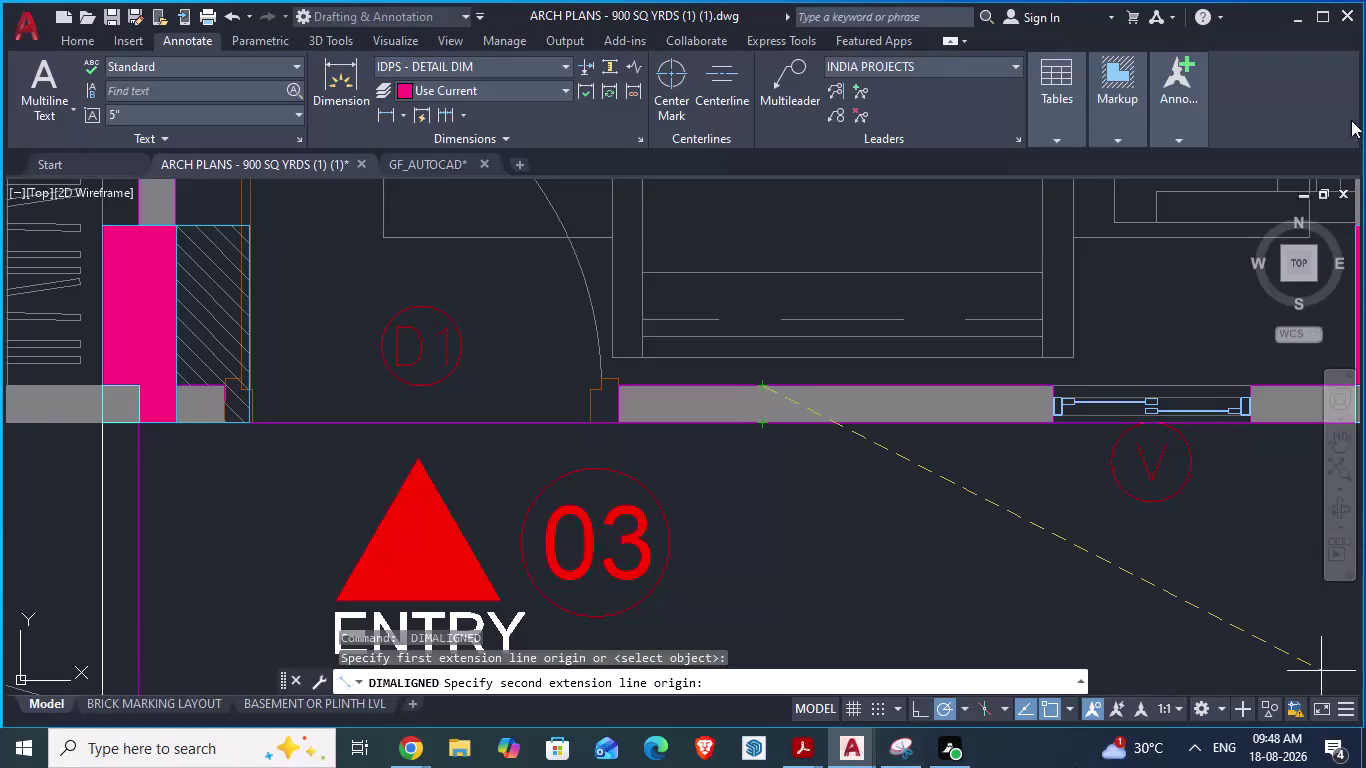
Cancel the aligned dimension at the entry wall before placing its second point.
scroll(down, 3)
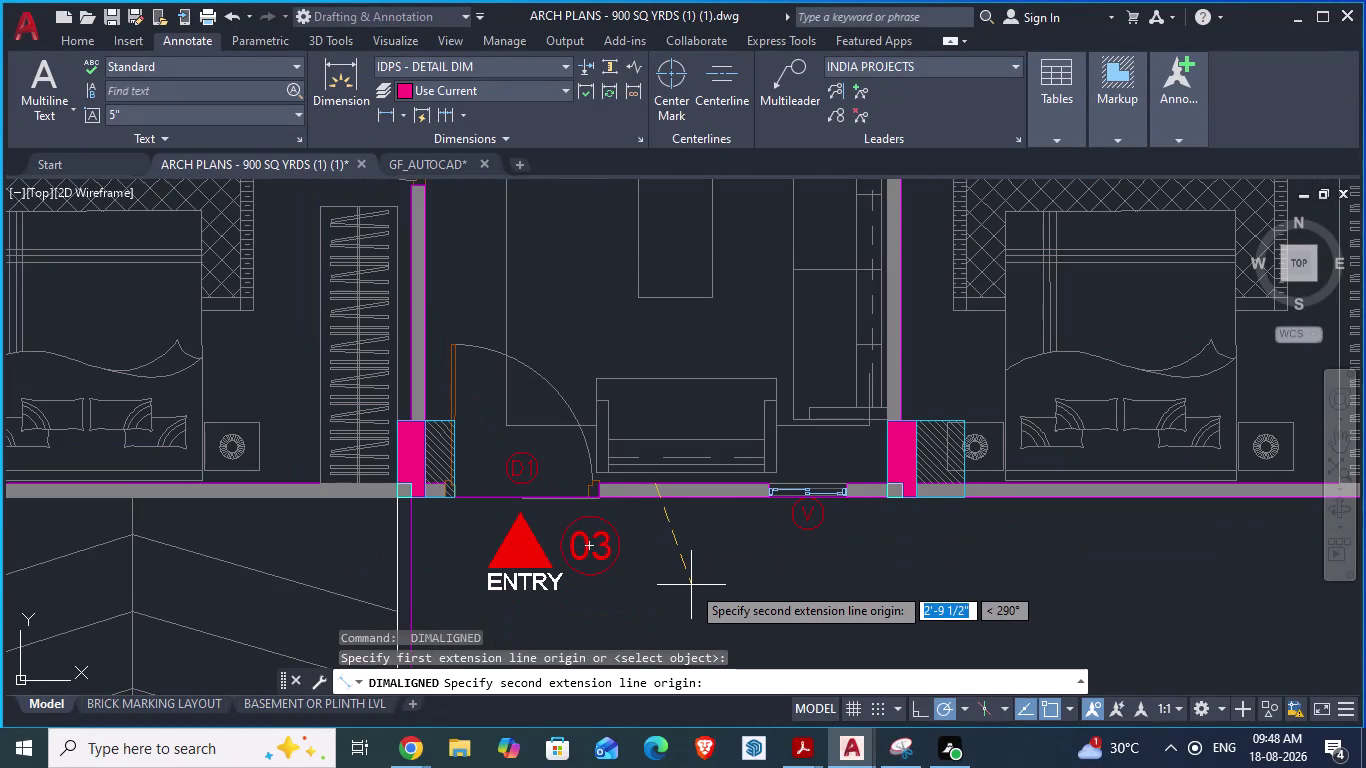
key(Escape)
scroll(down, 3)
scroll(down, 3)
scroll(up, 3)
scroll(up, 3)
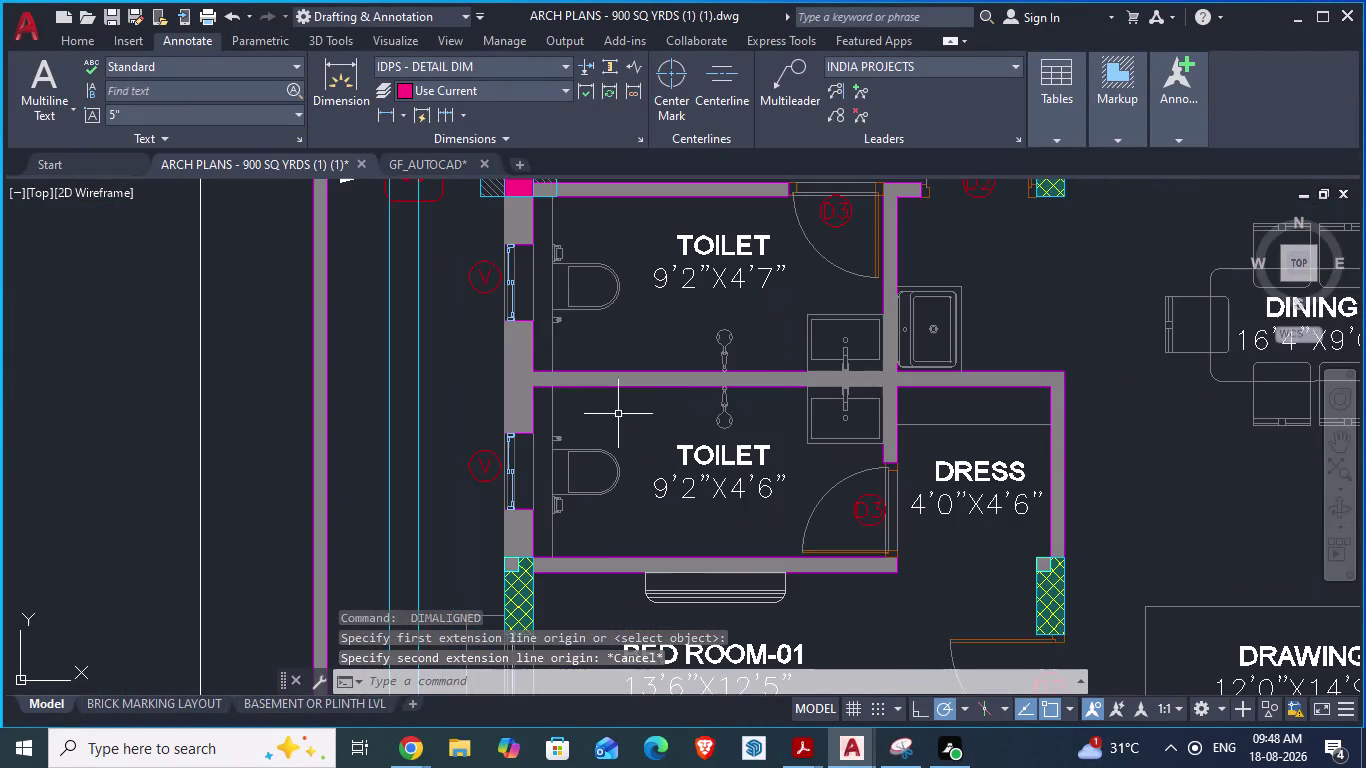
Zoom around the ARCH PLANS walls and columns, then switch to the GF_AUTOCAD drawing.
scroll(up, 3)
scroll(up, 3)
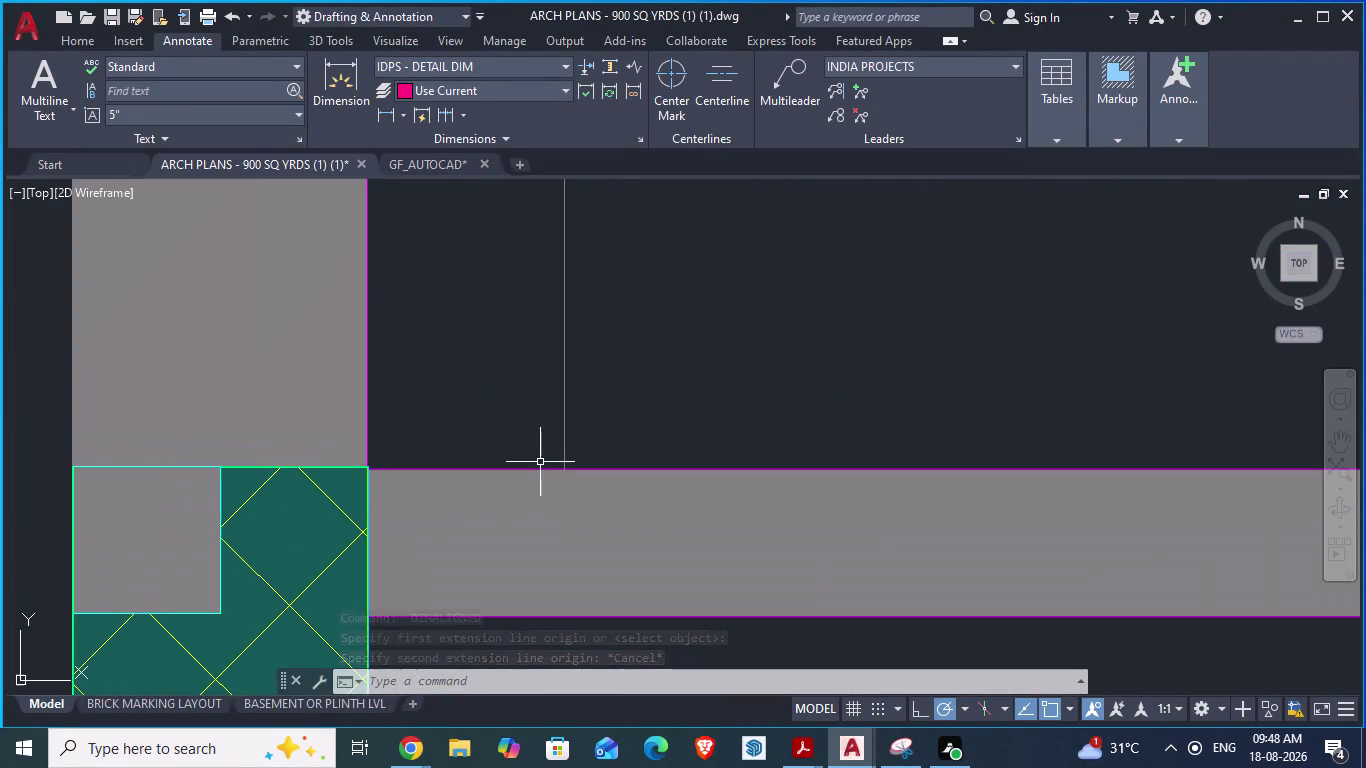
scroll(up, 3)
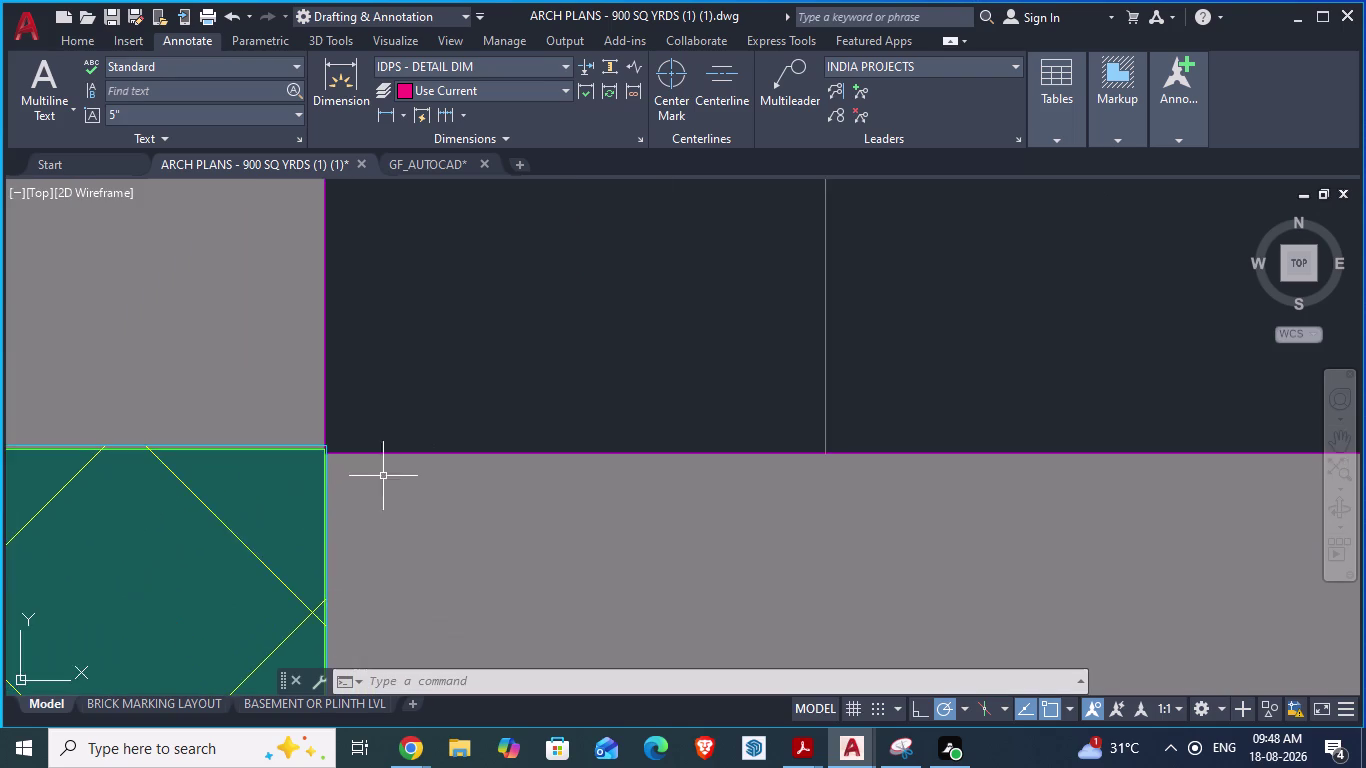
scroll(up, 3)
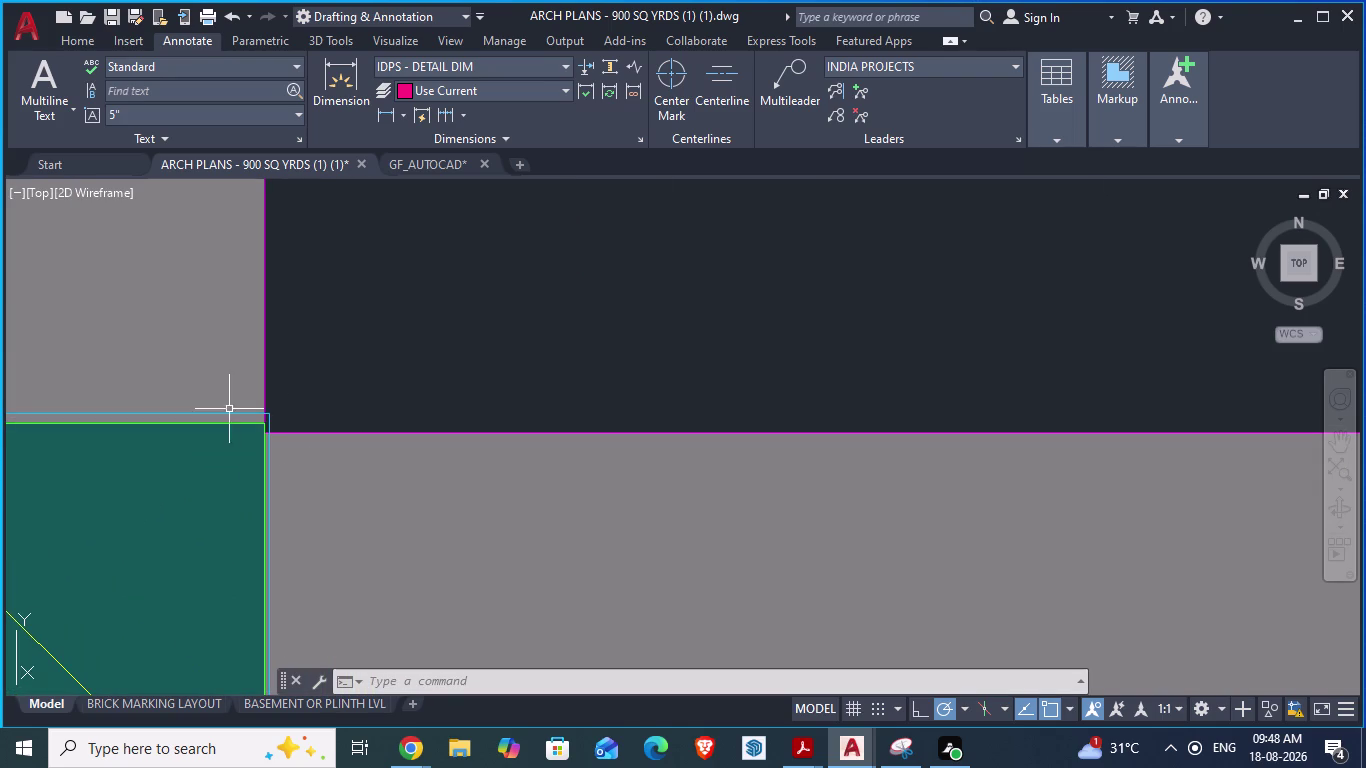
scroll(up, 3)
scroll(down, 3)
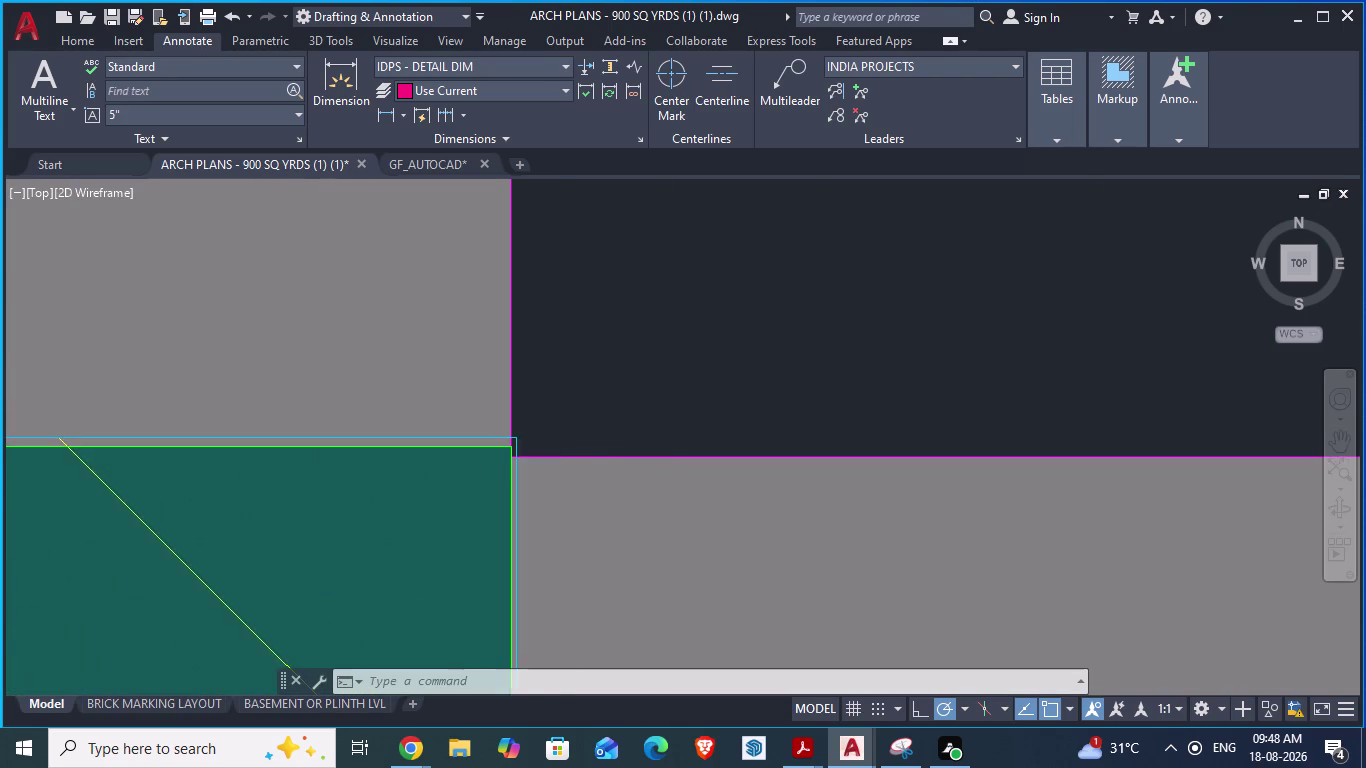
scroll(down, 3)
scroll(down, 3)
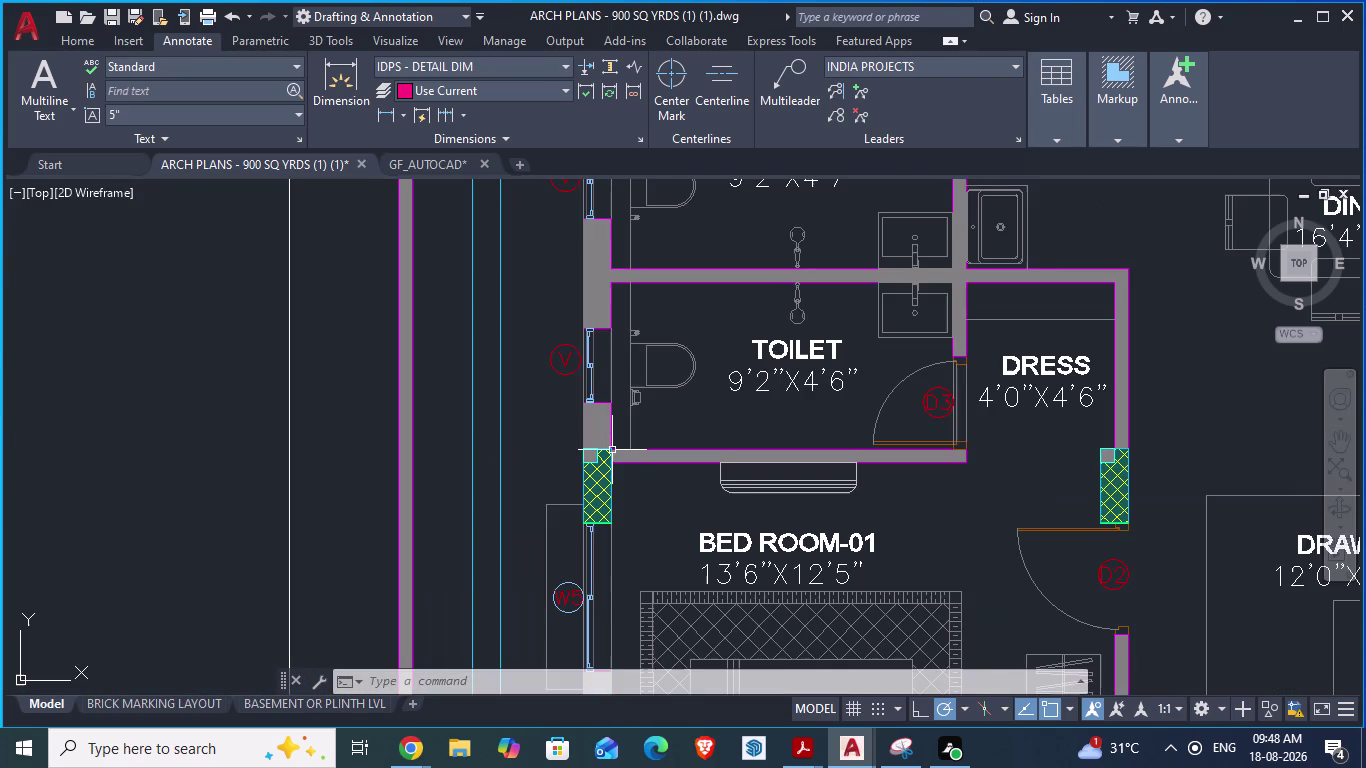
scroll(up, 3)
scroll(down, 3)
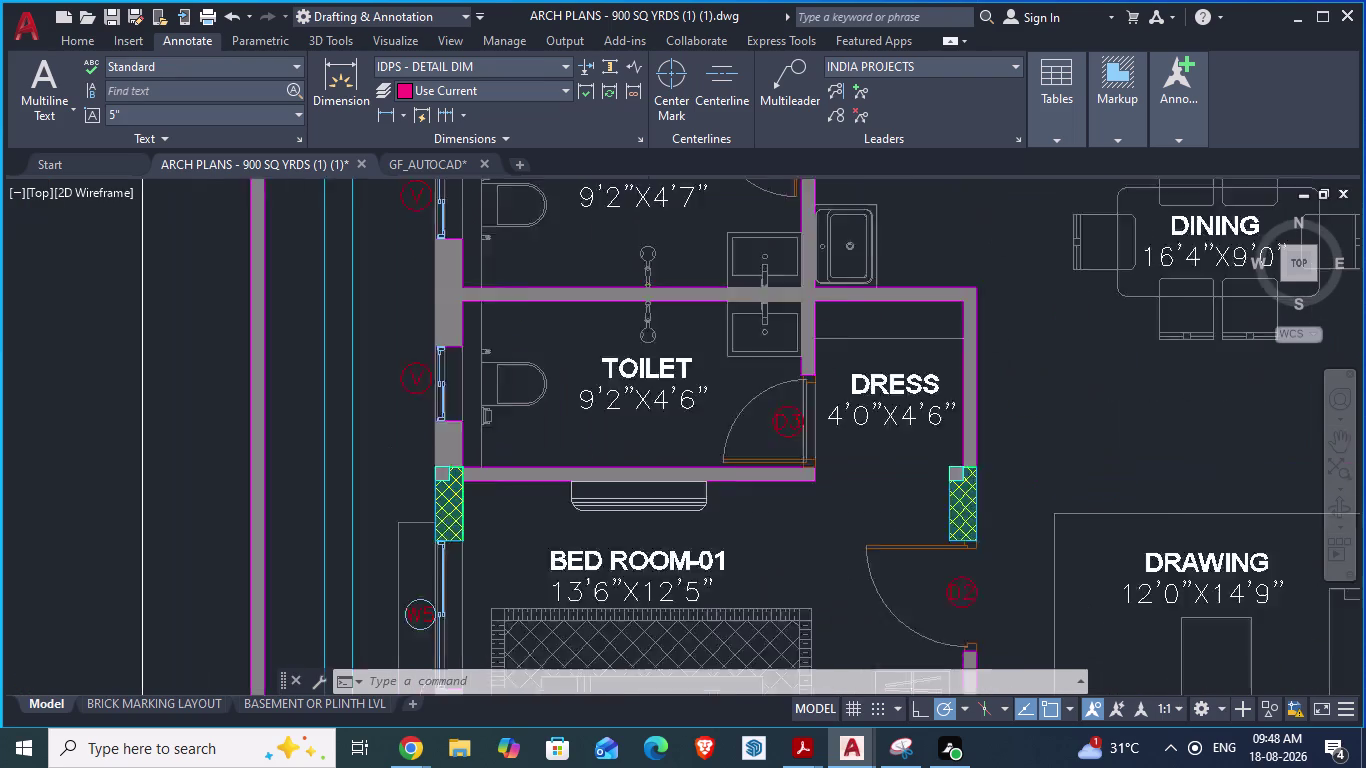
scroll(down, 3)
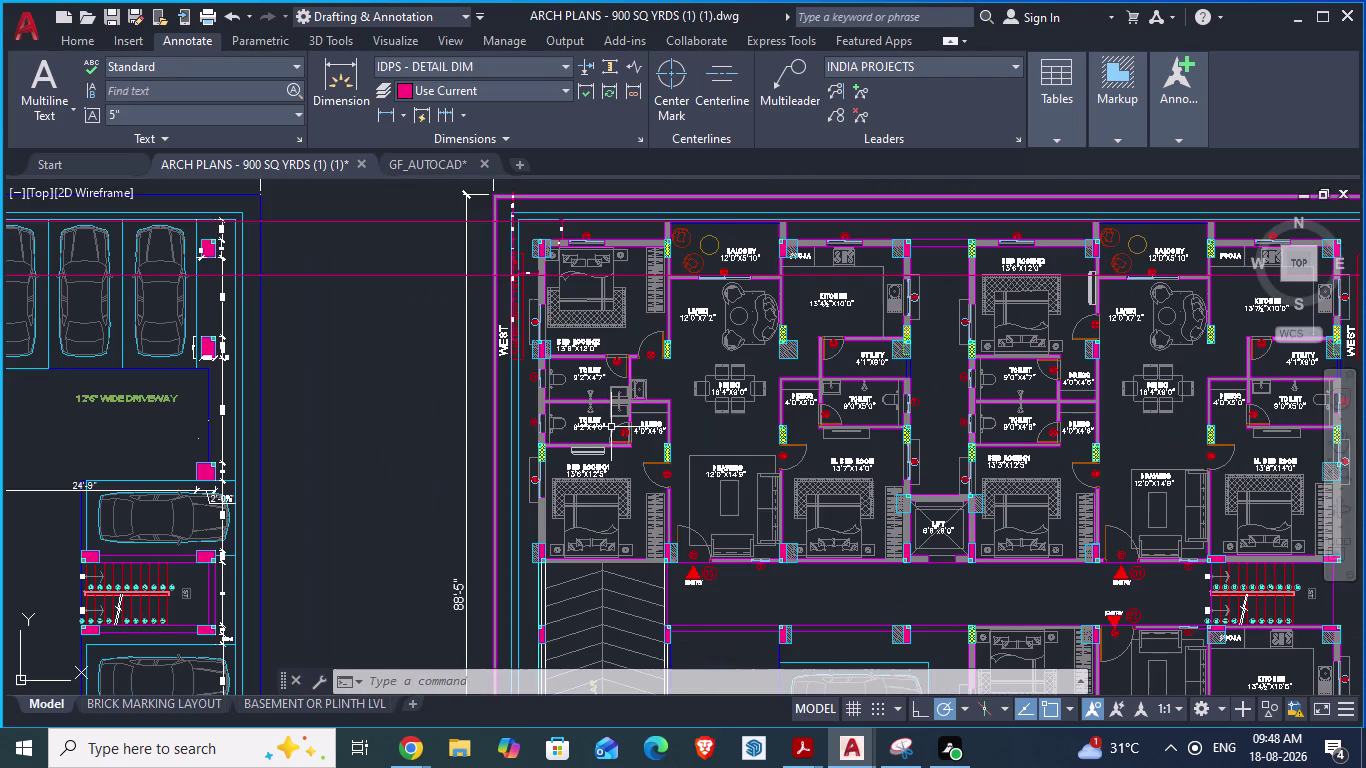
scroll(up, 3)
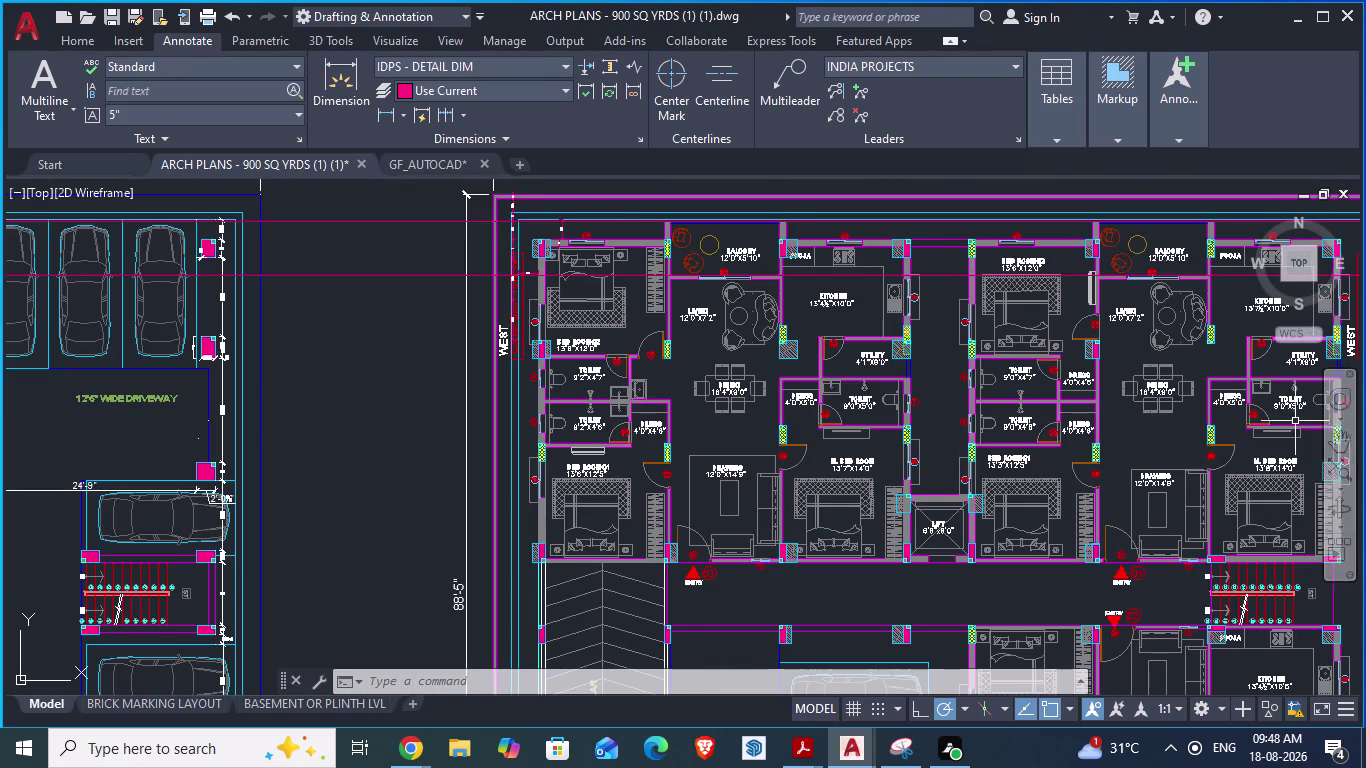
scroll(up, 3)
scroll(down, 3)
scroll(up, 3)
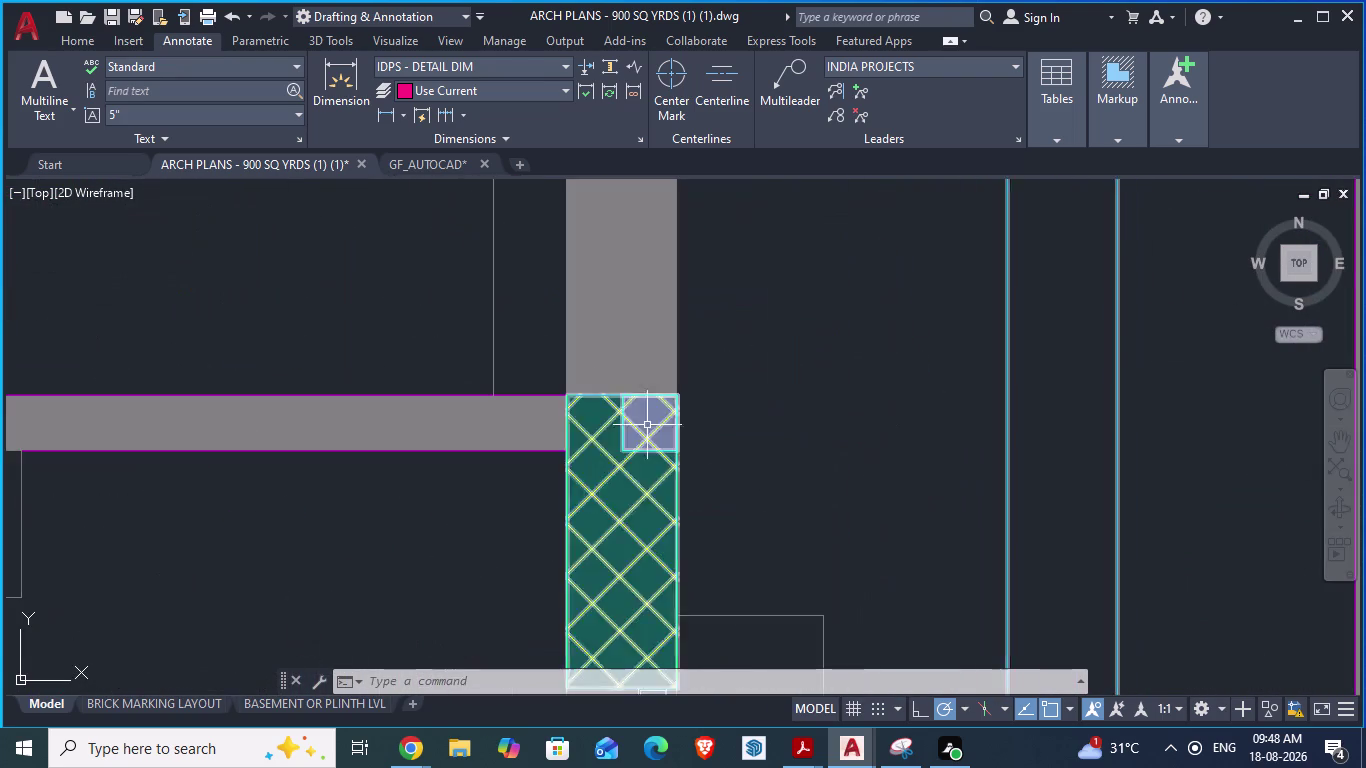
scroll(up, 3)
scroll(up, 3)
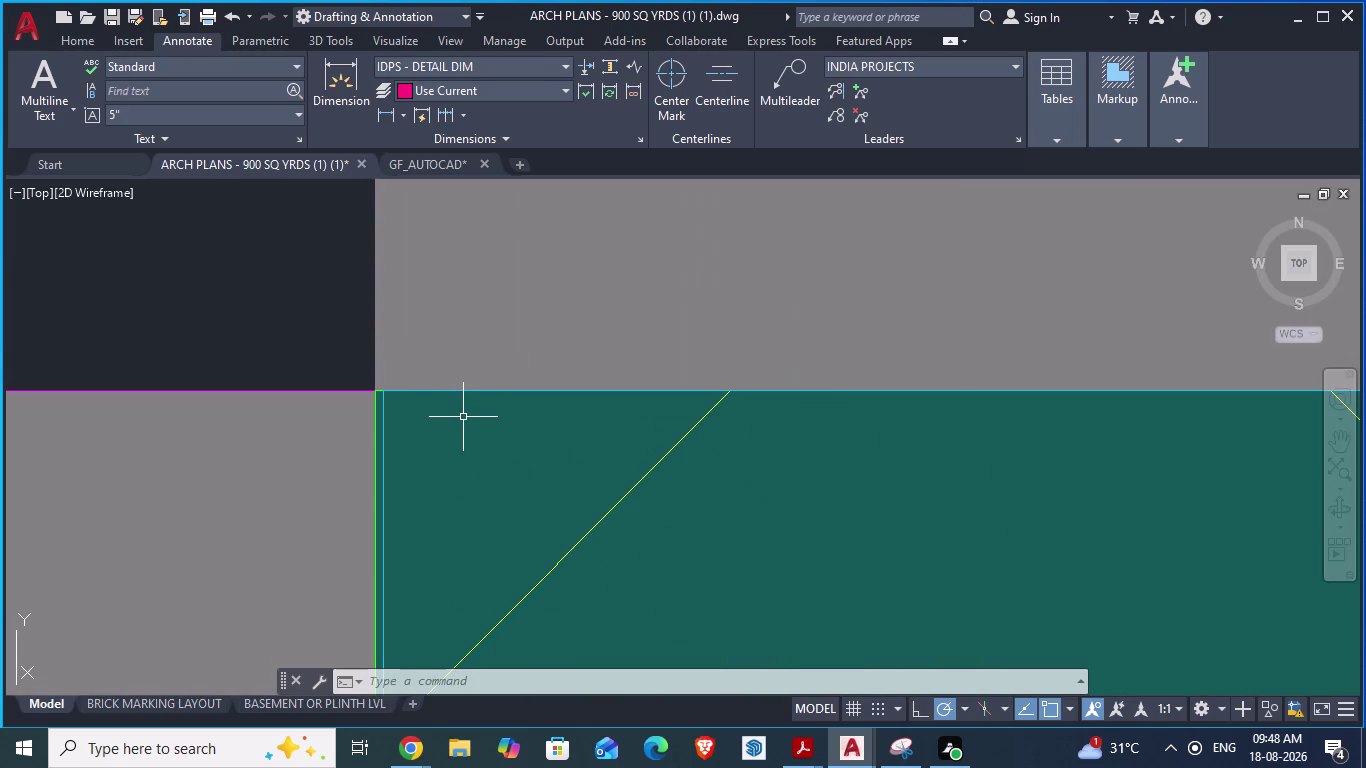
scroll(down, 3)
scroll(down, 3)
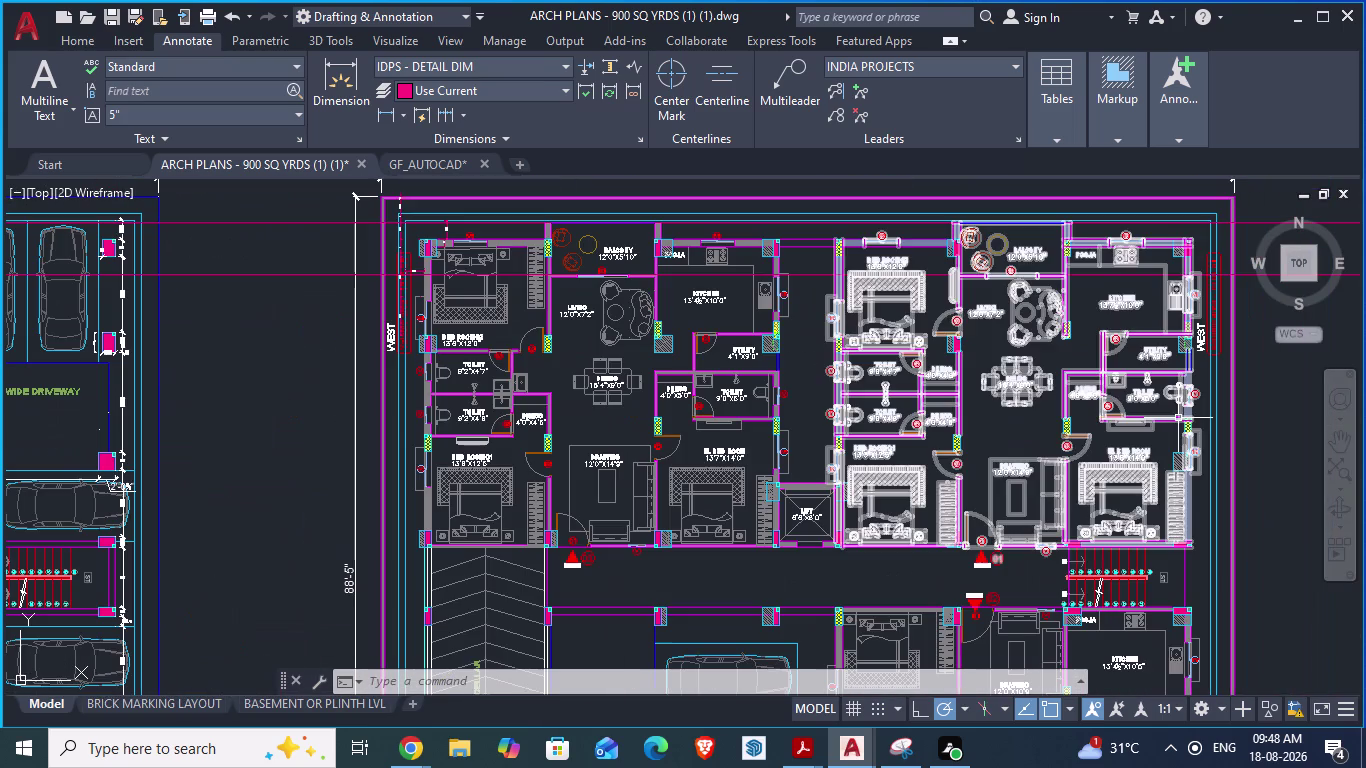
scroll(up, 3)
scroll(up, 3)
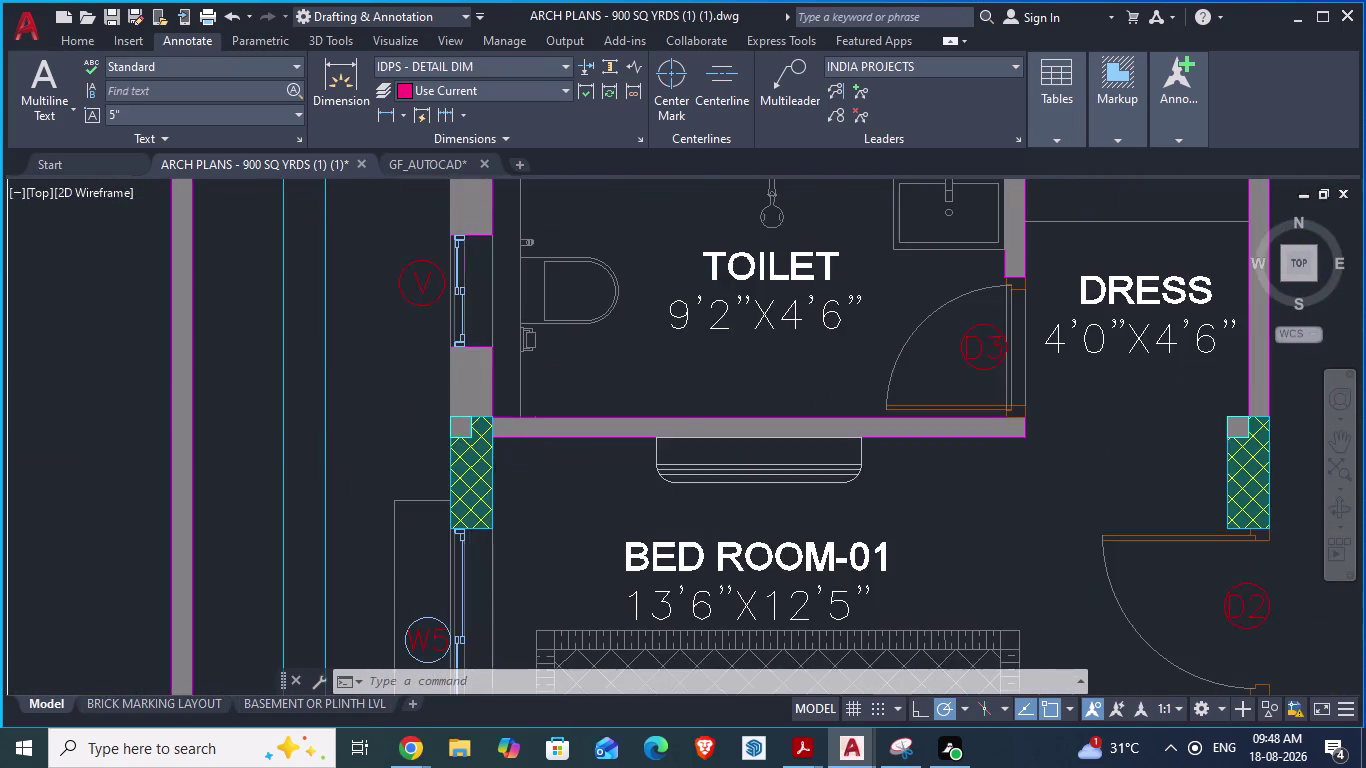
scroll(up, 3)
scroll(down, 3)
scroll(up, 3)
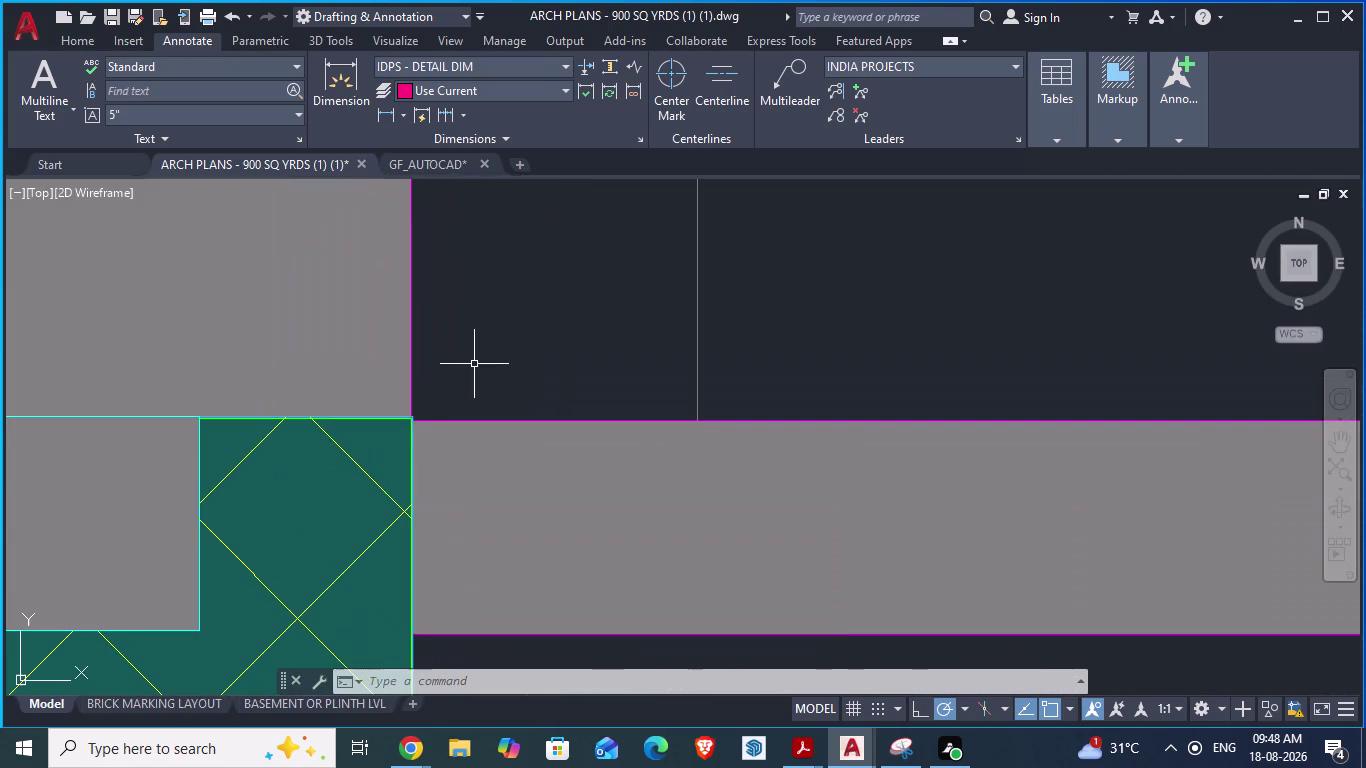
scroll(down, 3)
scroll(down, 3)
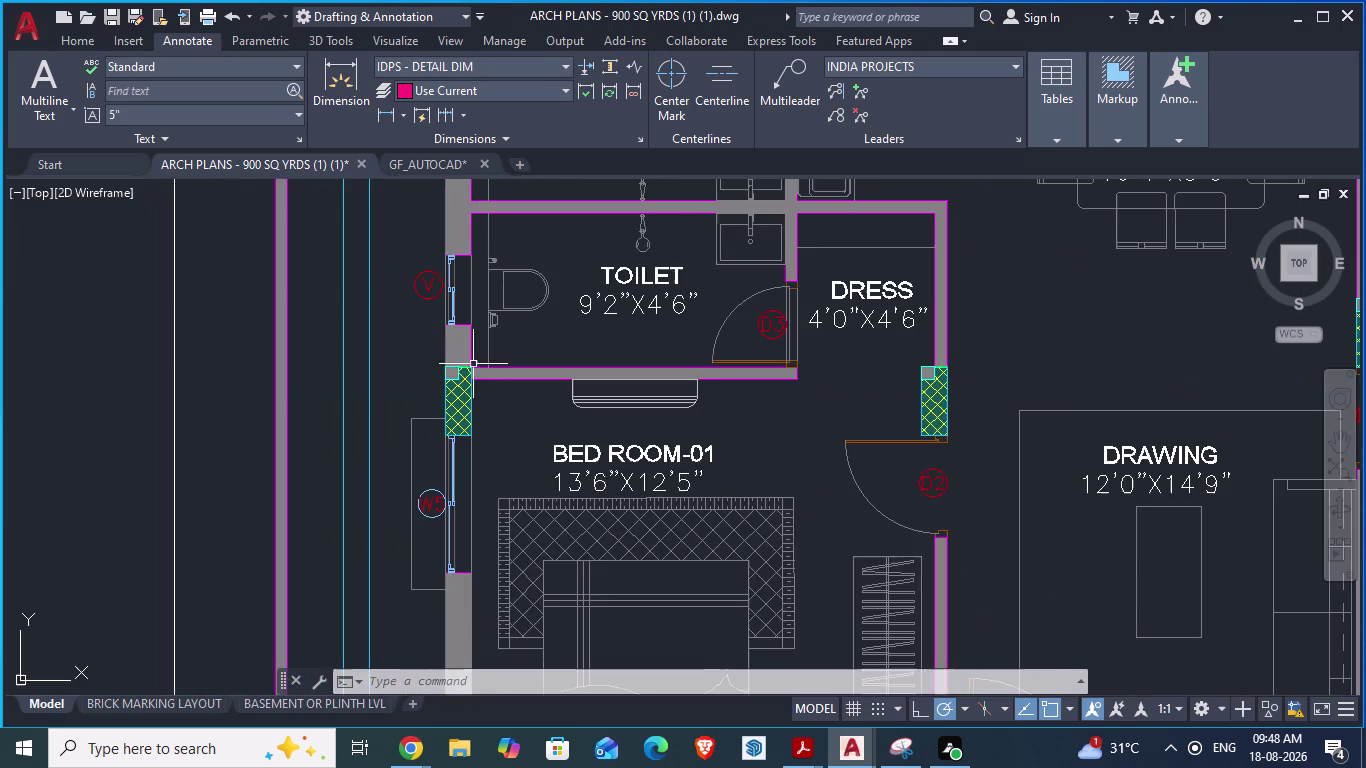
scroll(up, 3)
scroll(up, 3)
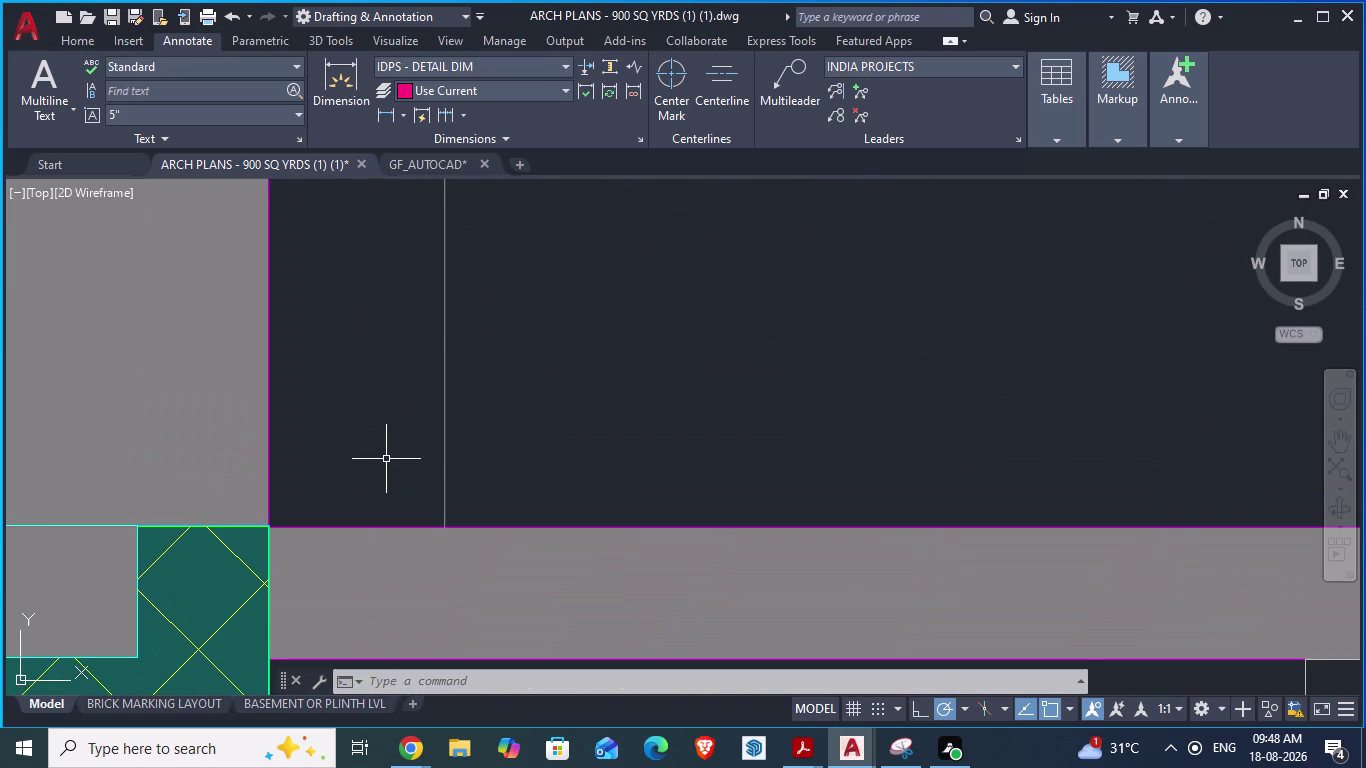
scroll(down, 3)
scroll(up, 3)
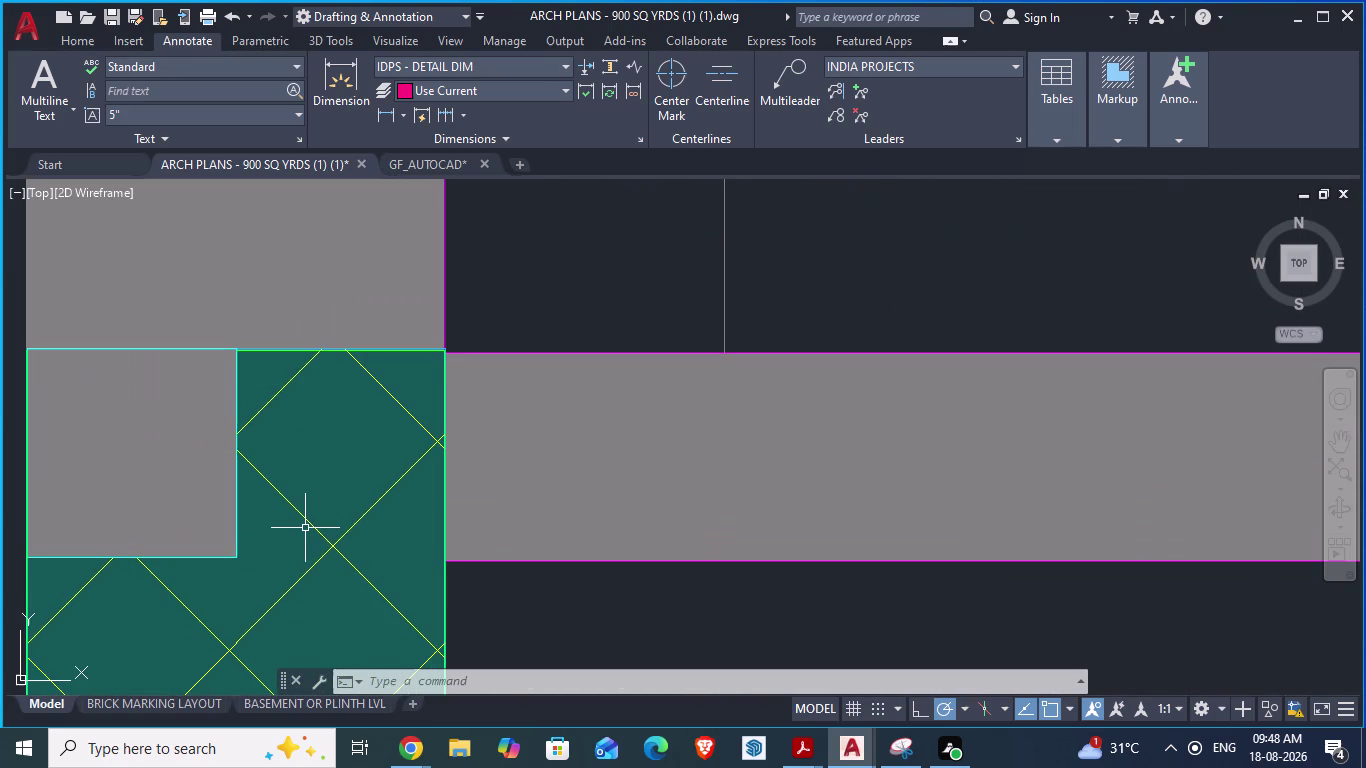
scroll(up, 3)
scroll(down, 3)
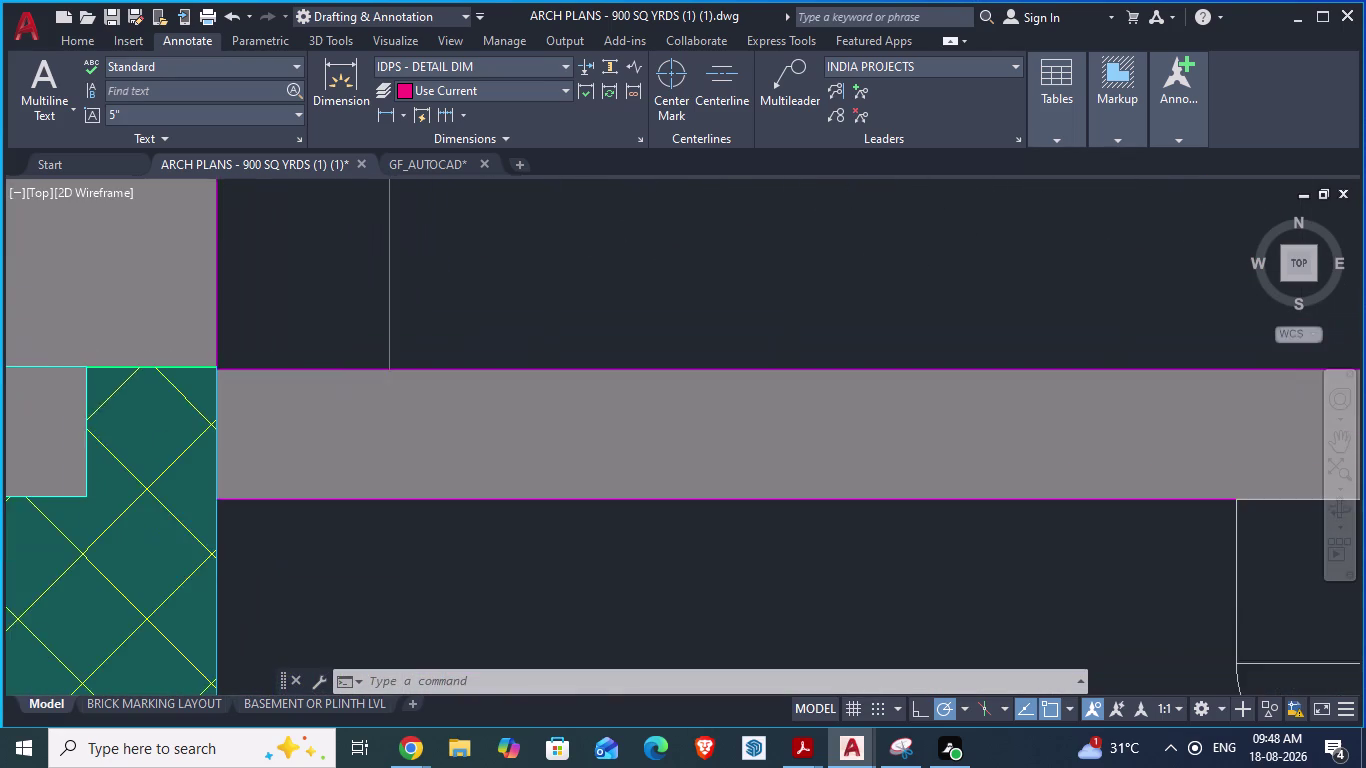
scroll(down, 3)
scroll(down, 3)
scroll(up, 3)
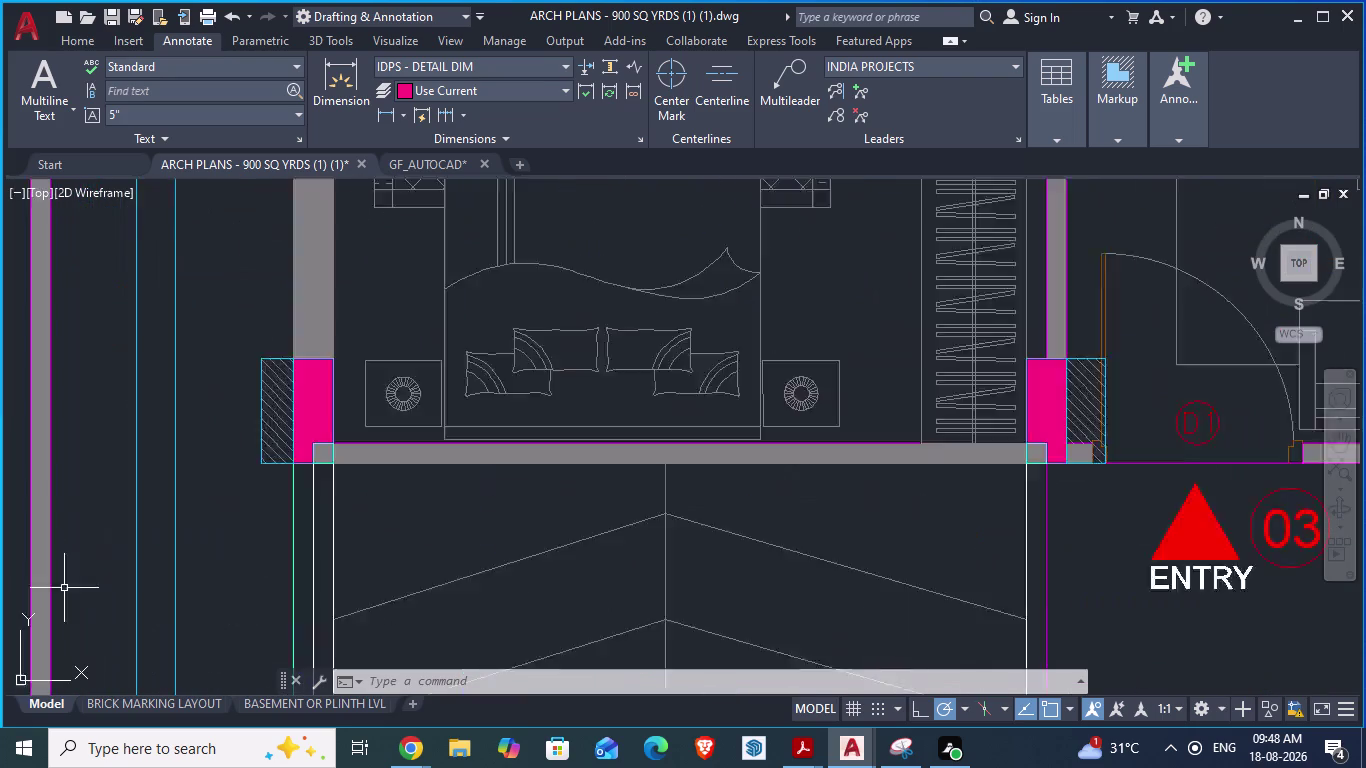
scroll(up, 3)
scroll(down, 3)
scroll(down, 3)
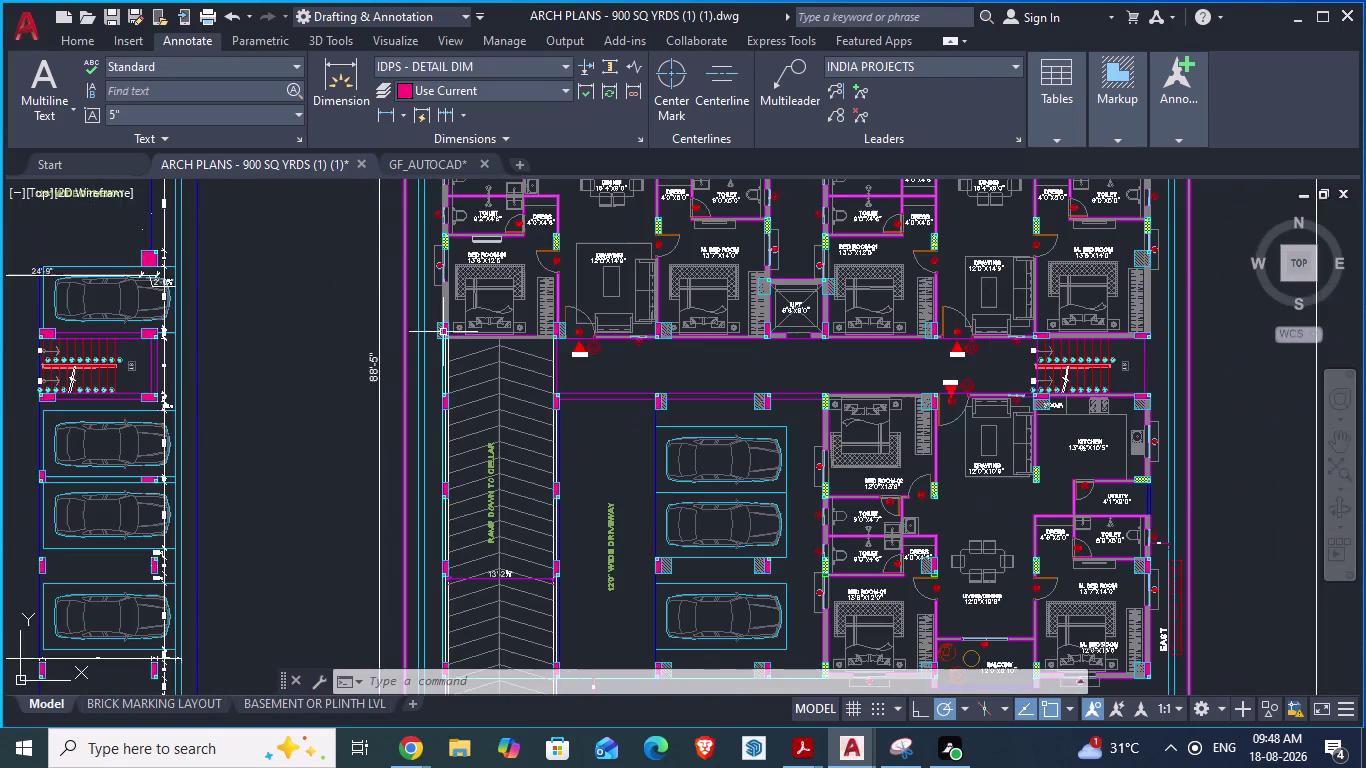
scroll(down, 3)
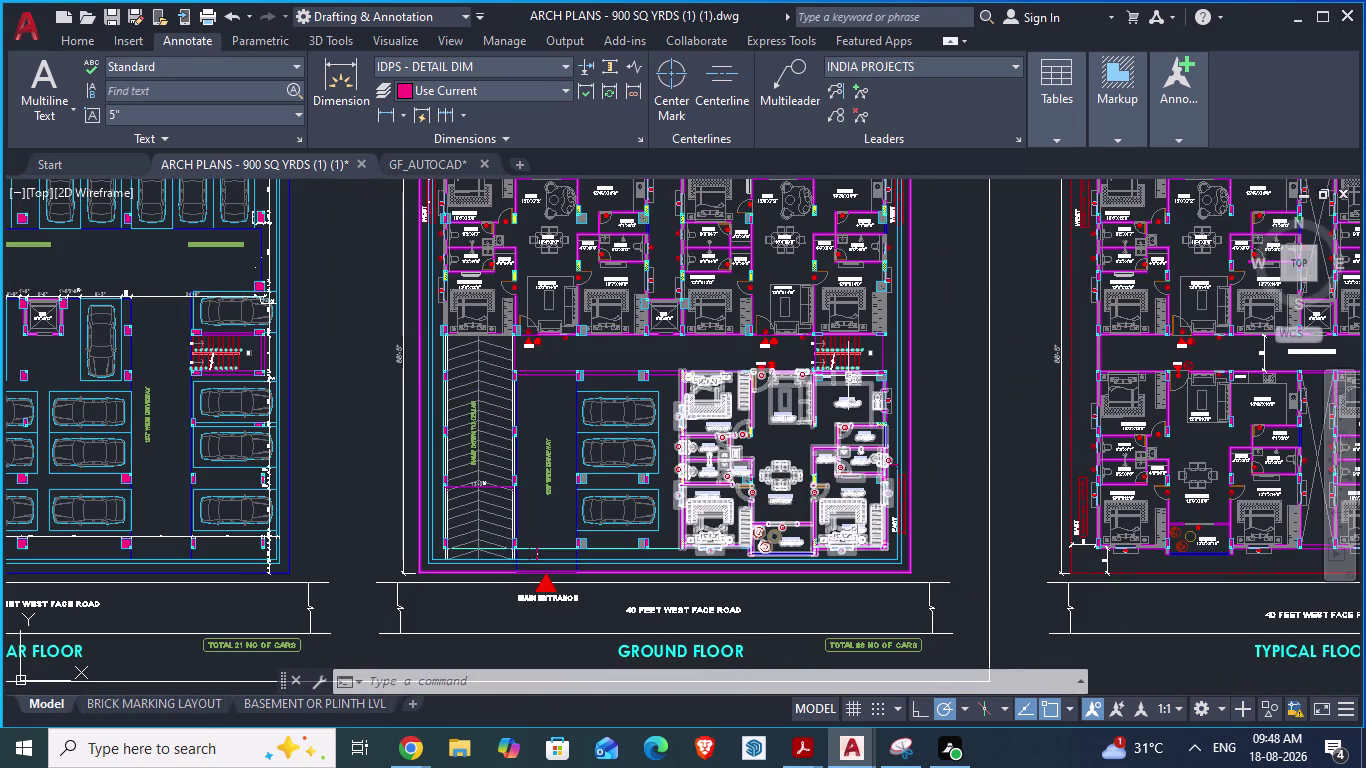
scroll(up, 3)
scroll(up, 3)
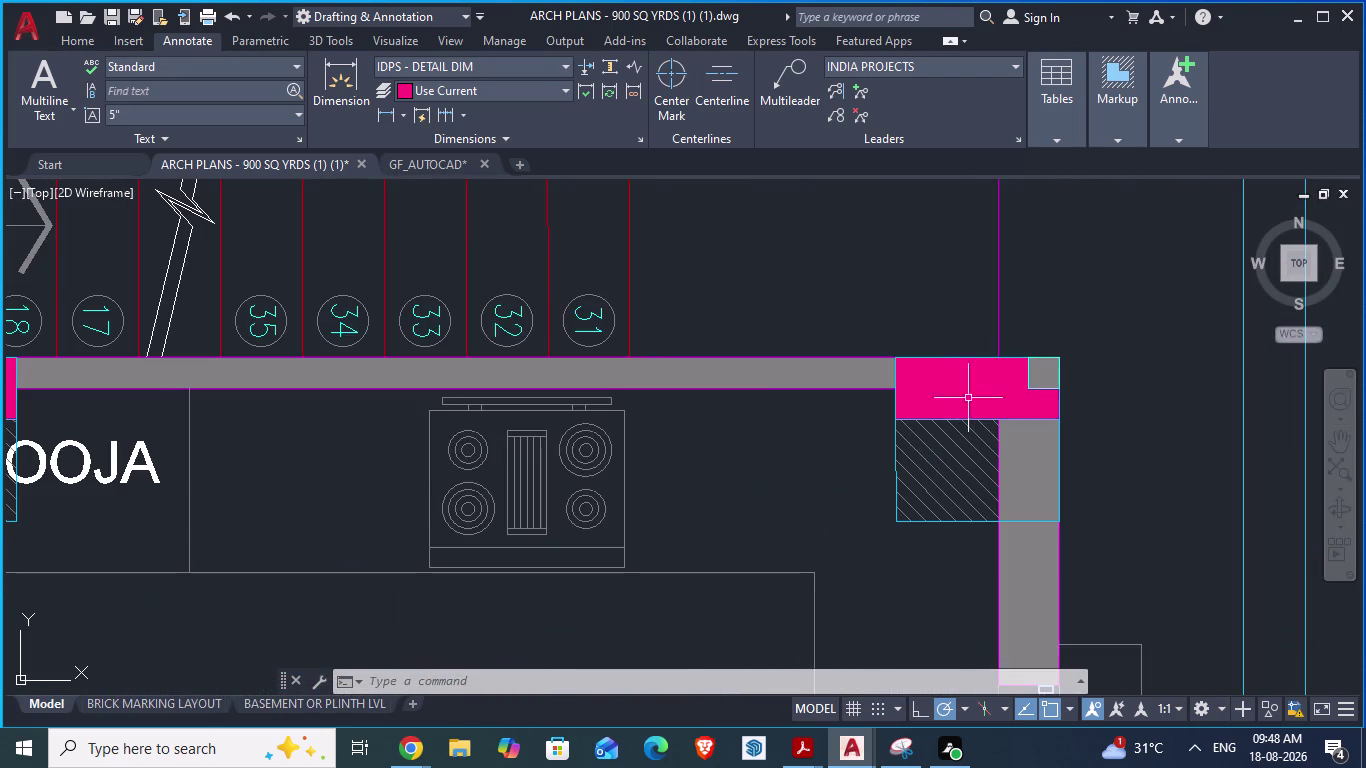
scroll(down, 3)
scroll(down, 3)
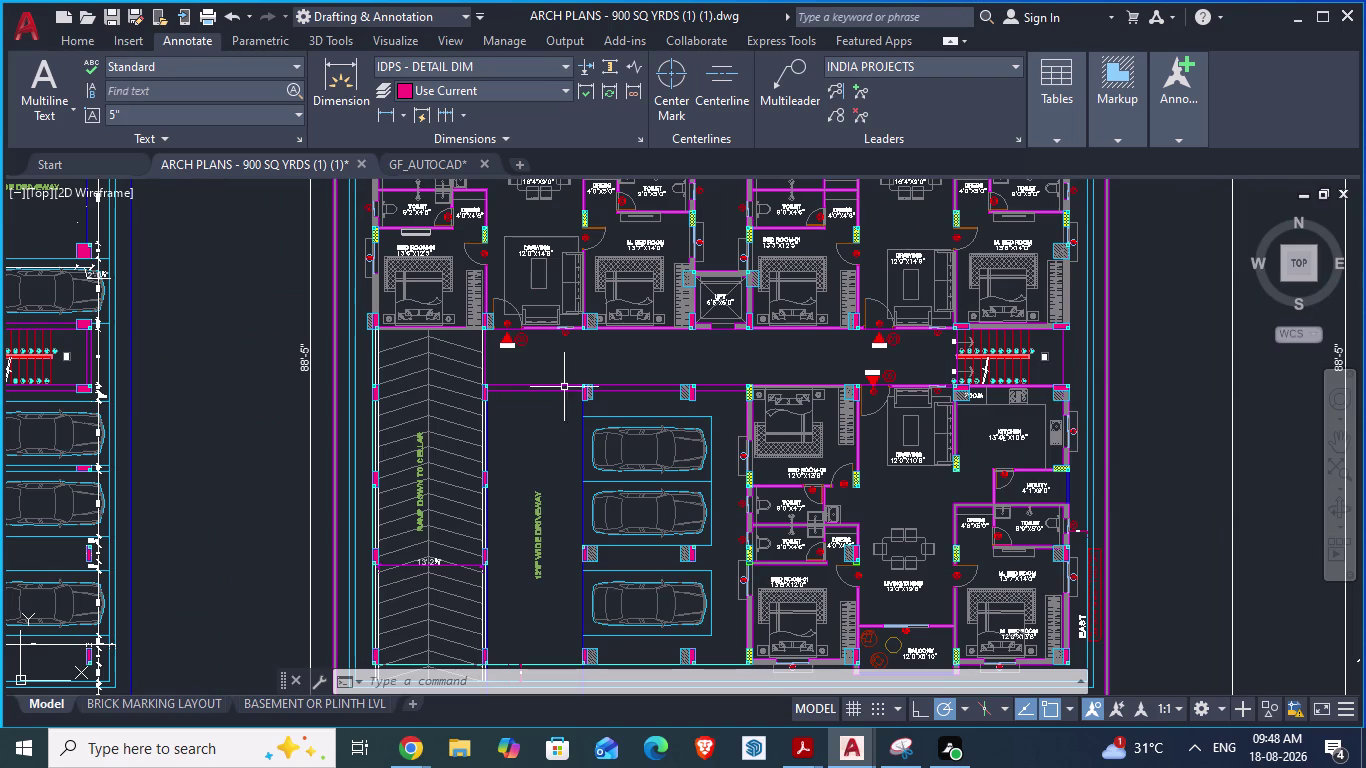
scroll(up, 3)
scroll(up, 3)
scroll(down, 3)
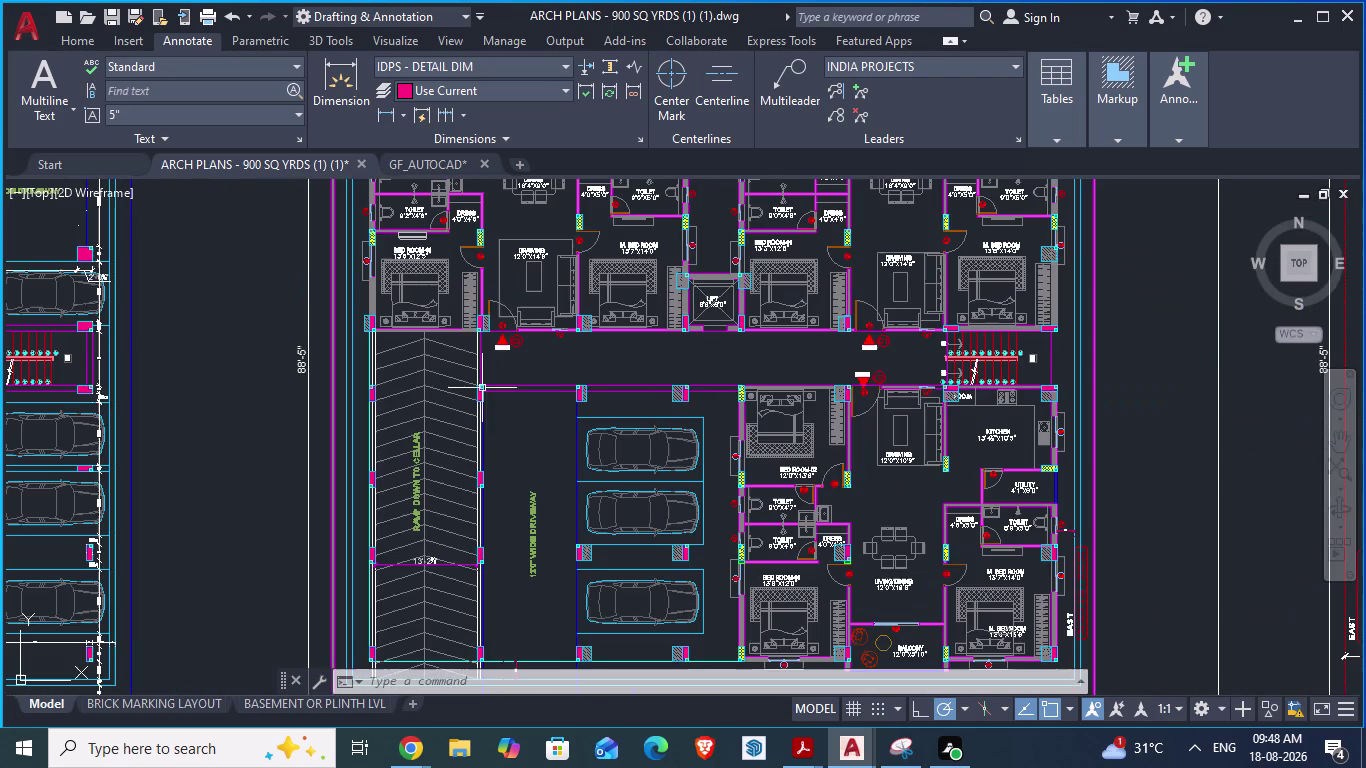
click(400, 166)
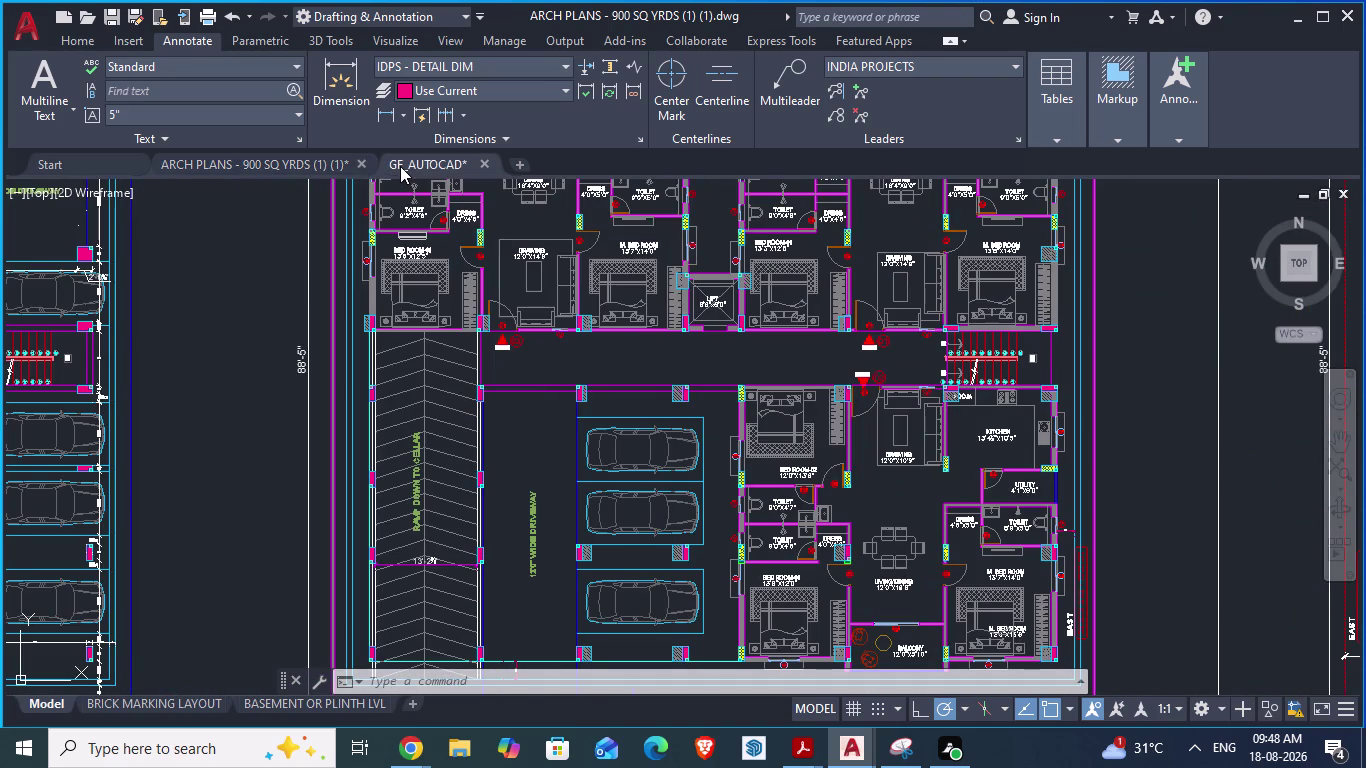
Start the LINE command (L) in GF_AUTOCAD, ready to pick a column corner.
scroll(down, 3)
scroll(down, 3)
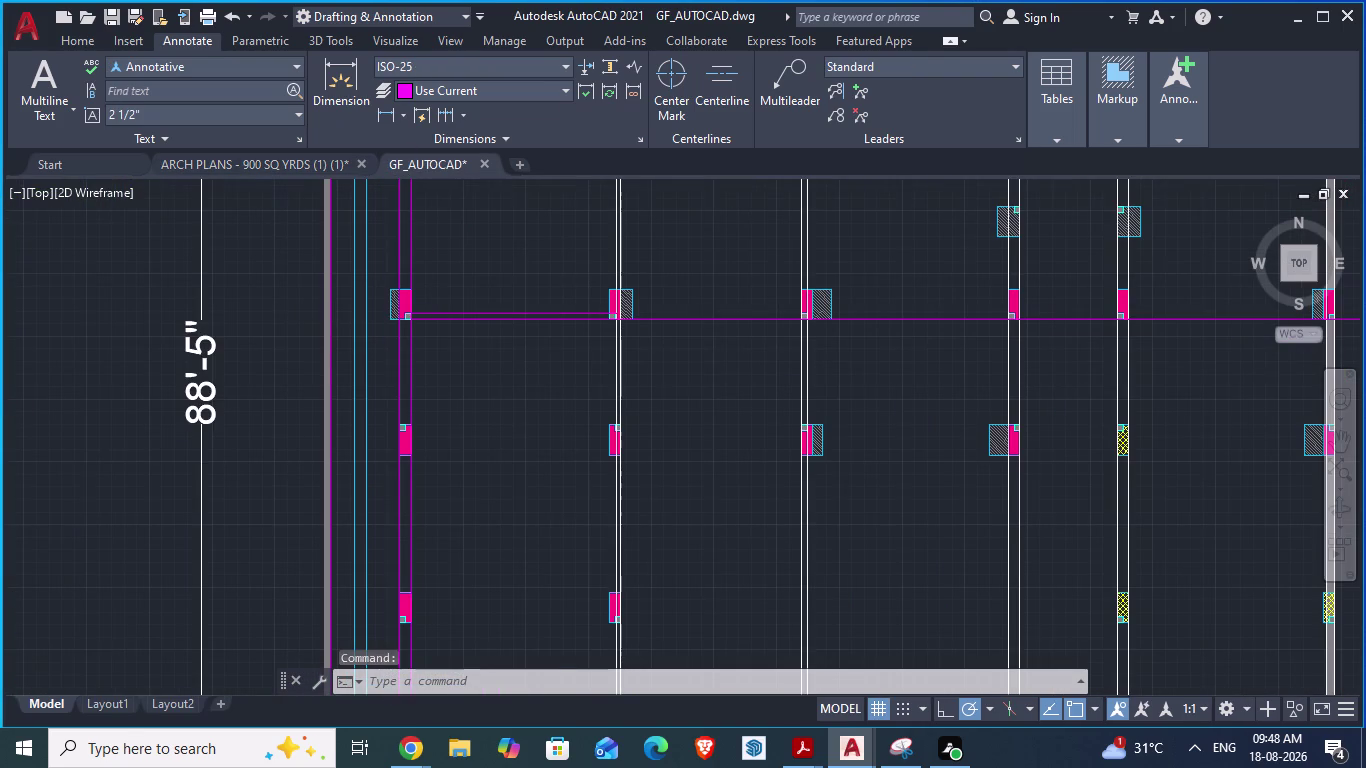
scroll(down, 3)
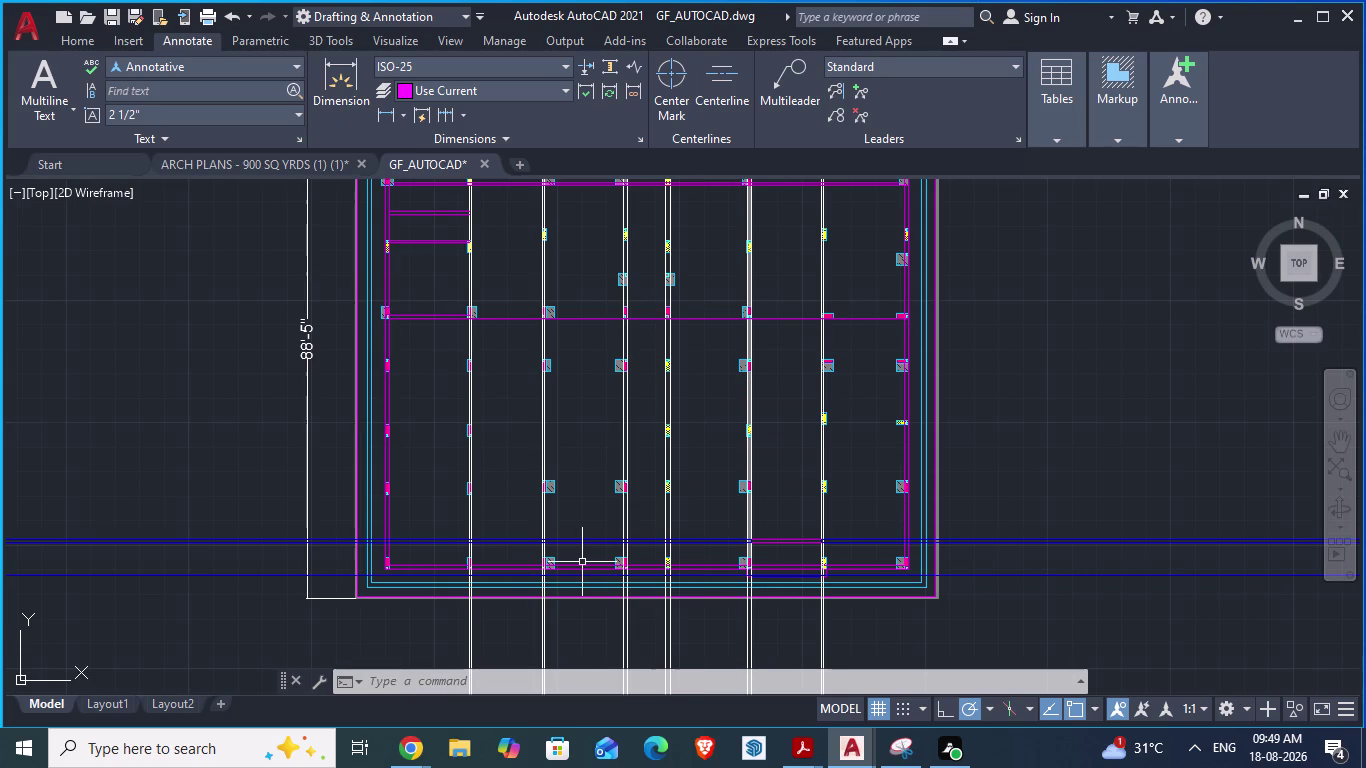
scroll(up, 3)
key(l)
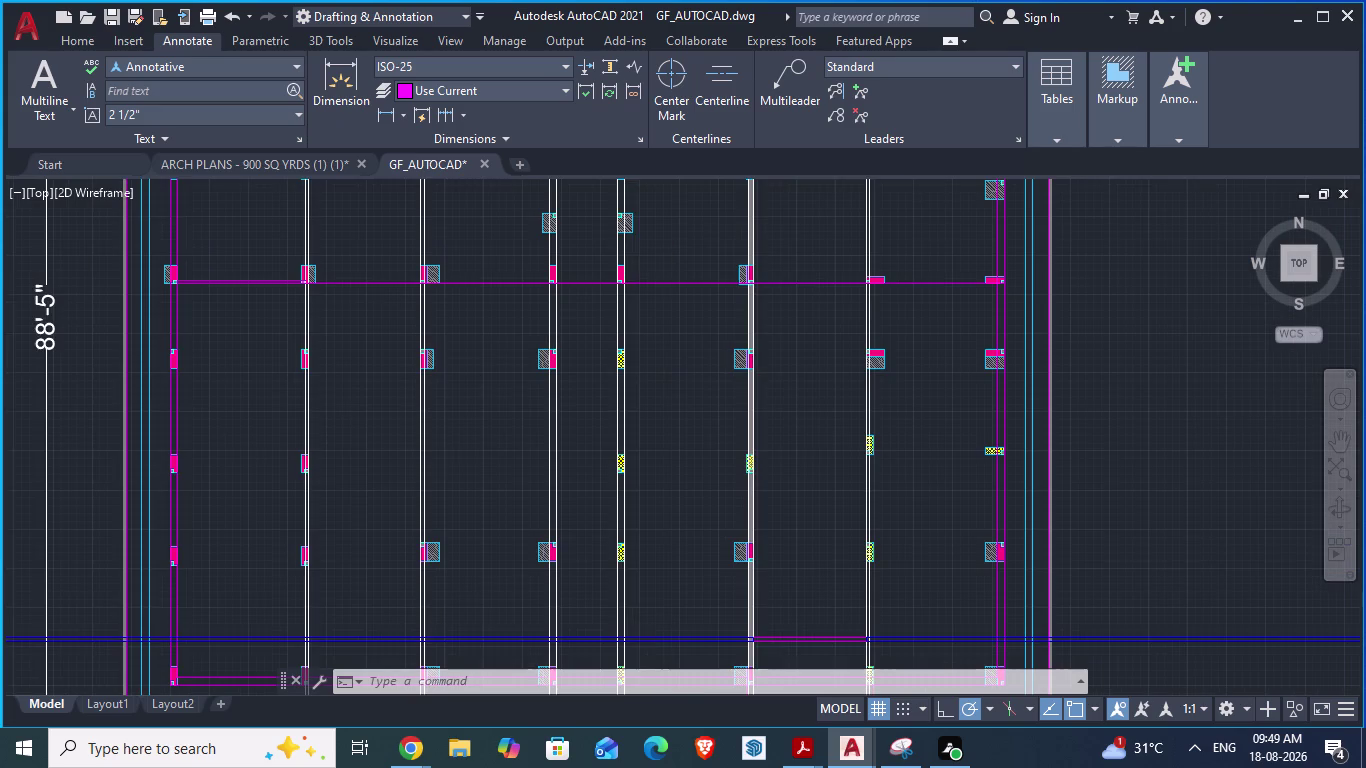
key(Return)
scroll(up, 3)
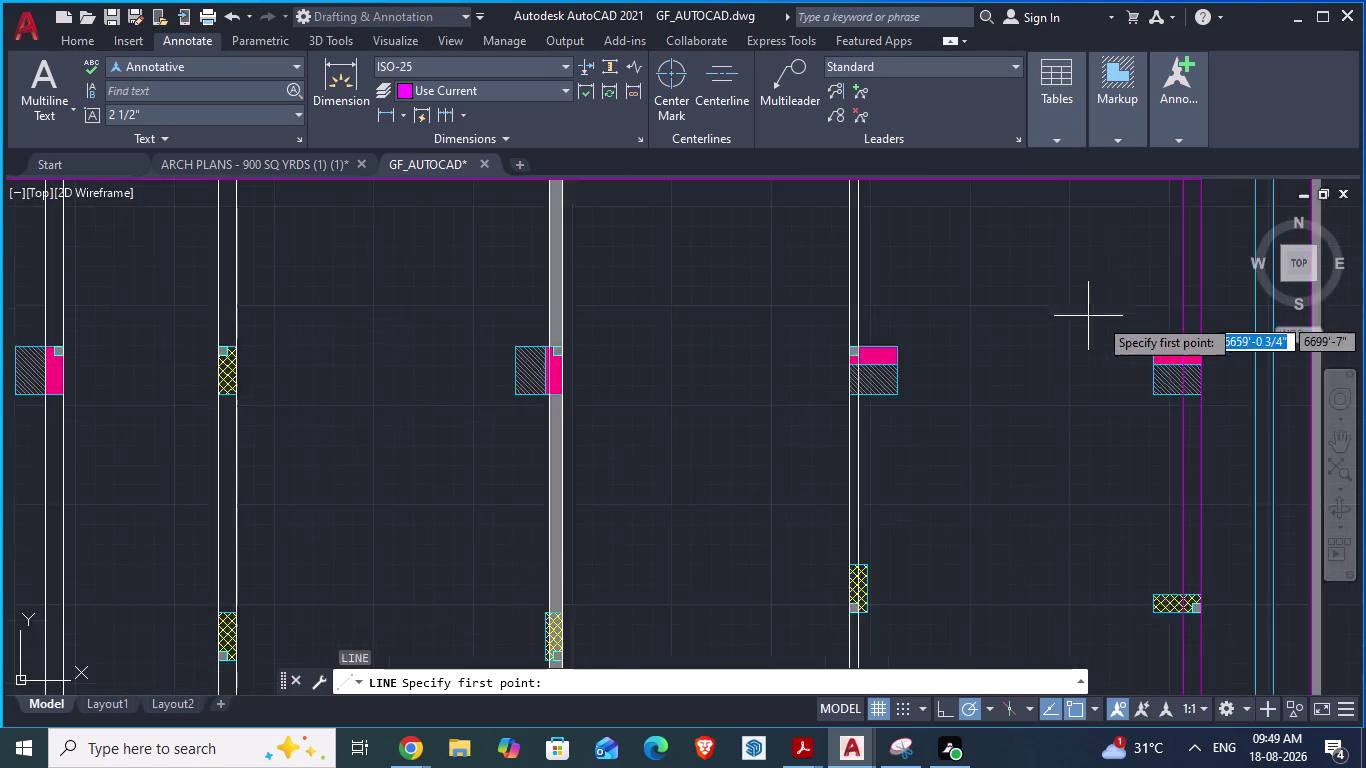
Draw the first two magenta wall lines between column top corners.
click(1186, 364)
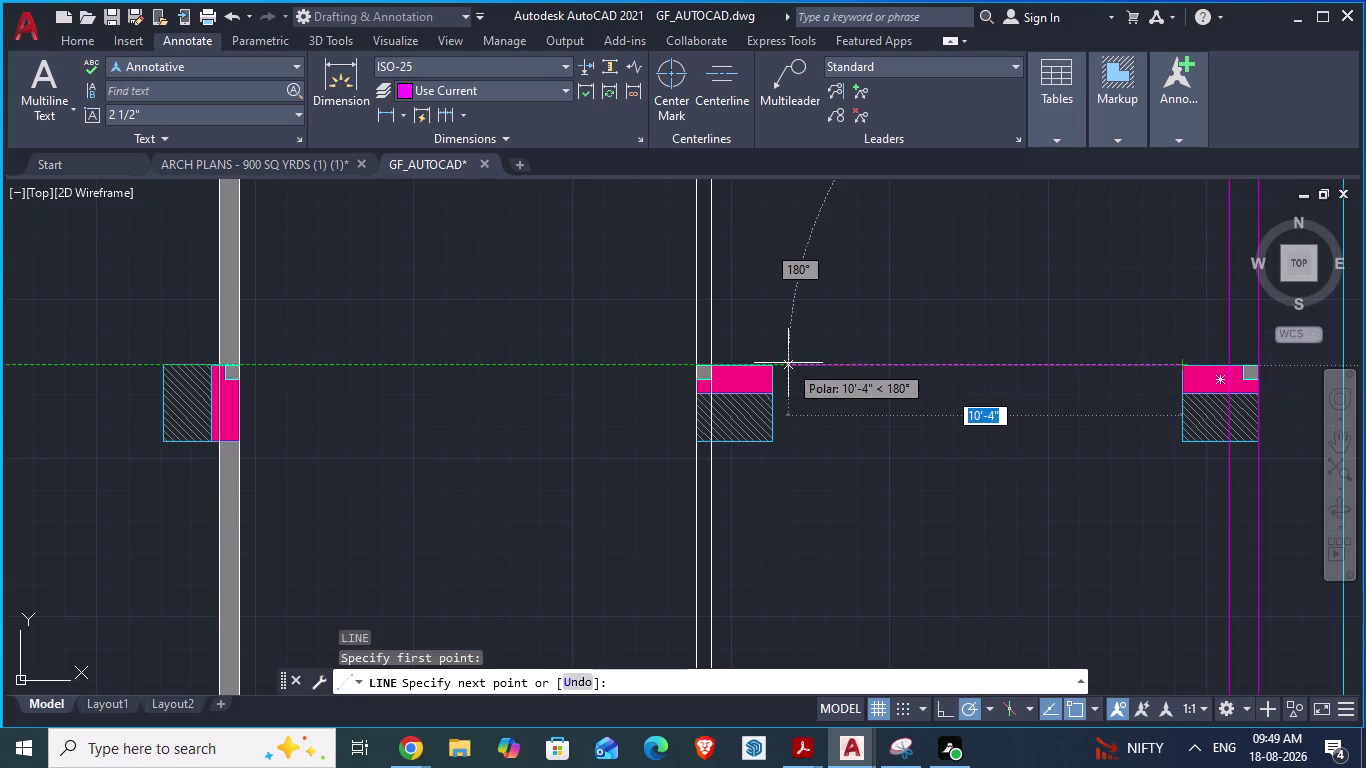
click(774, 362)
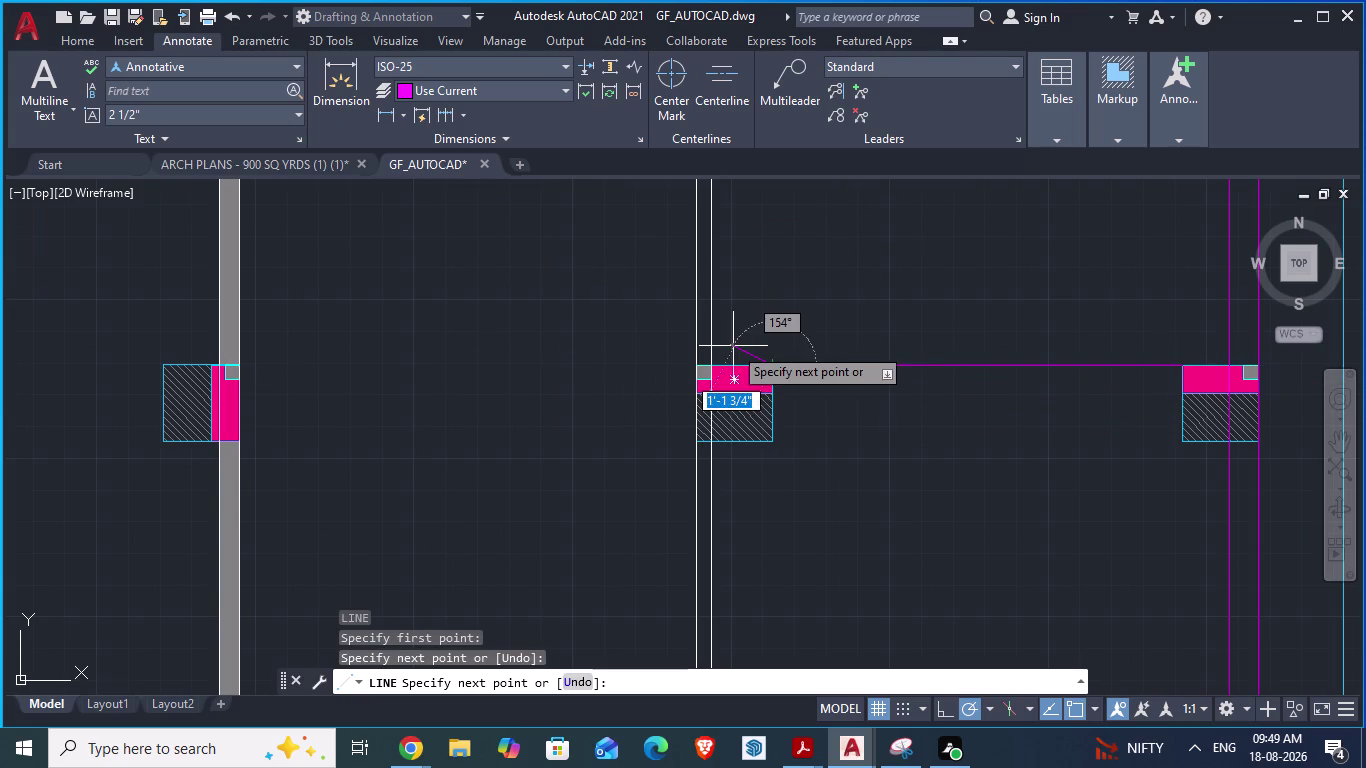
key(Escape)
key(space)
scroll(up, 3)
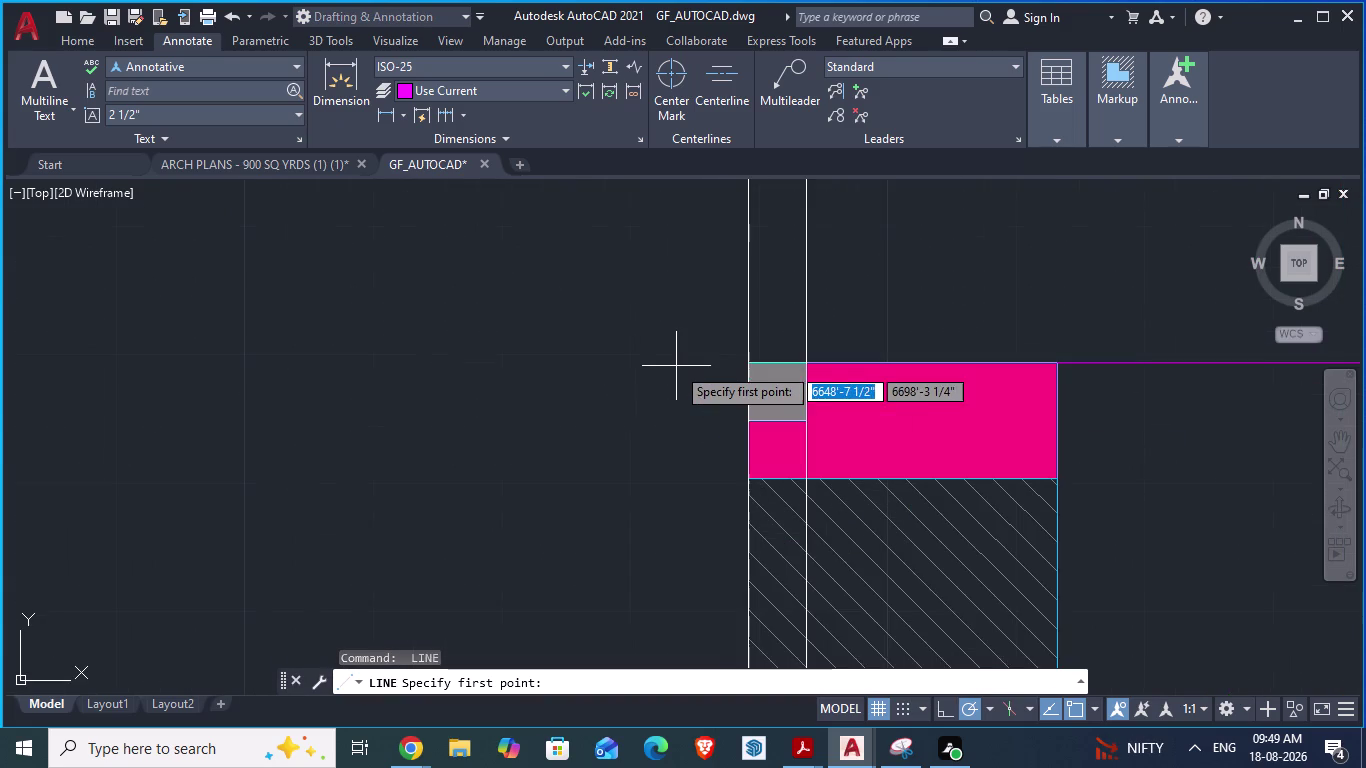
click(747, 361)
scroll(down, 3)
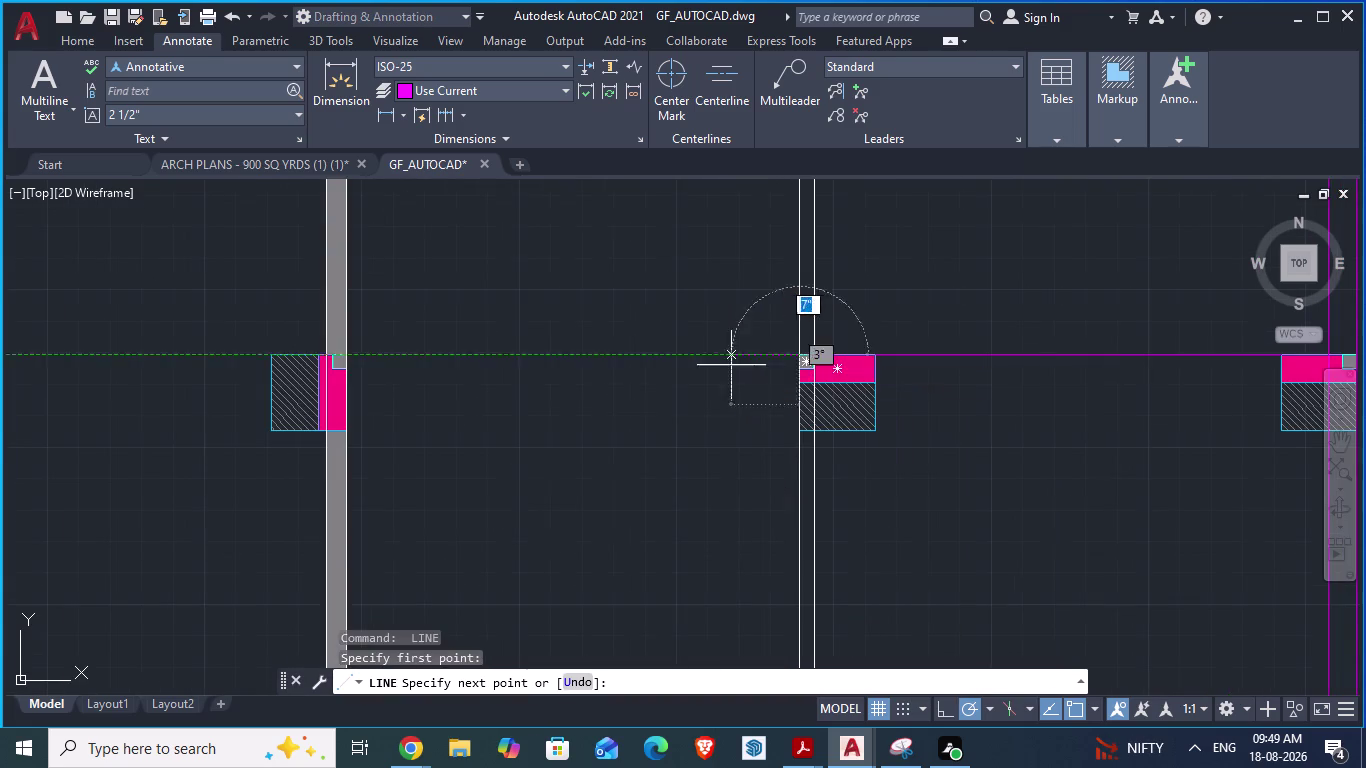
scroll(up, 3)
click(454, 300)
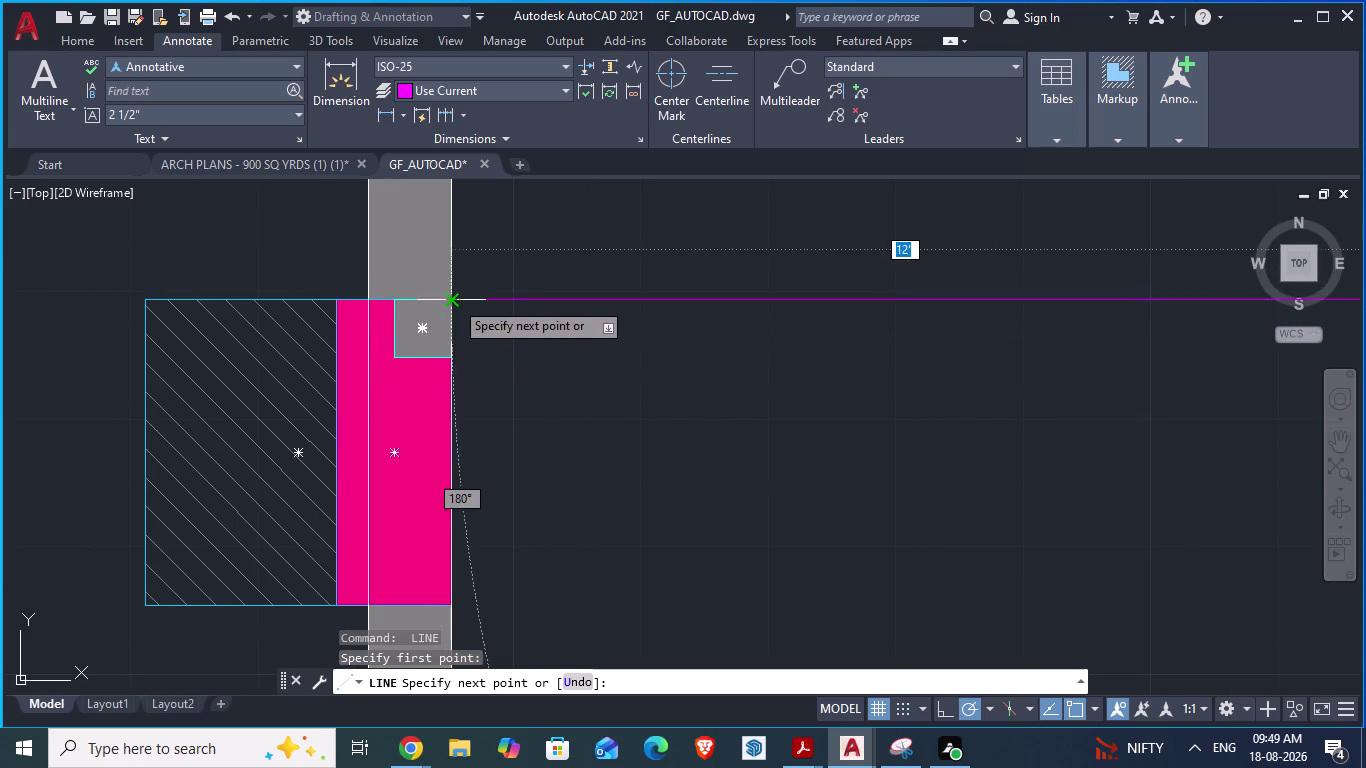
key(space)
Draw a third wall line from a column's top corner to the next column's edge.
scroll(down, 3)
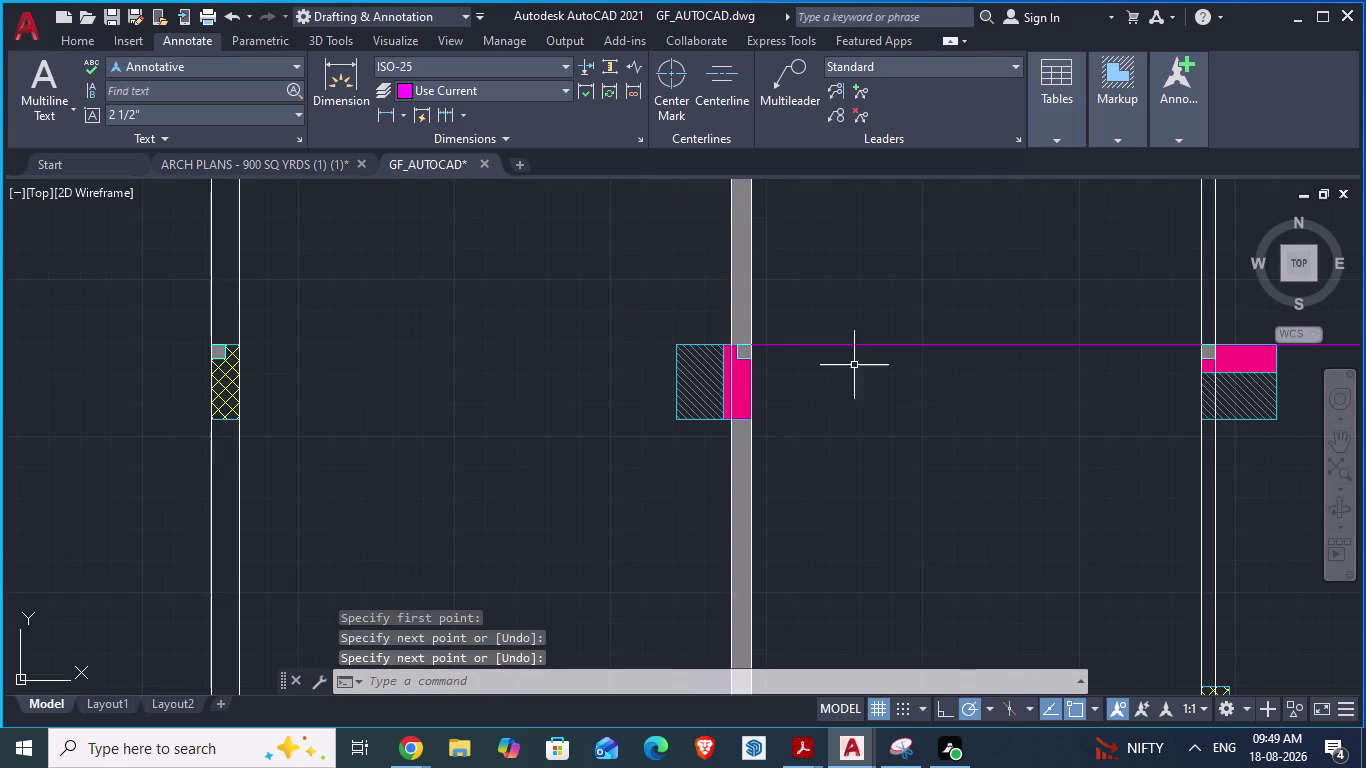
scroll(up, 3)
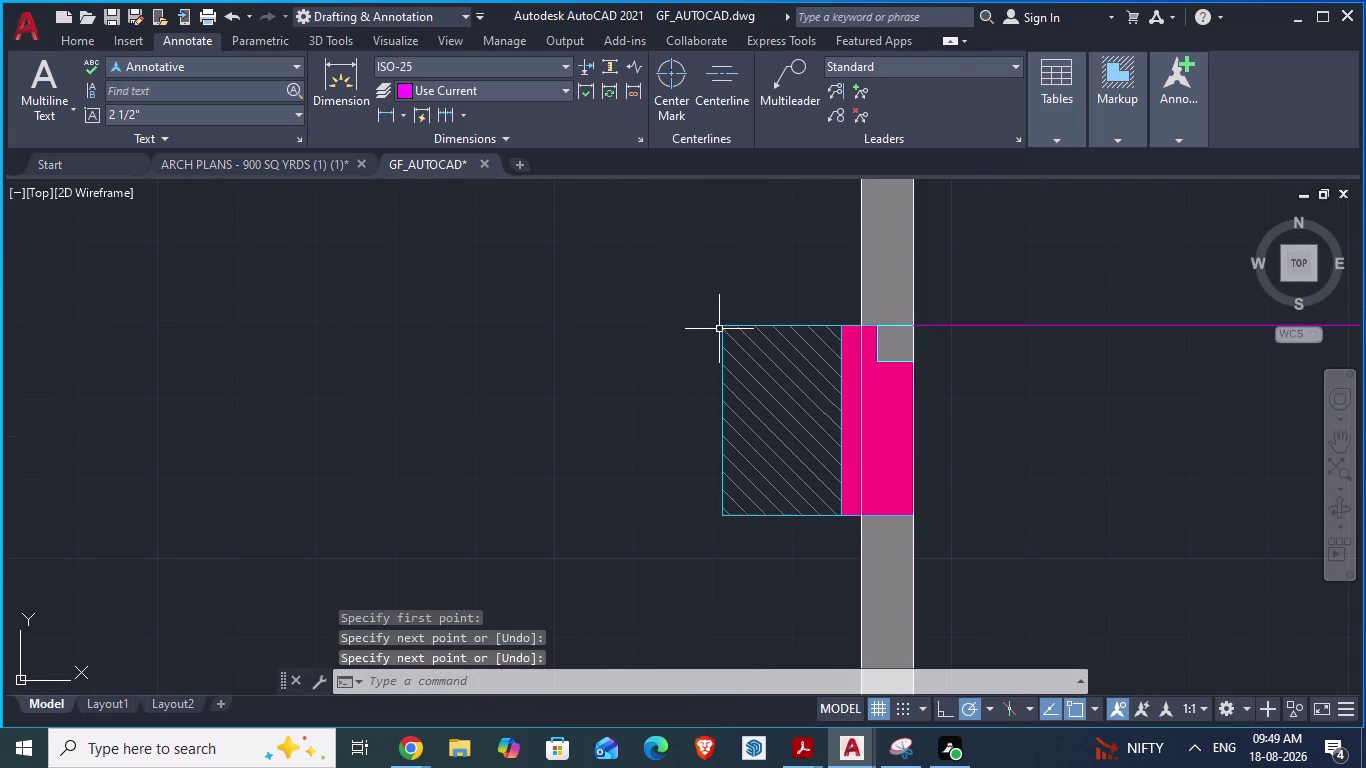
key(space)
click(719, 323)
scroll(down, 3)
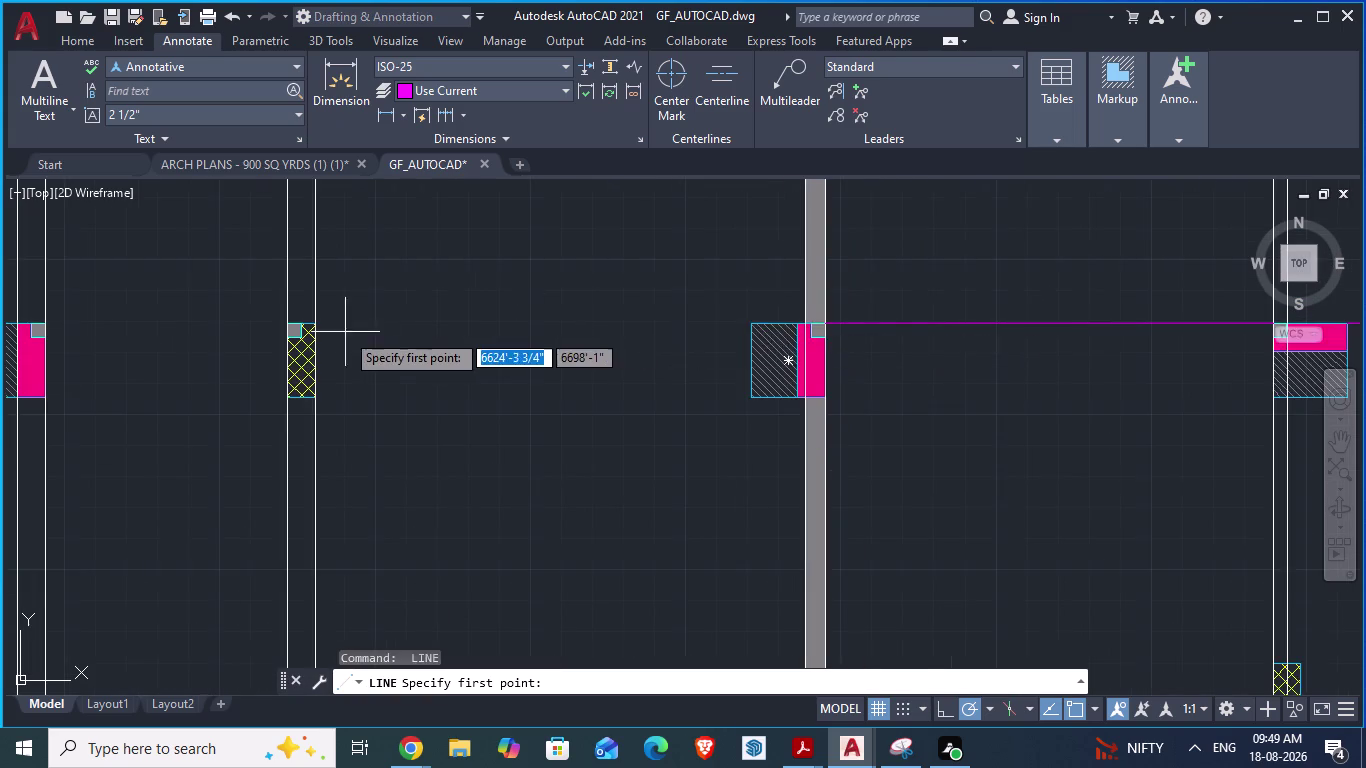
scroll(up, 3)
click(254, 292)
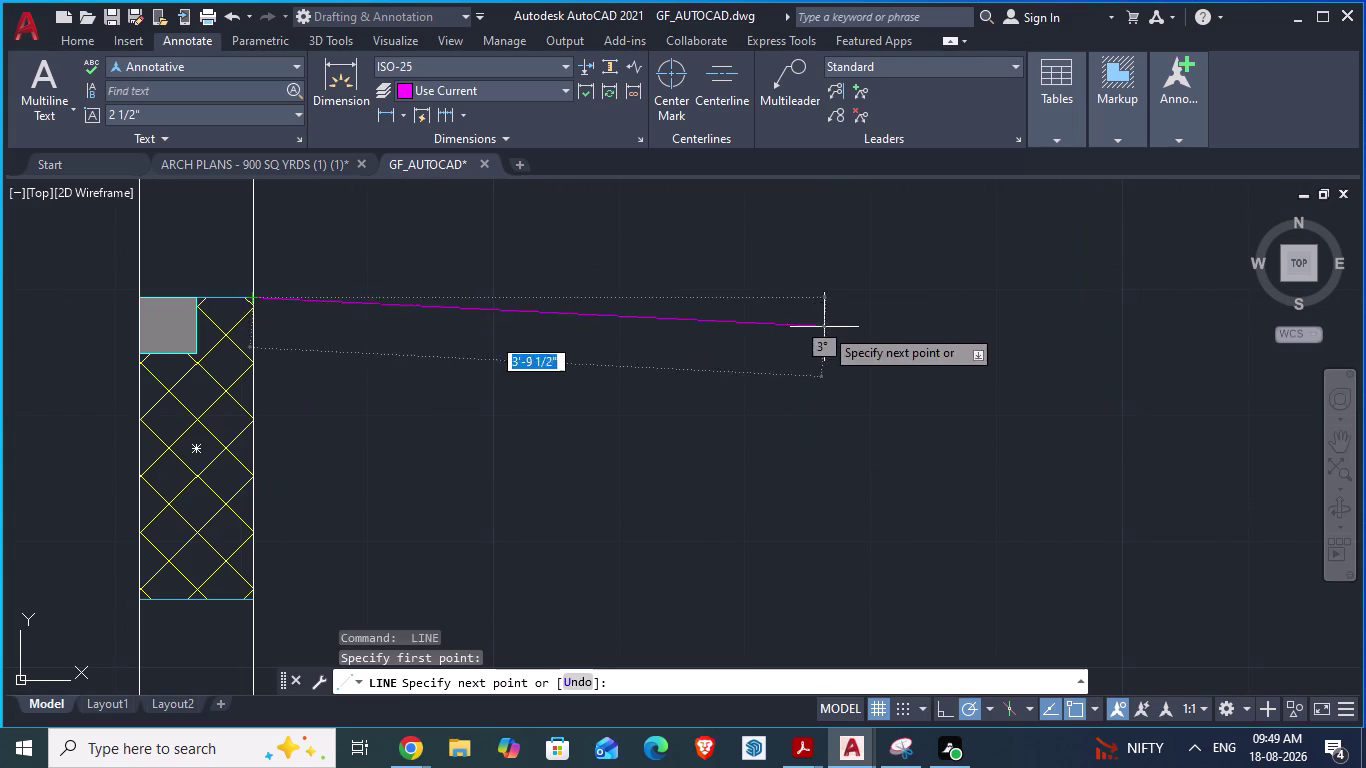
scroll(down, 3)
scroll(up, 3)
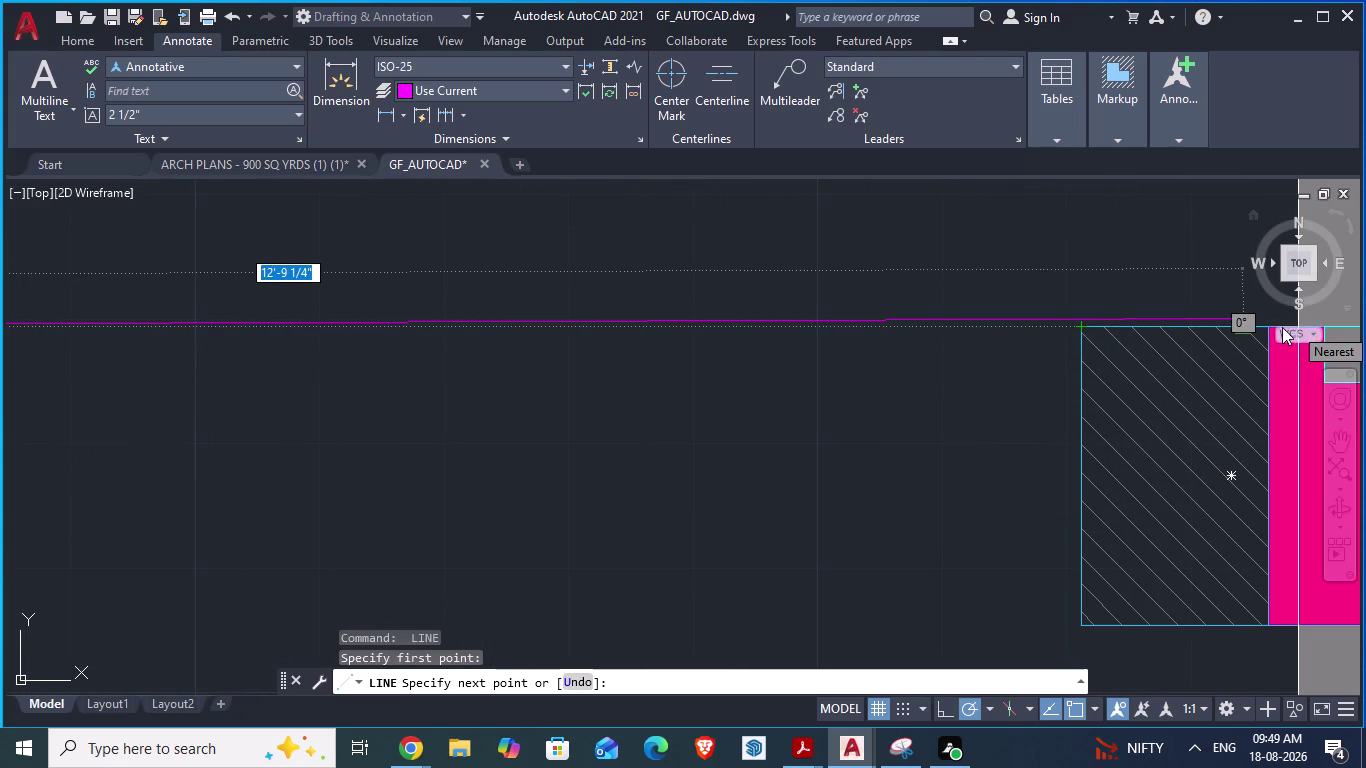
scroll(up, 3)
scroll(down, 3)
scroll(up, 3)
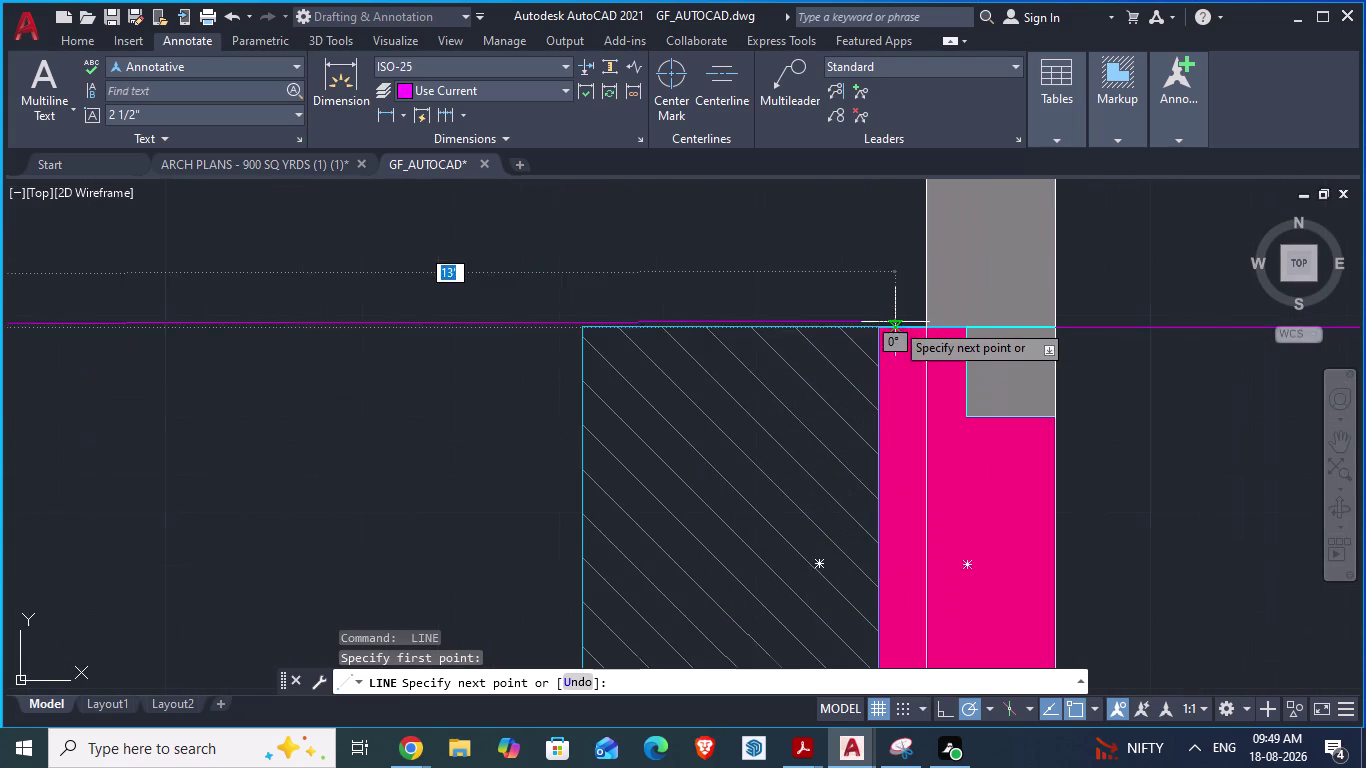
click(926, 329)
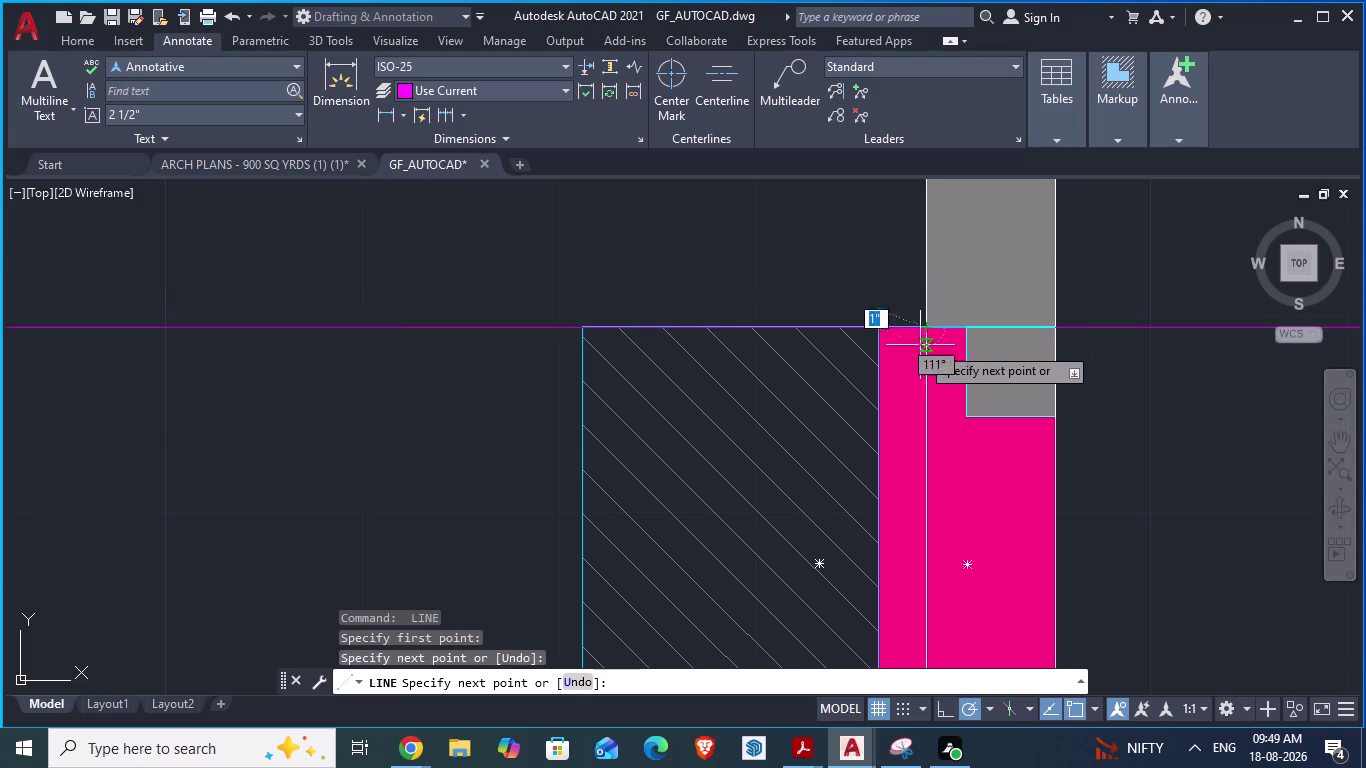
key(space)
scroll(down, 3)
scroll(down, 3)
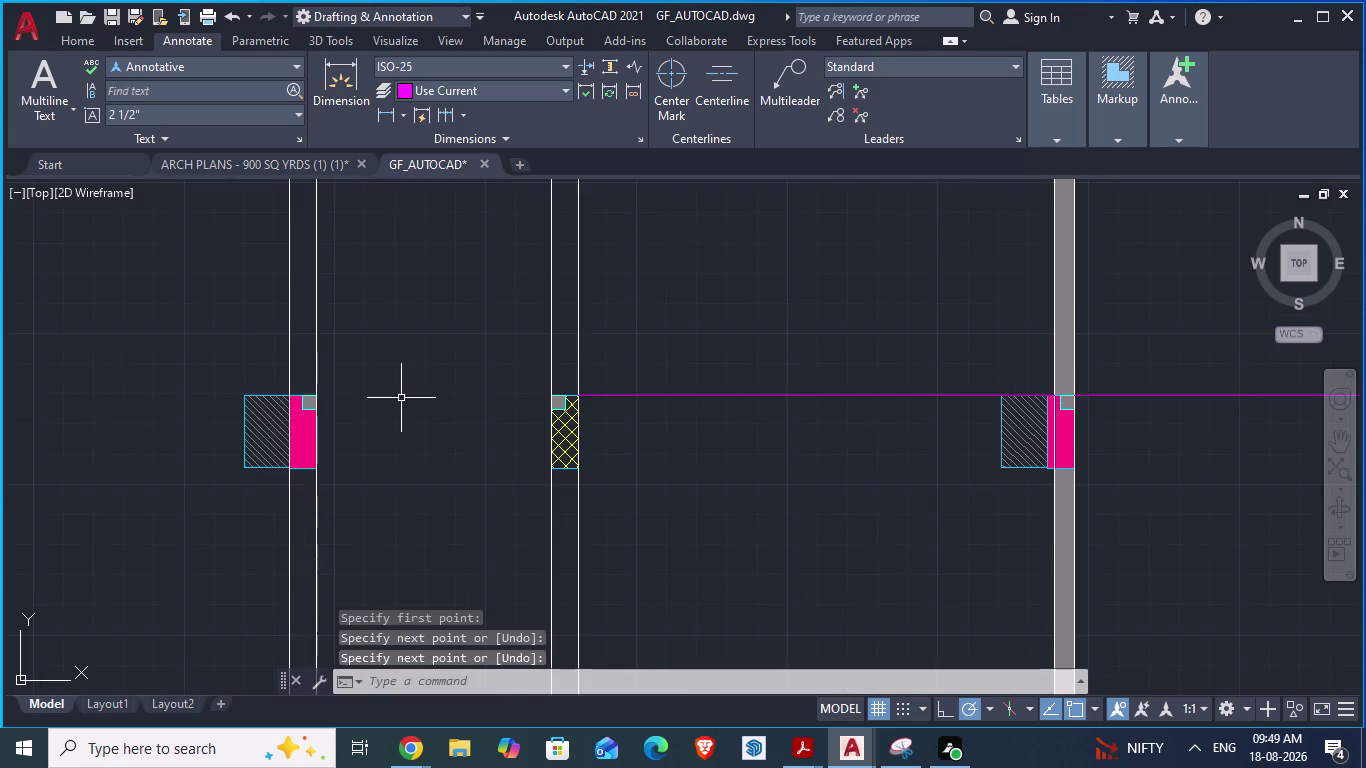
scroll(up, 3)
Draw a fourth wall line along the column tops, then return to ARCH PLANS.
key(space)
scroll(up, 3)
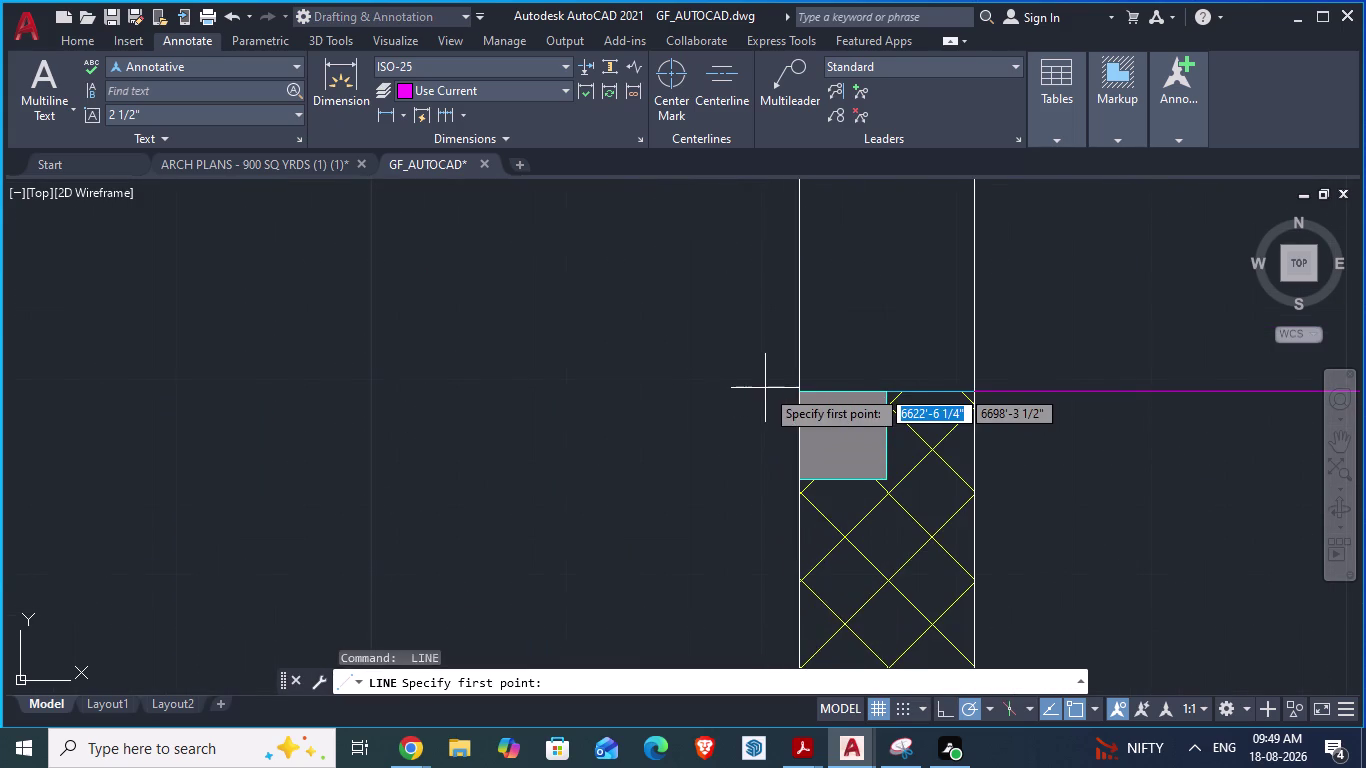
scroll(down, 3)
scroll(up, 3)
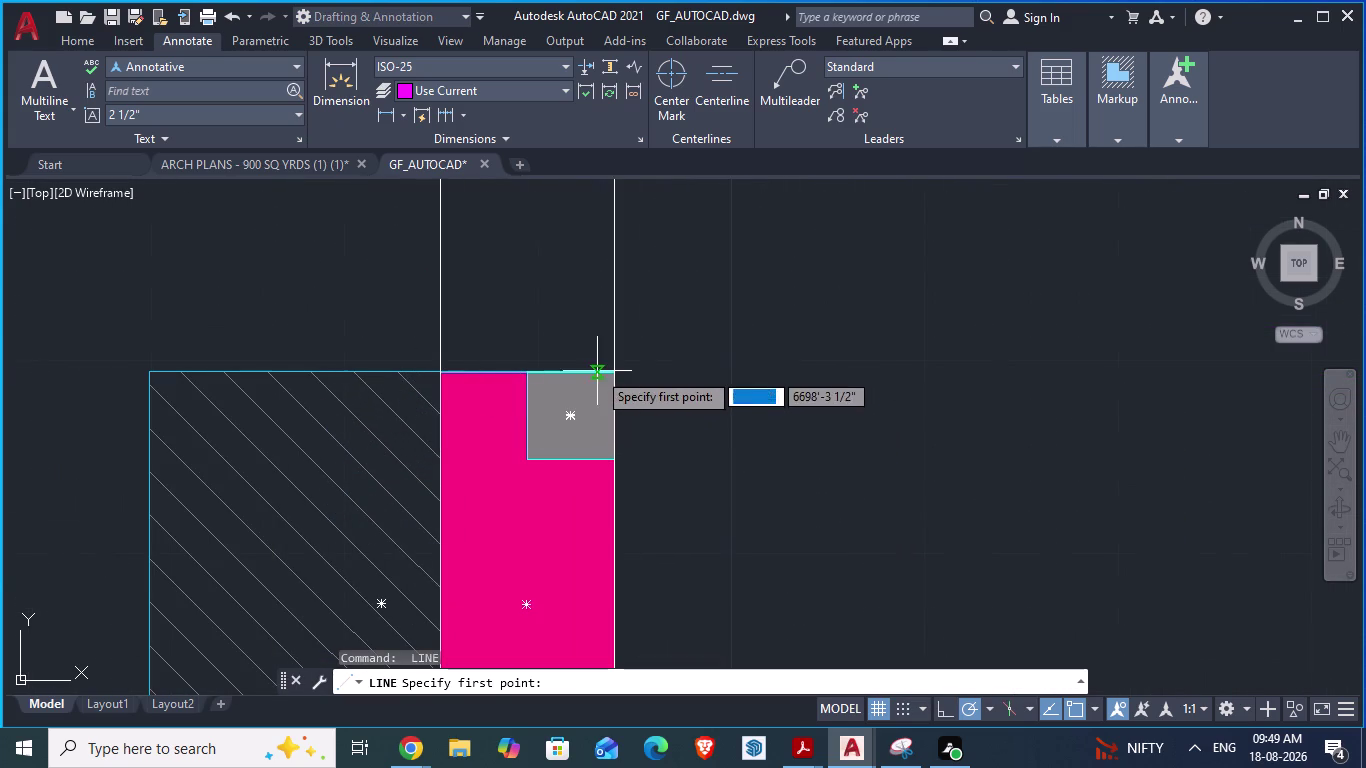
click(607, 373)
scroll(down, 3)
scroll(up, 3)
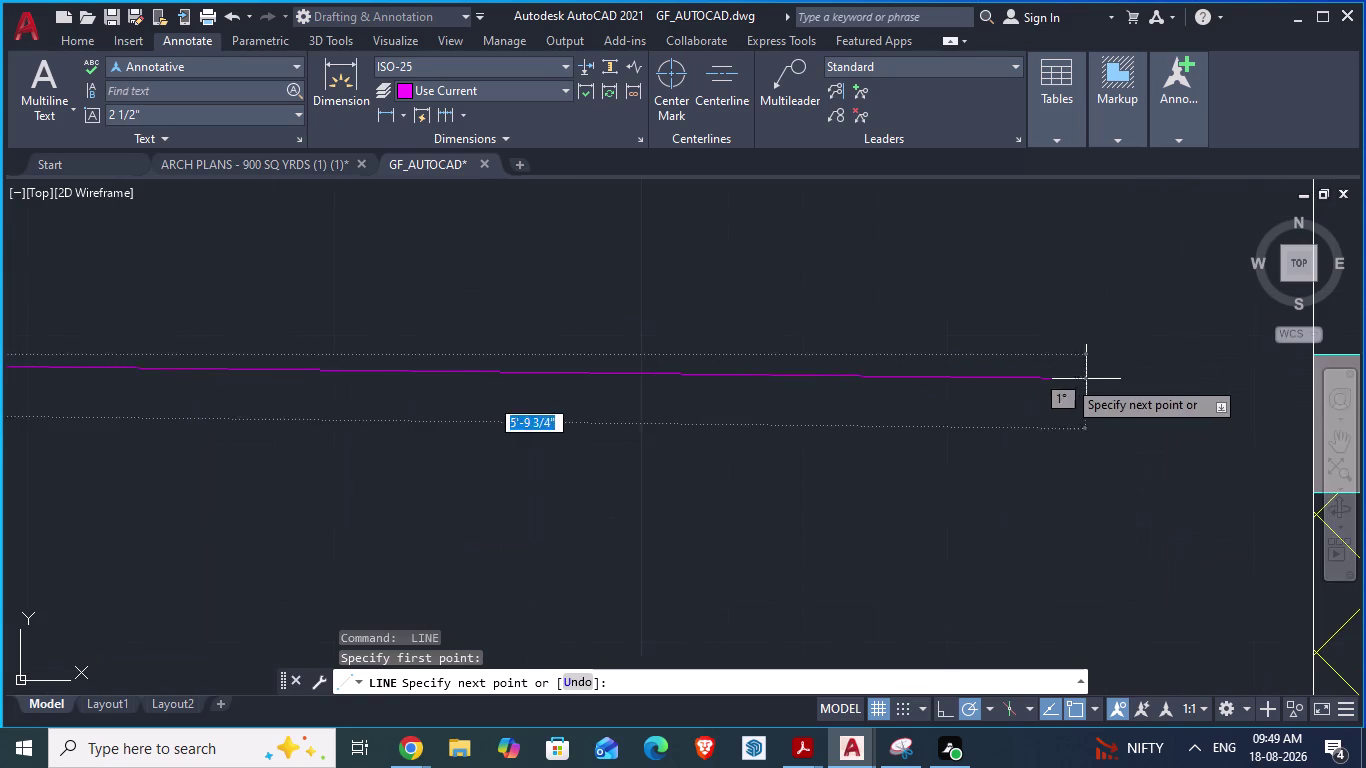
scroll(down, 3)
scroll(up, 3)
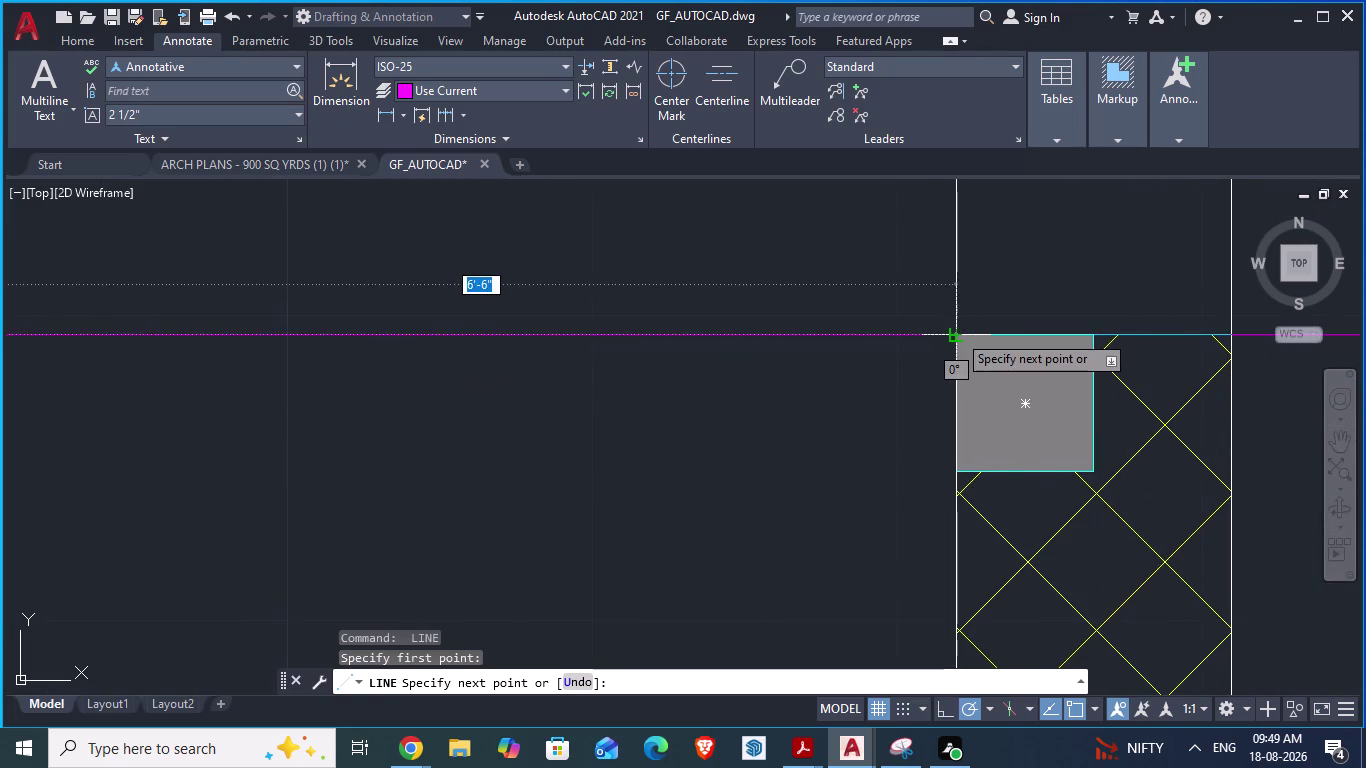
click(957, 333)
key(space)
click(265, 160)
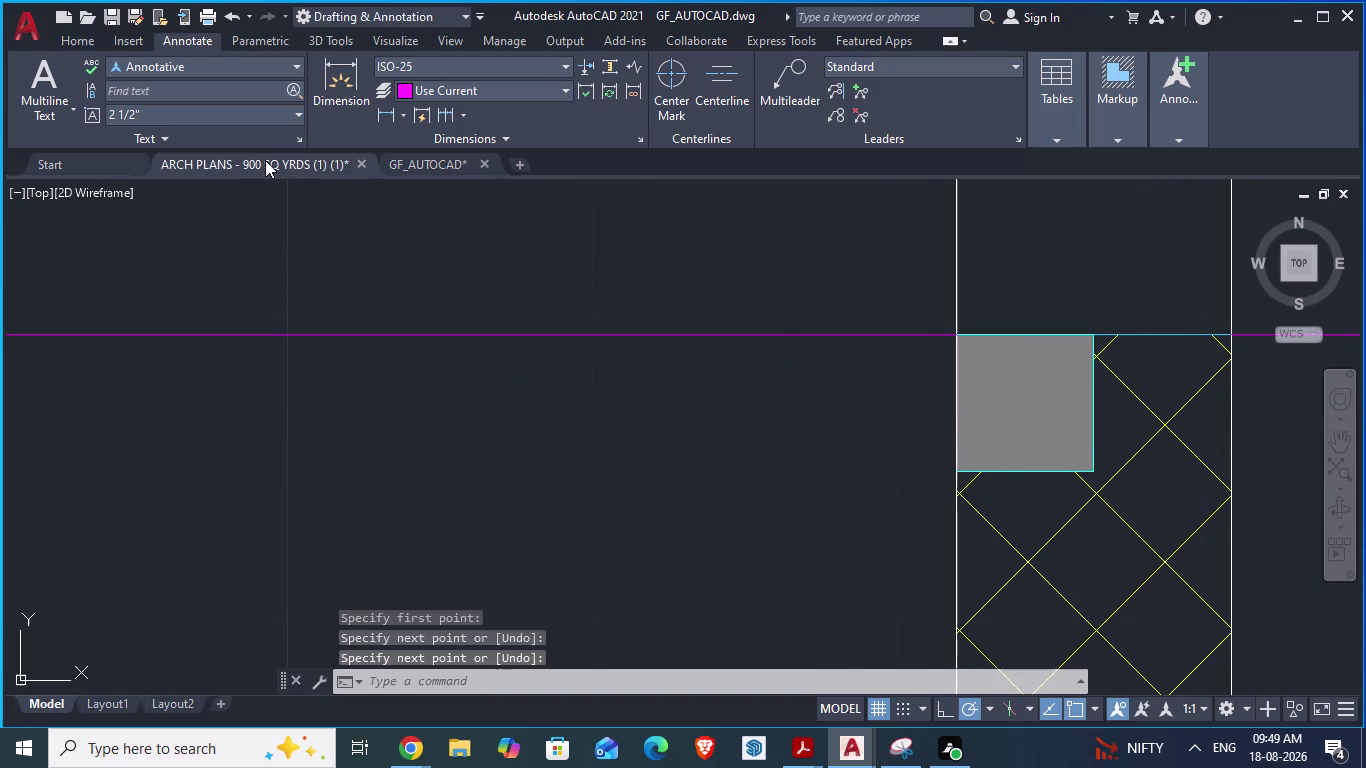
scroll(up, 3)
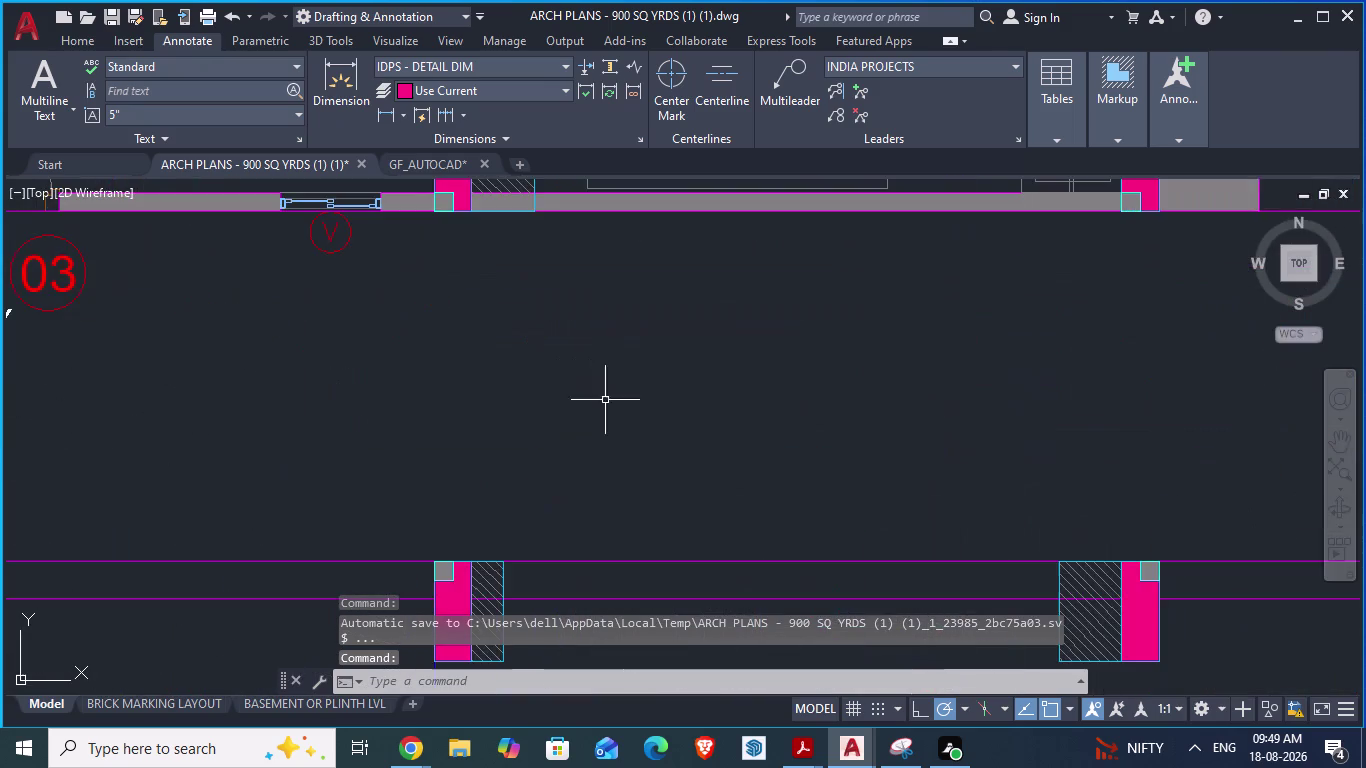
scroll(down, 3)
scroll(up, 3)
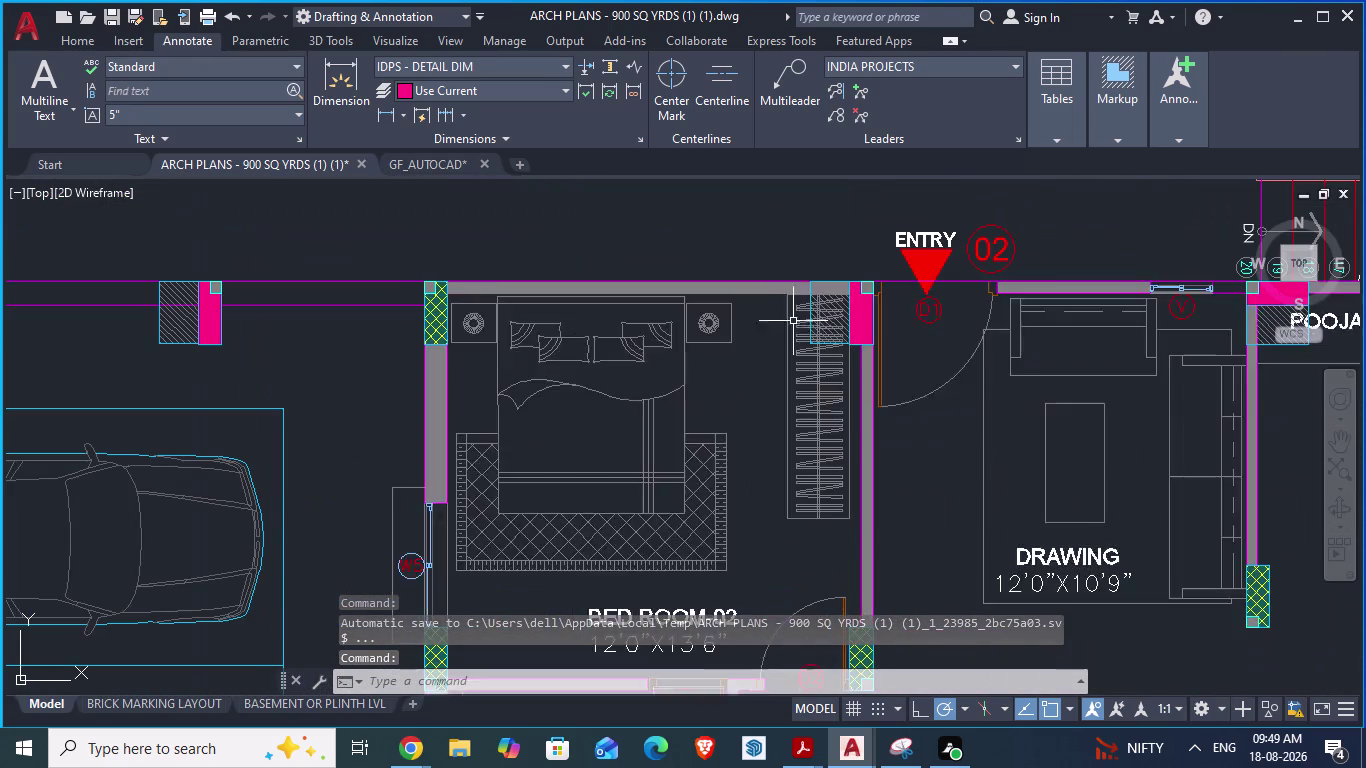
scroll(up, 3)
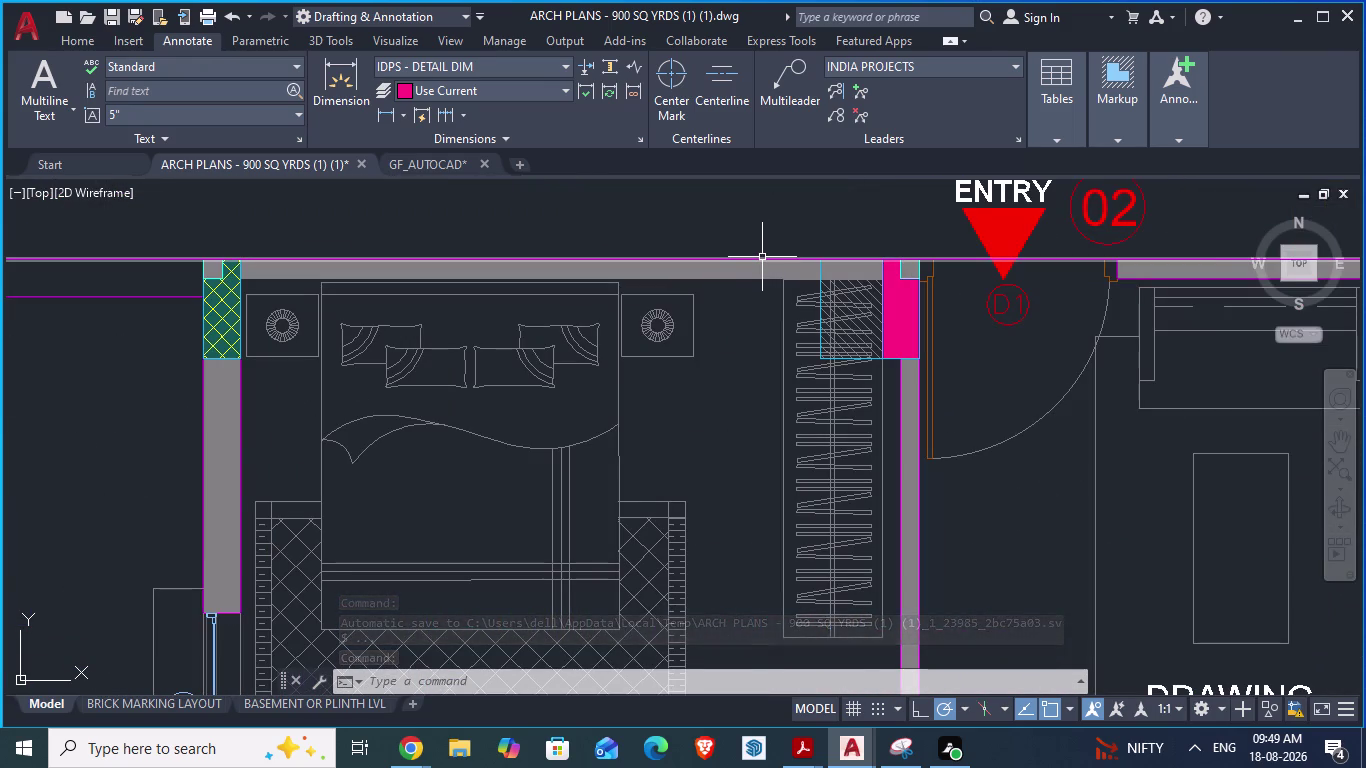
scroll(down, 3)
scroll(up, 3)
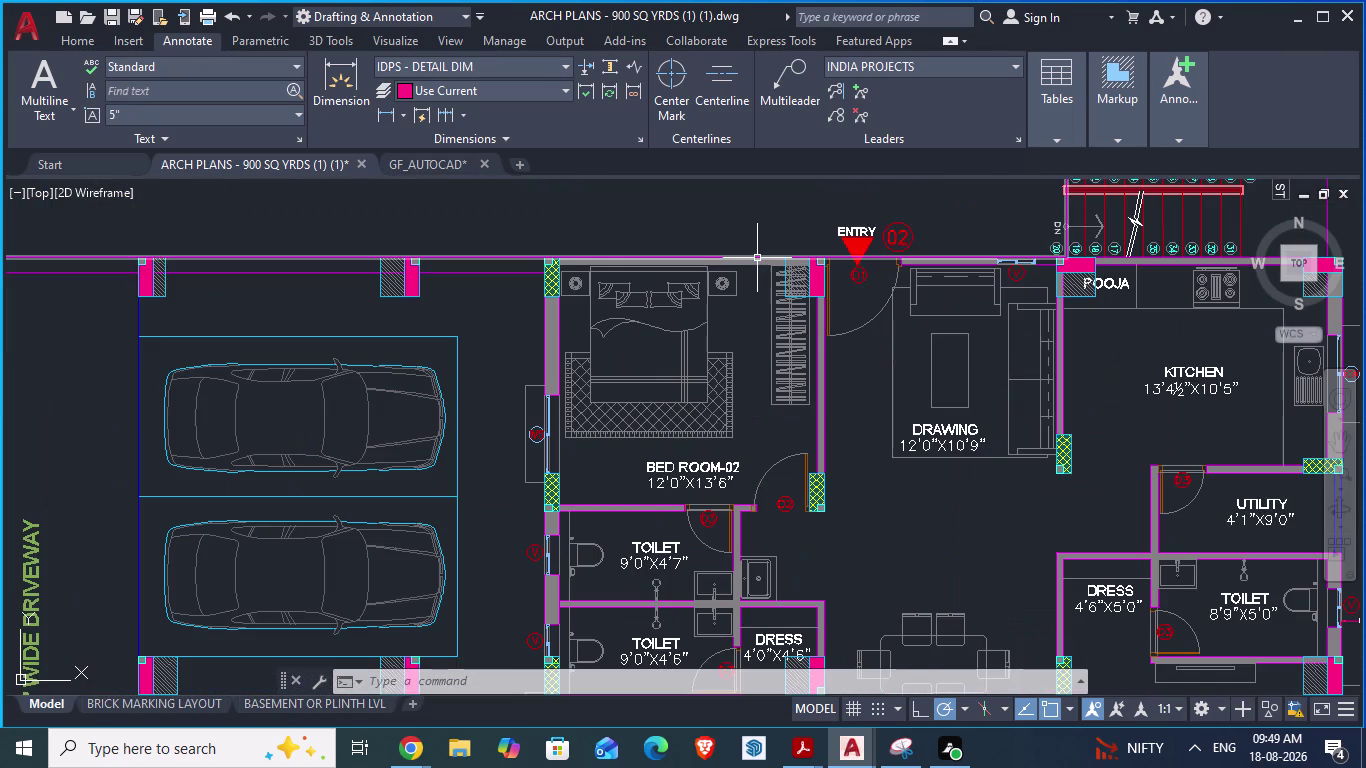
scroll(down, 3)
key(Escape)
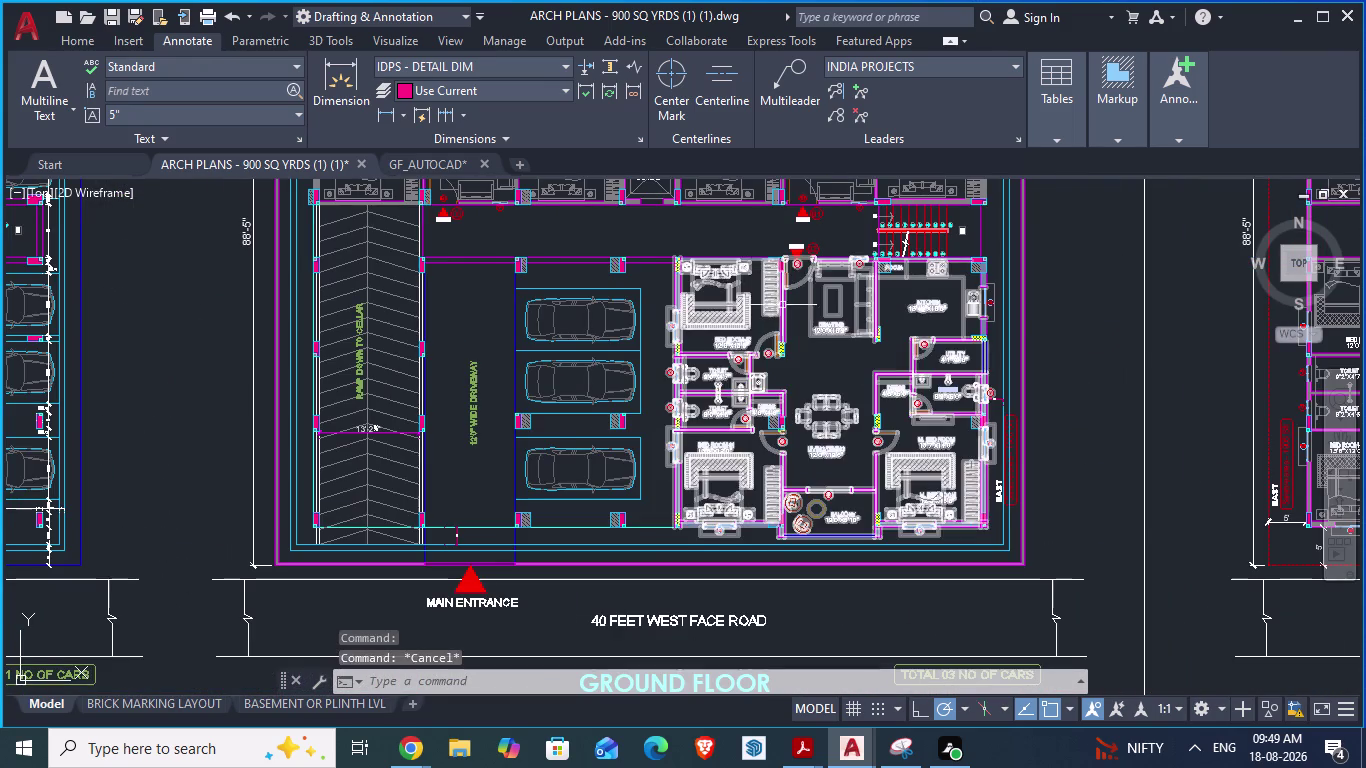
scroll(down, 3)
click(436, 167)
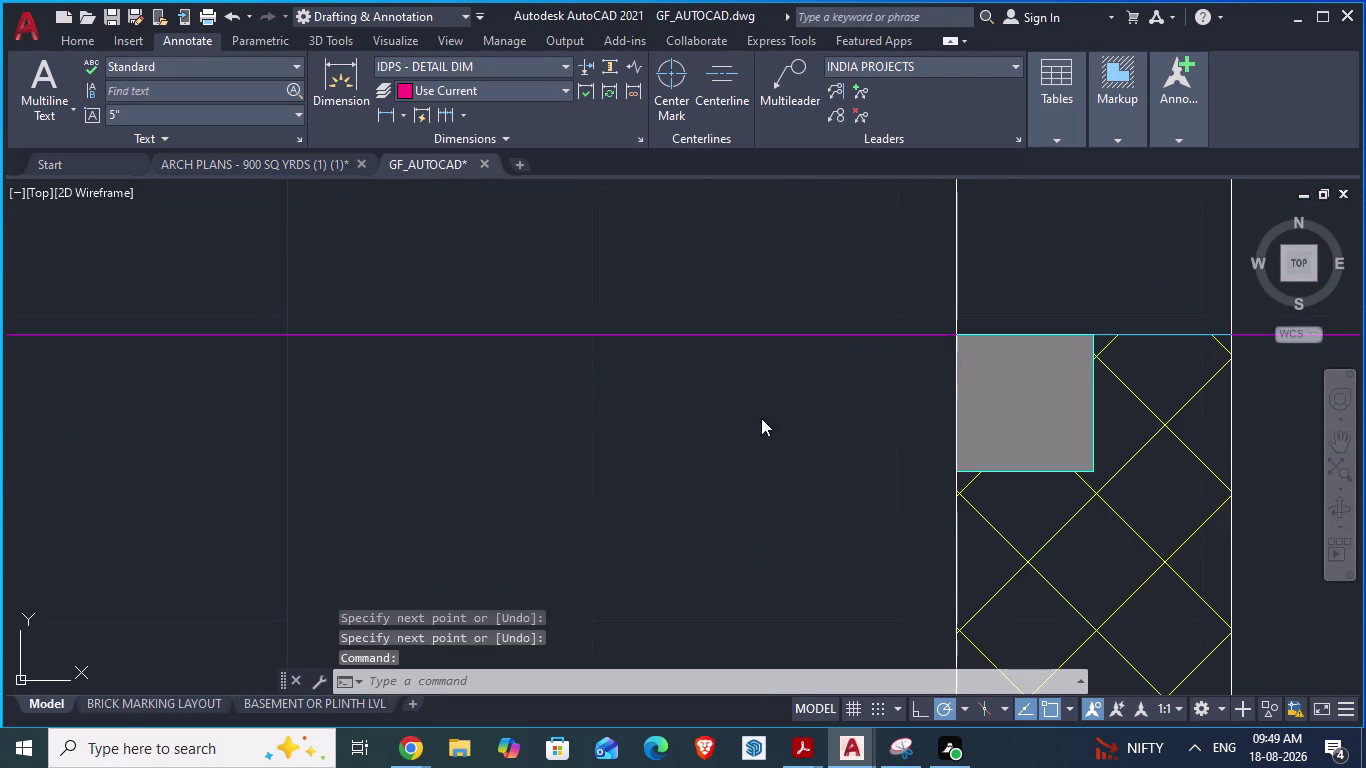
Select and delete the four short wall lines between the columns.
scroll(down, 3)
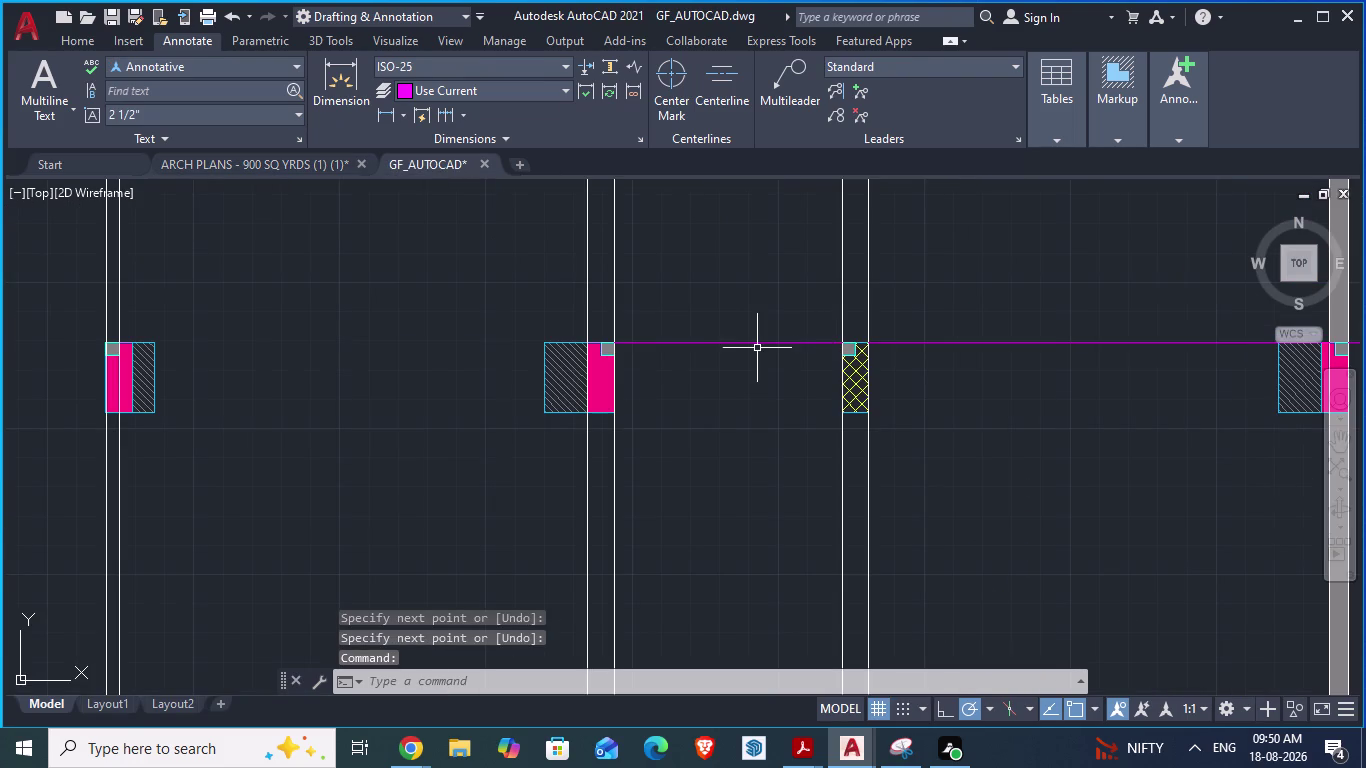
click(746, 344)
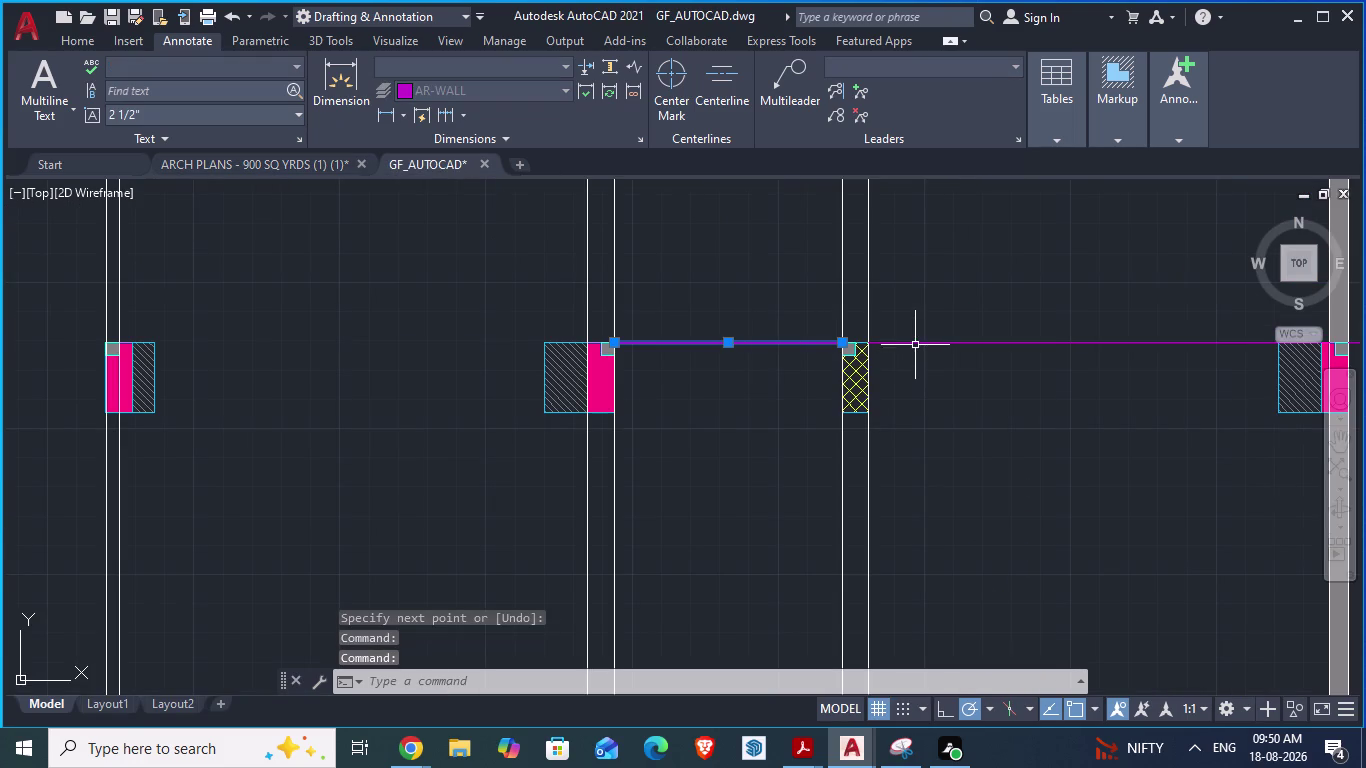
click(915, 344)
scroll(down, 3)
scroll(up, 3)
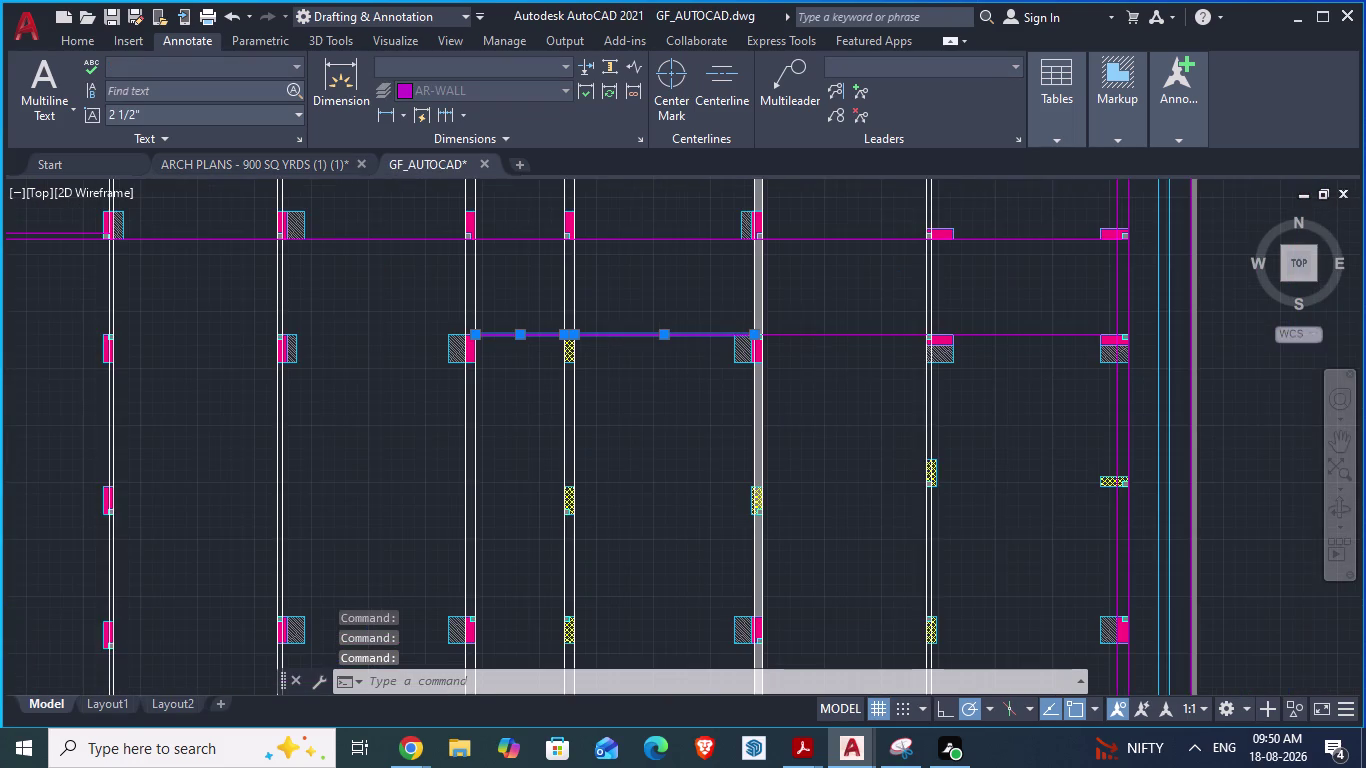
click(806, 333)
click(1100, 332)
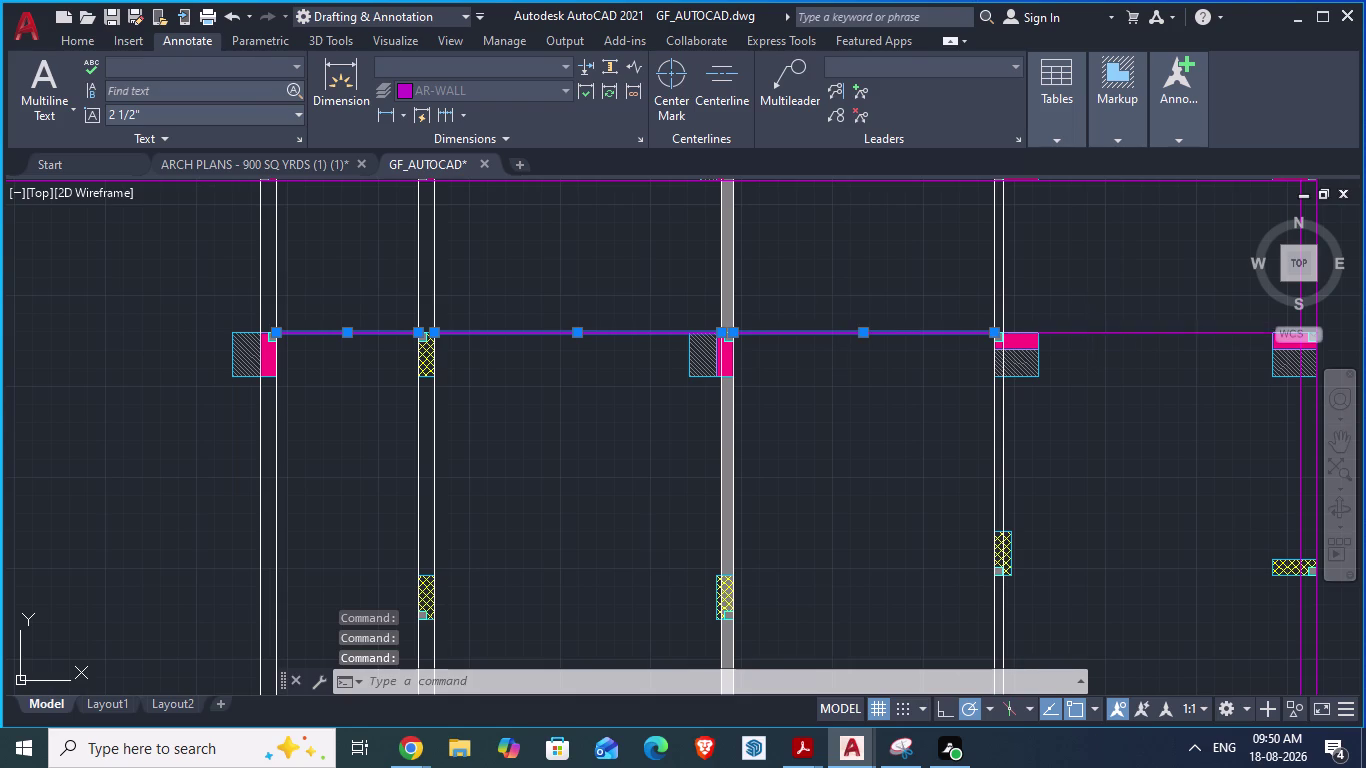
key(Delete)
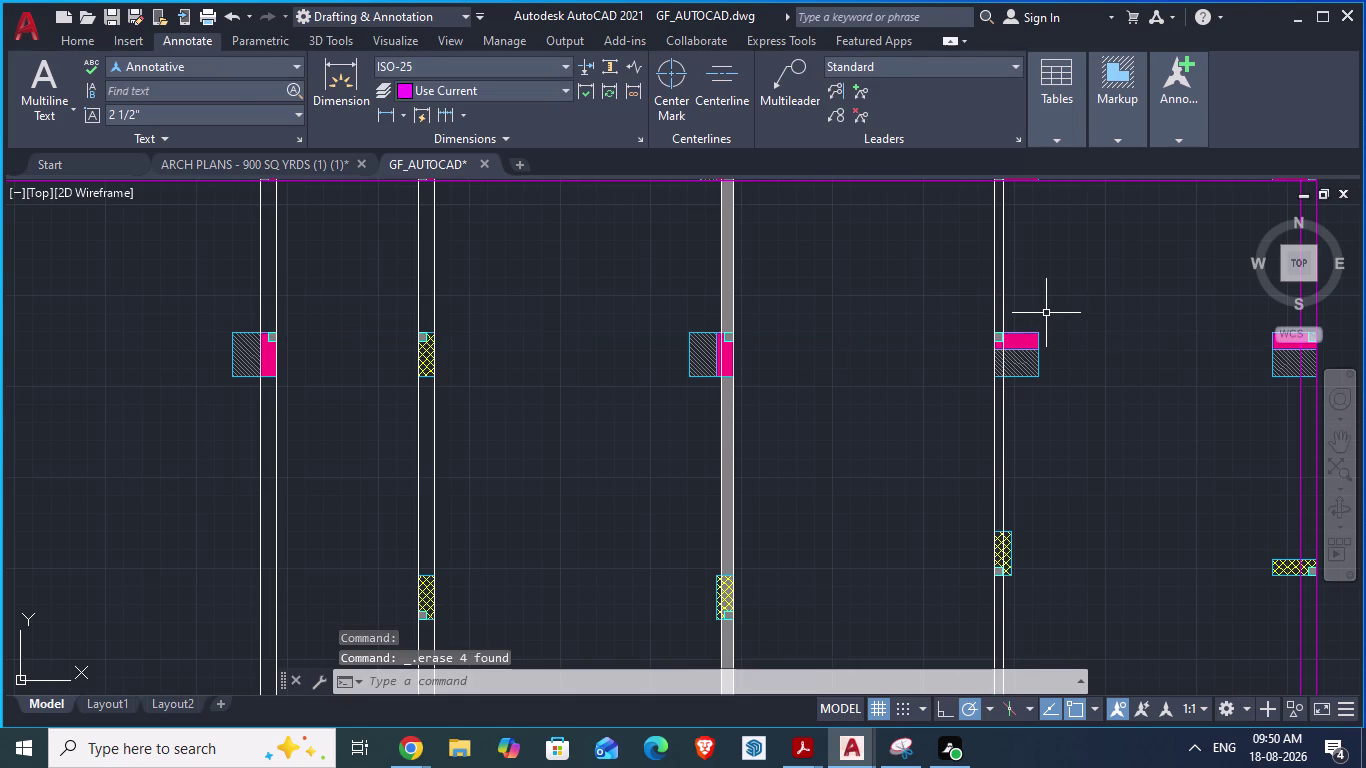
Draw one magenta wall line from a column's top corner to the far column corner.
key(l)
key(Return)
scroll(down, 3)
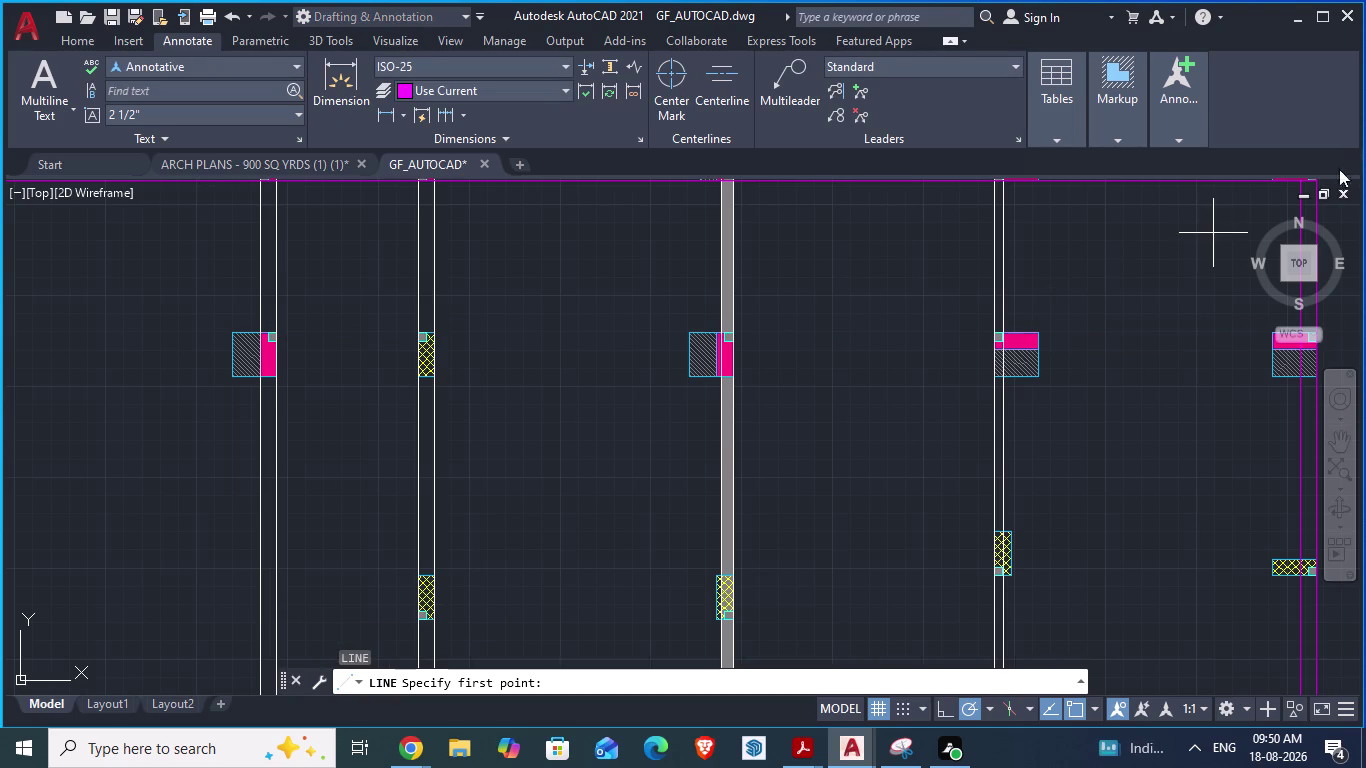
scroll(down, 3)
scroll(up, 3)
scroll(up, 3)
click(465, 295)
scroll(down, 3)
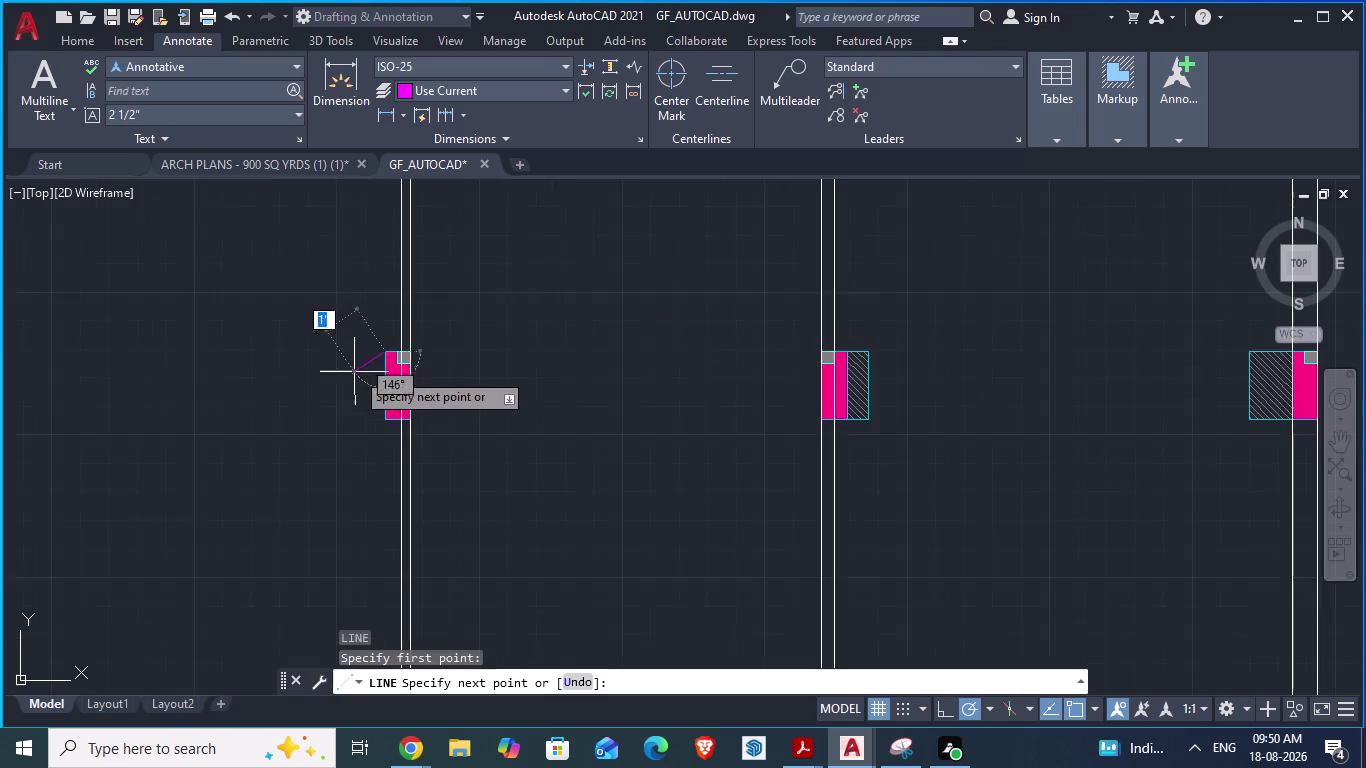
scroll(down, 3)
scroll(up, 3)
scroll(up, 3)
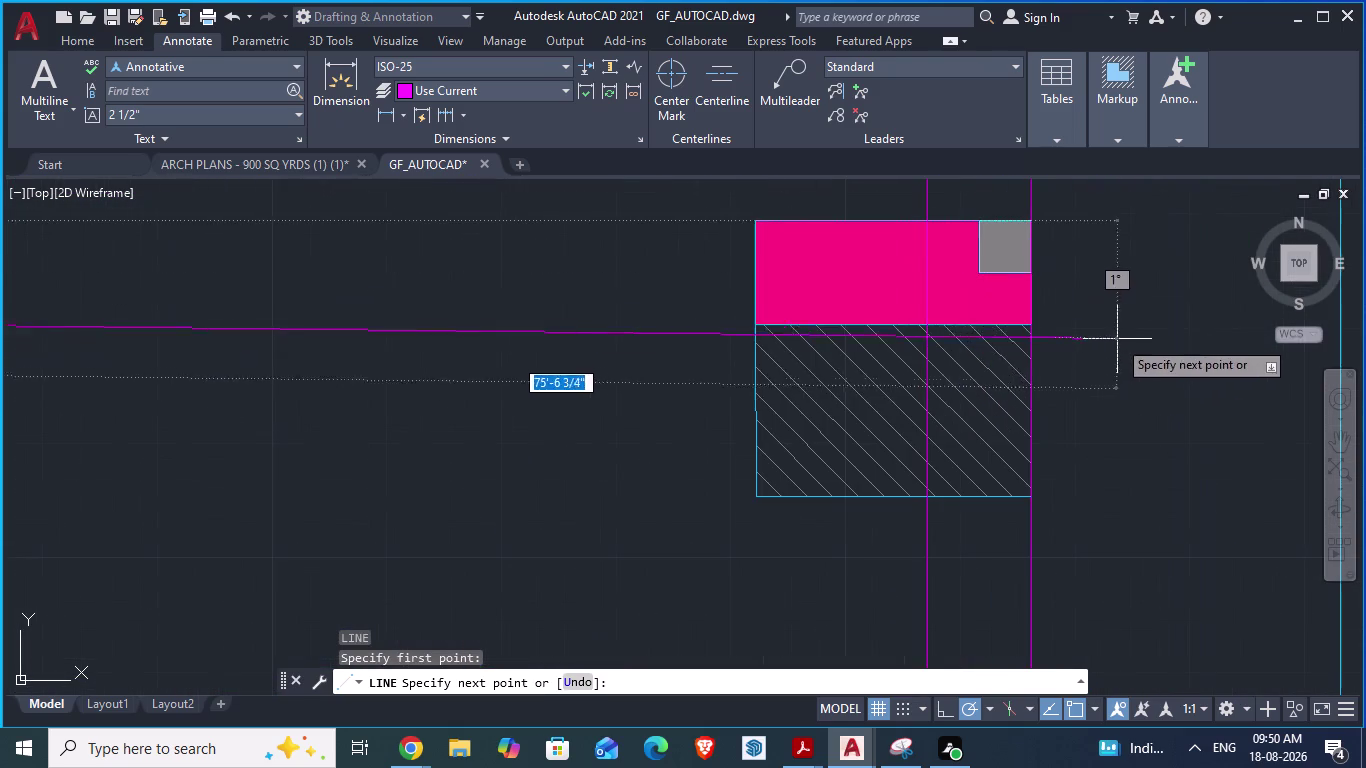
click(1037, 218)
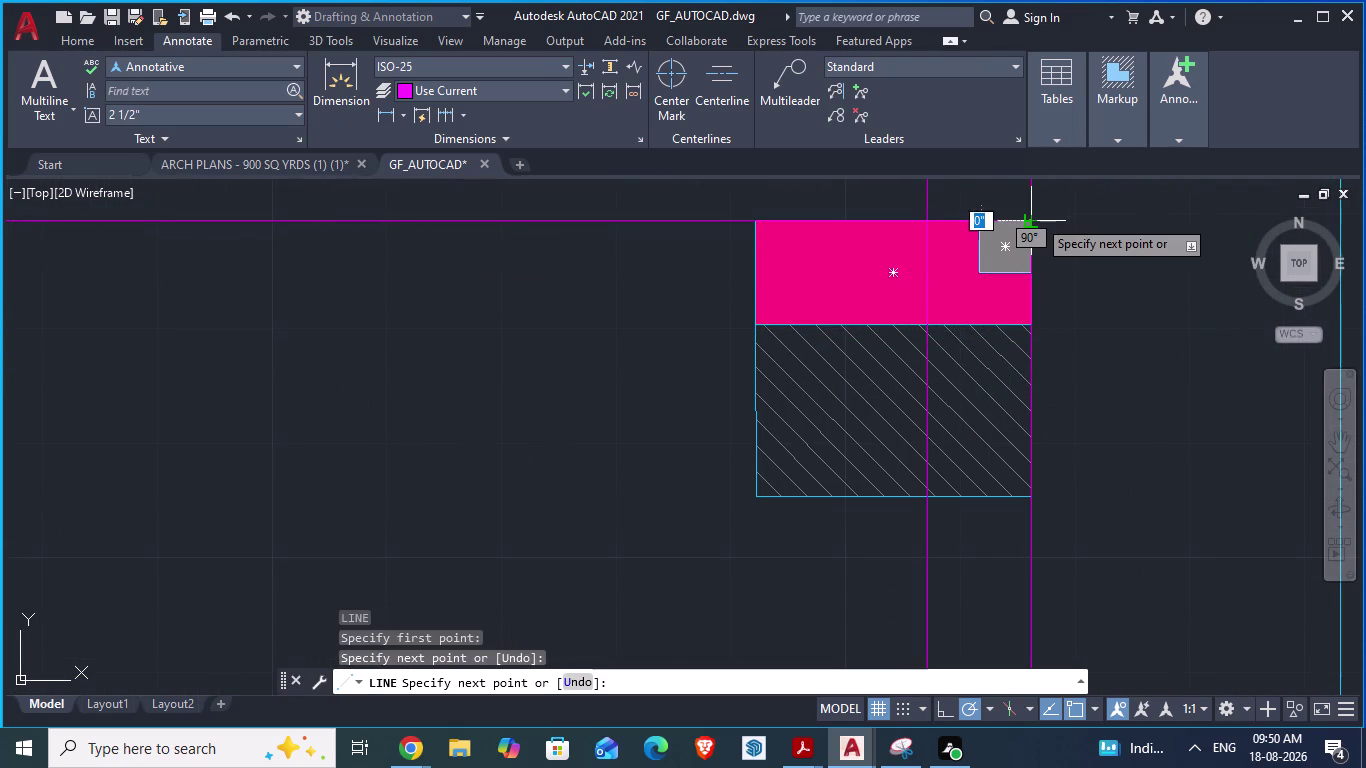
key(Return)
Zoom out and switch to the ARCH PLANS reference drawing.
scroll(down, 3)
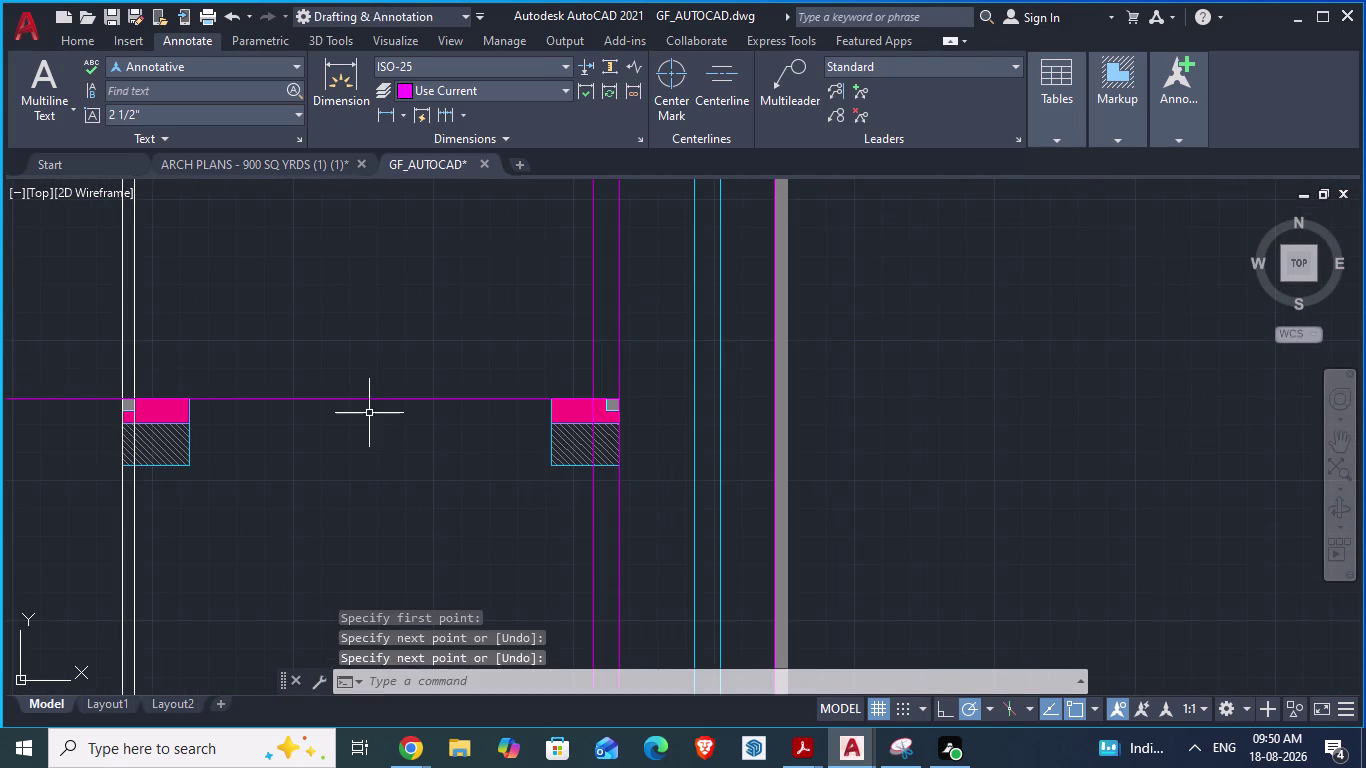
scroll(down, 3)
scroll(up, 3)
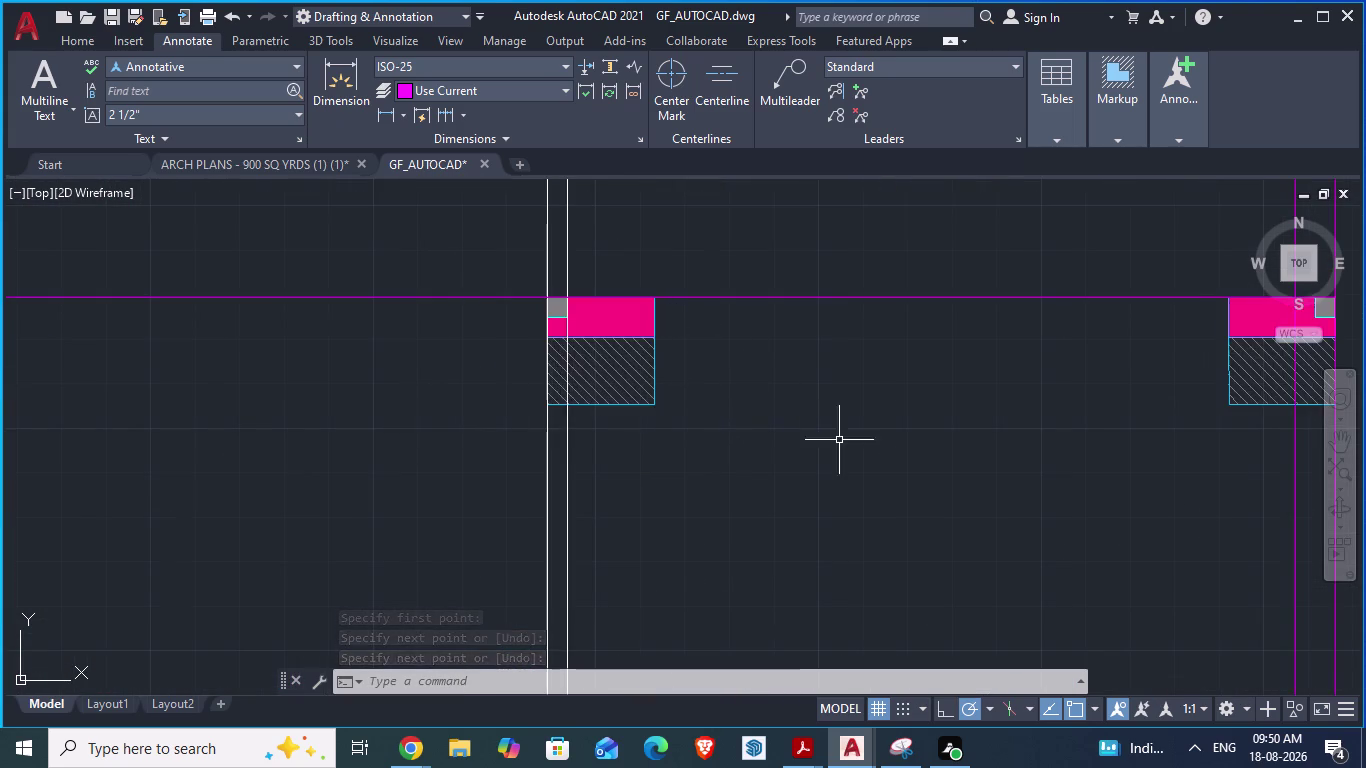
click(287, 167)
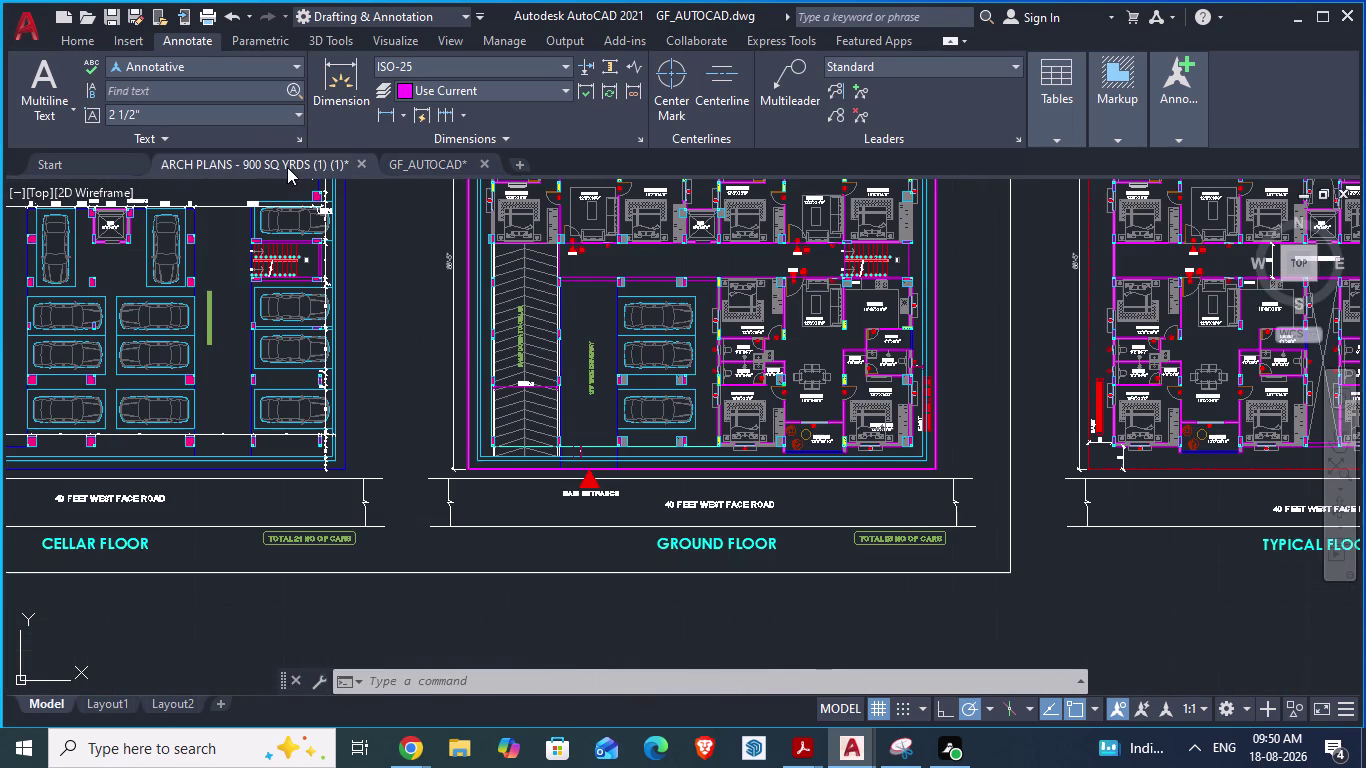
Zoom to the POOJA column, start then cancel an aligned dimension, and return to GF_AUTOCAD.
scroll(up, 3)
scroll(up, 3)
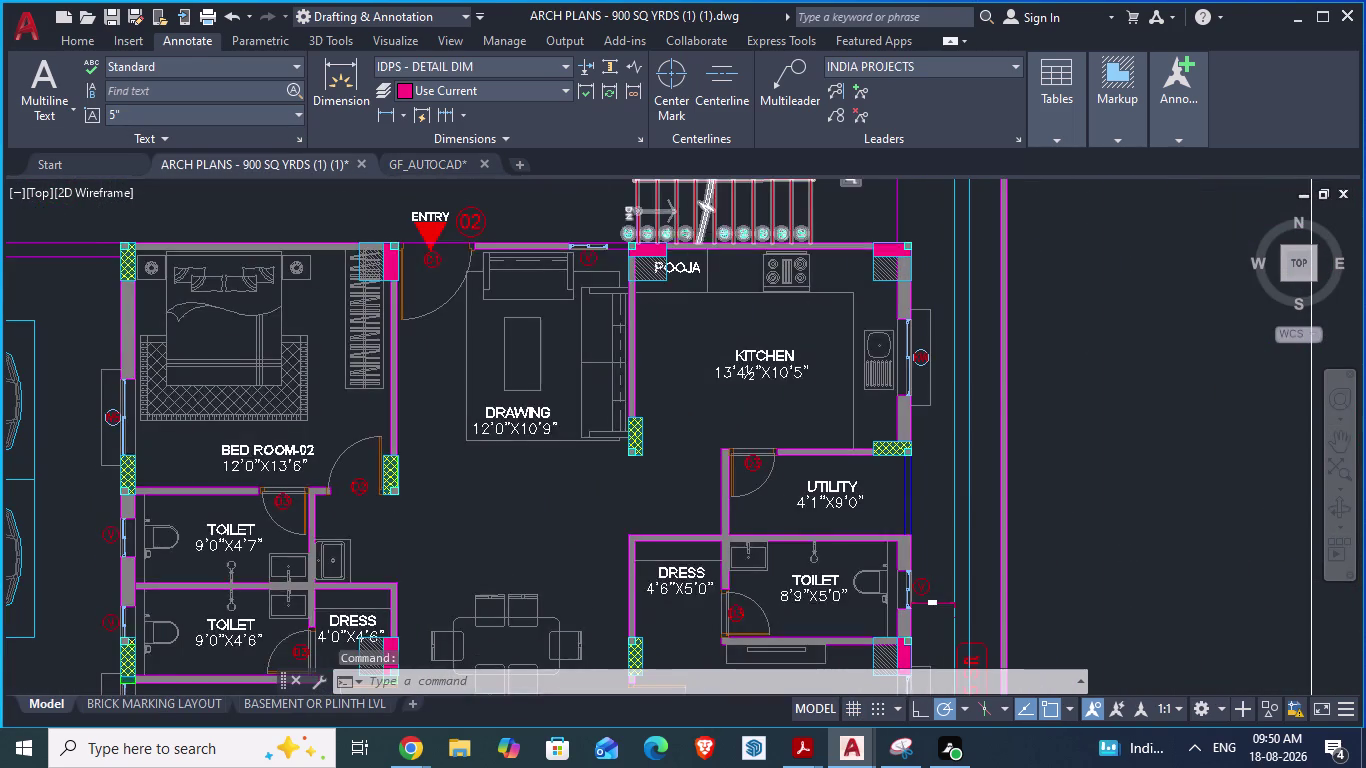
scroll(up, 3)
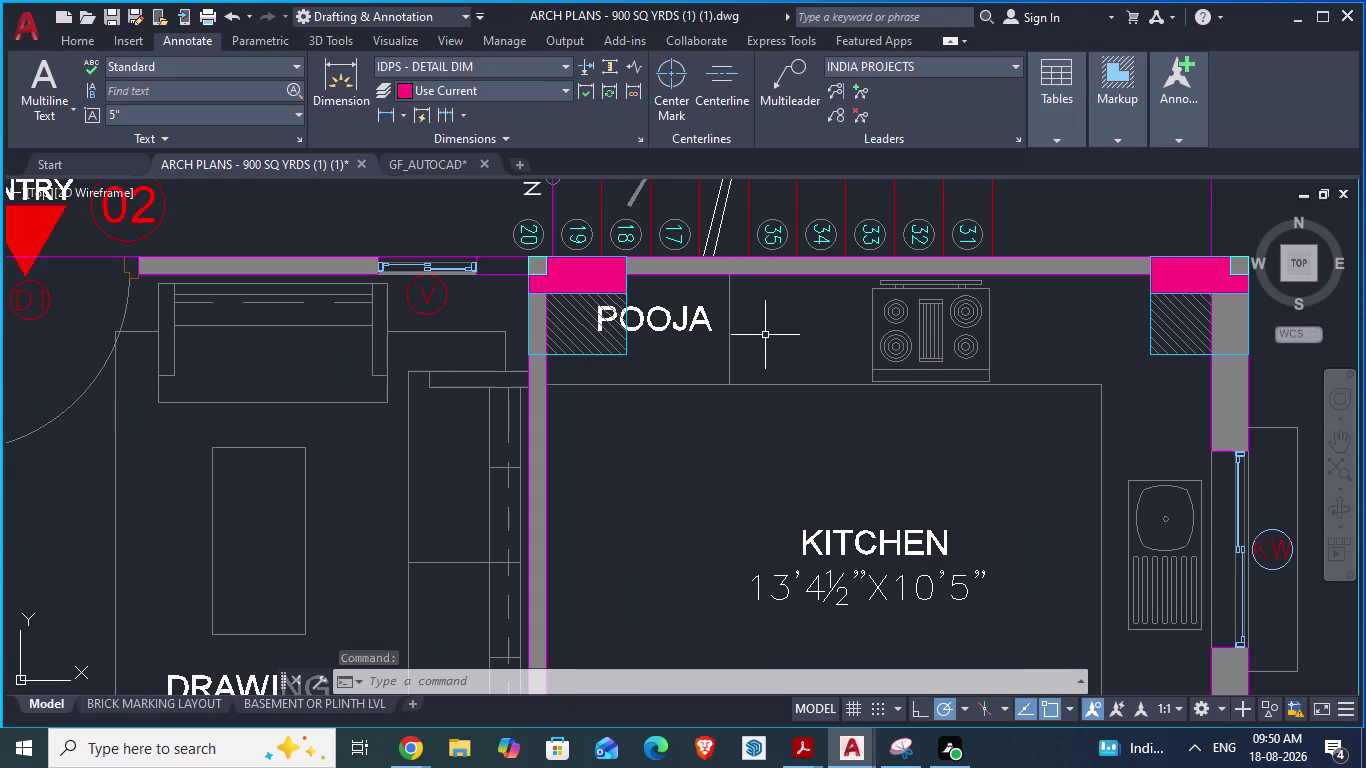
key(space)
scroll(up, 3)
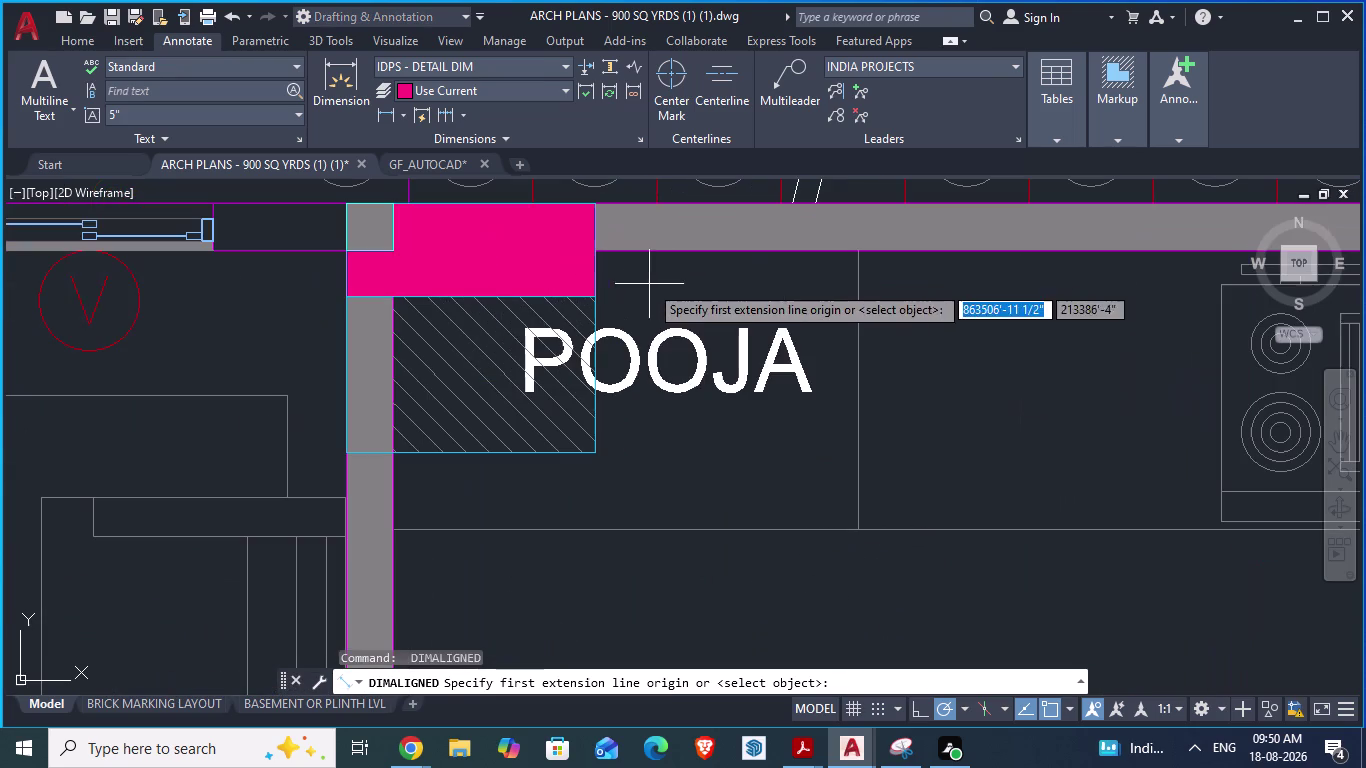
click(668, 209)
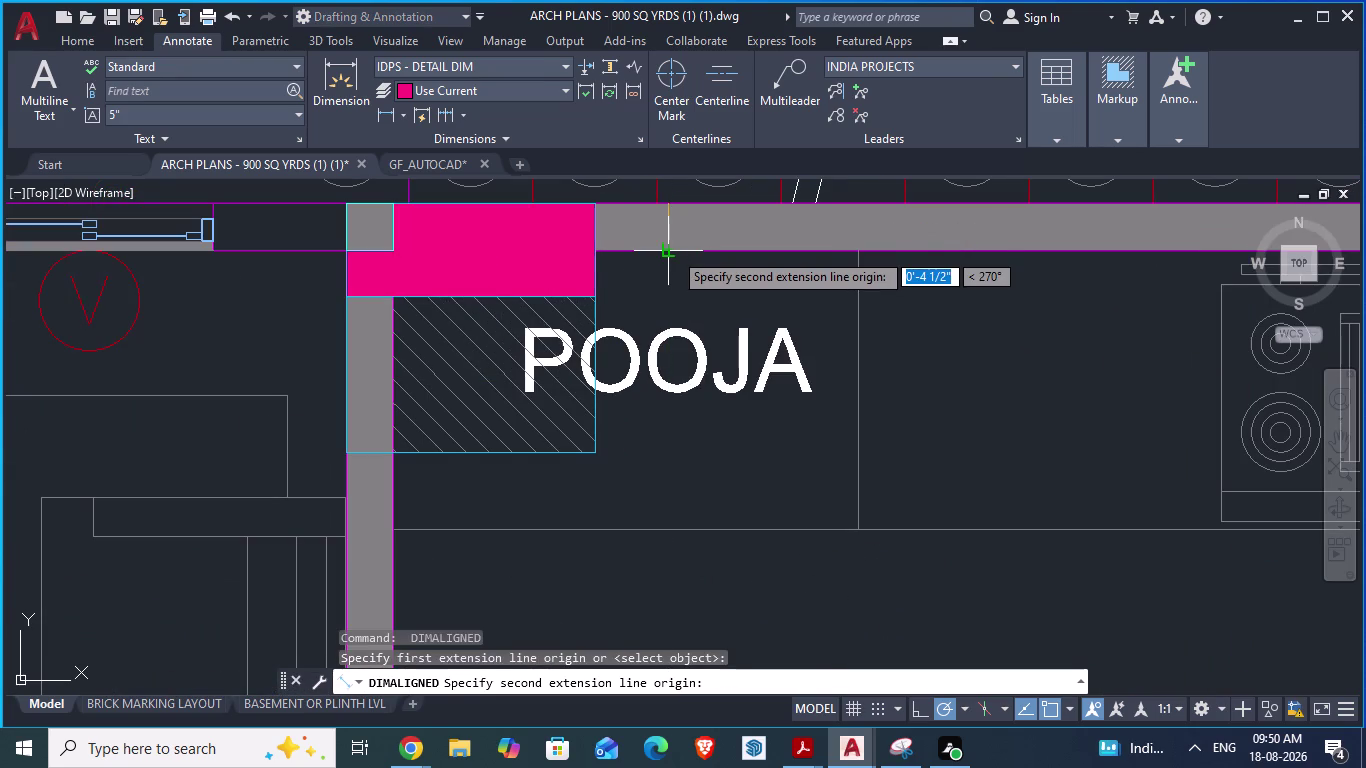
key(Escape)
scroll(down, 3)
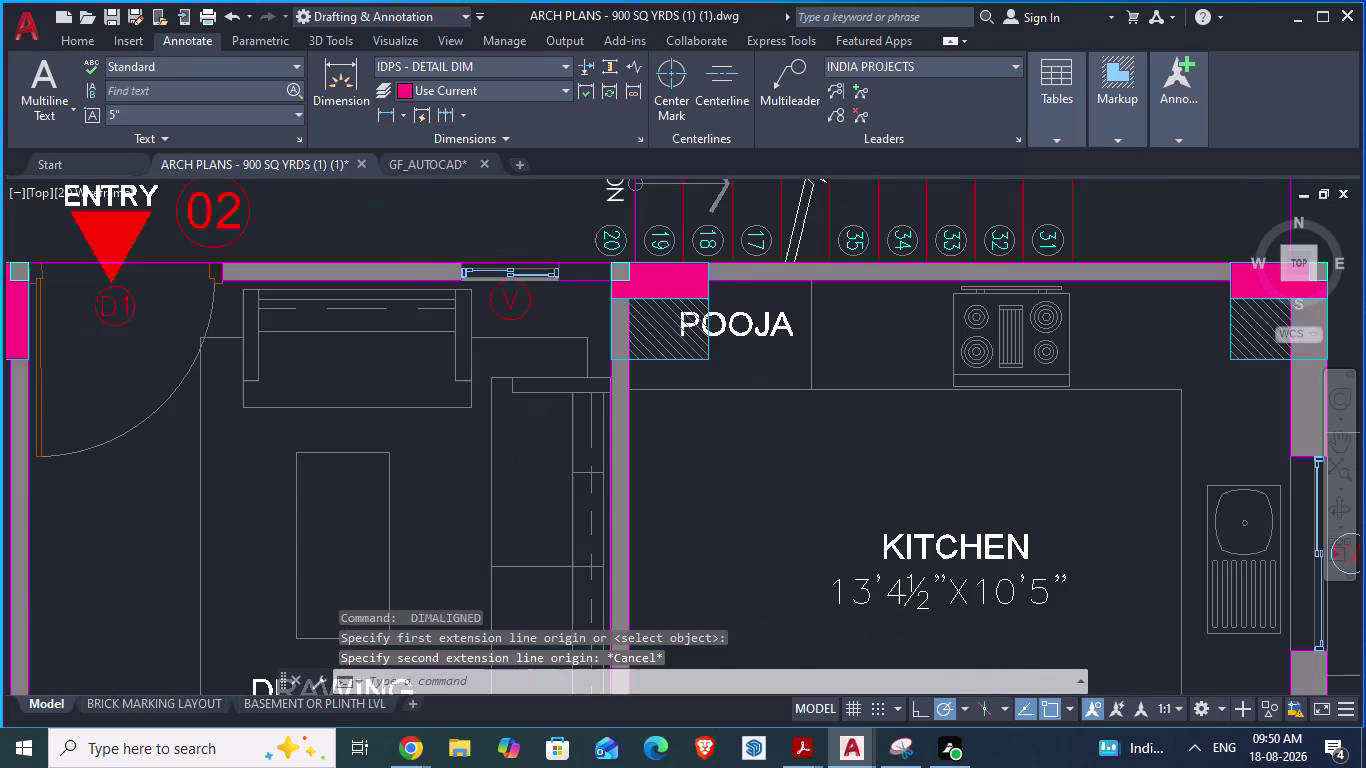
scroll(down, 3)
click(479, 167)
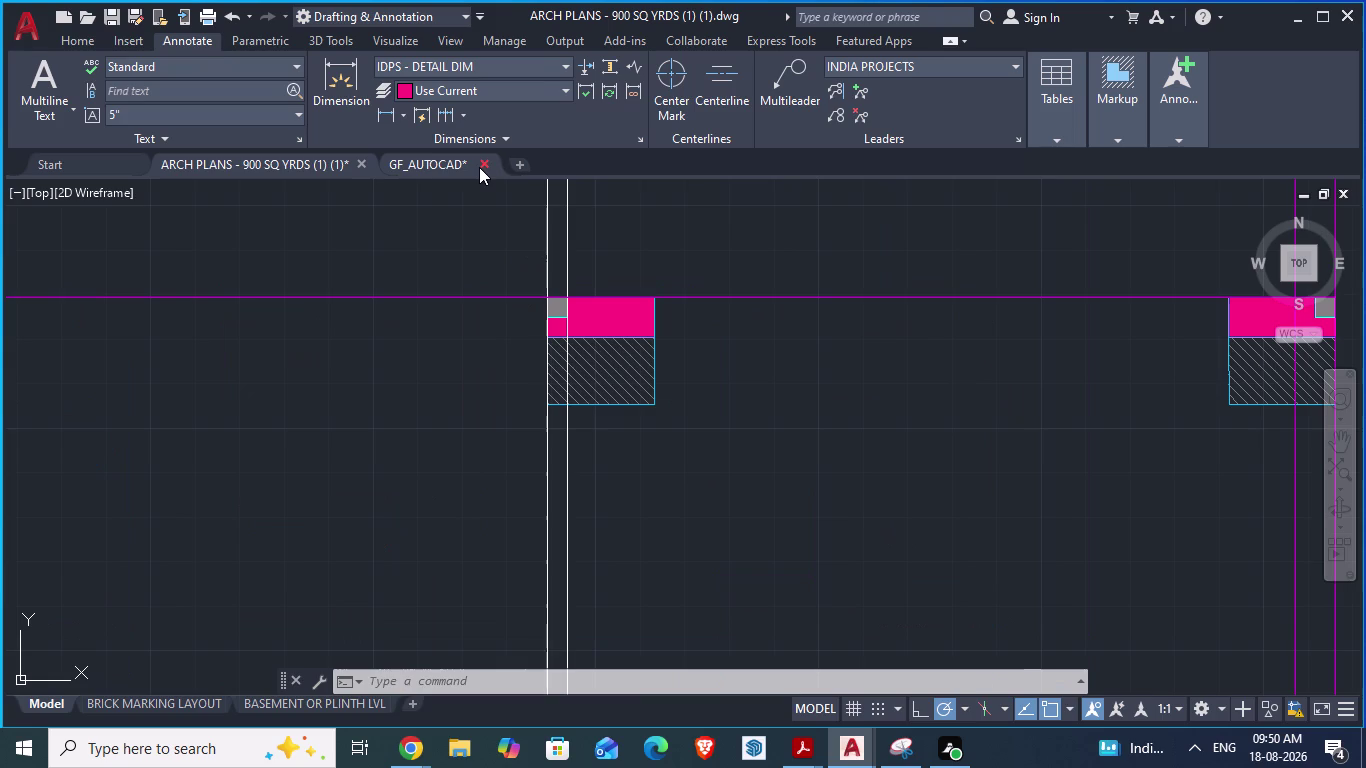
Cancel the accidental close and keep GF_AUTOCAD open as the active drawing.
click(429, 162)
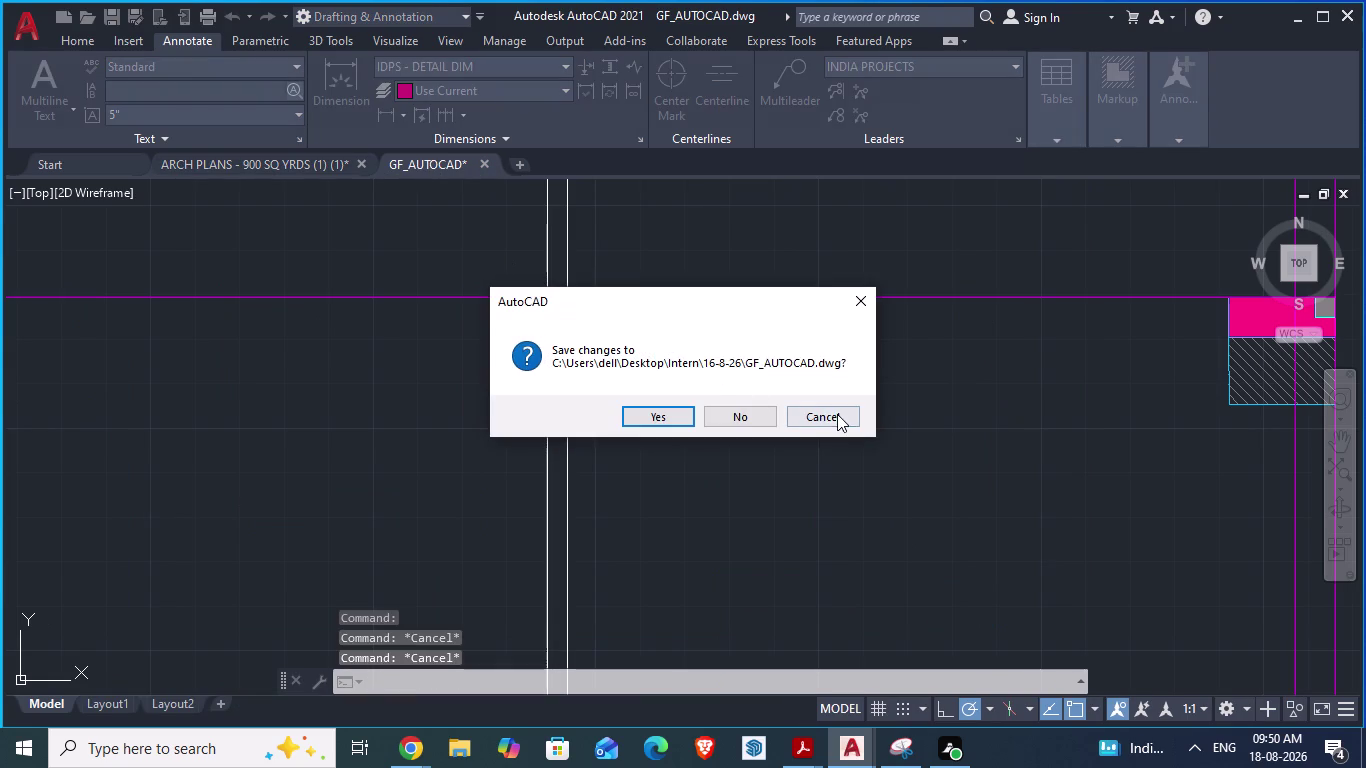
click(837, 414)
click(317, 158)
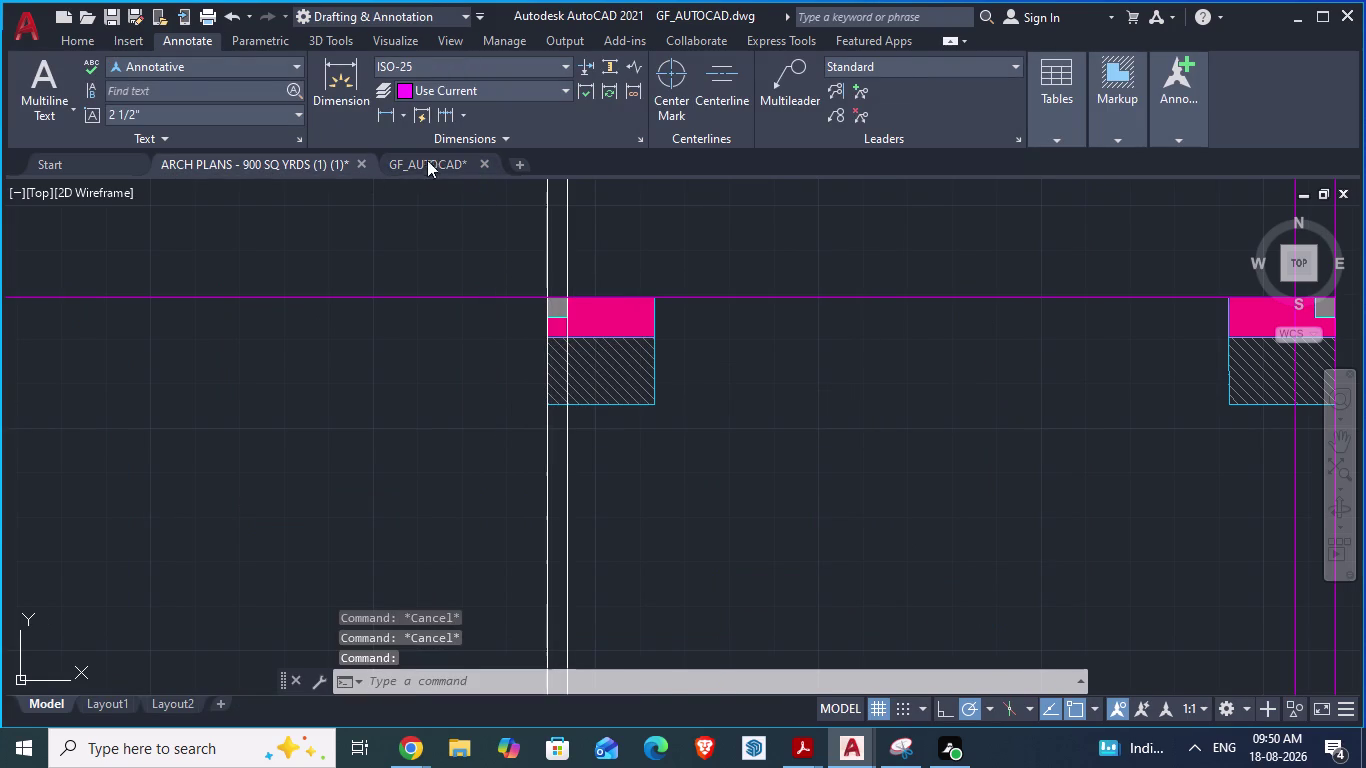
click(433, 157)
scroll(down, 3)
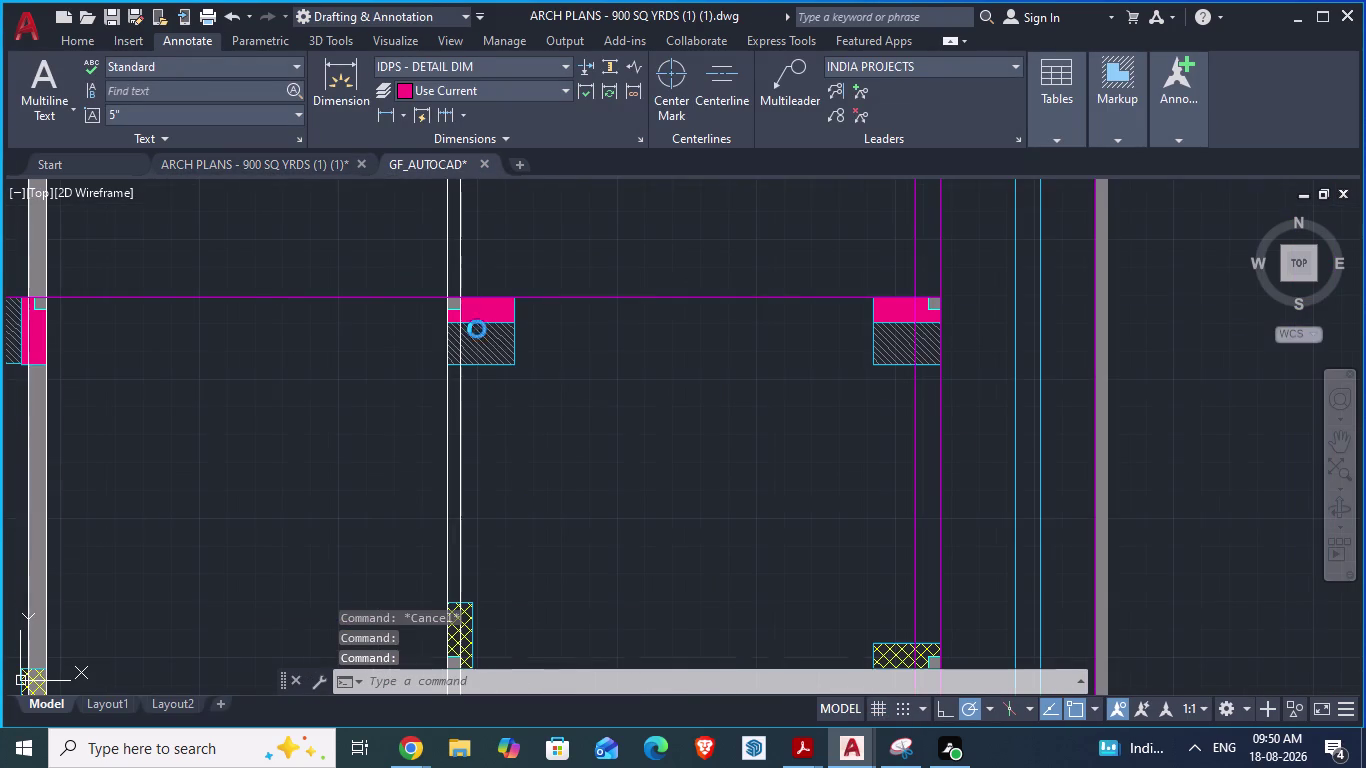
scroll(up, 3)
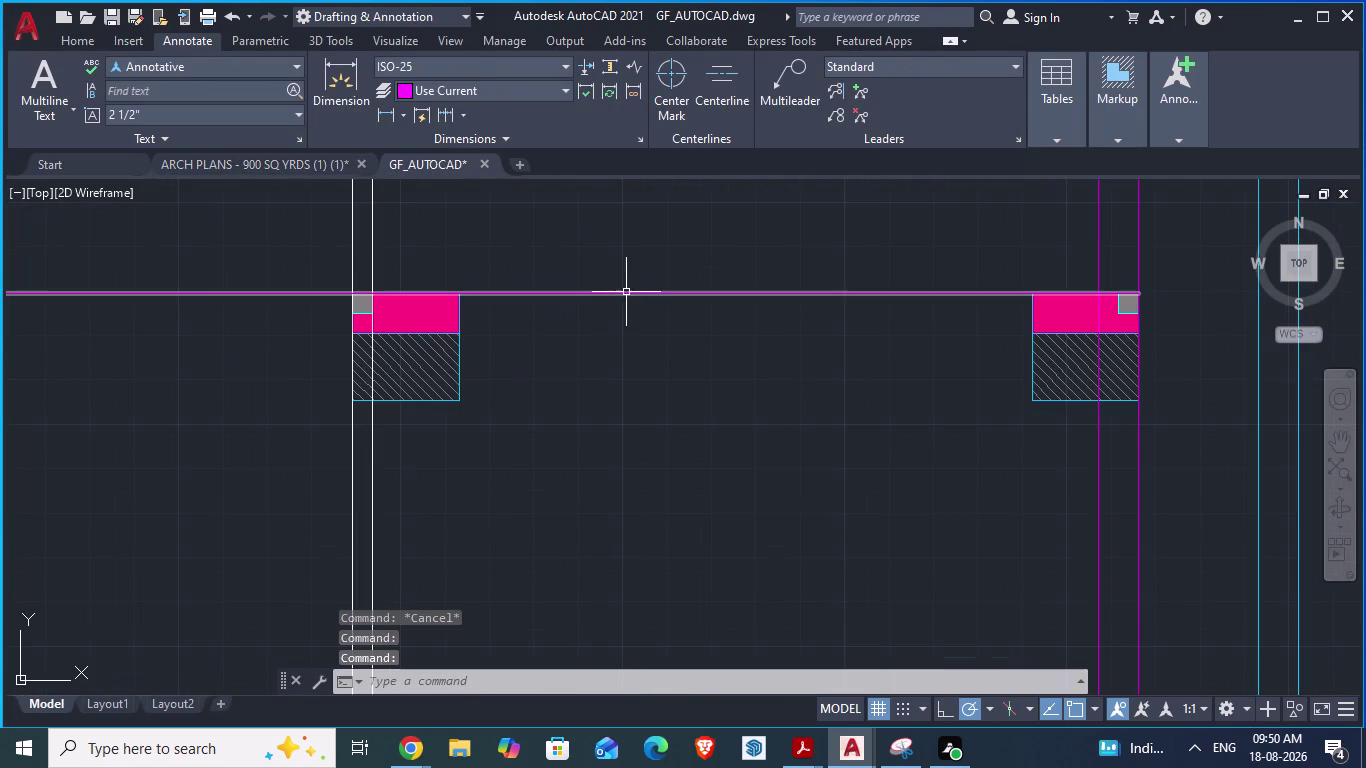
Offset the top wall line 4.5" downward to create a parallel wall line.
key(o)
key(Return)
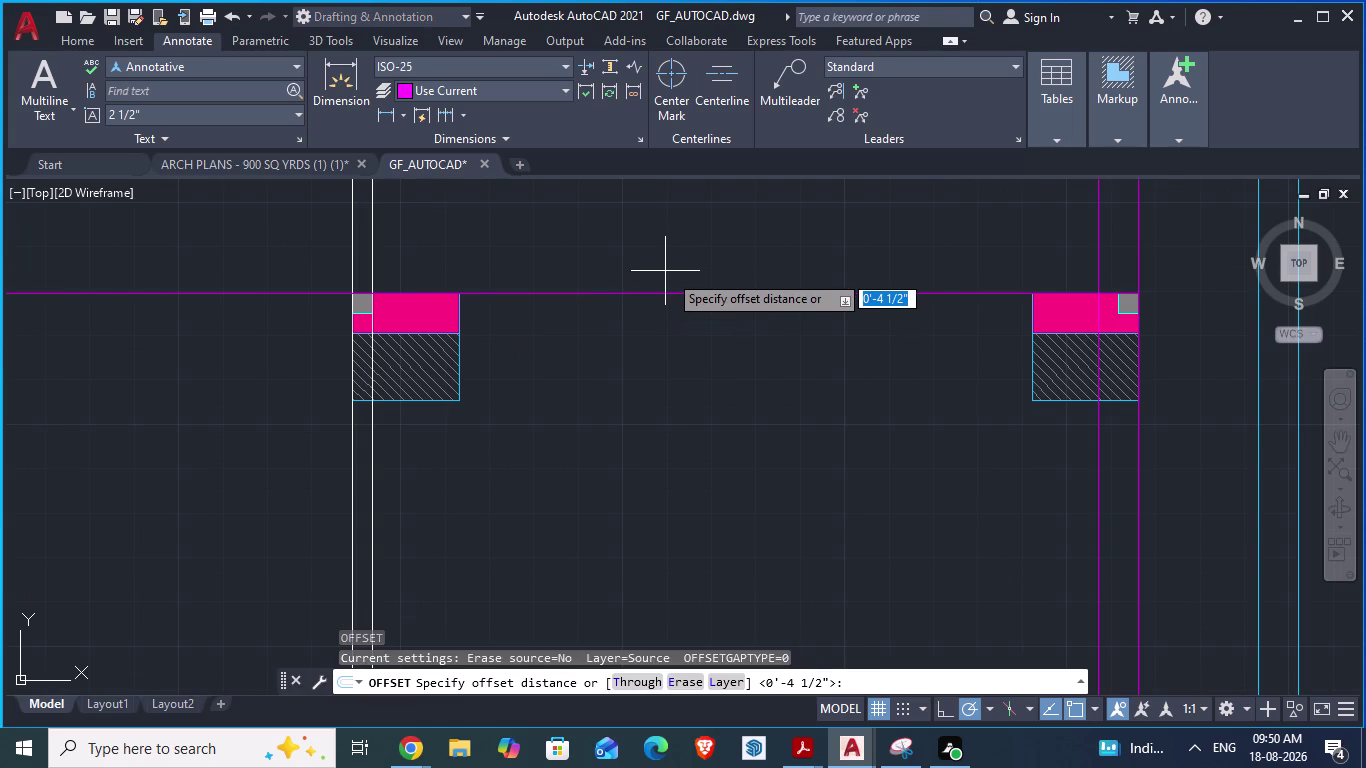
text(4.5)
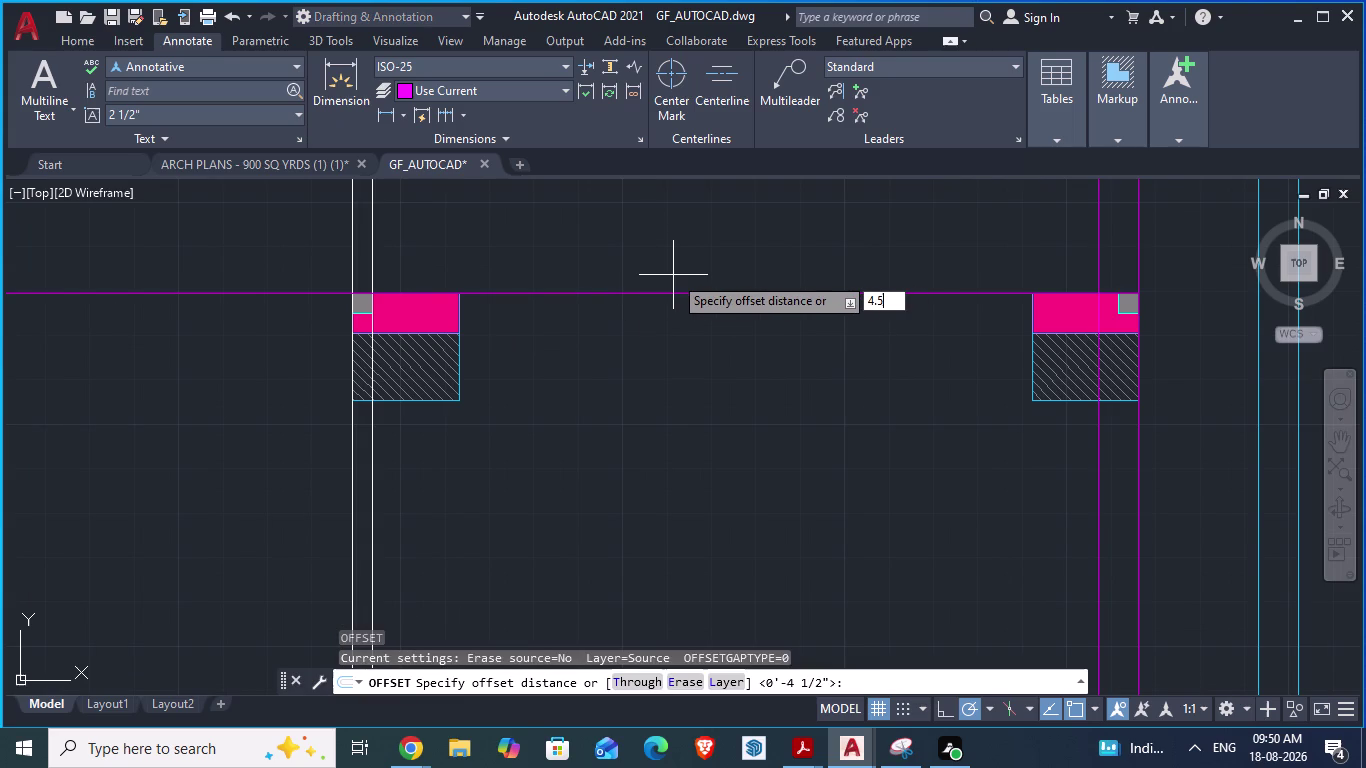
text(")
key(Return)
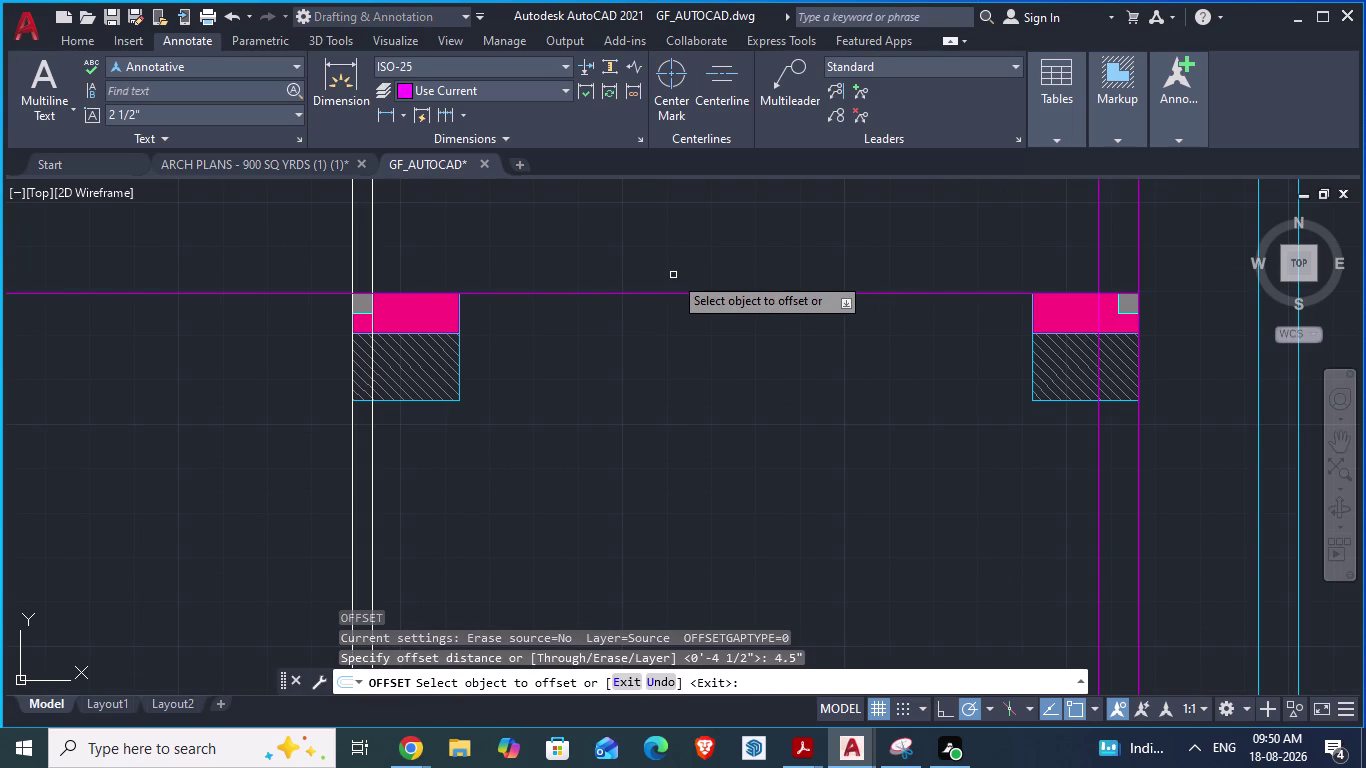
click(644, 292)
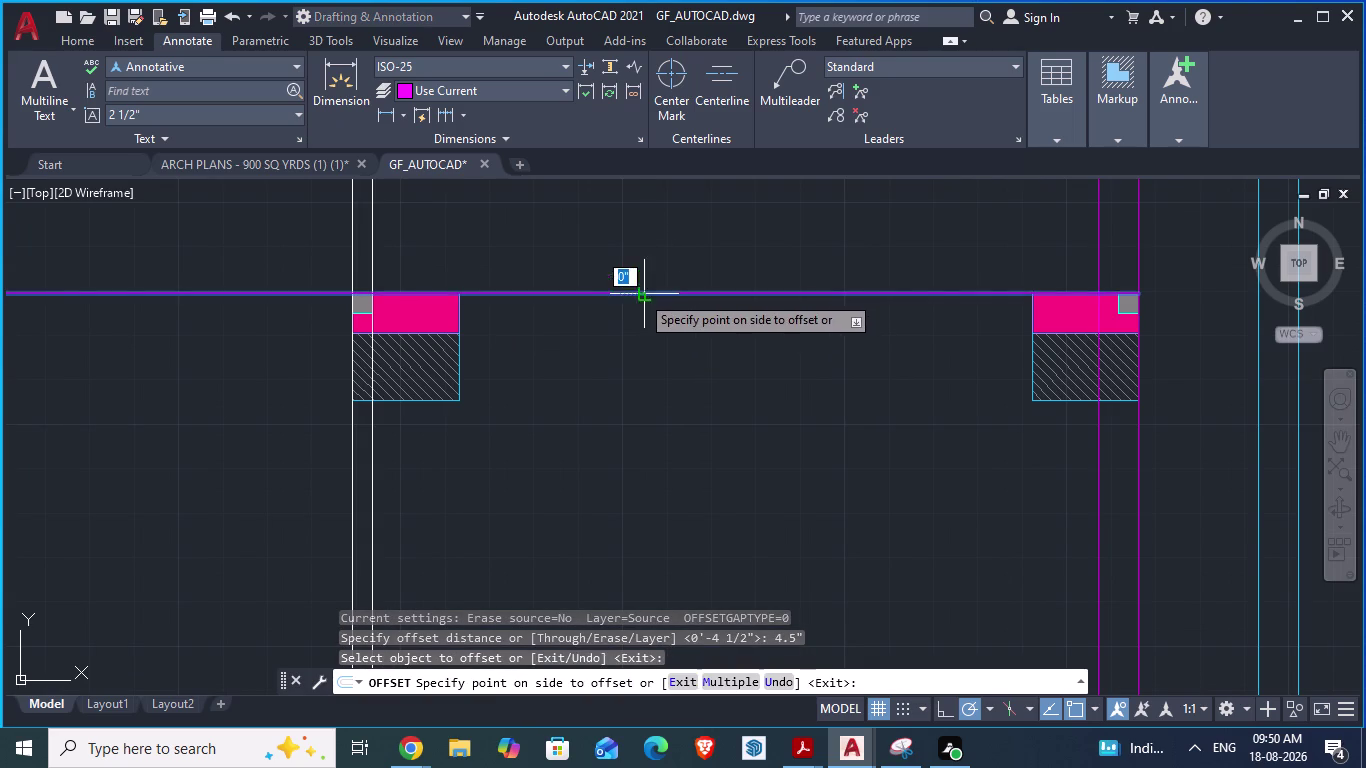
click(635, 328)
key(Return)
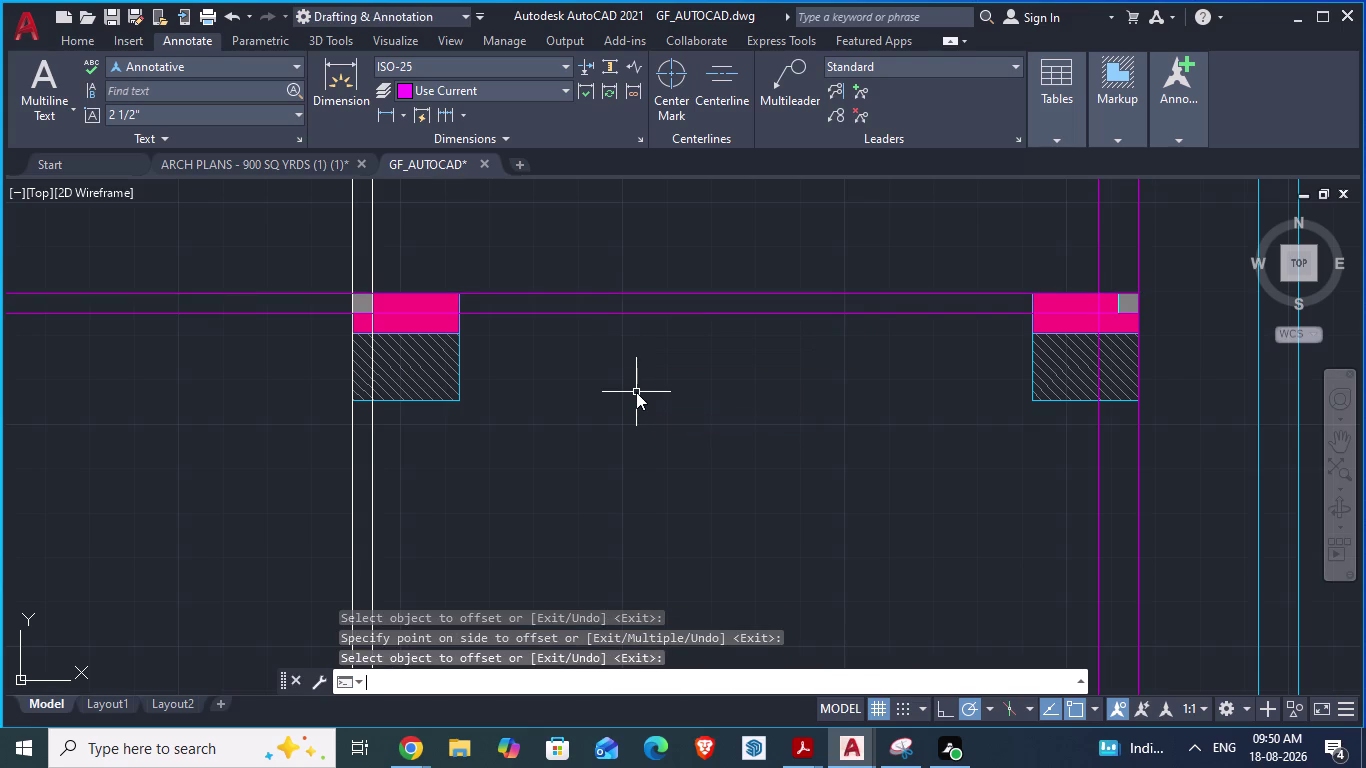
Save the GF_AUTOCAD drawing.
key(ctrl+s)
scroll(down, 3)
scroll(down, 3)
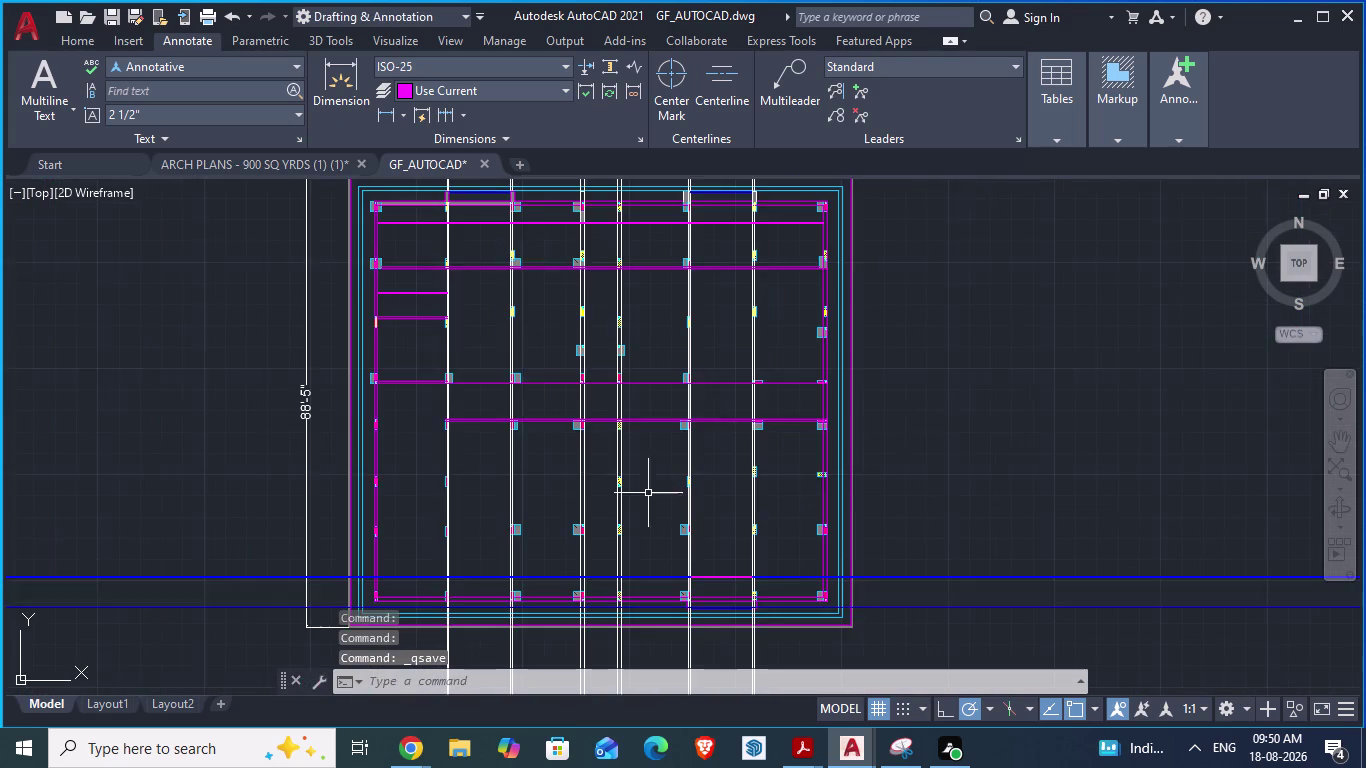
Delete the stray short wall line.
scroll(up, 3)
scroll(up, 3)
scroll(up, 3)
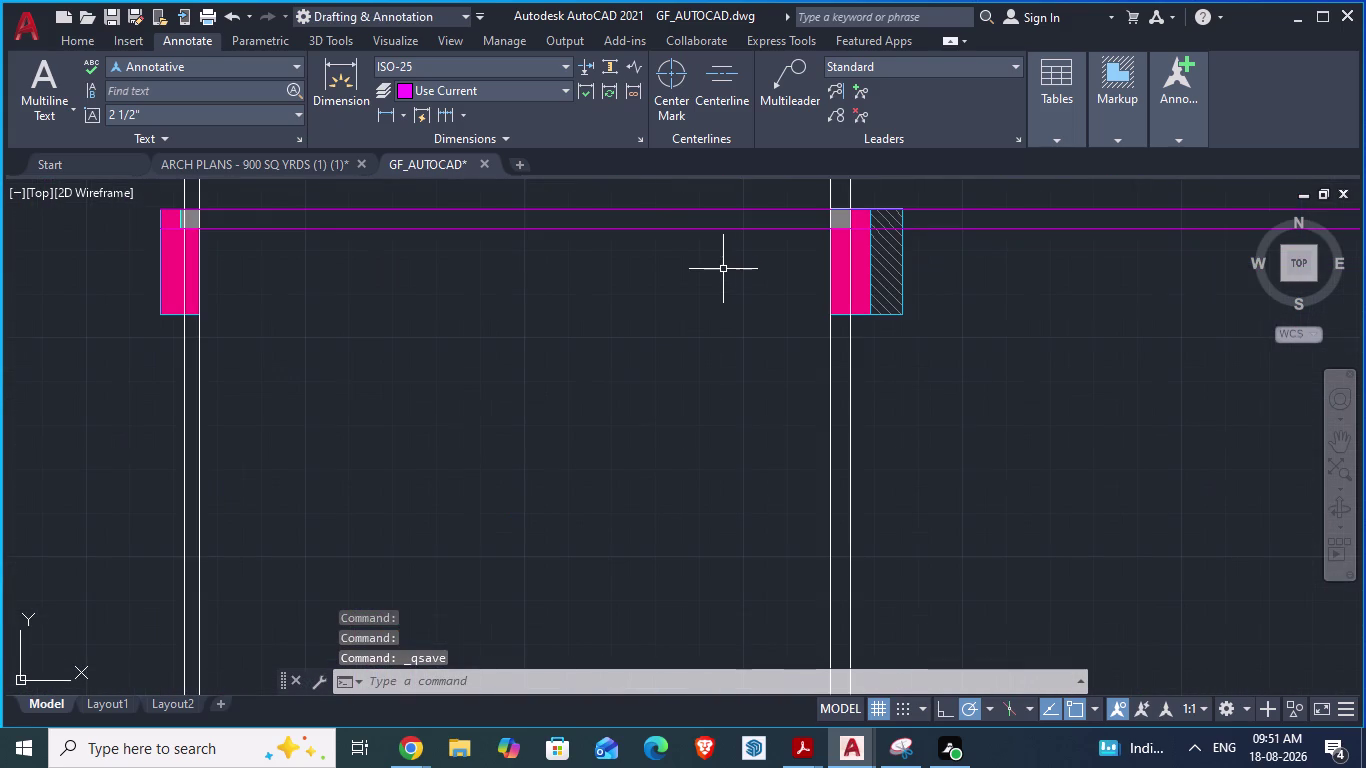
scroll(down, 3)
scroll(down, 3)
scroll(down, 3)
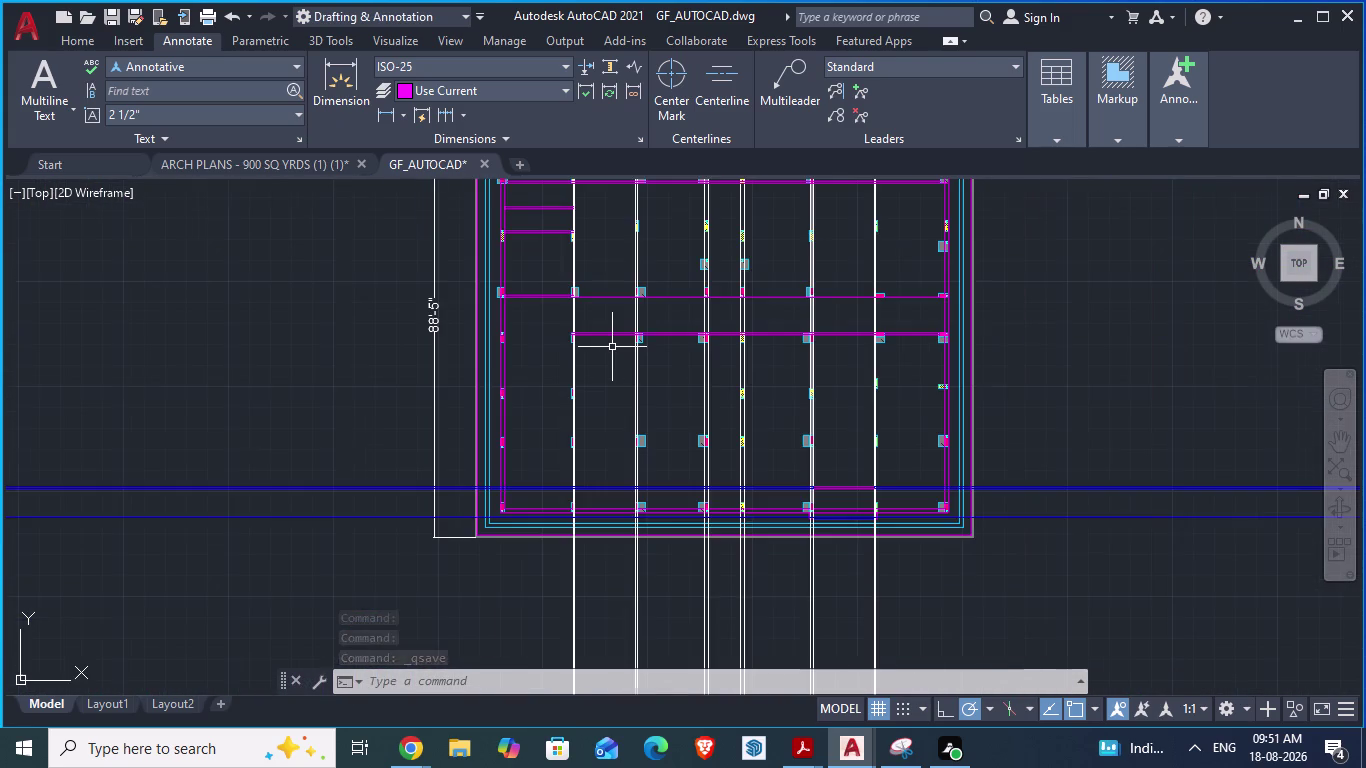
scroll(up, 3)
scroll(up, 3)
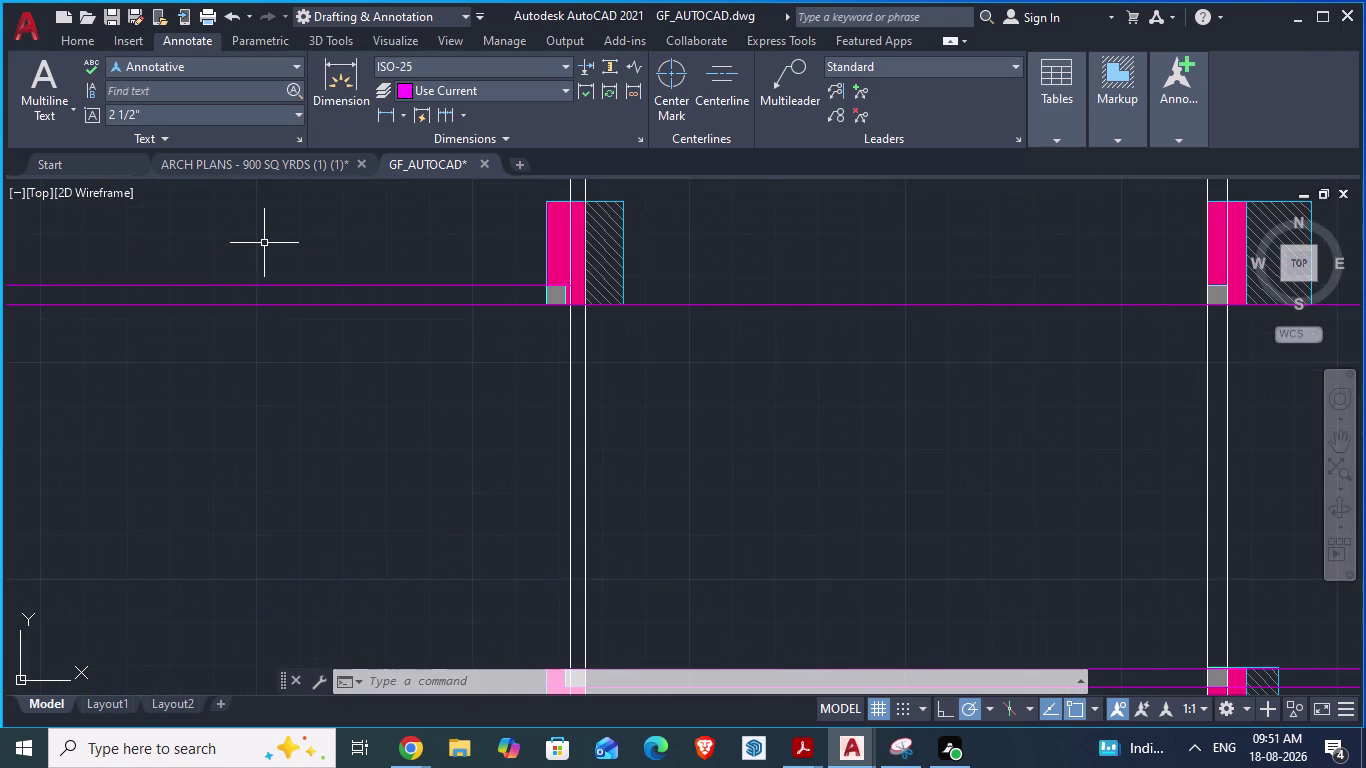
click(275, 285)
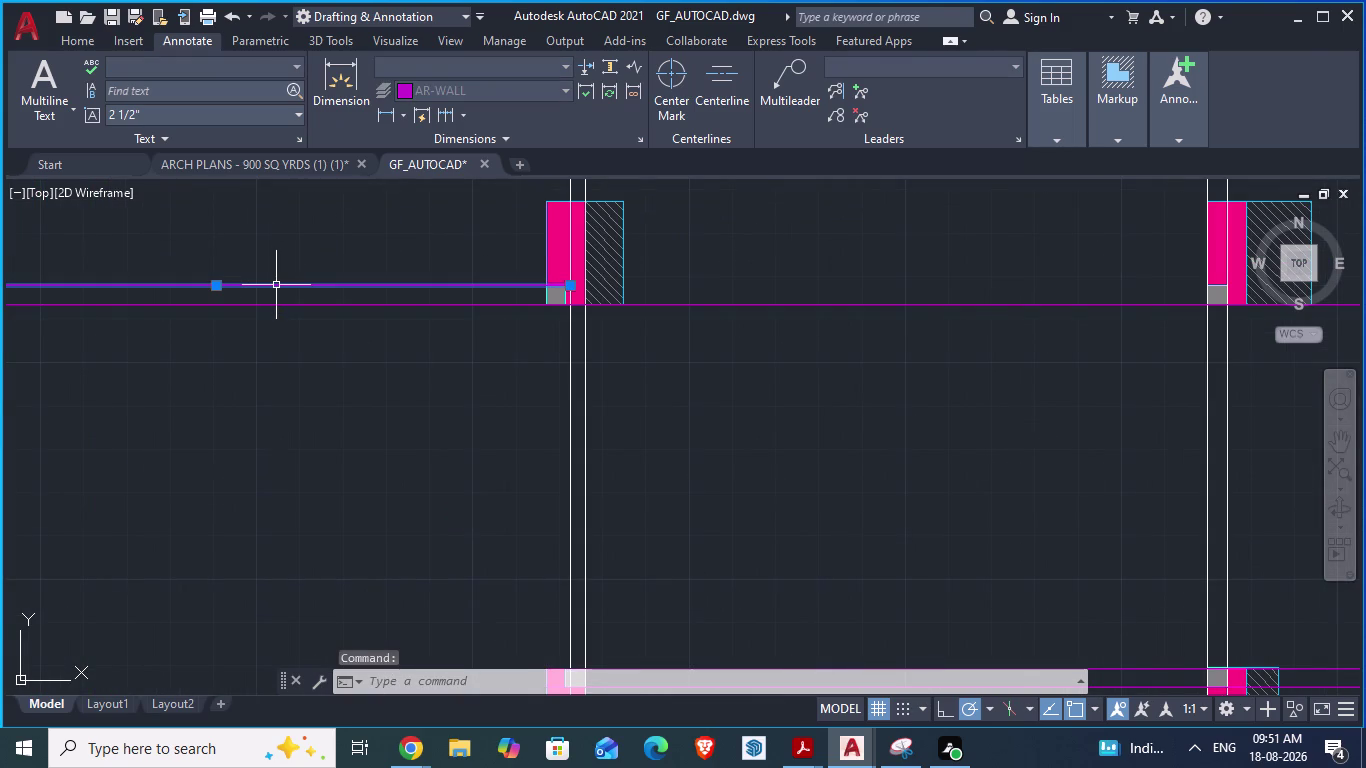
key(Delete)
Offset the lower wall line by 4.5", then end the offset command.
click(277, 303)
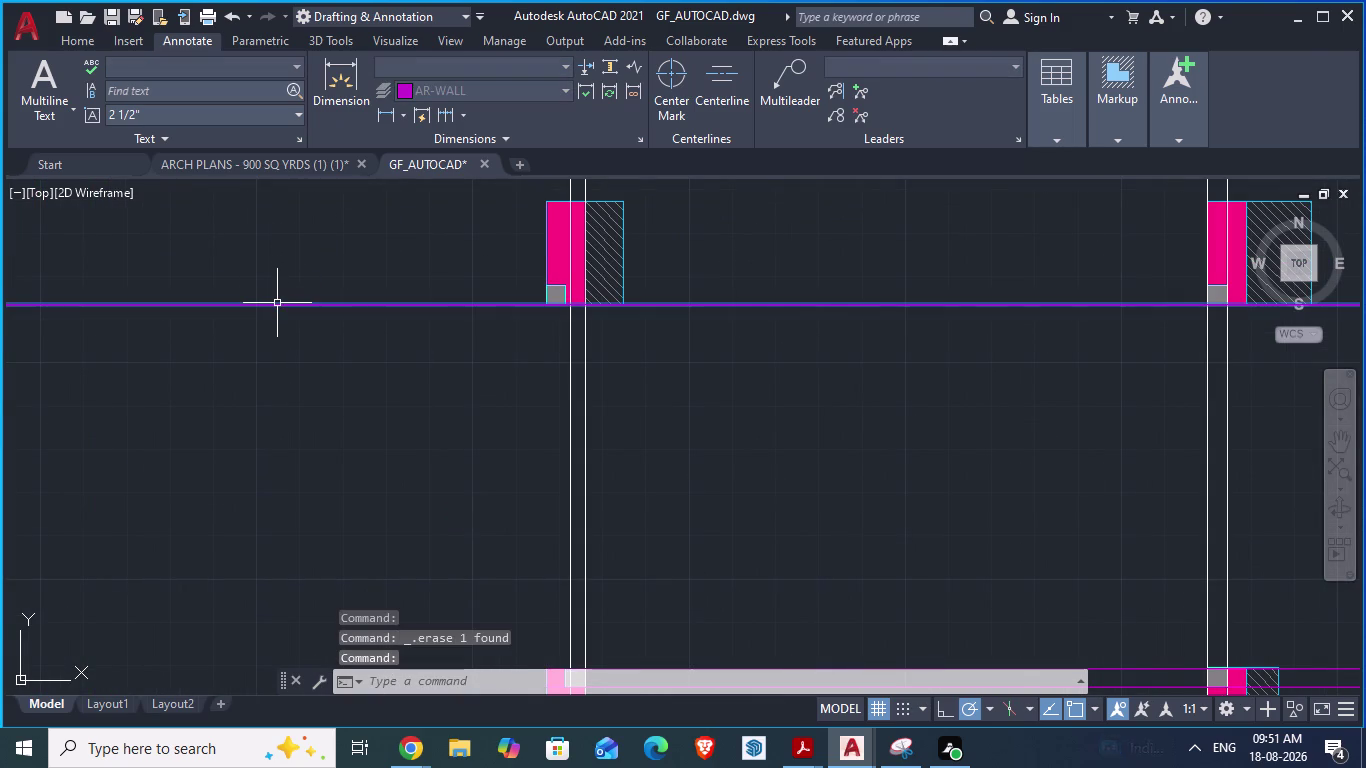
key(o)
key(Return)
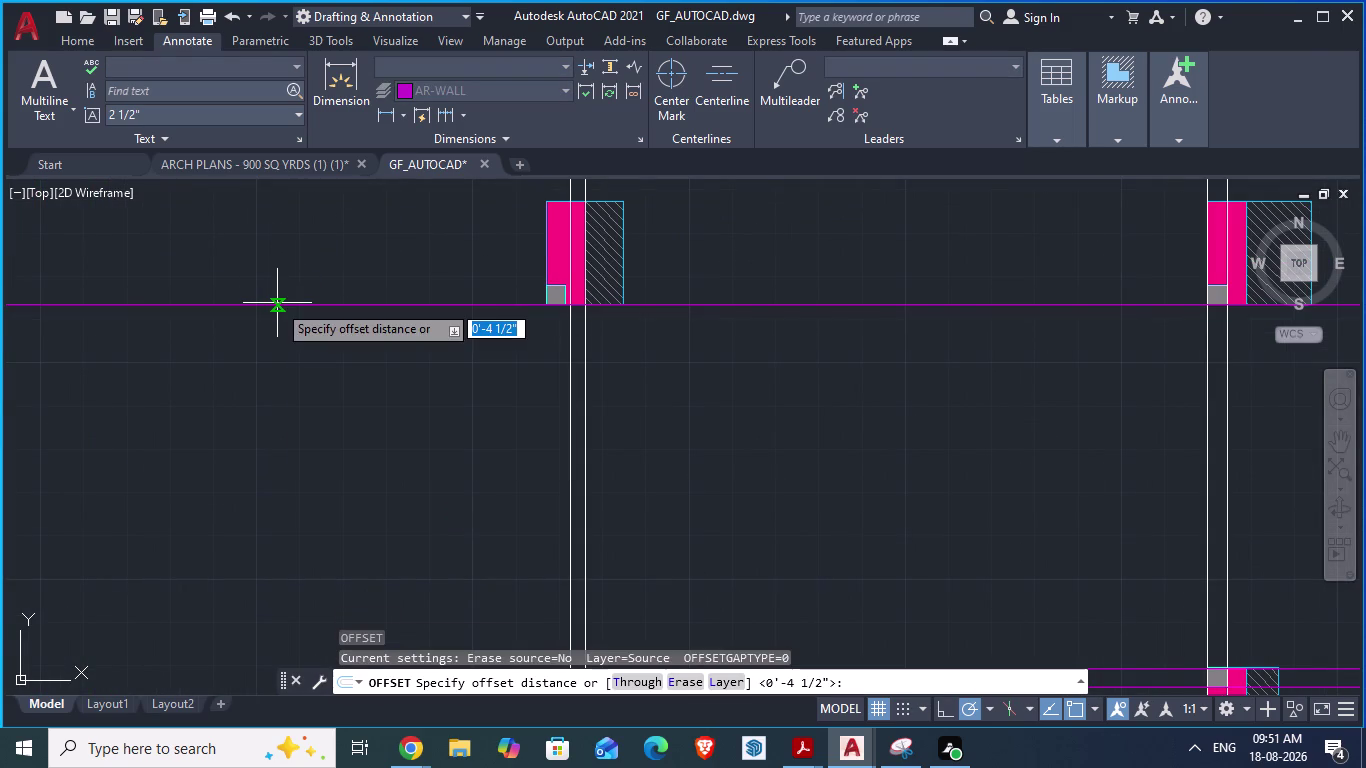
text(4.5)
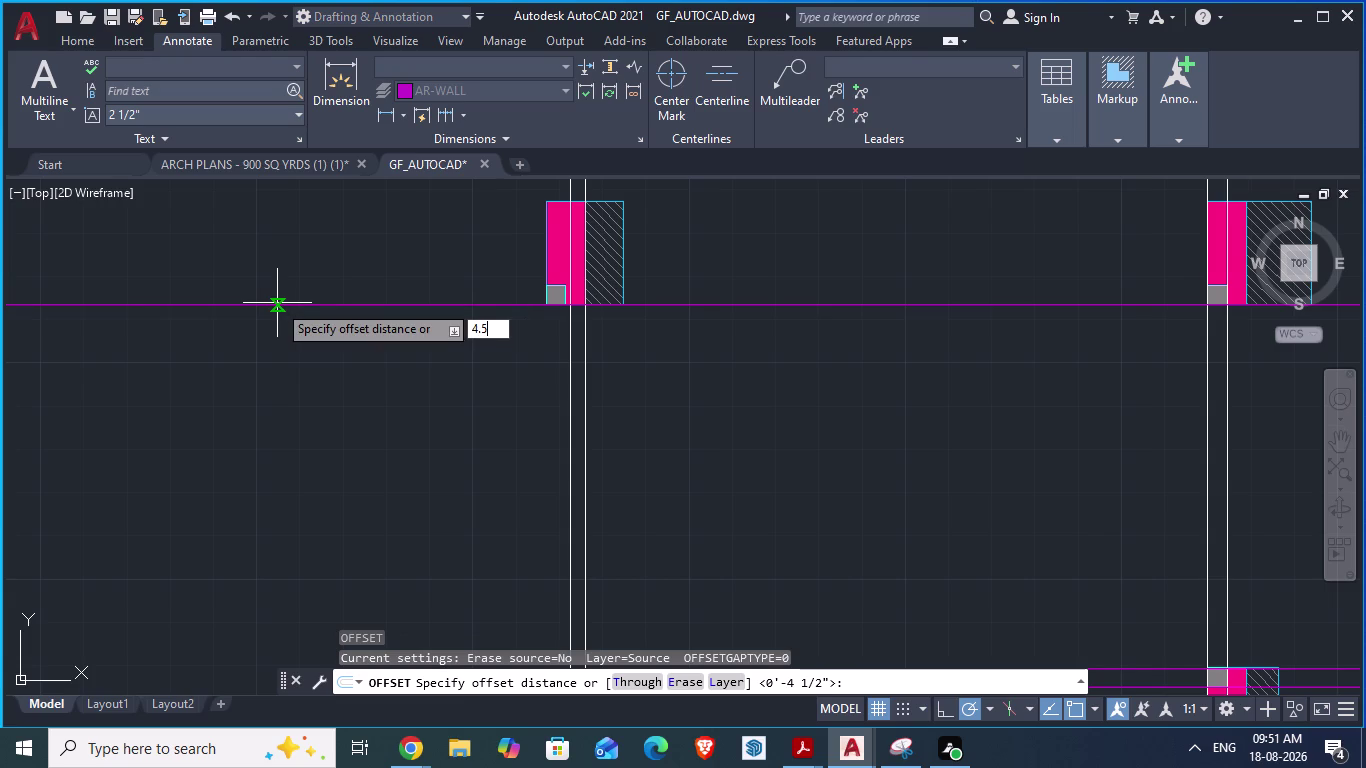
text(")
key(Return)
click(277, 303)
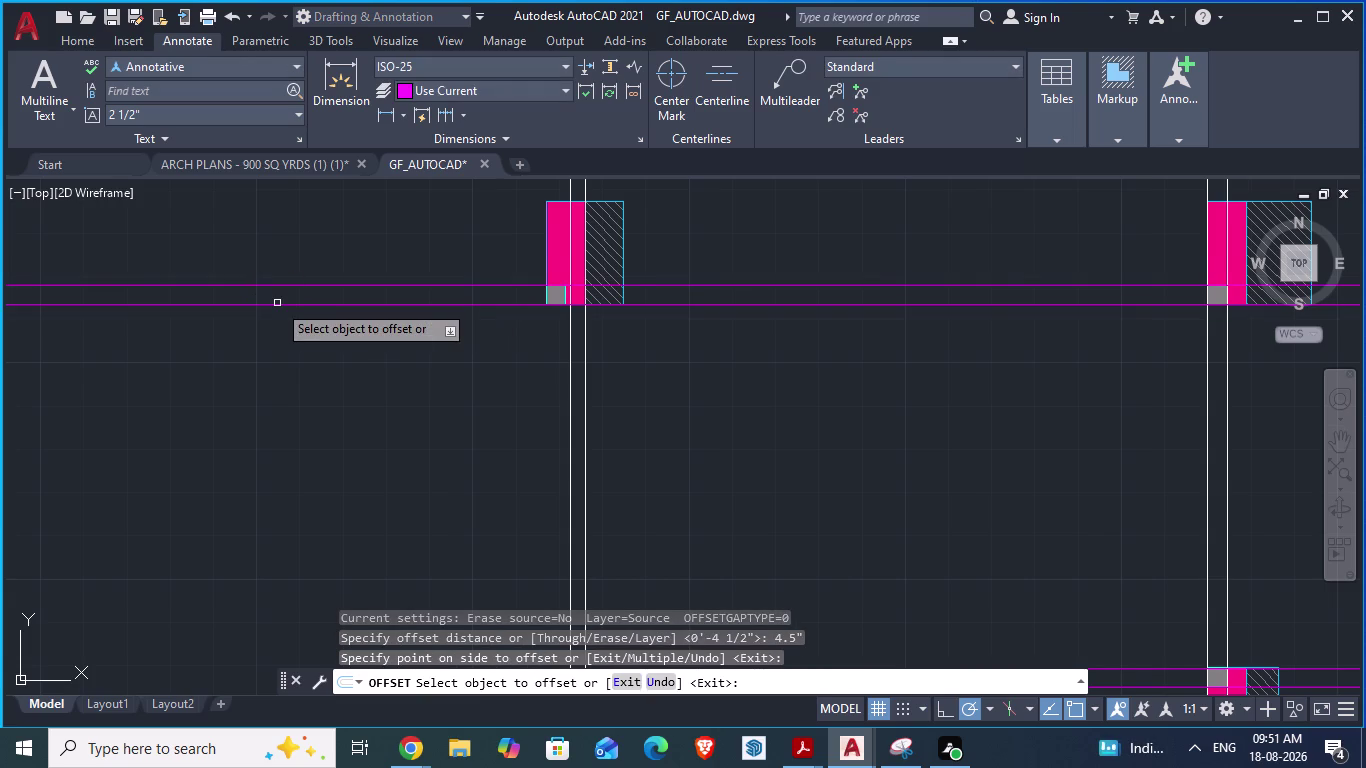
key(Escape)
Zoom out and switch to the ARCH PLANS - 900 SQ YRDS drawing.
scroll(down, 3)
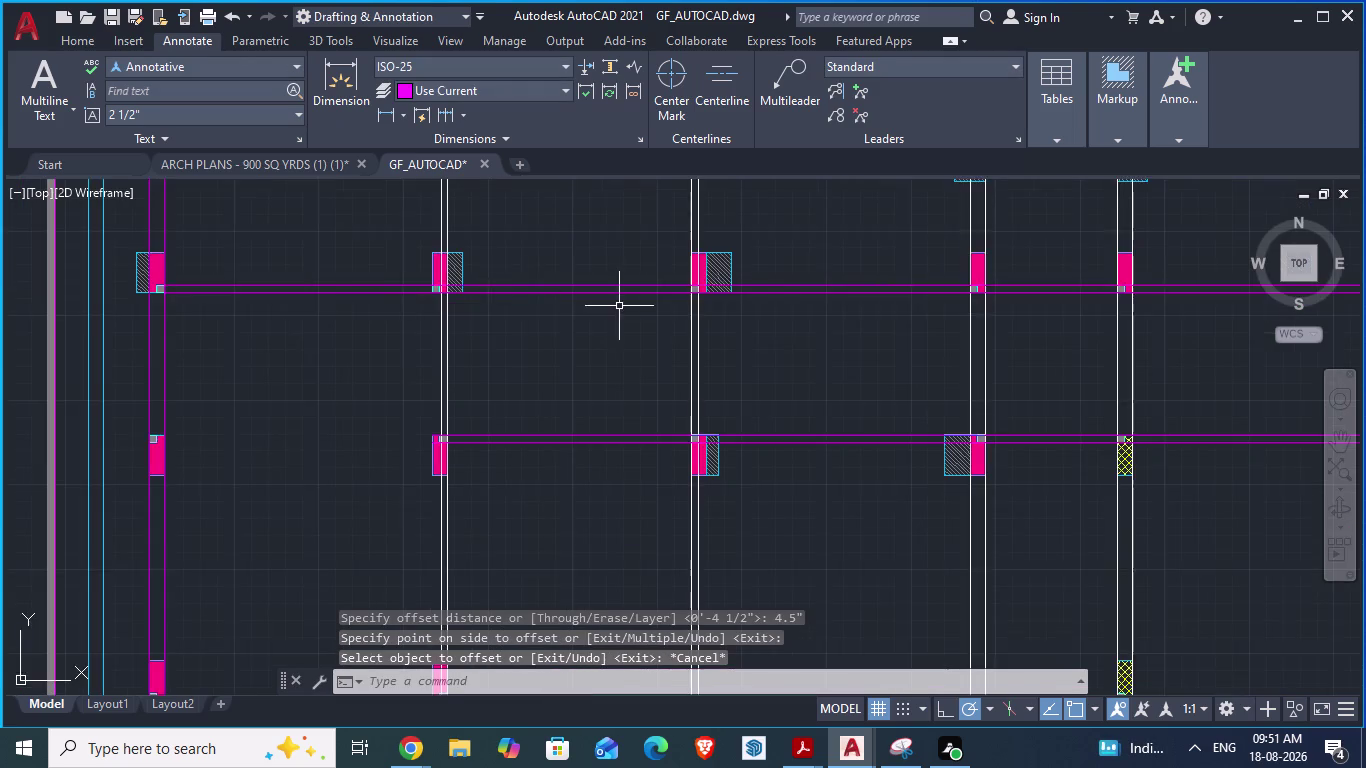
scroll(down, 3)
scroll(down, 3)
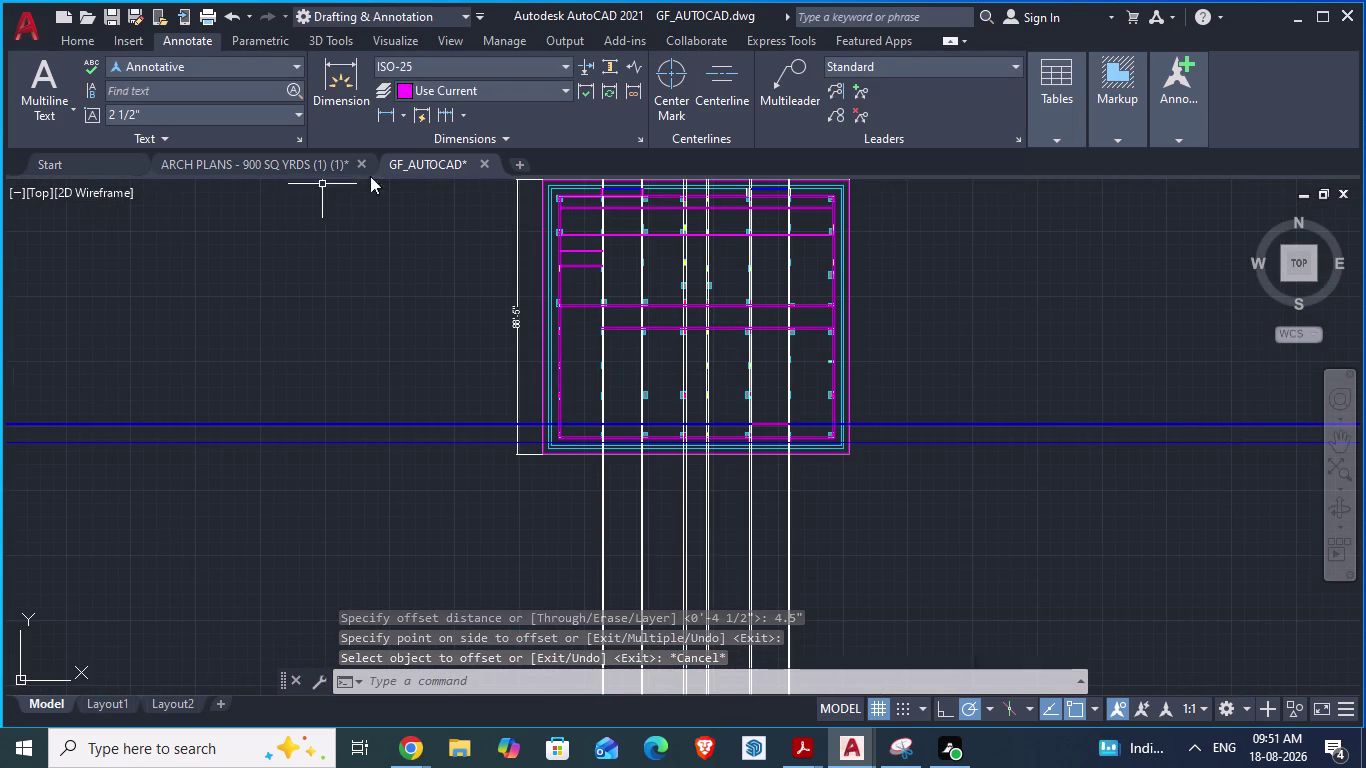
click(282, 166)
Zoom around the ARCH PLANS ground and typical floor layouts, then return to GF_AUTOCAD.
scroll(down, 3)
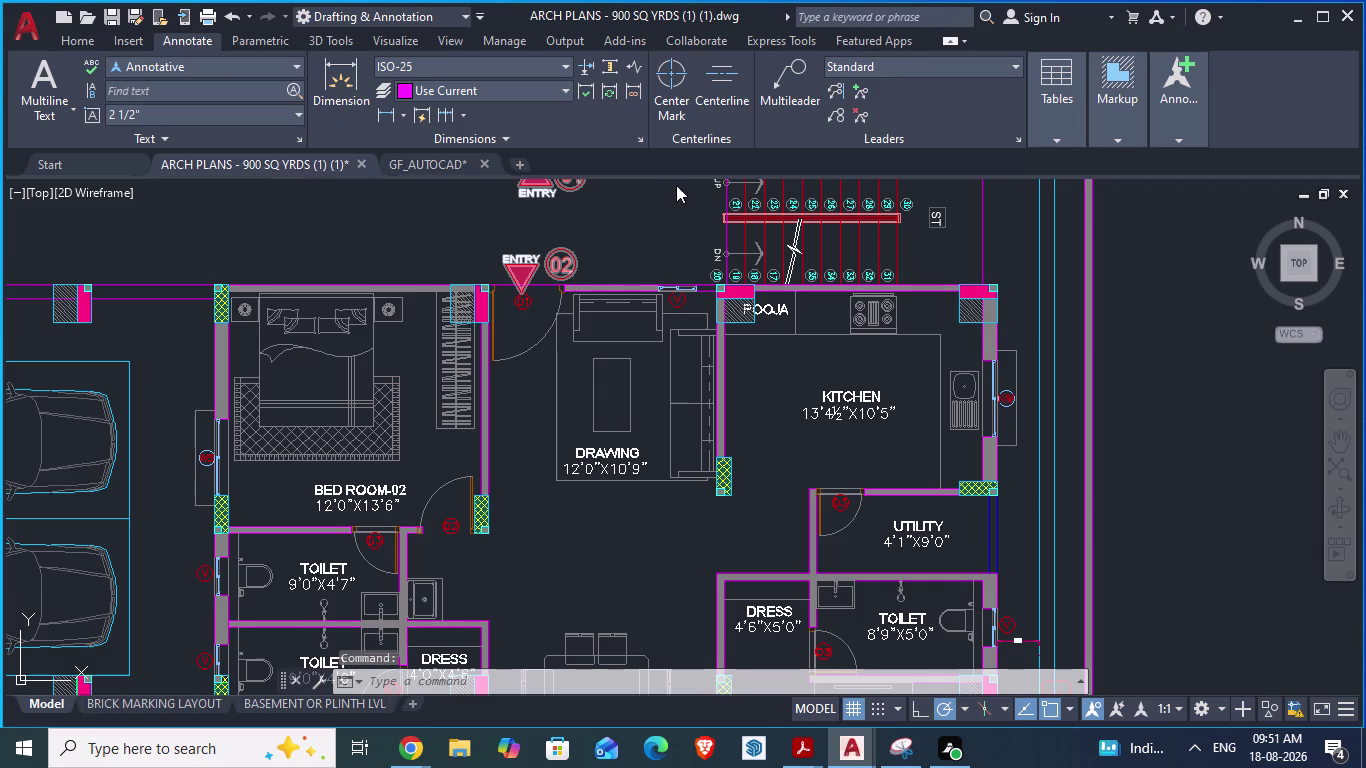
scroll(down, 3)
scroll(down, 3)
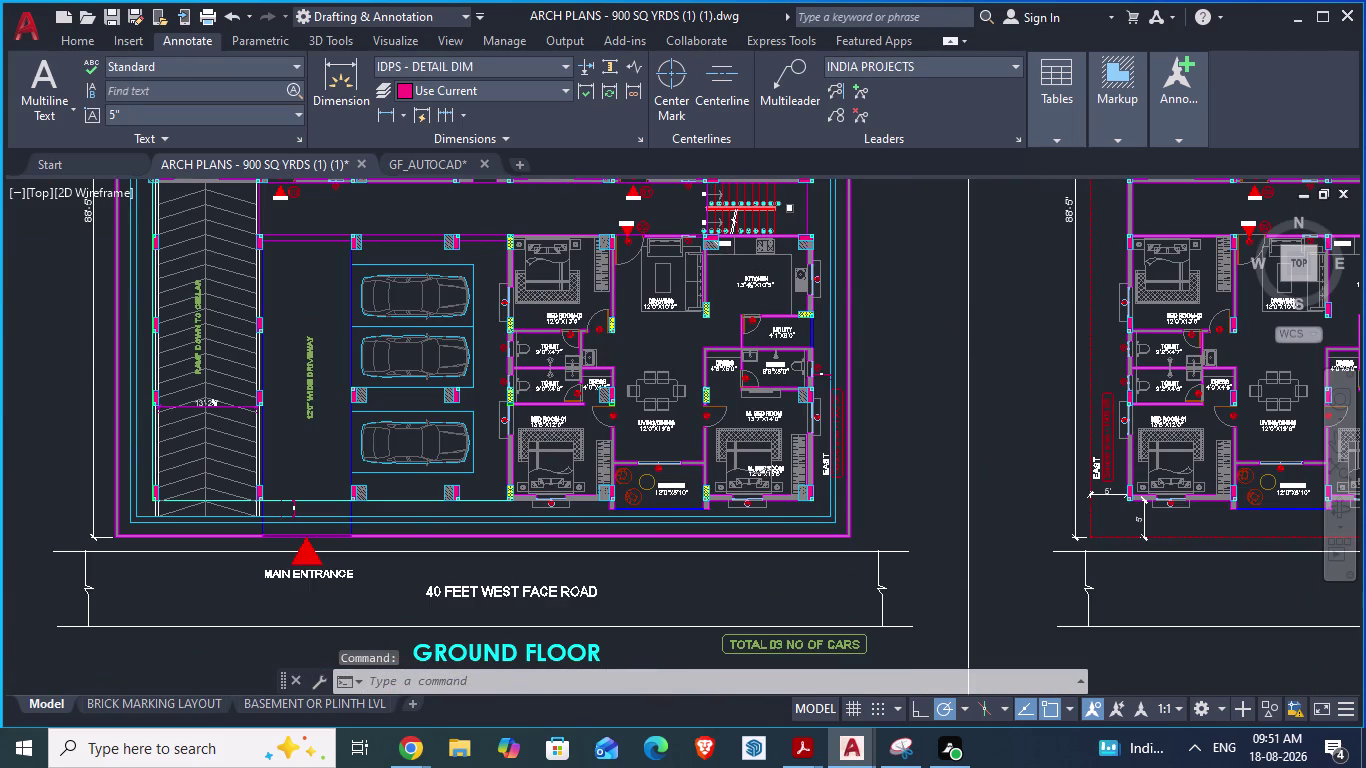
scroll(down, 3)
scroll(down, 3)
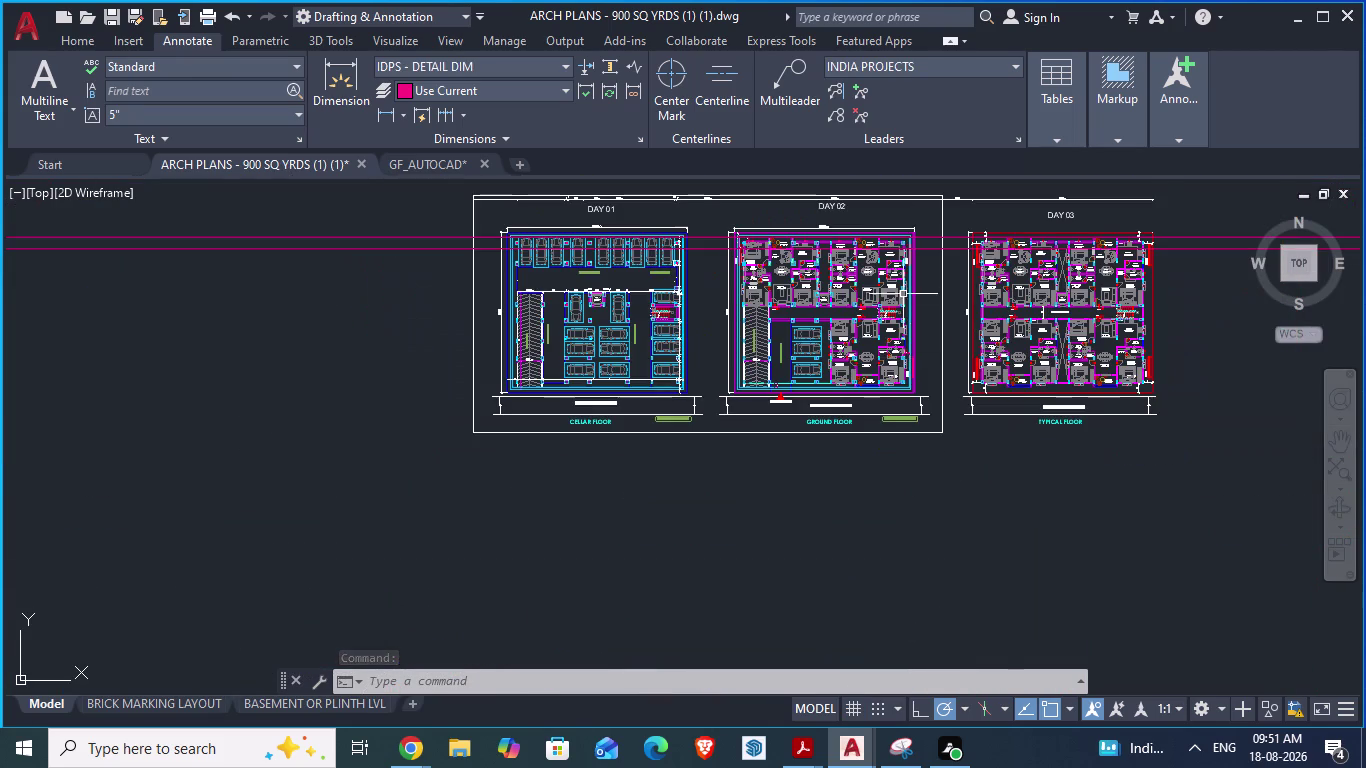
scroll(up, 3)
scroll(up, 3)
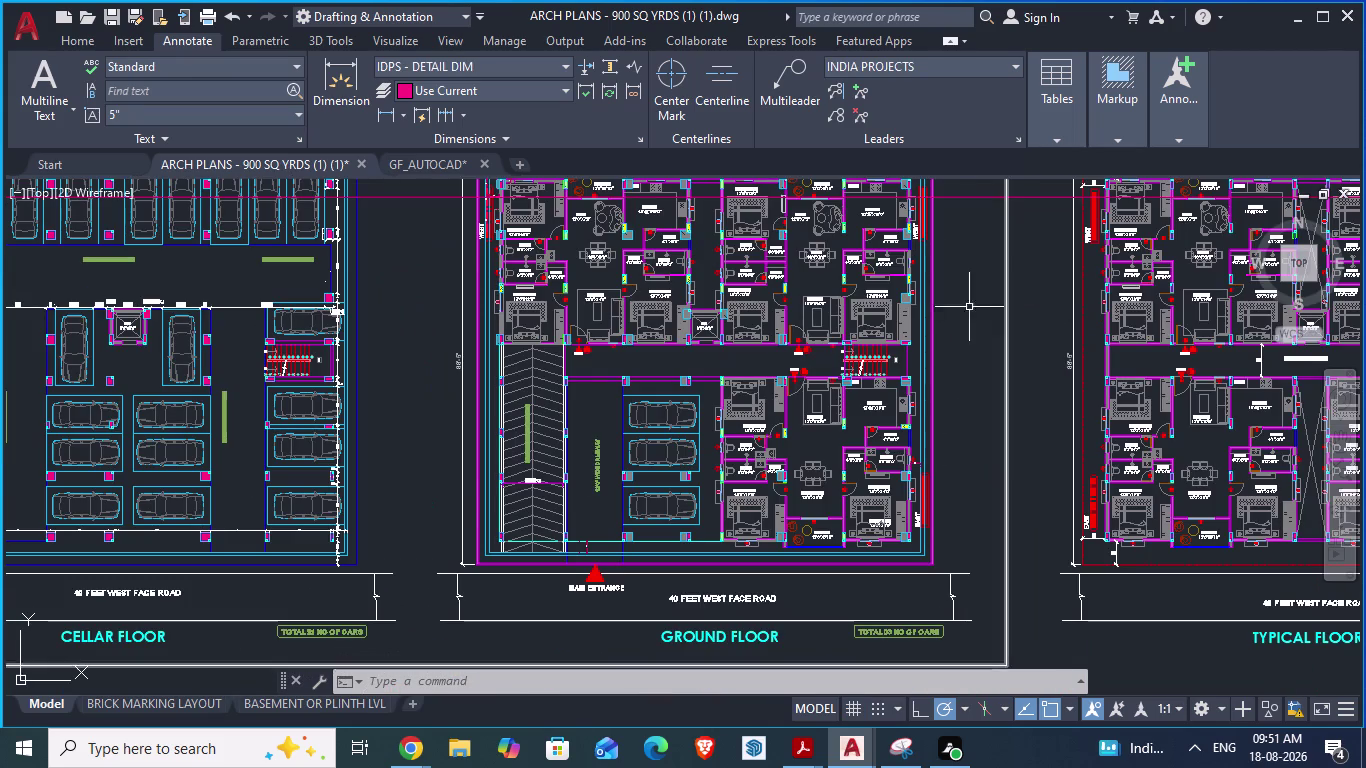
scroll(up, 3)
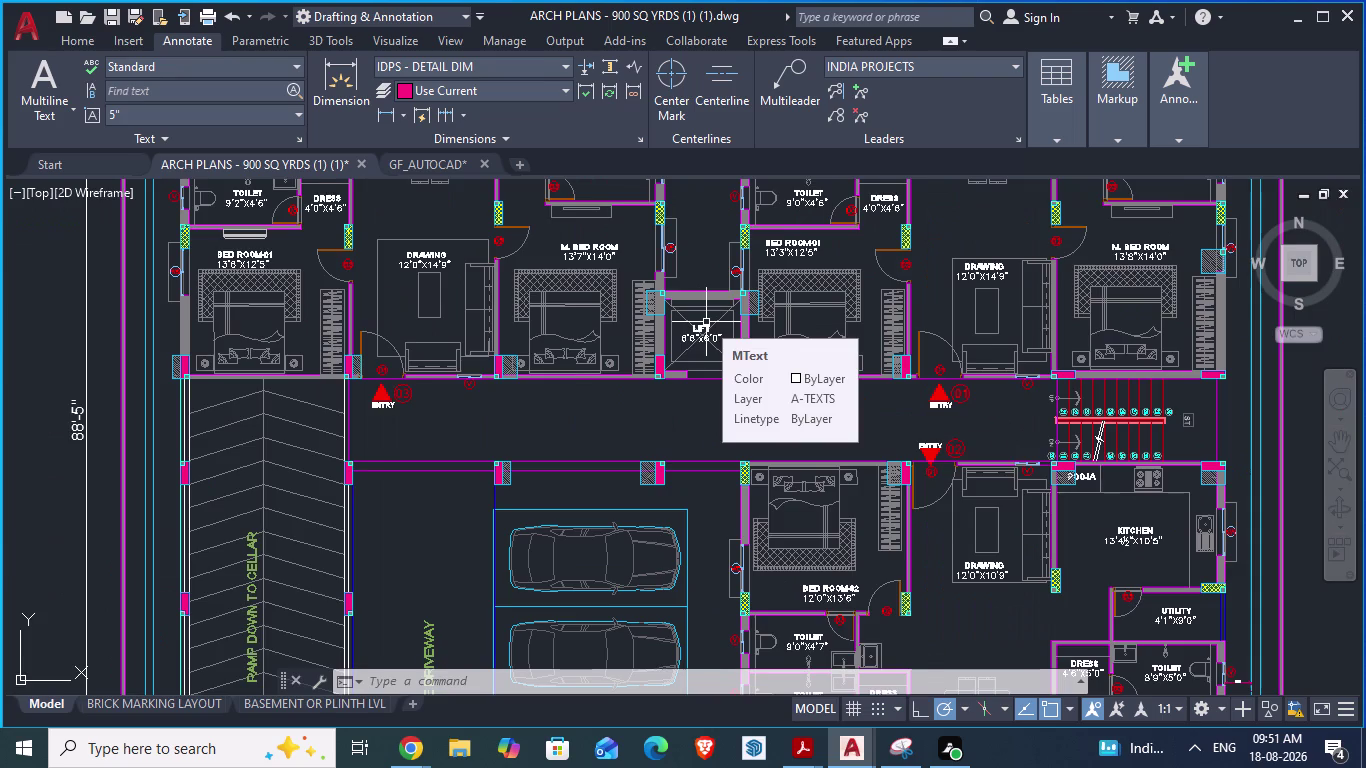
scroll(down, 3)
scroll(down, 3)
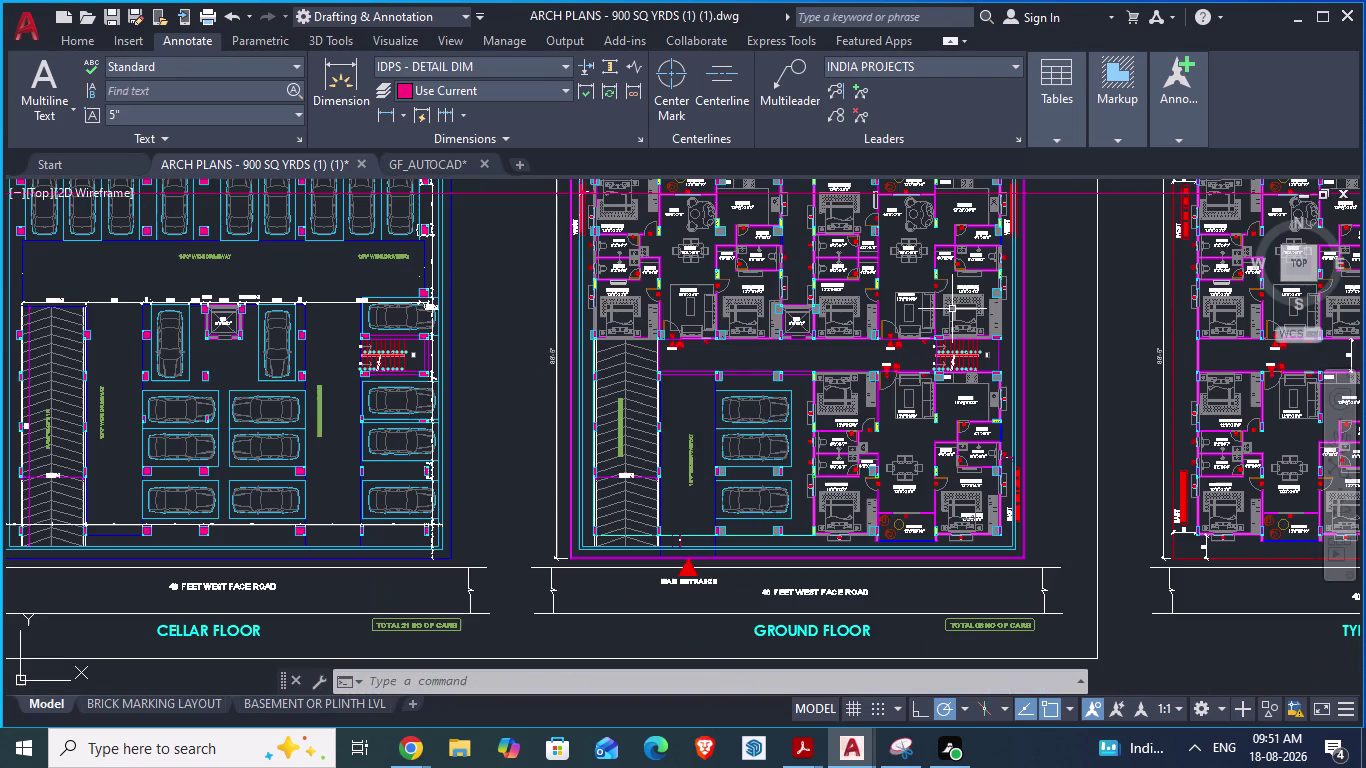
scroll(up, 3)
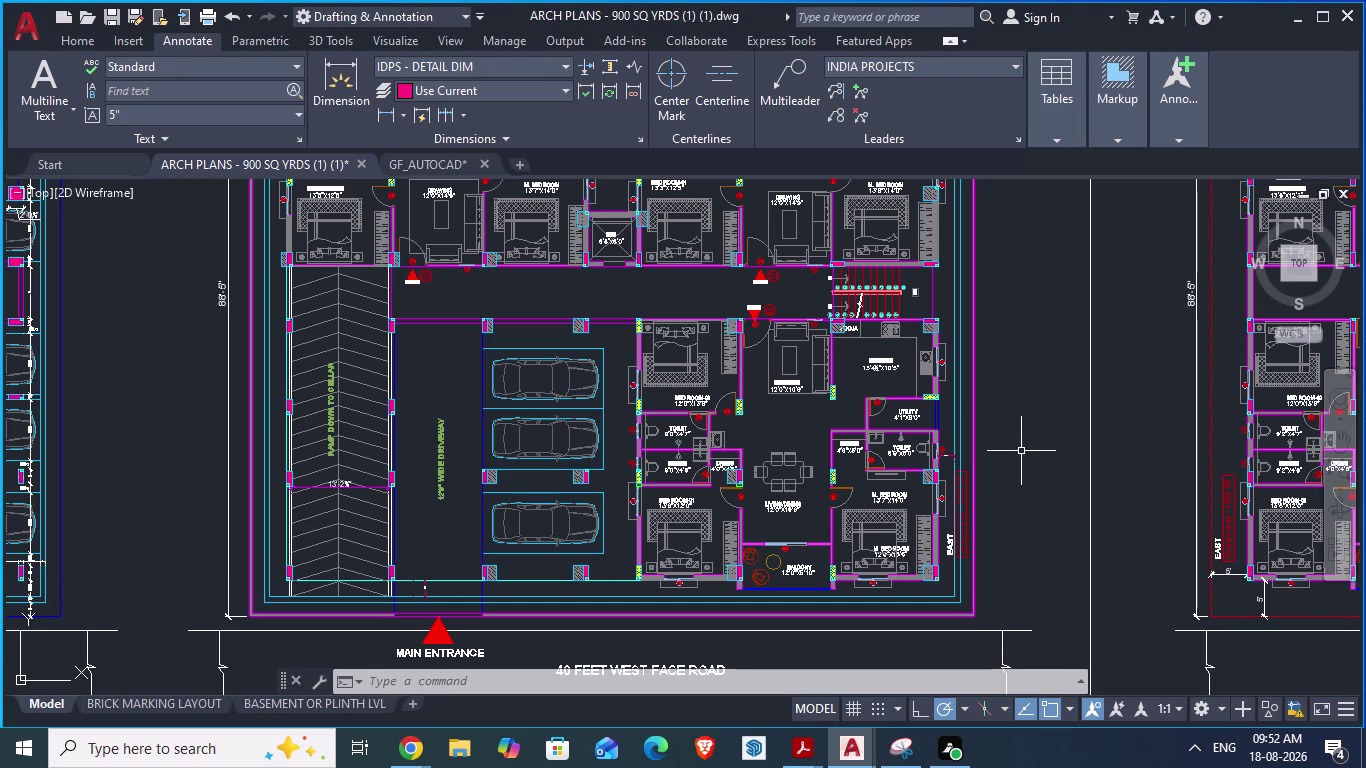
scroll(down, 3)
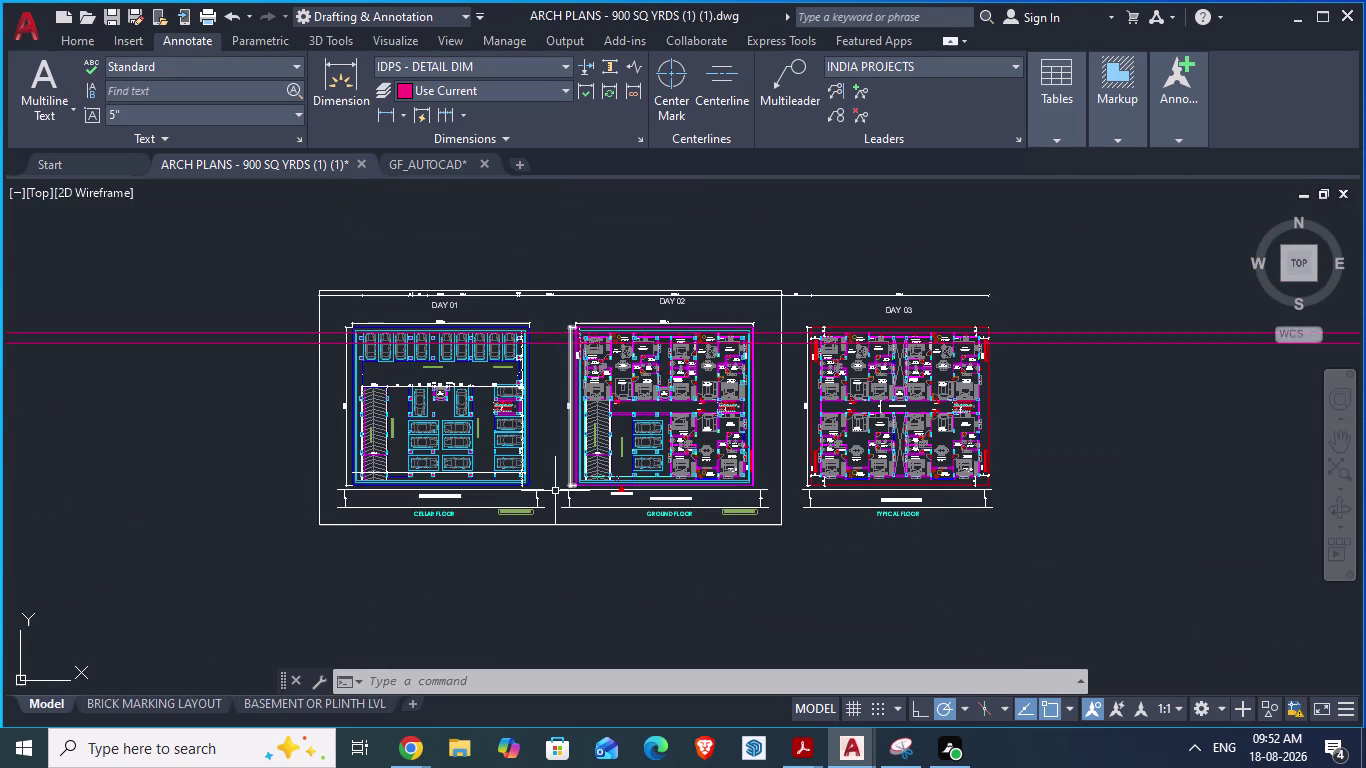
scroll(up, 3)
scroll(down, 3)
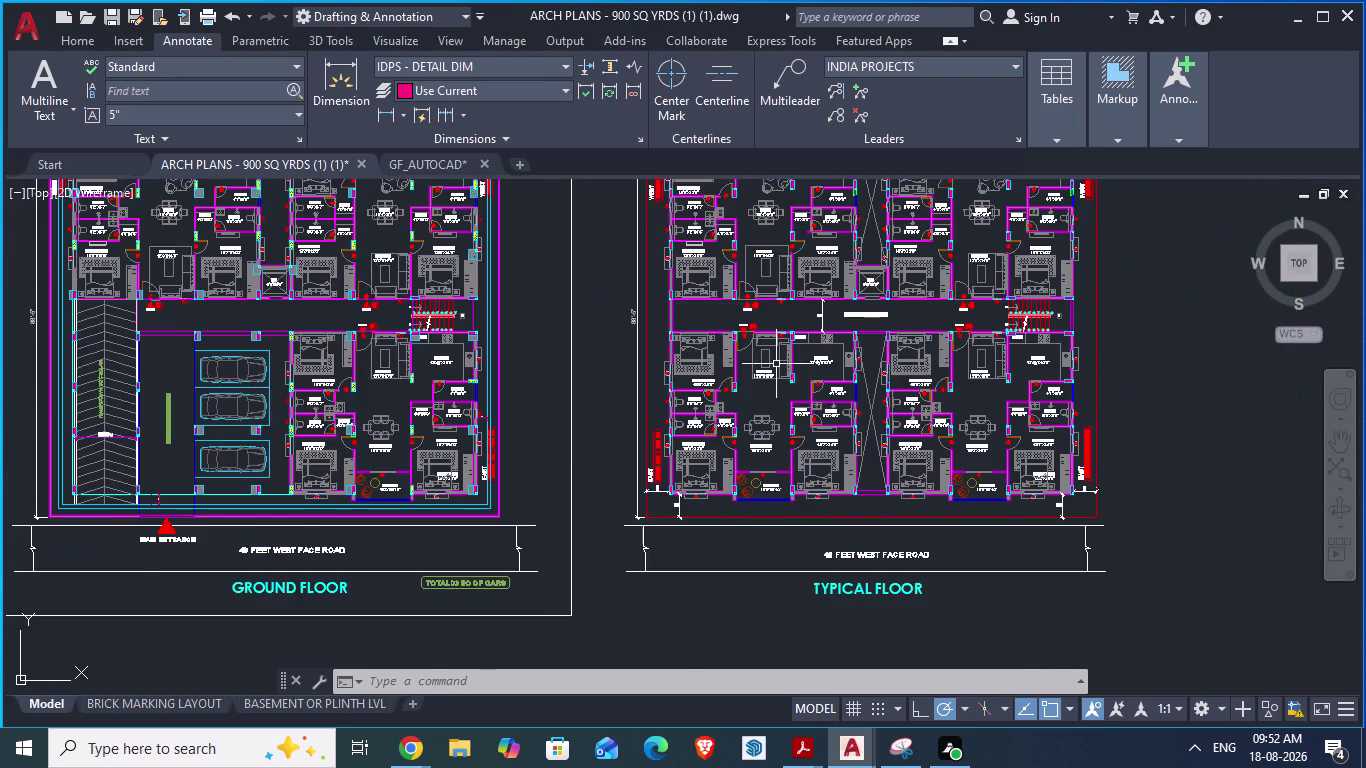
scroll(up, 3)
scroll(down, 3)
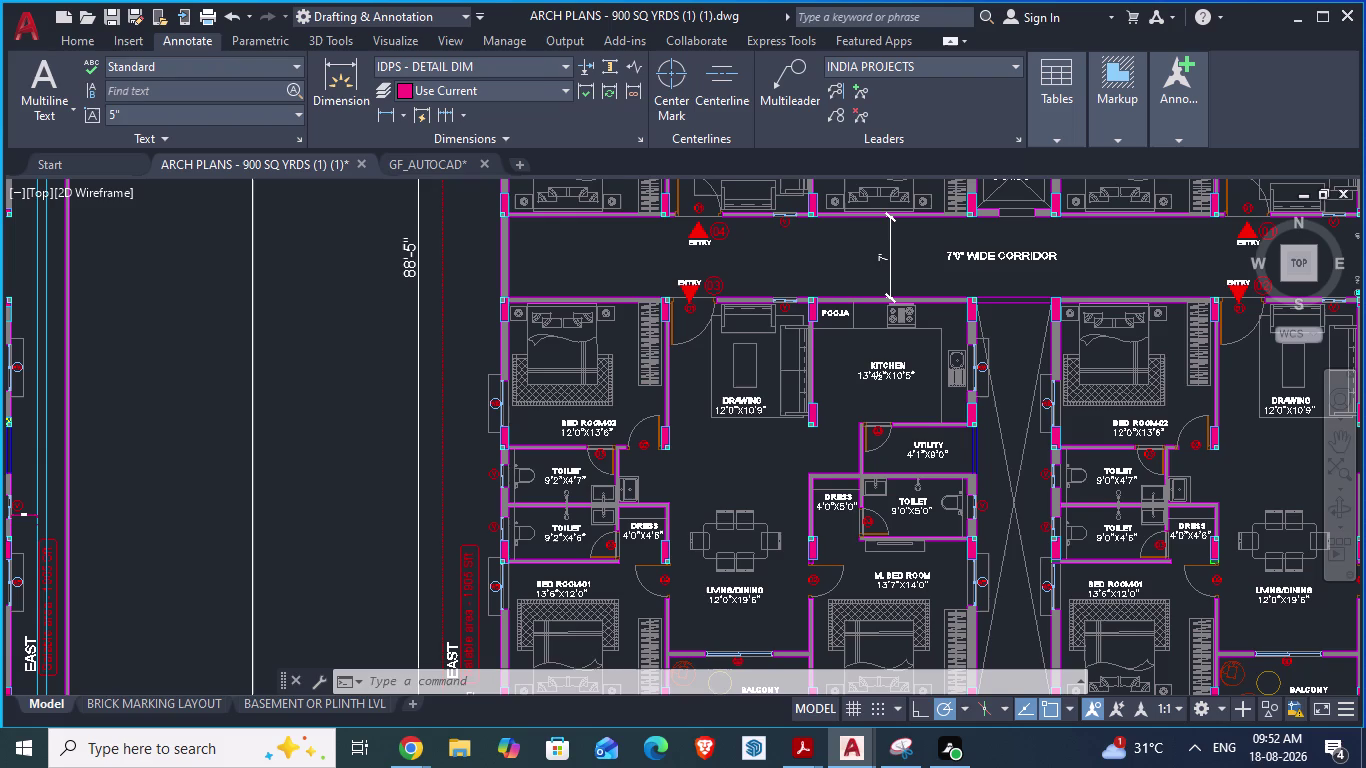
scroll(down, 3)
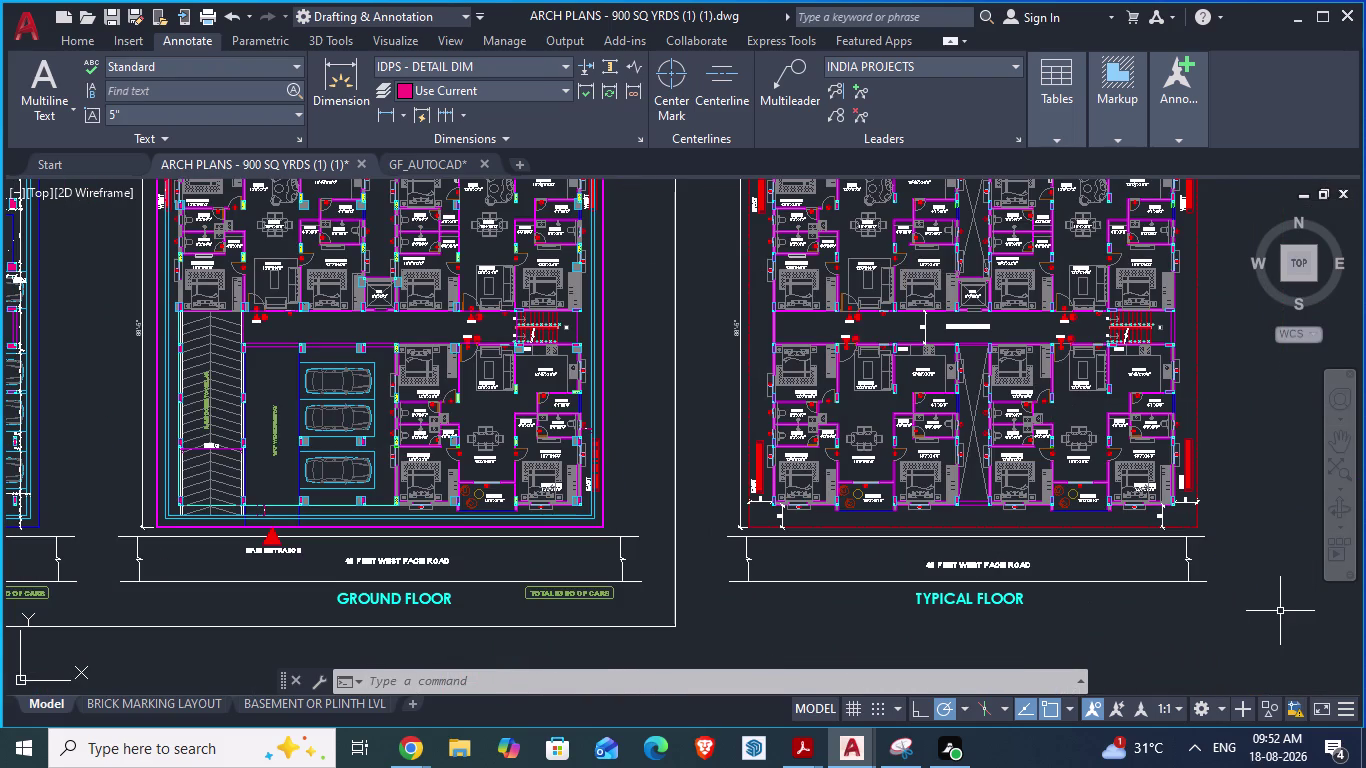
scroll(down, 3)
scroll(up, 3)
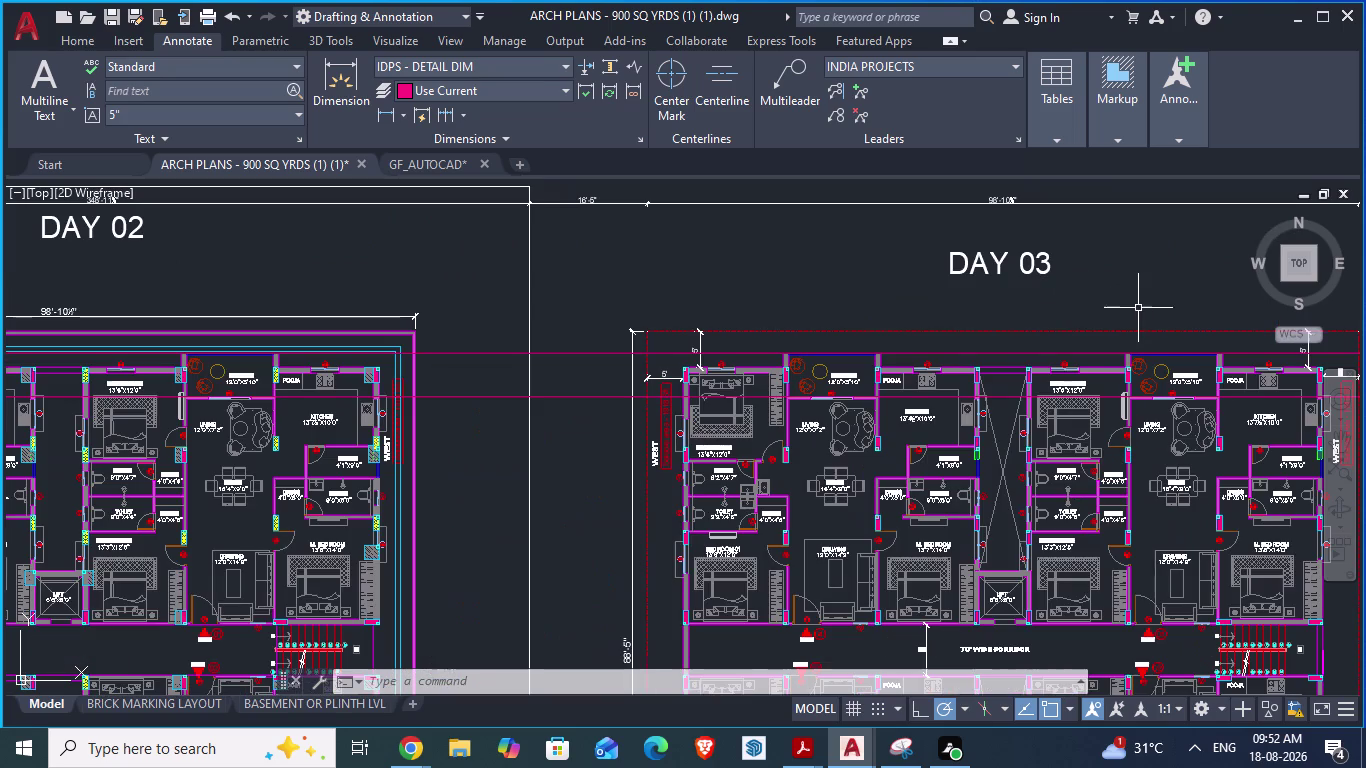
scroll(down, 3)
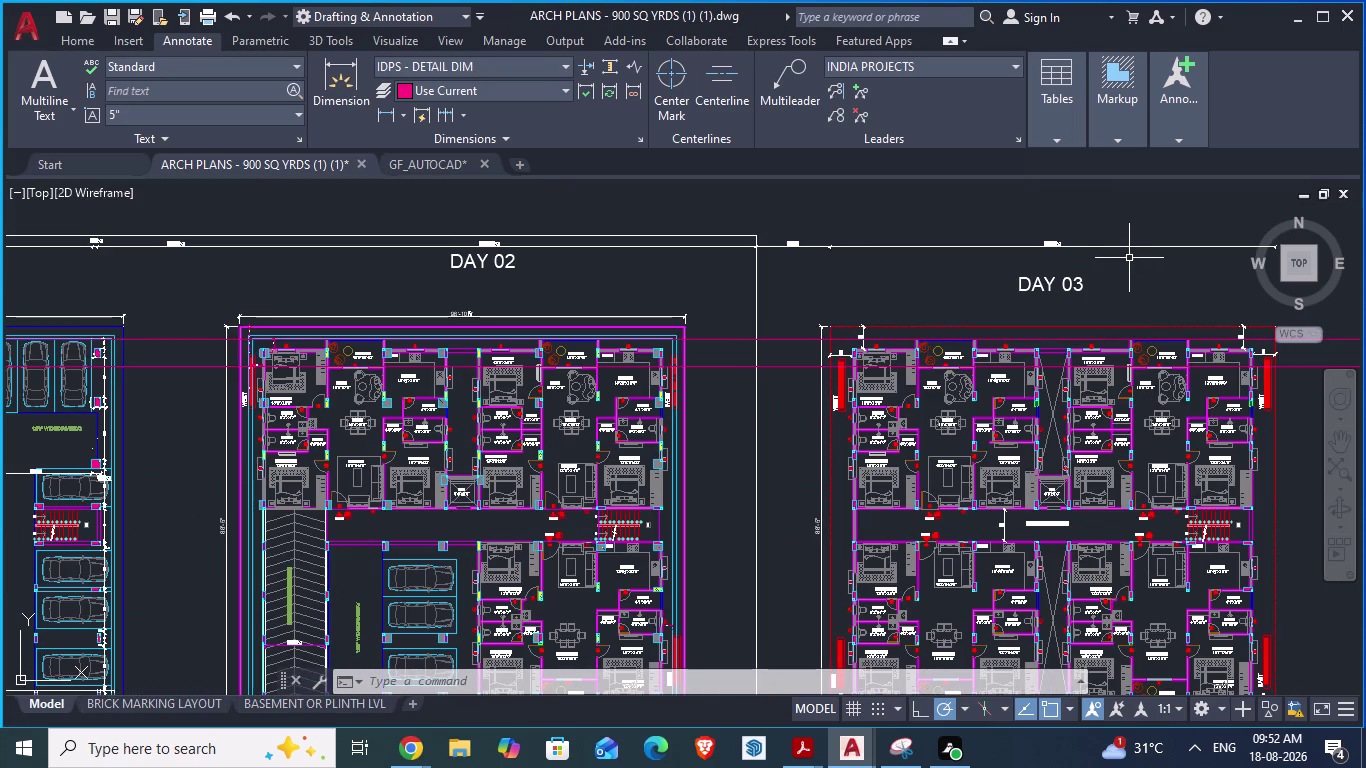
scroll(up, 3)
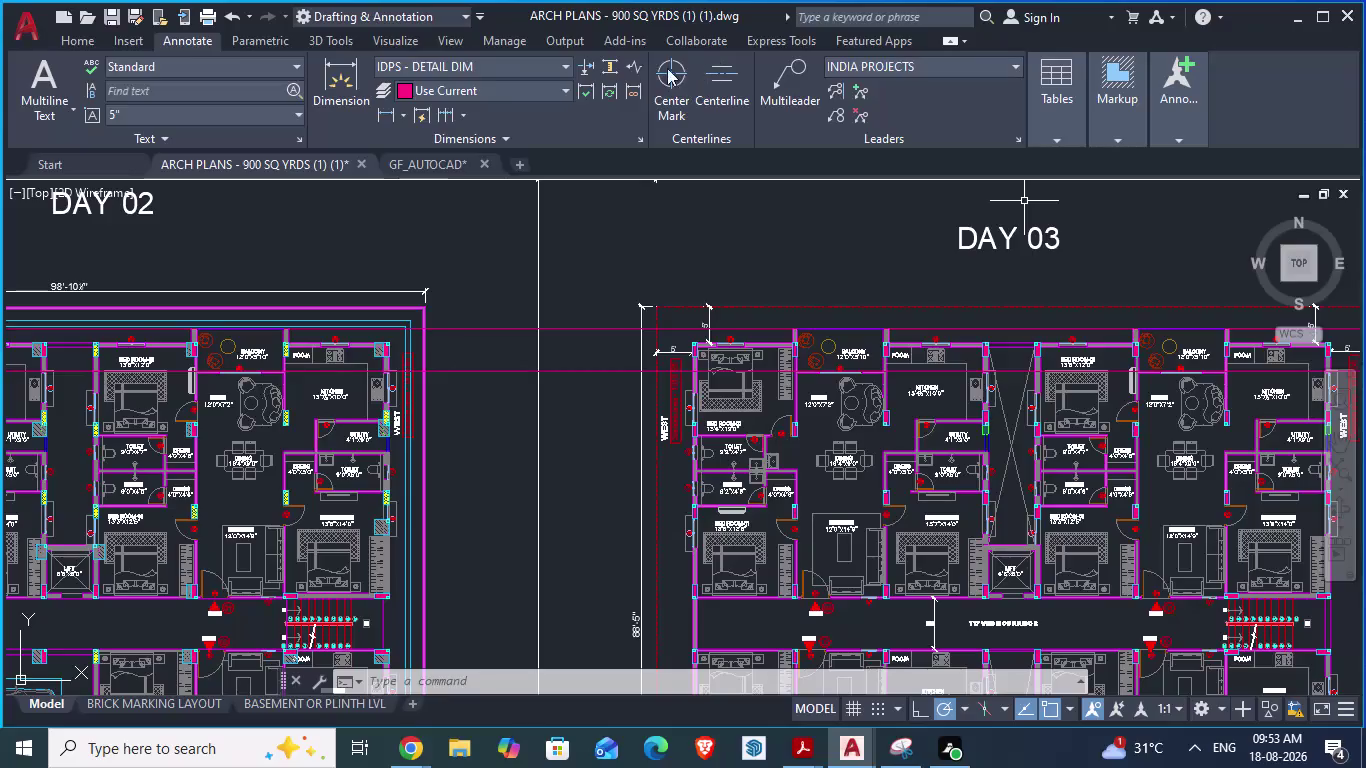
click(430, 171)
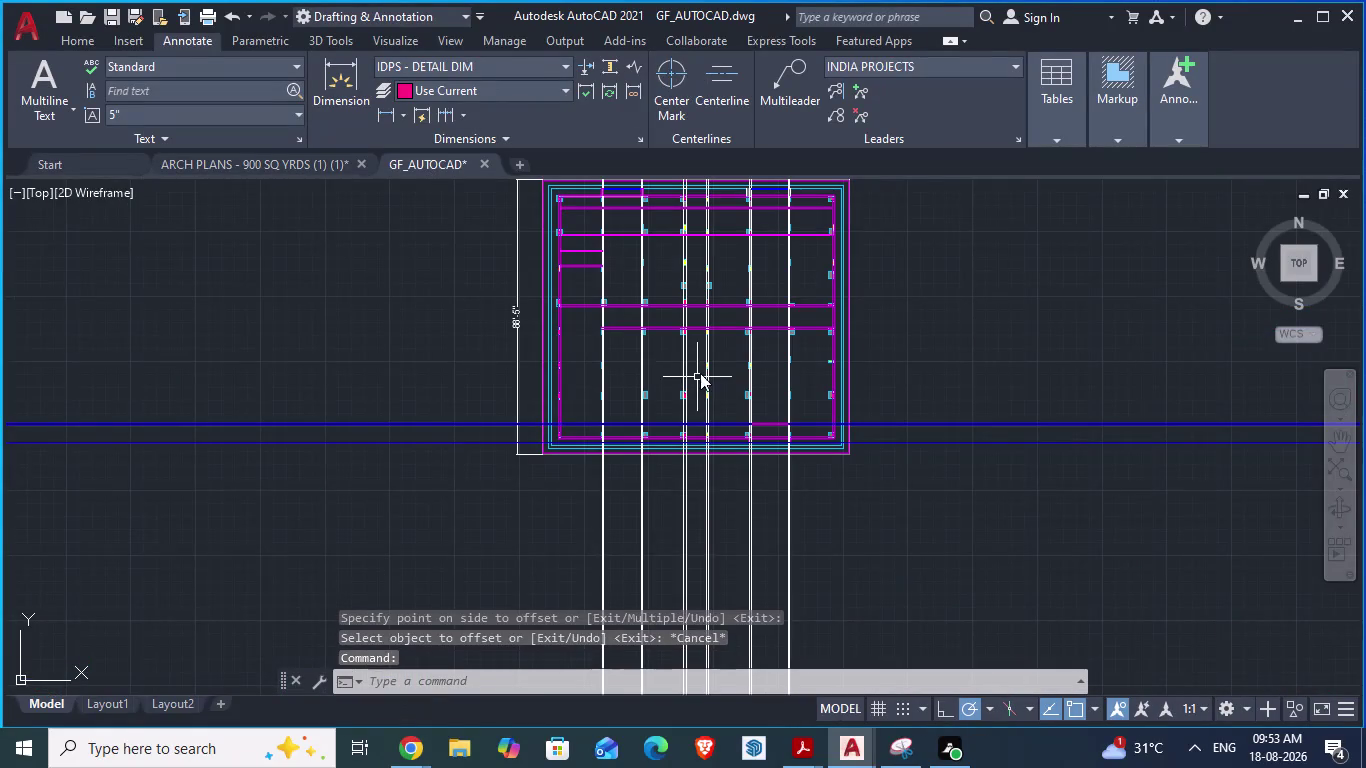
Glance over the GF_AUTOCAD column grid, then switch to ARCH PLANS - 900 SQ YRDS.
scroll(down, 3)
scroll(up, 3)
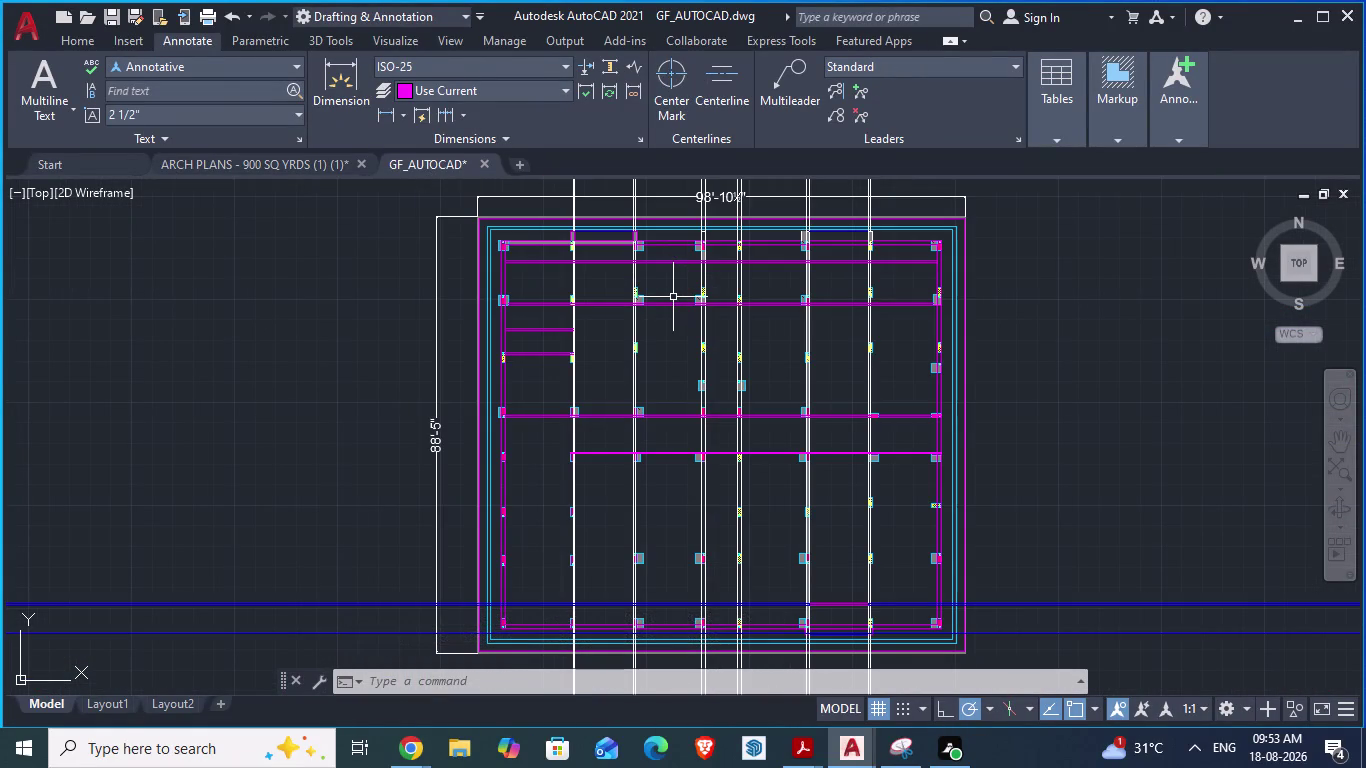
scroll(up, 3)
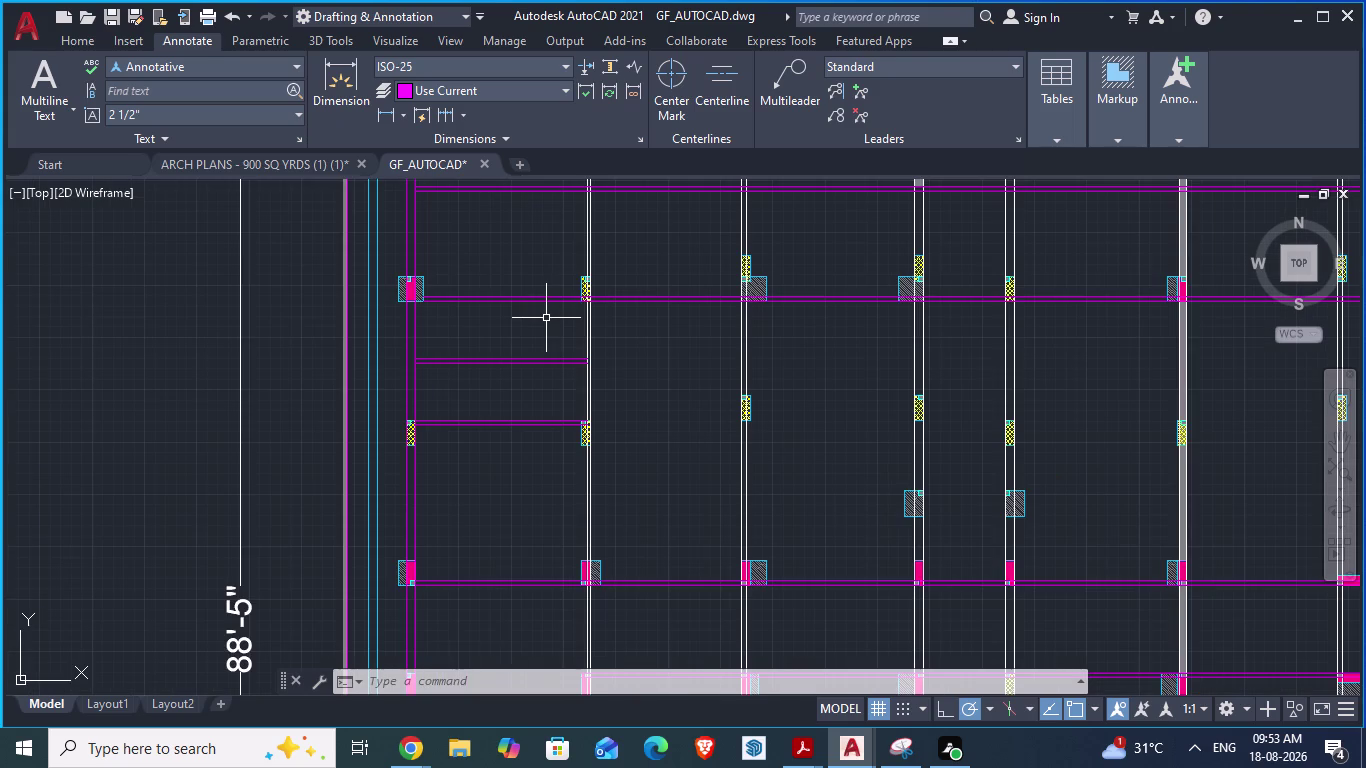
scroll(down, 3)
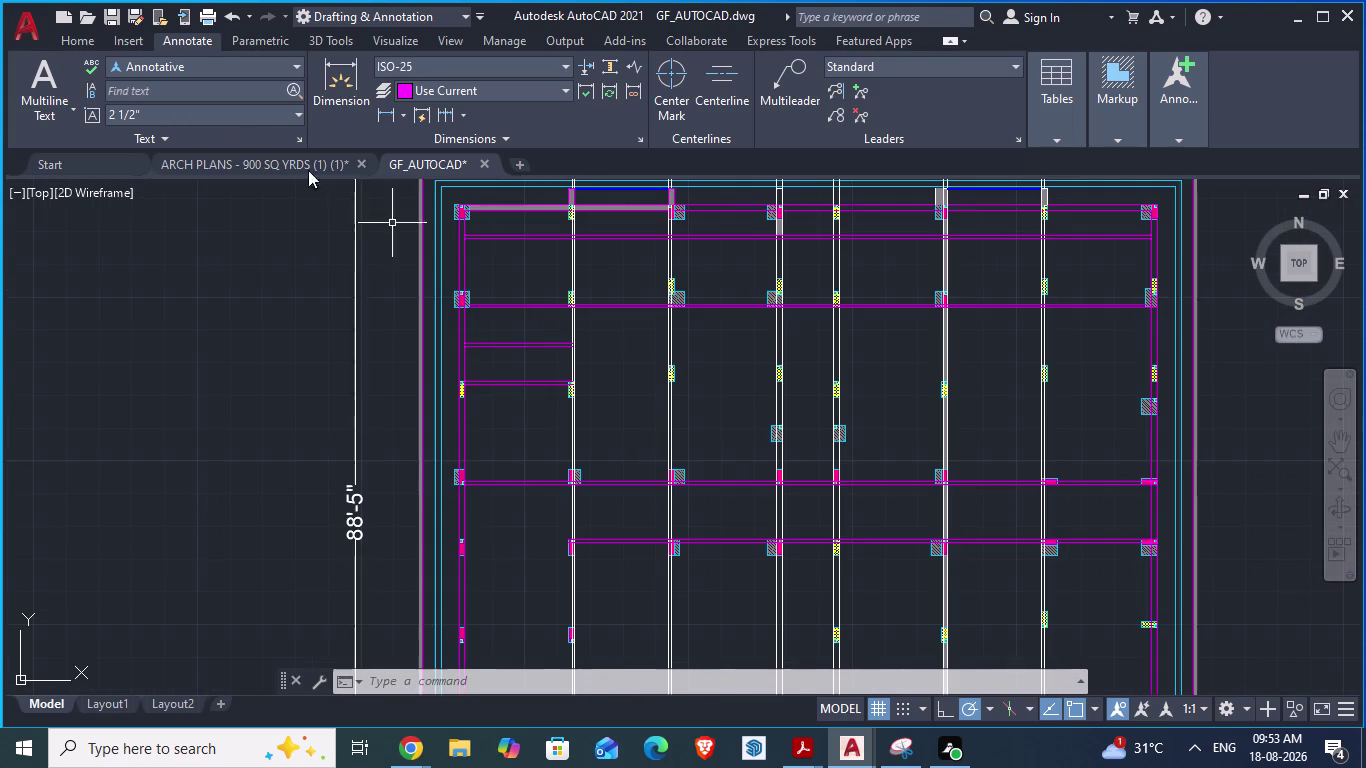
click(236, 158)
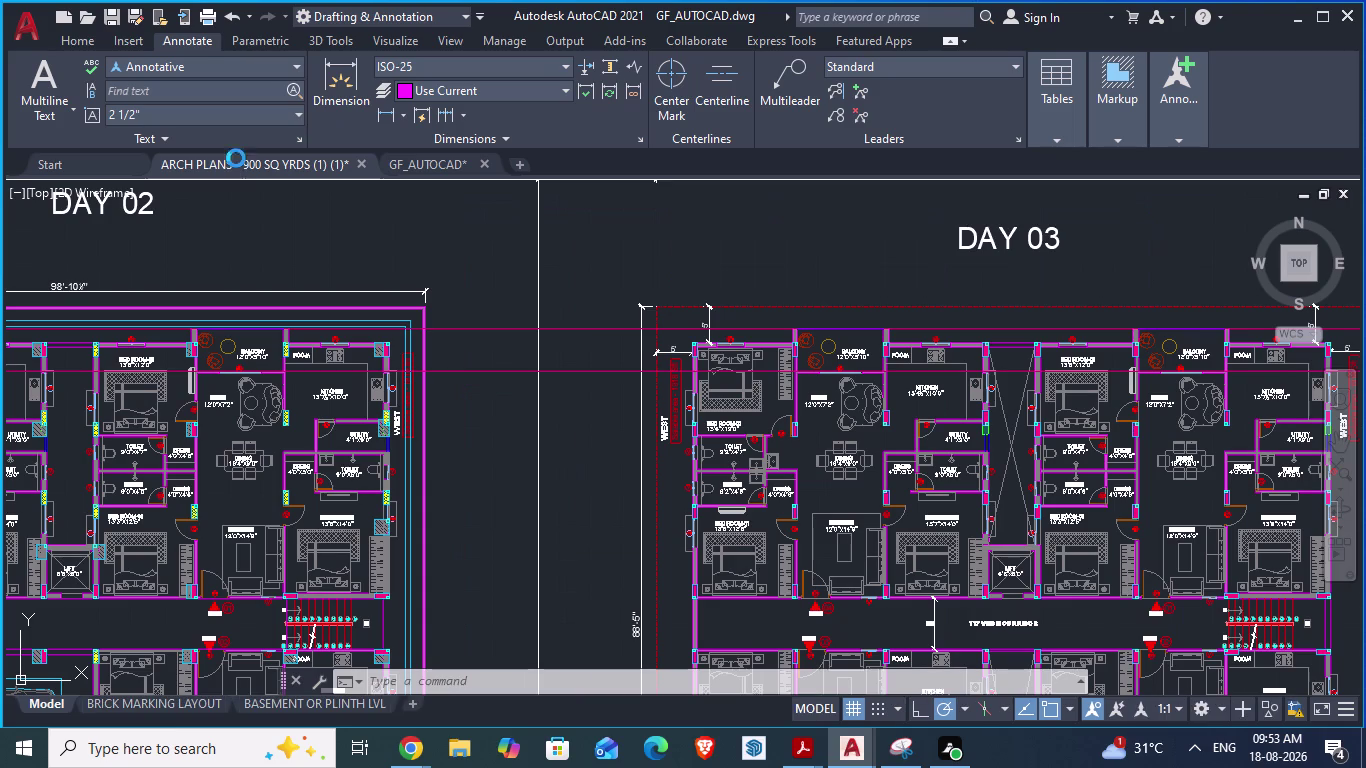
scroll(down, 3)
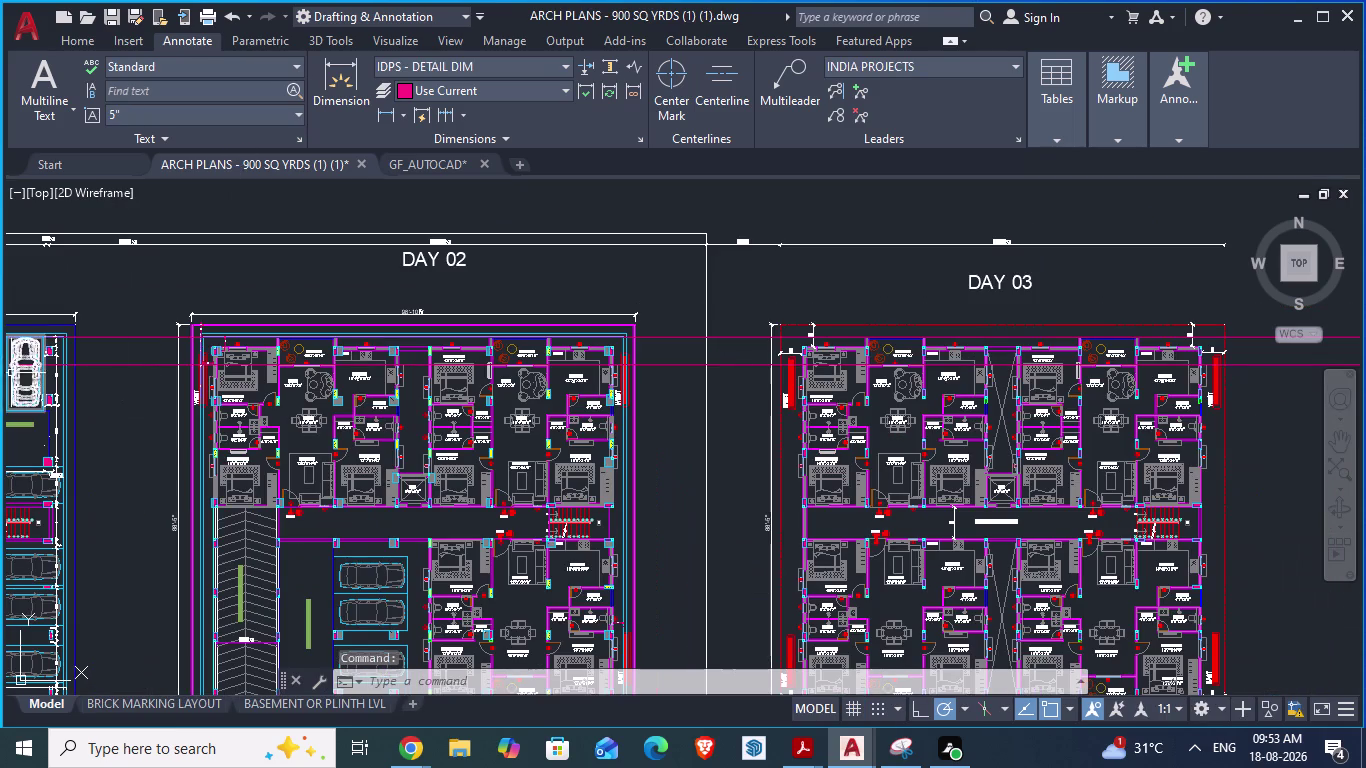
scroll(up, 3)
scroll(down, 3)
scroll(up, 3)
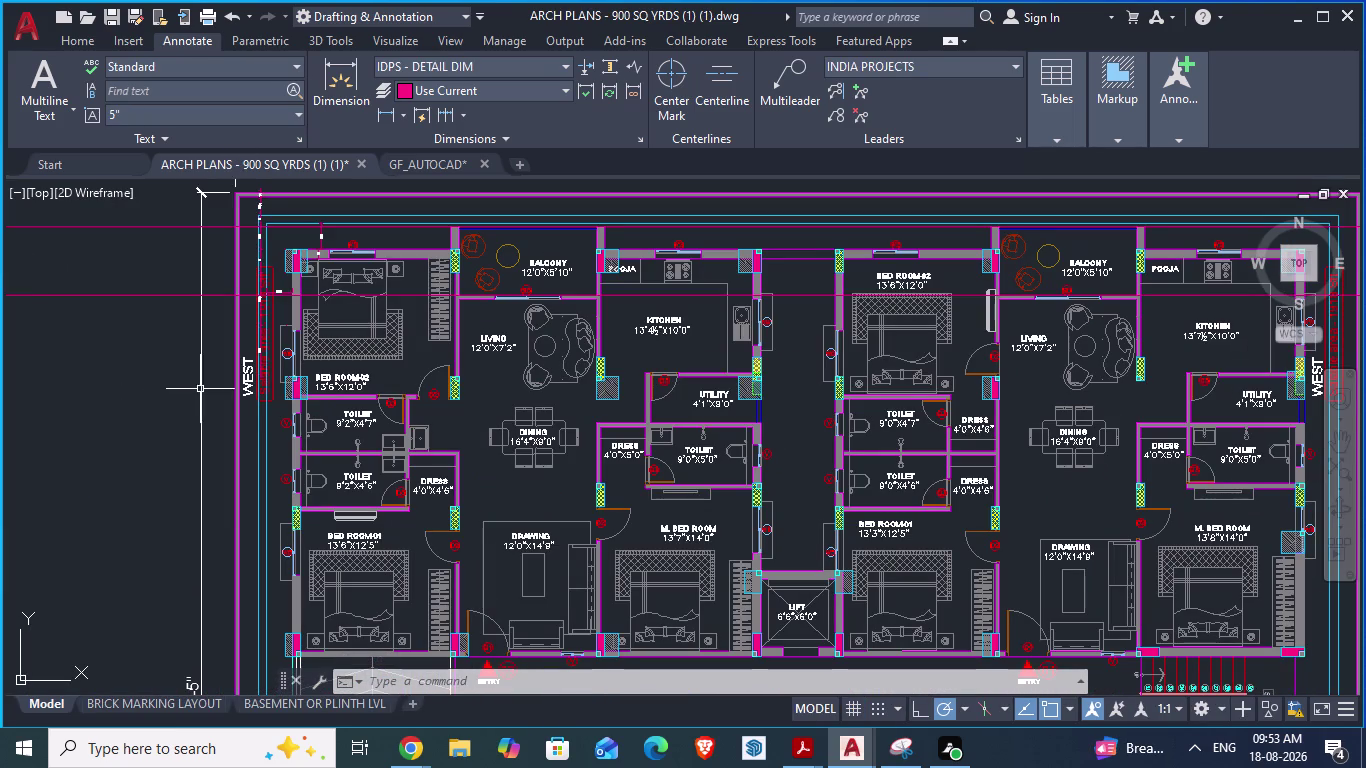
scroll(down, 3)
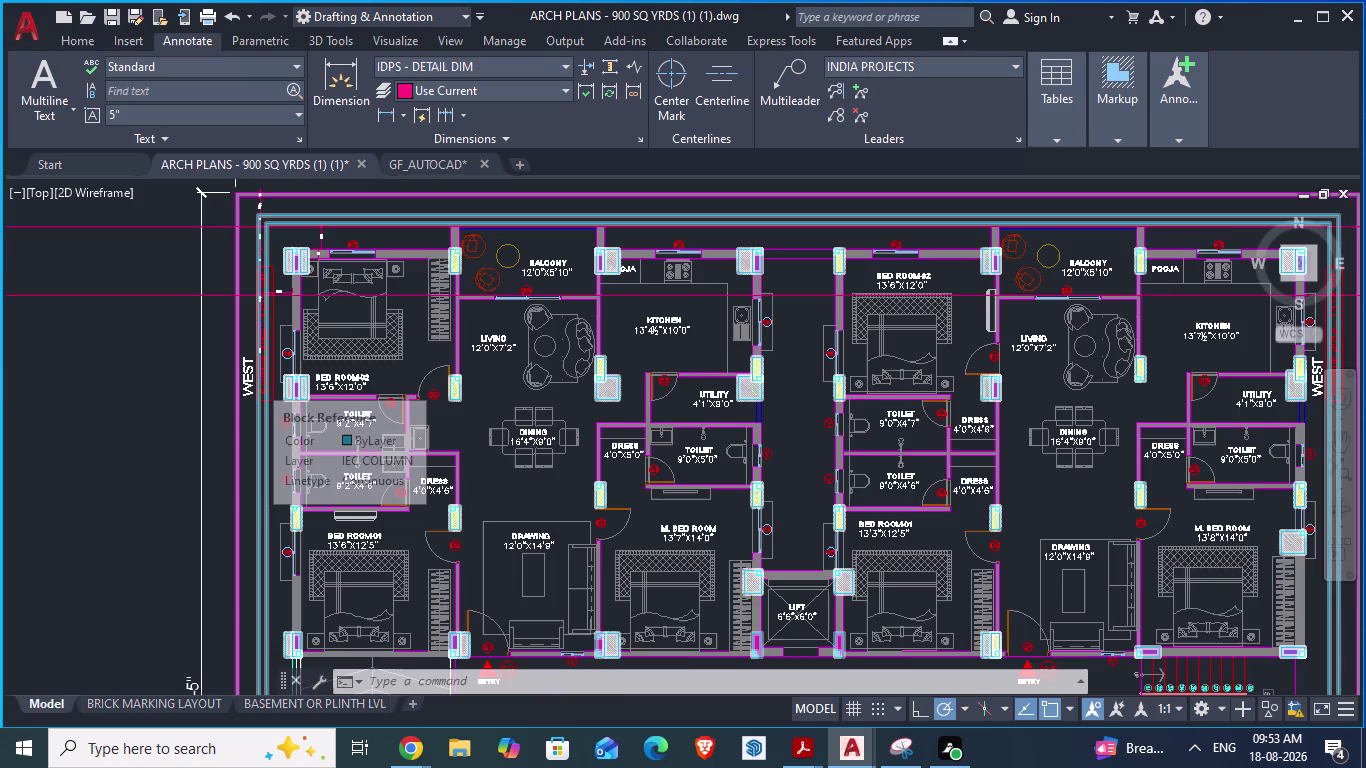
scroll(up, 3)
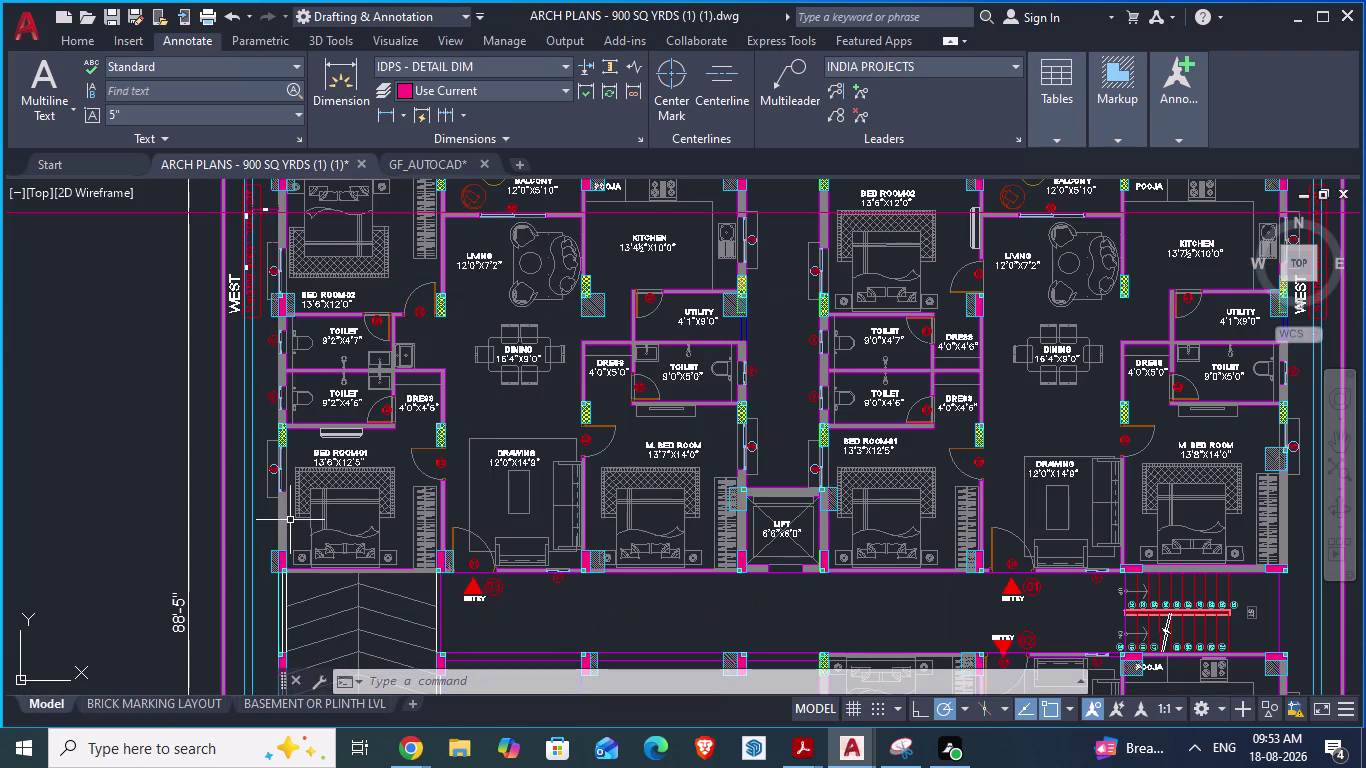
key(space)
scroll(up, 3)
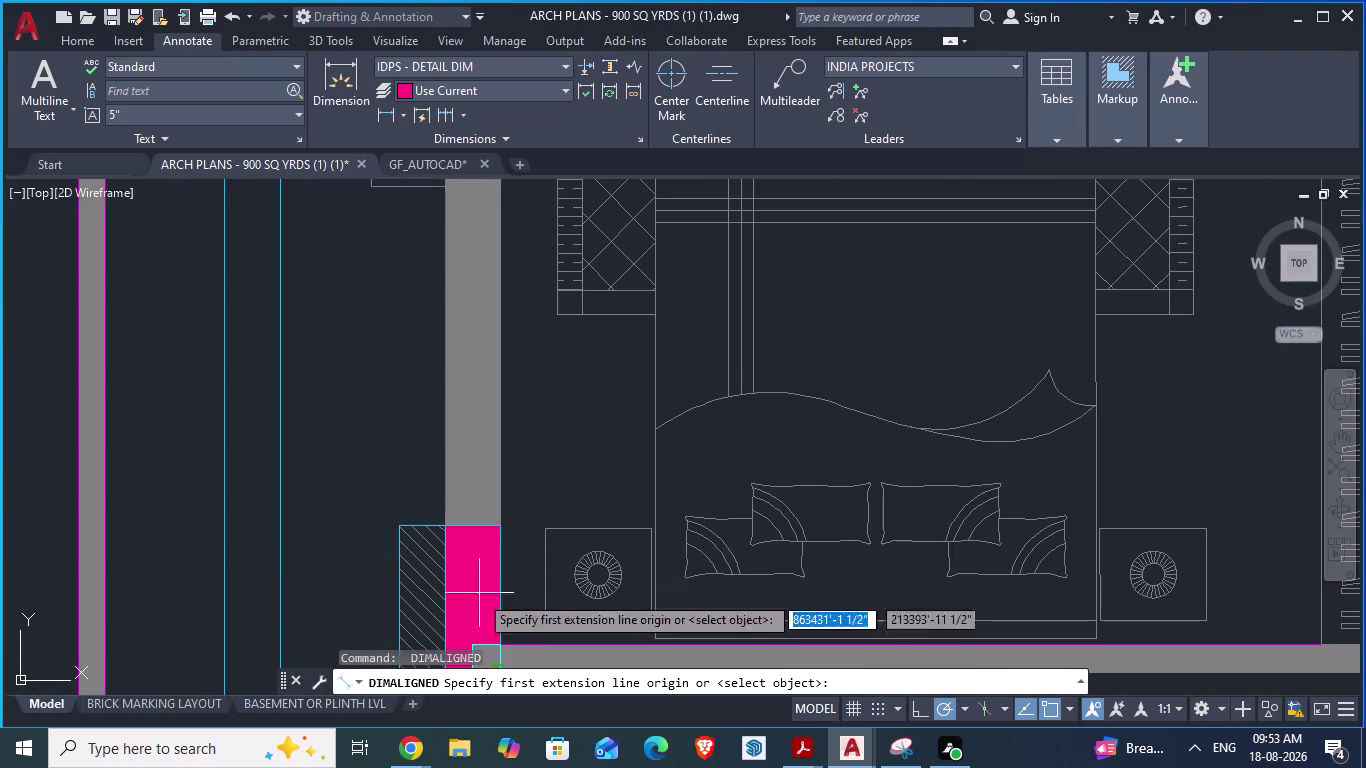
click(503, 642)
scroll(down, 3)
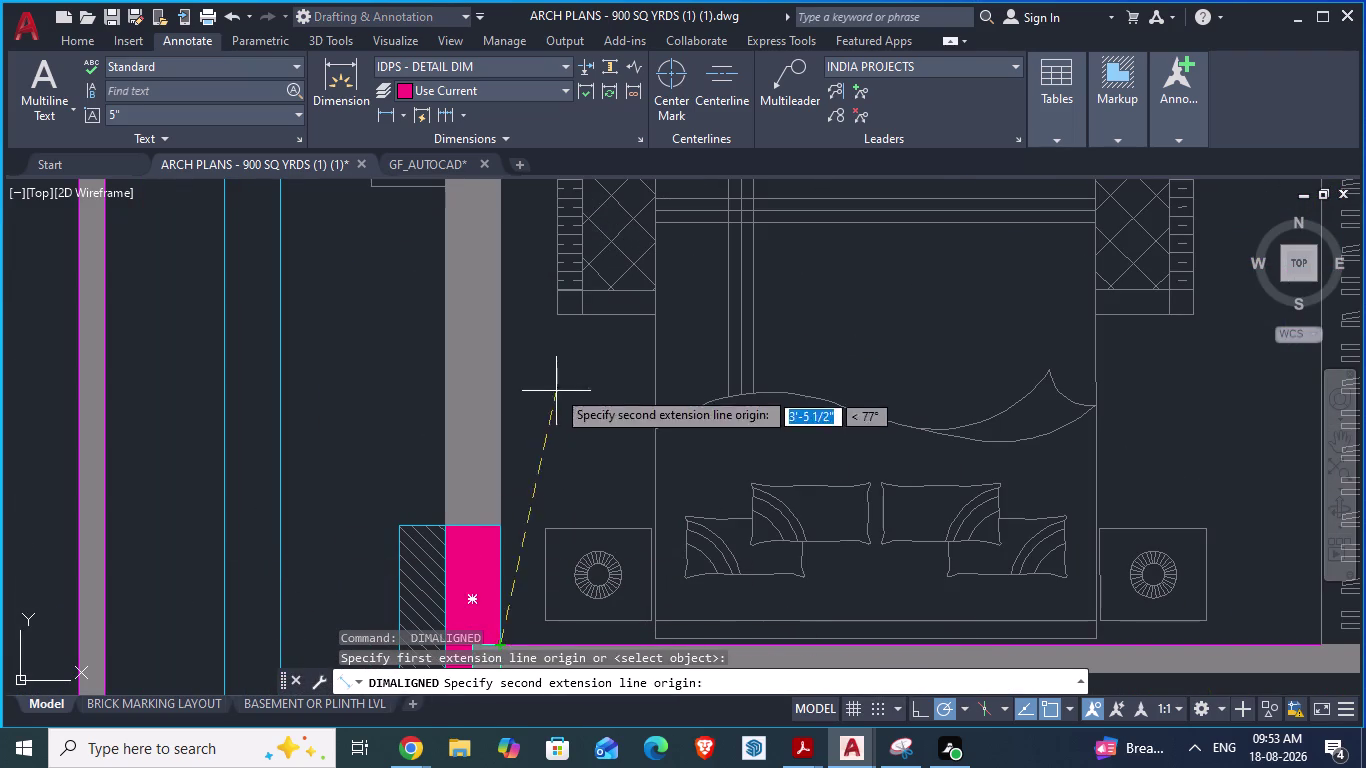
scroll(down, 3)
scroll(down, 3)
scroll(up, 3)
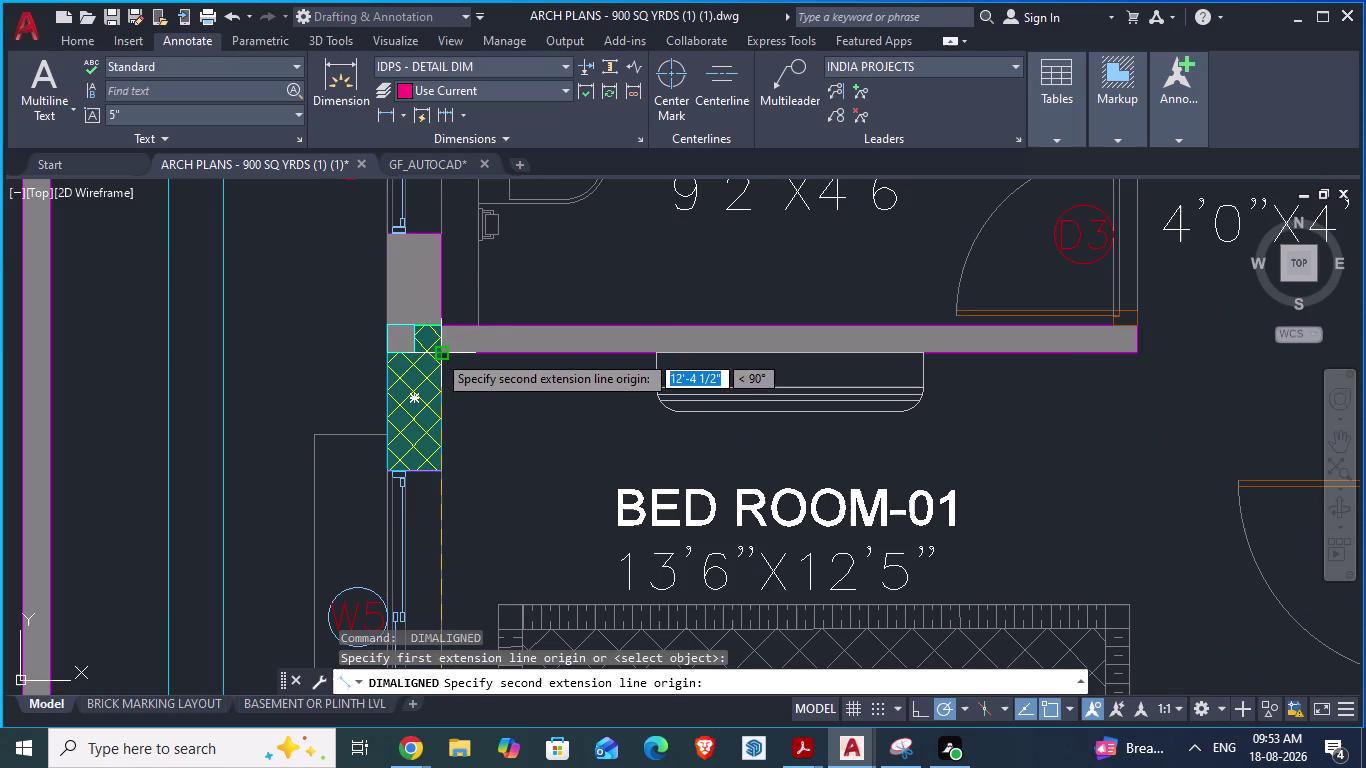
key(Escape)
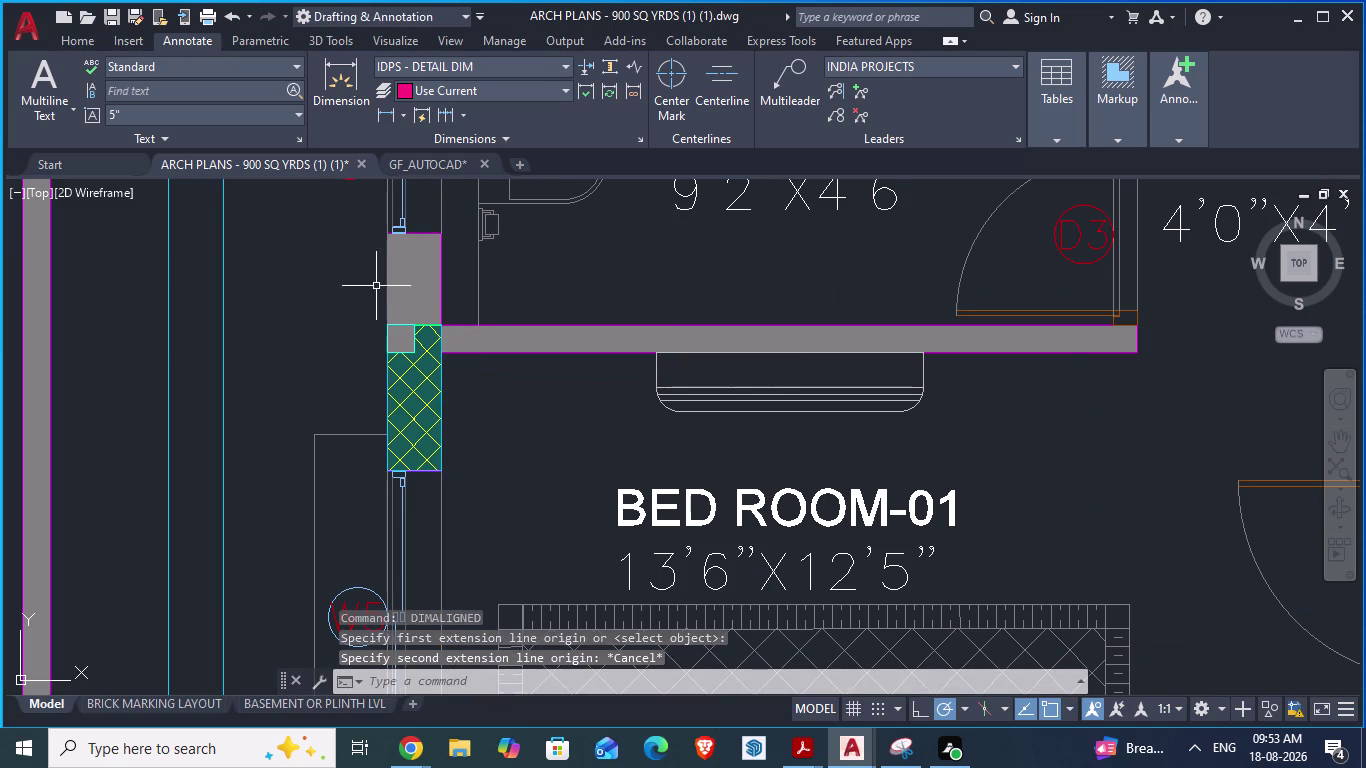
click(422, 159)
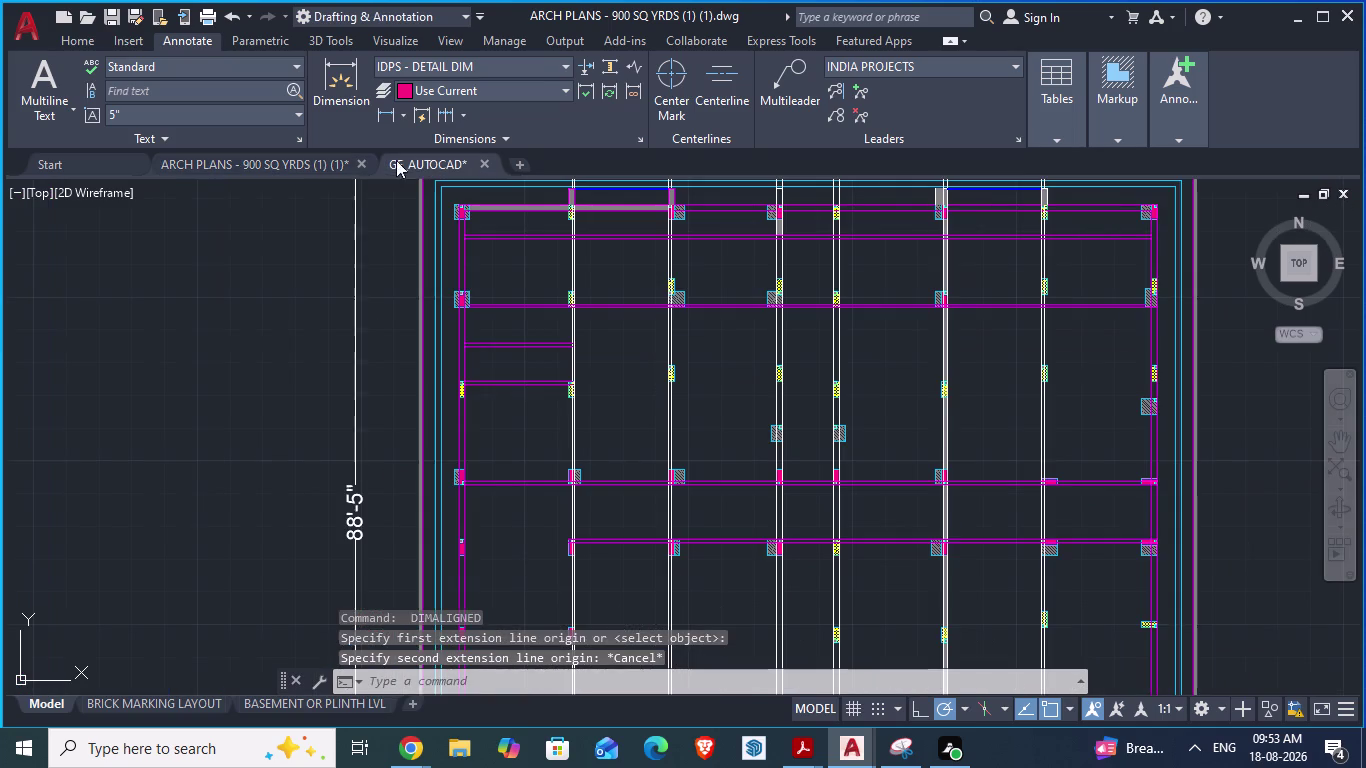
scroll(down, 3)
scroll(up, 3)
scroll(up, 3)
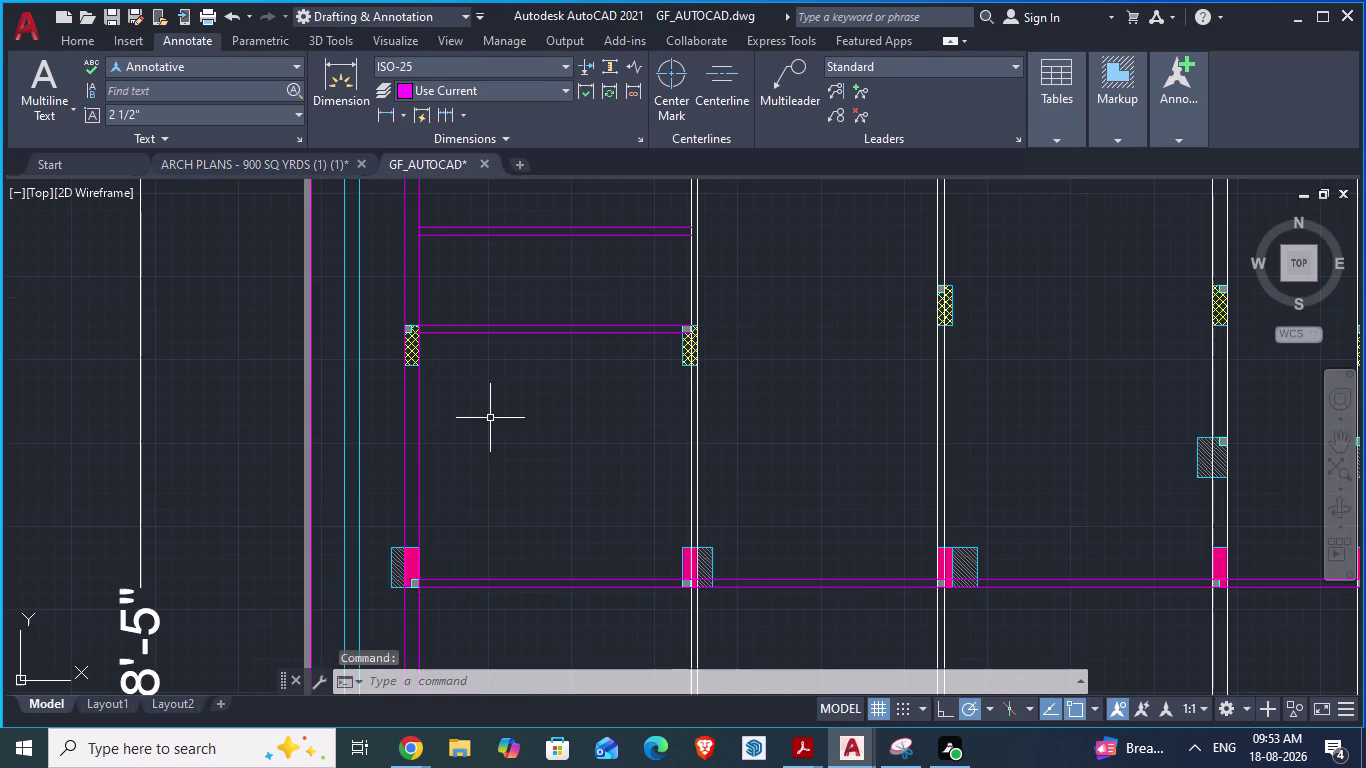
scroll(up, 3)
key(space)
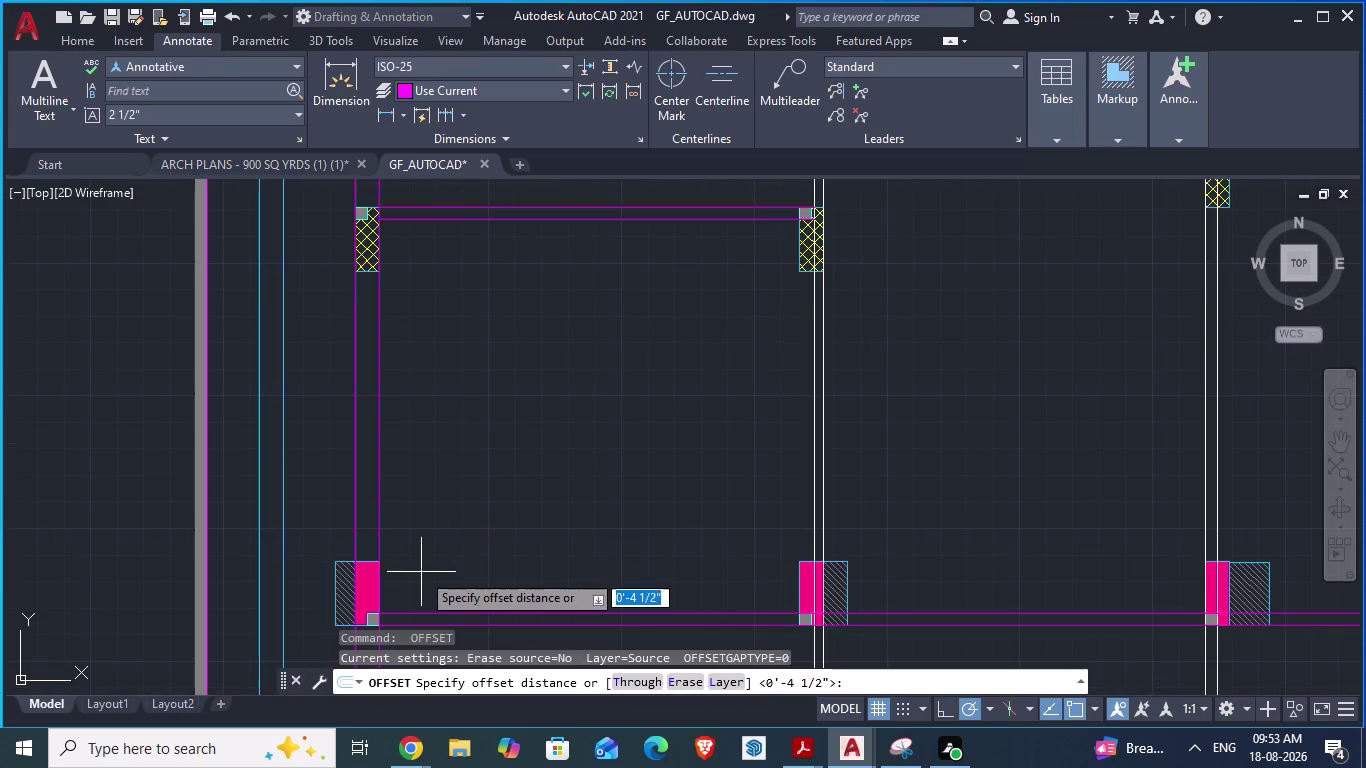
click(383, 610)
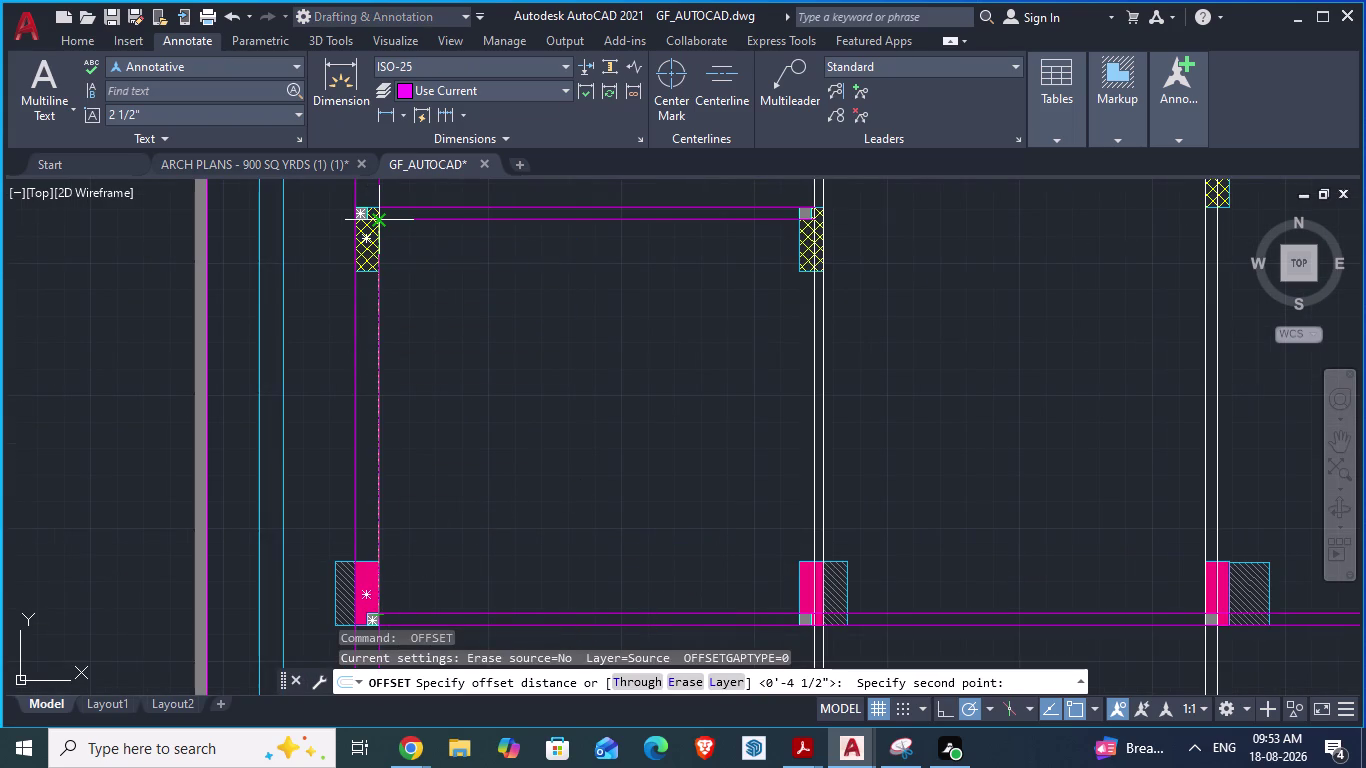
key(Escape)
scroll(down, 3)
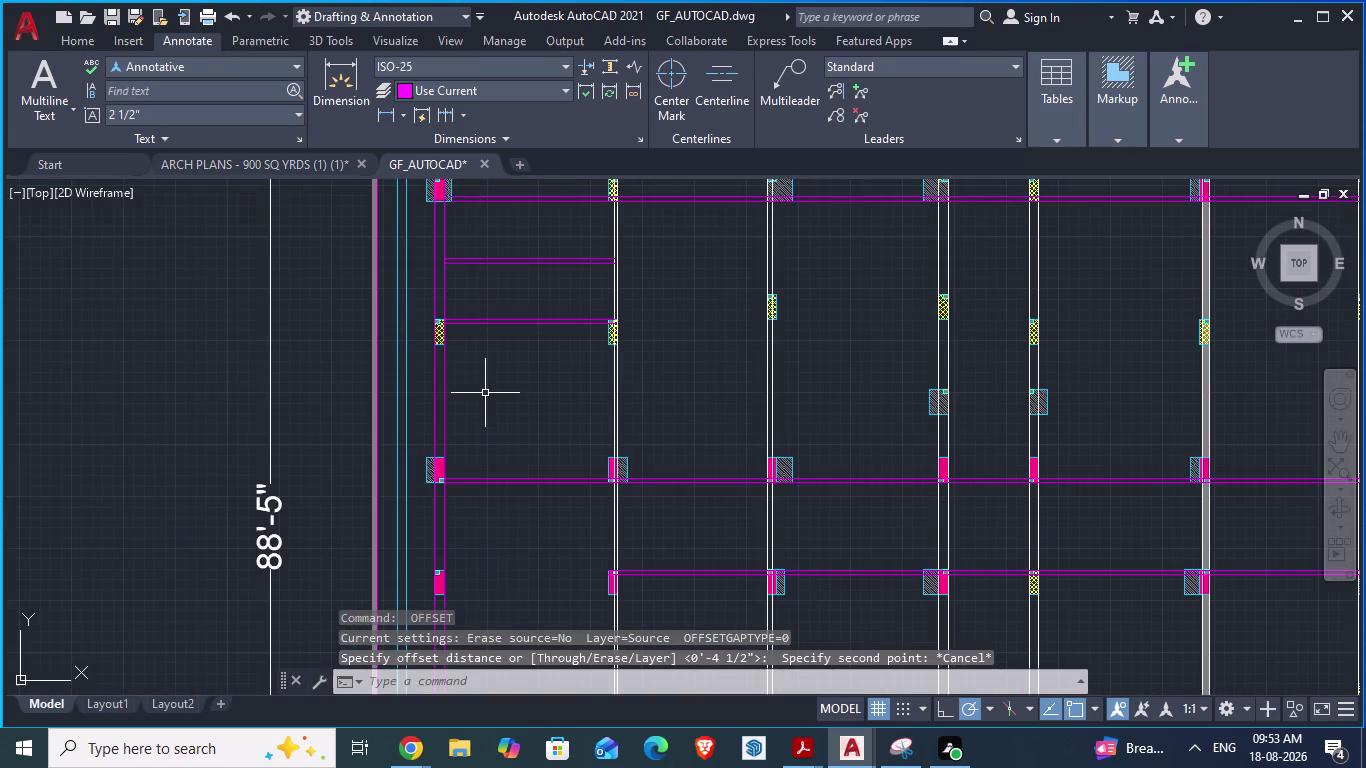
scroll(down, 3)
scroll(down, 3)
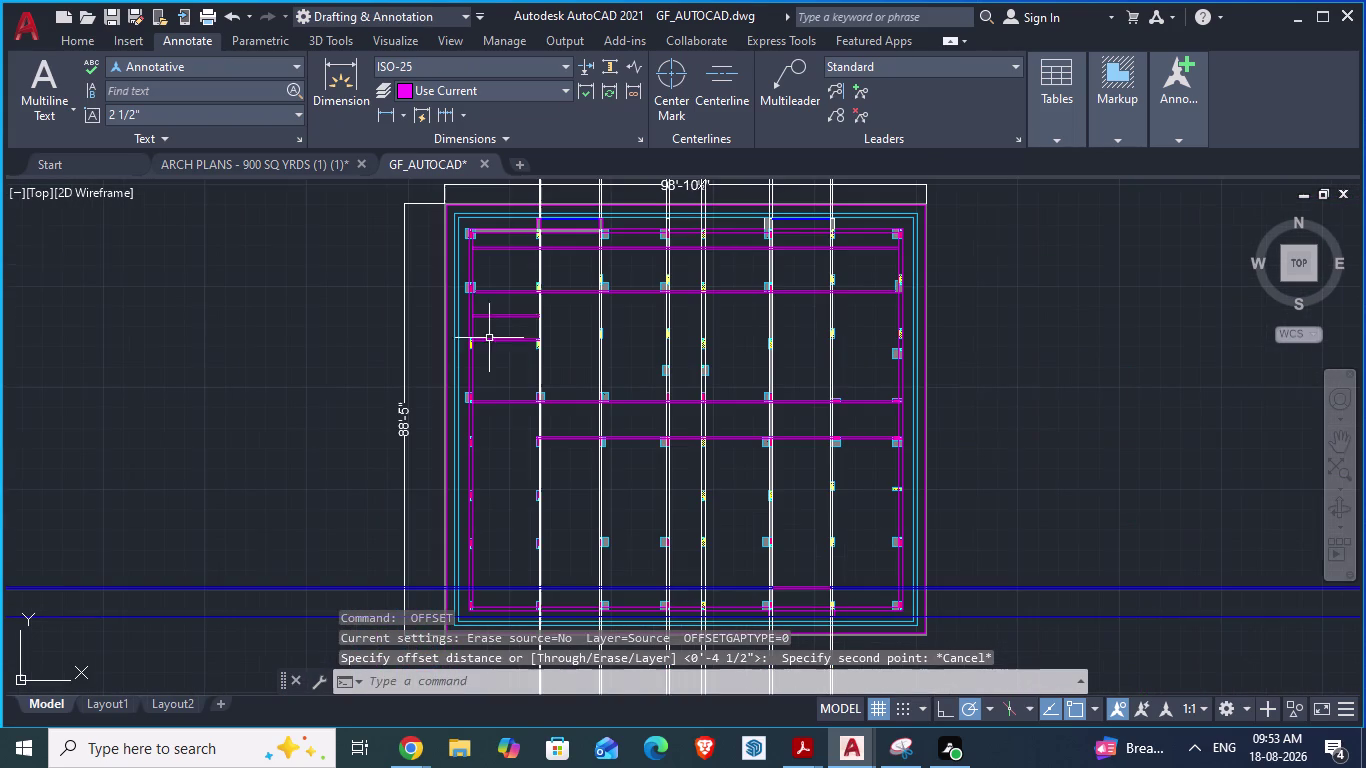
scroll(up, 3)
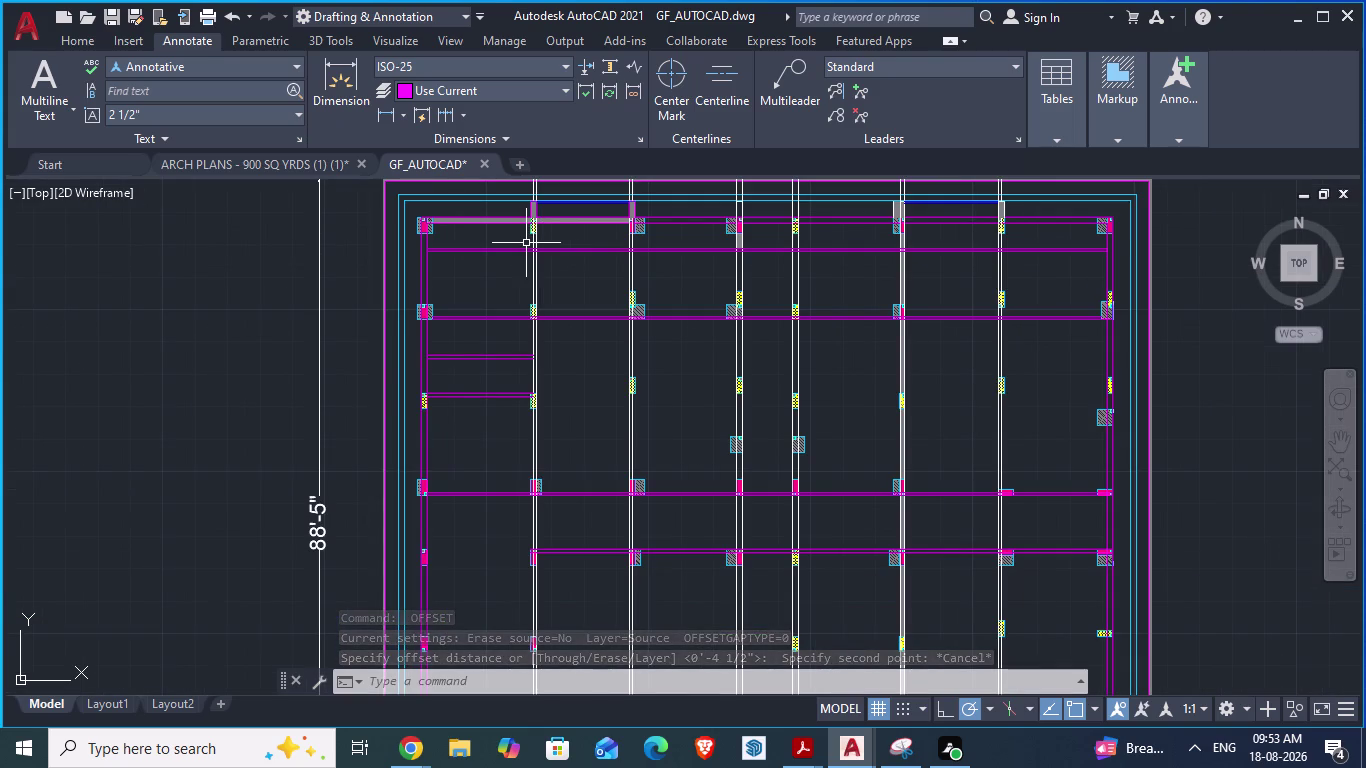
click(263, 163)
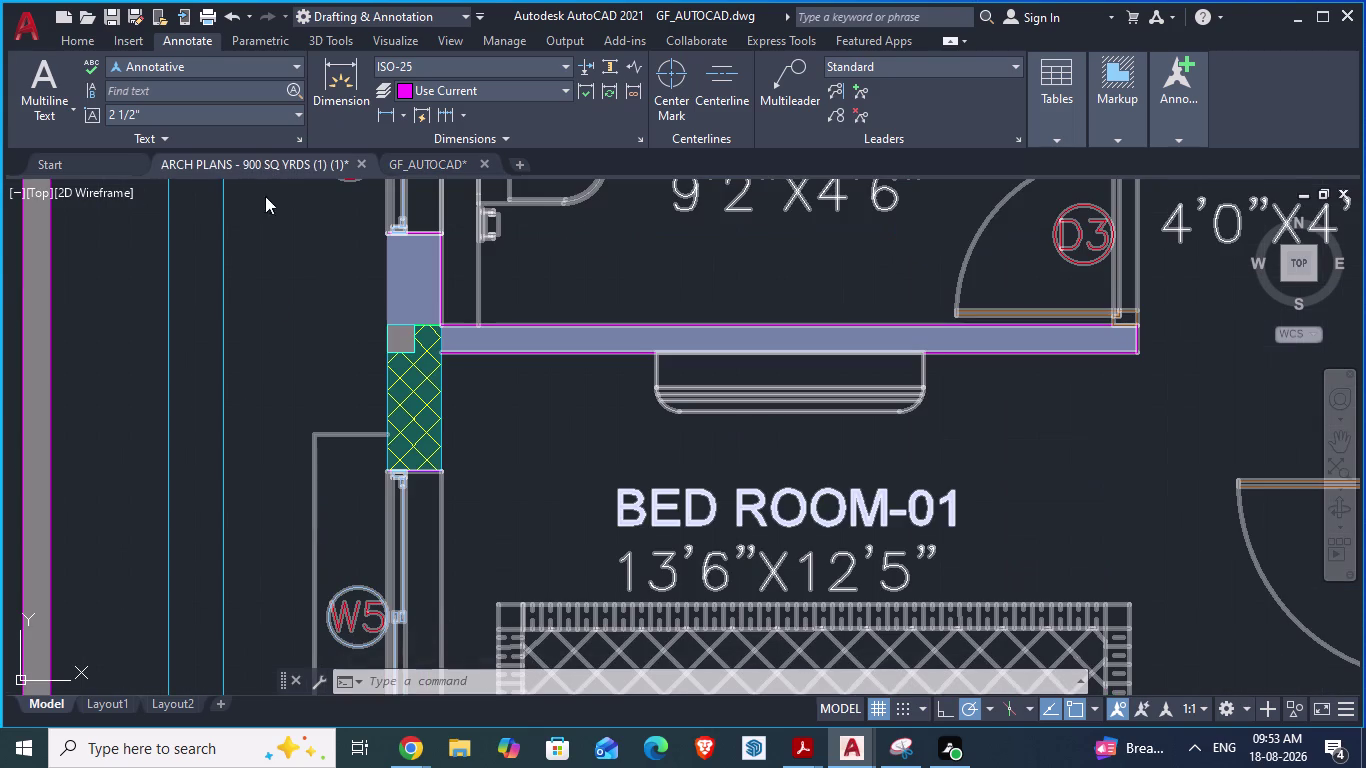
Start a horizontal XLINE construction line after cancelling a mistyped first attempt.
scroll(down, 3)
scroll(down, 3)
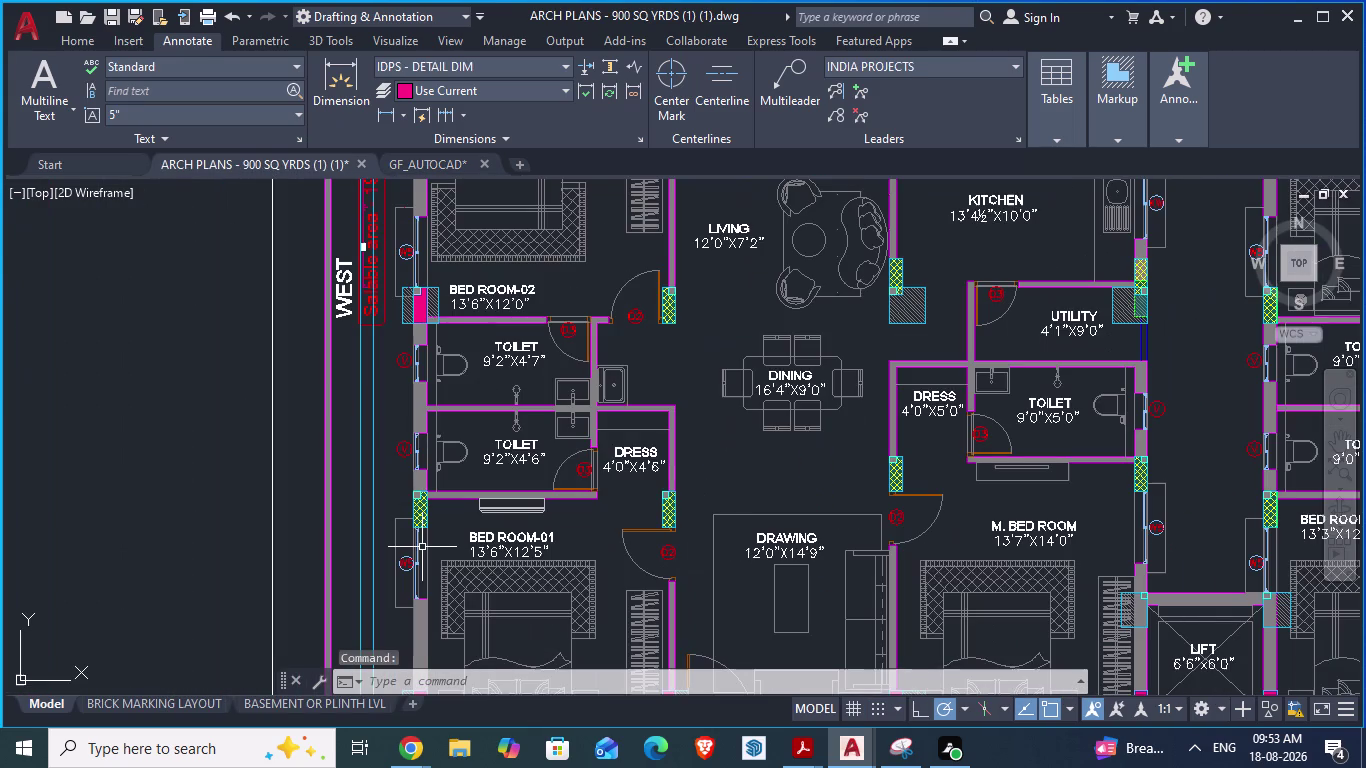
scroll(down, 3)
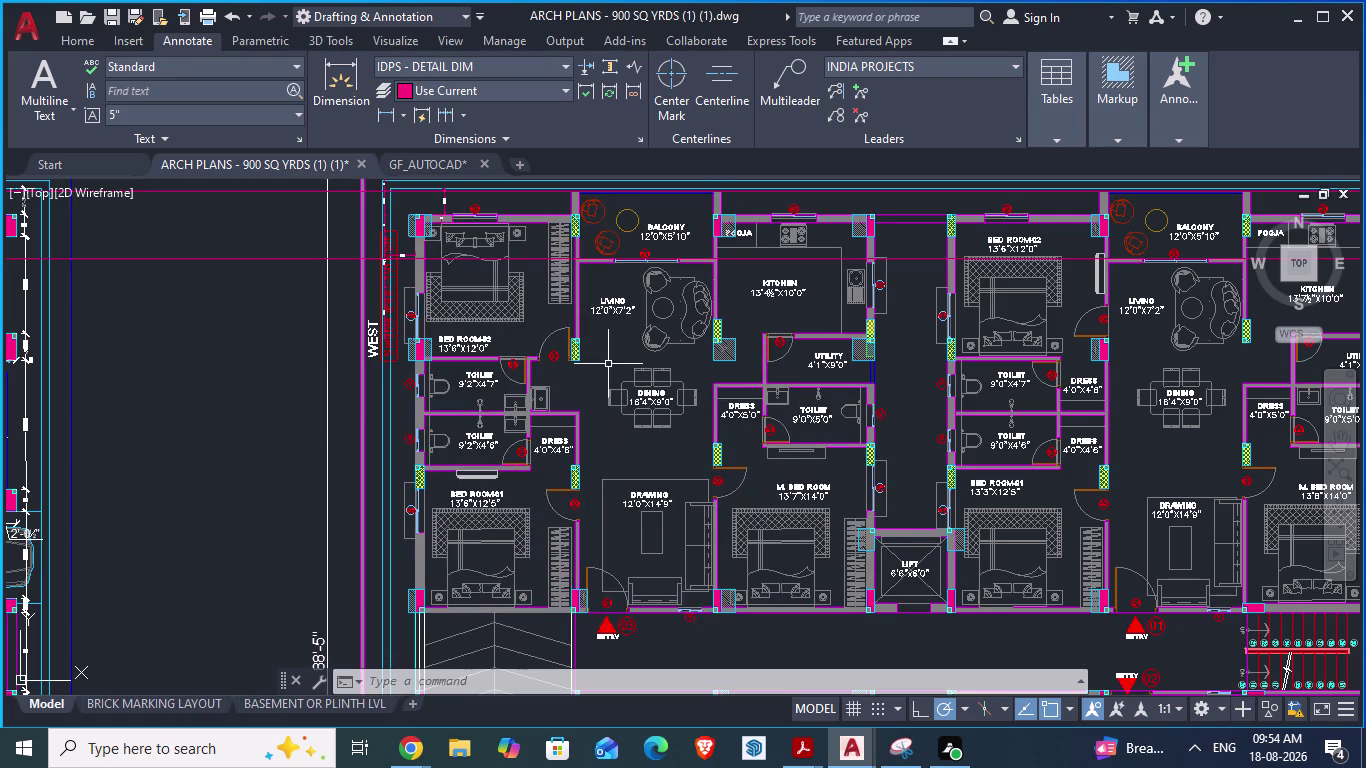
scroll(up, 3)
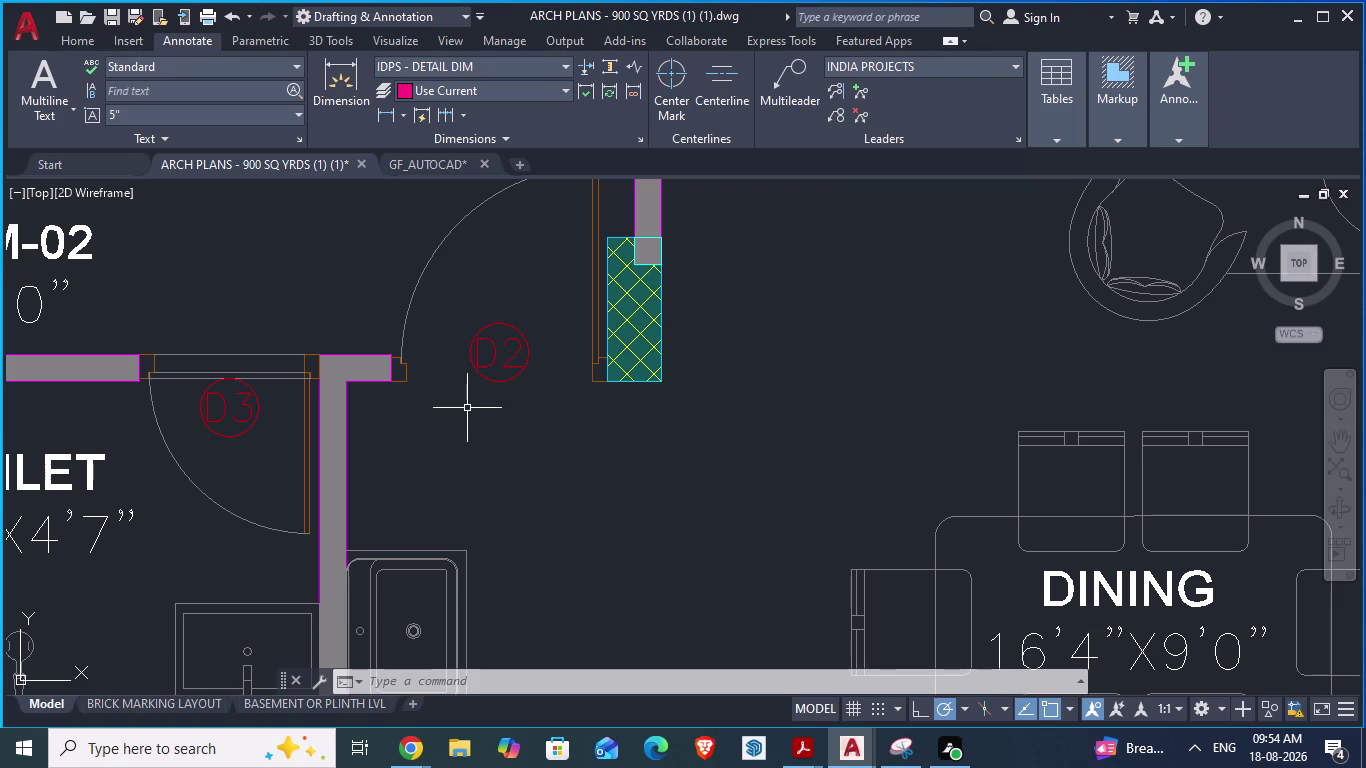
text(xlh)
key(Return)
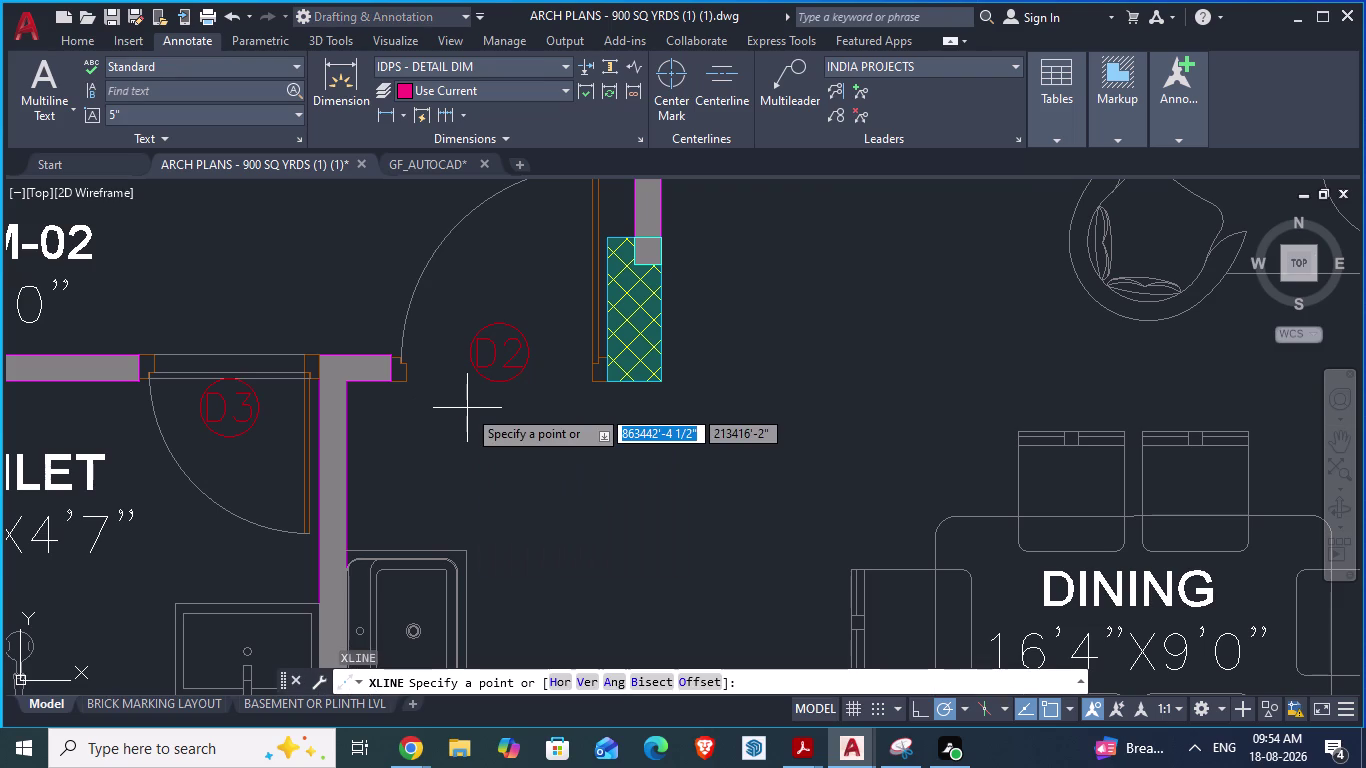
key(Escape)
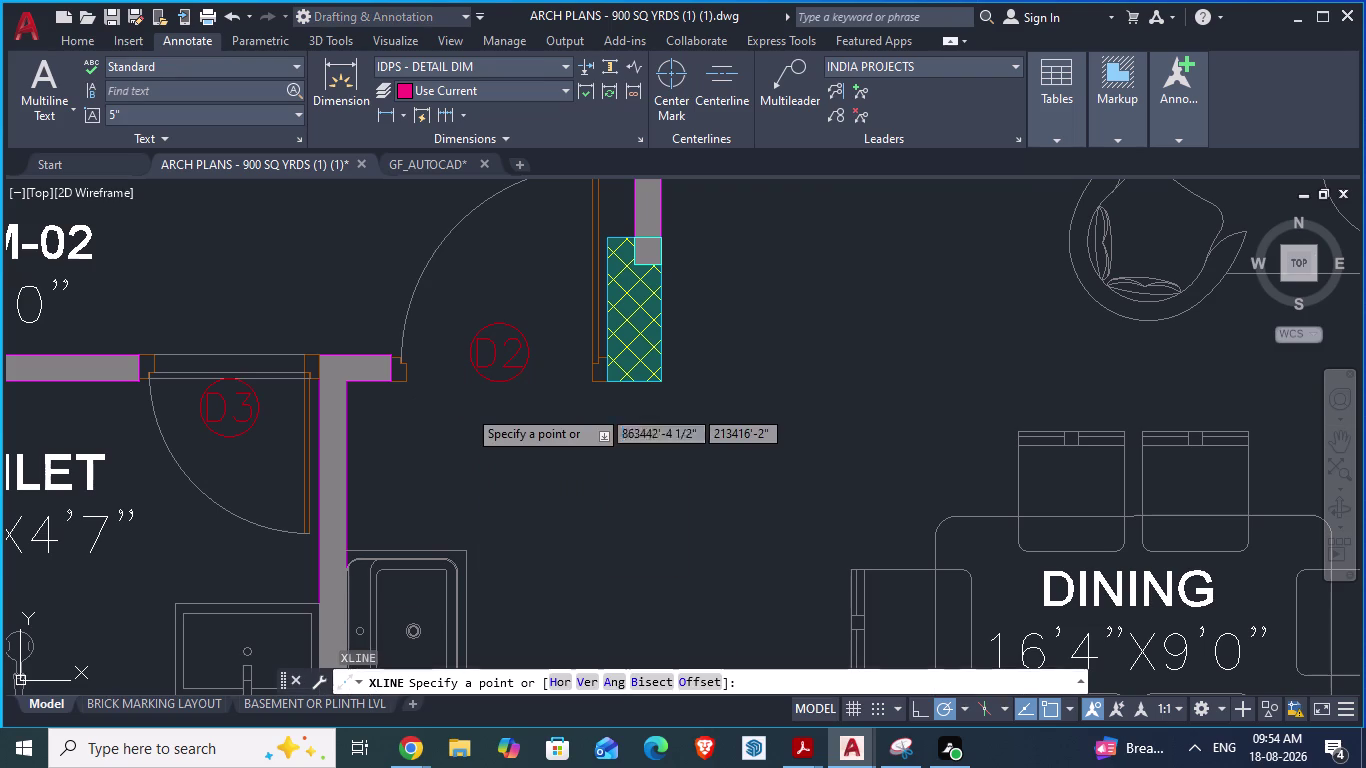
key(Escape)
text(xl)
key(Return)
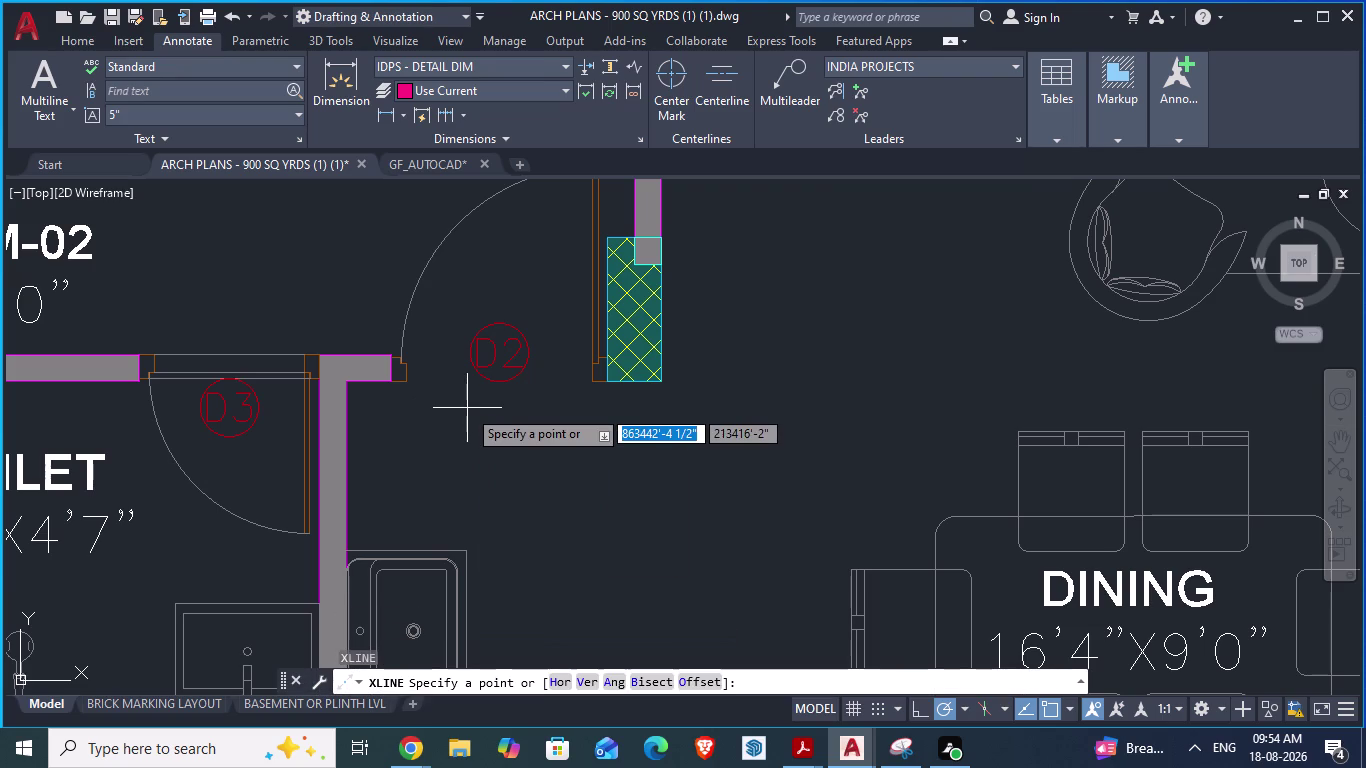
key(h)
key(Return)
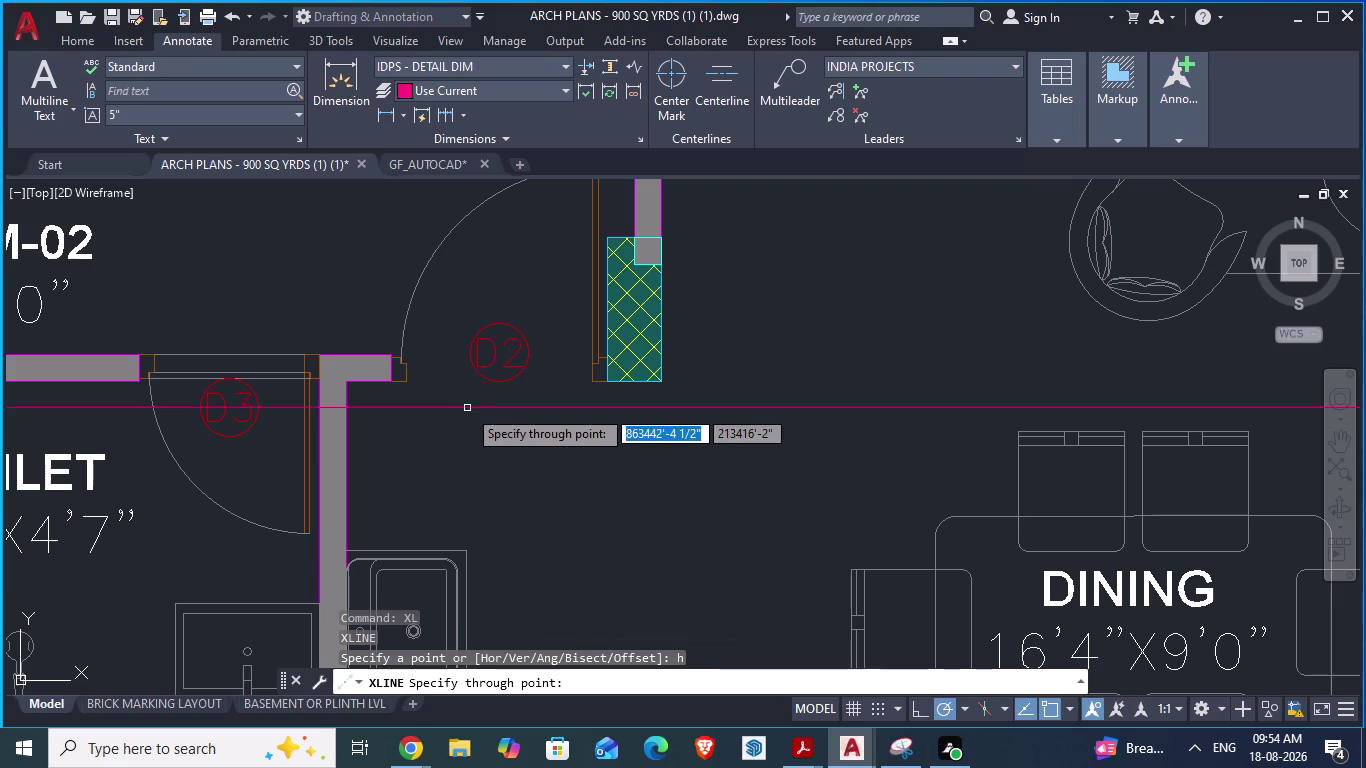
Place horizontal lines near door D3, along BED ROOM-02, and beside the DRESS walls.
scroll(up, 3)
click(304, 404)
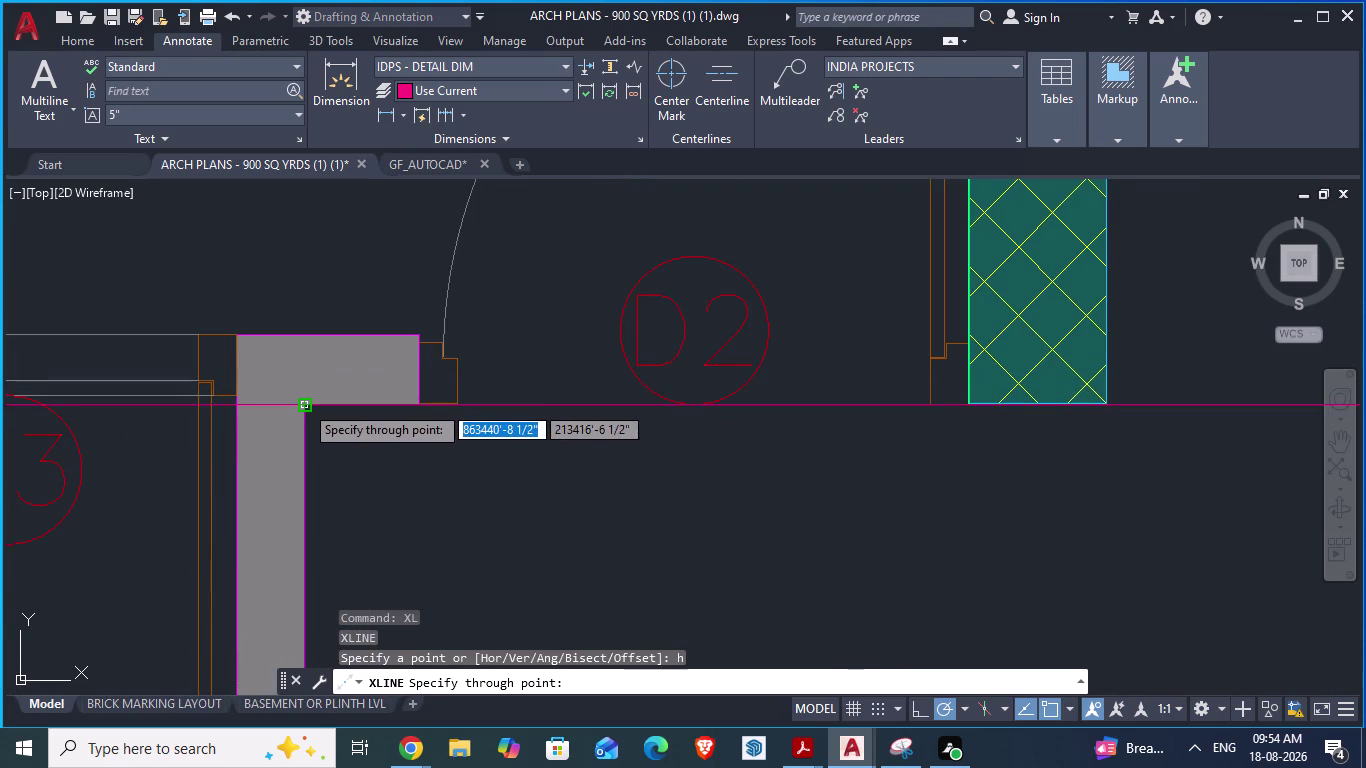
scroll(down, 3)
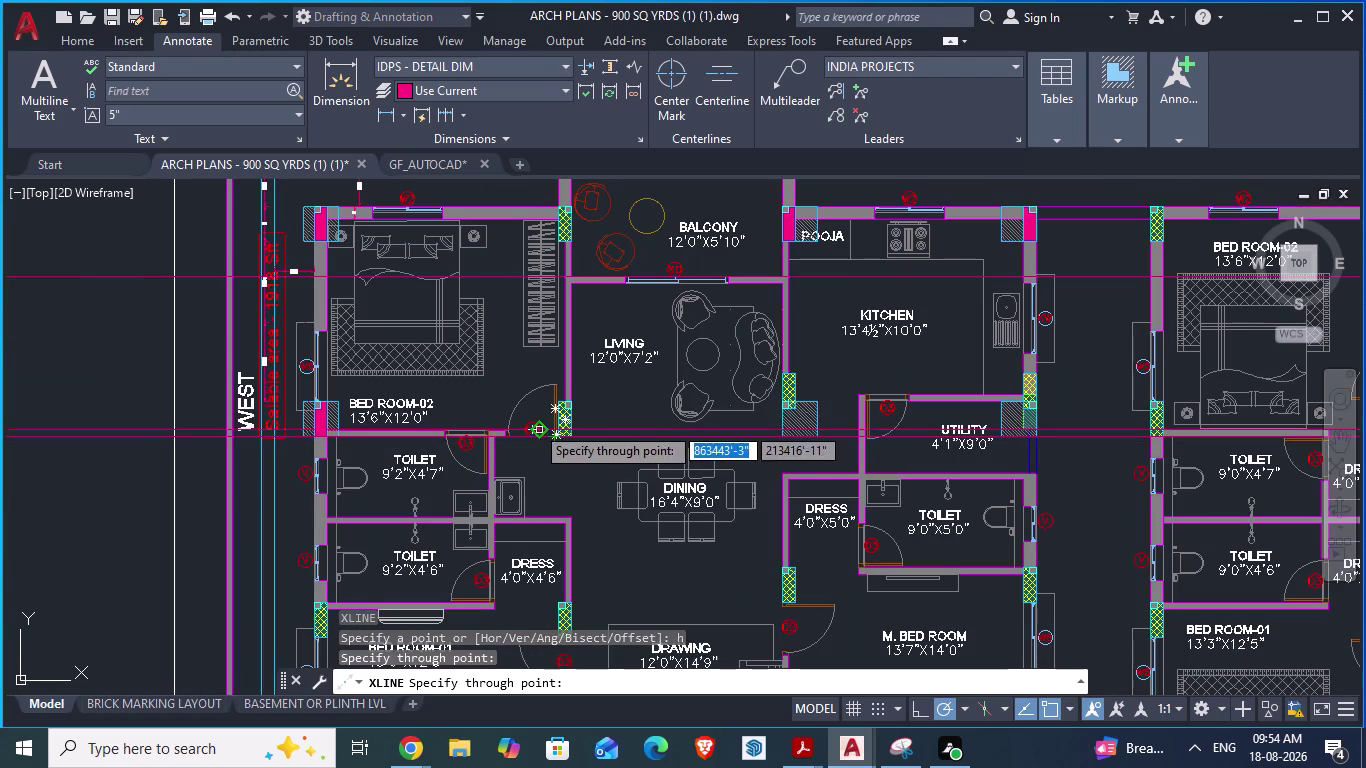
scroll(up, 3)
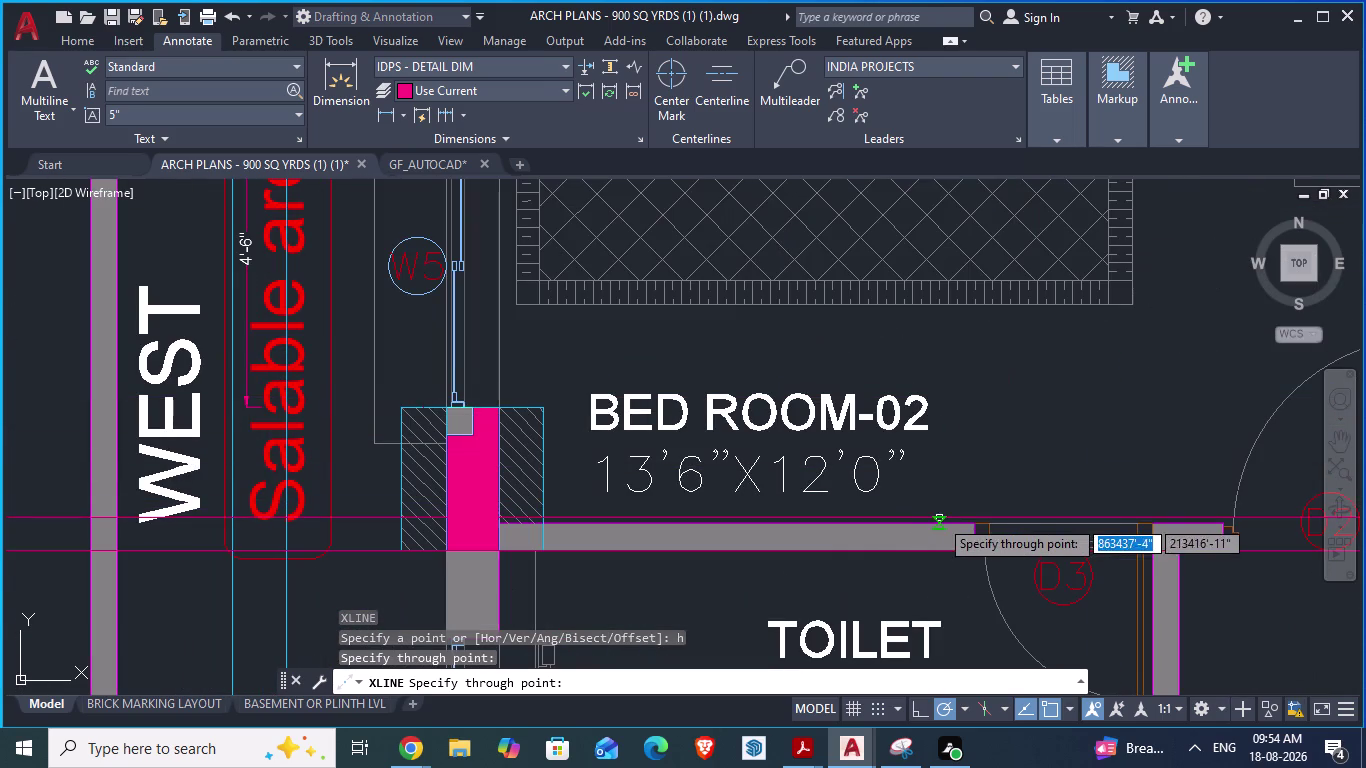
click(972, 521)
scroll(down, 3)
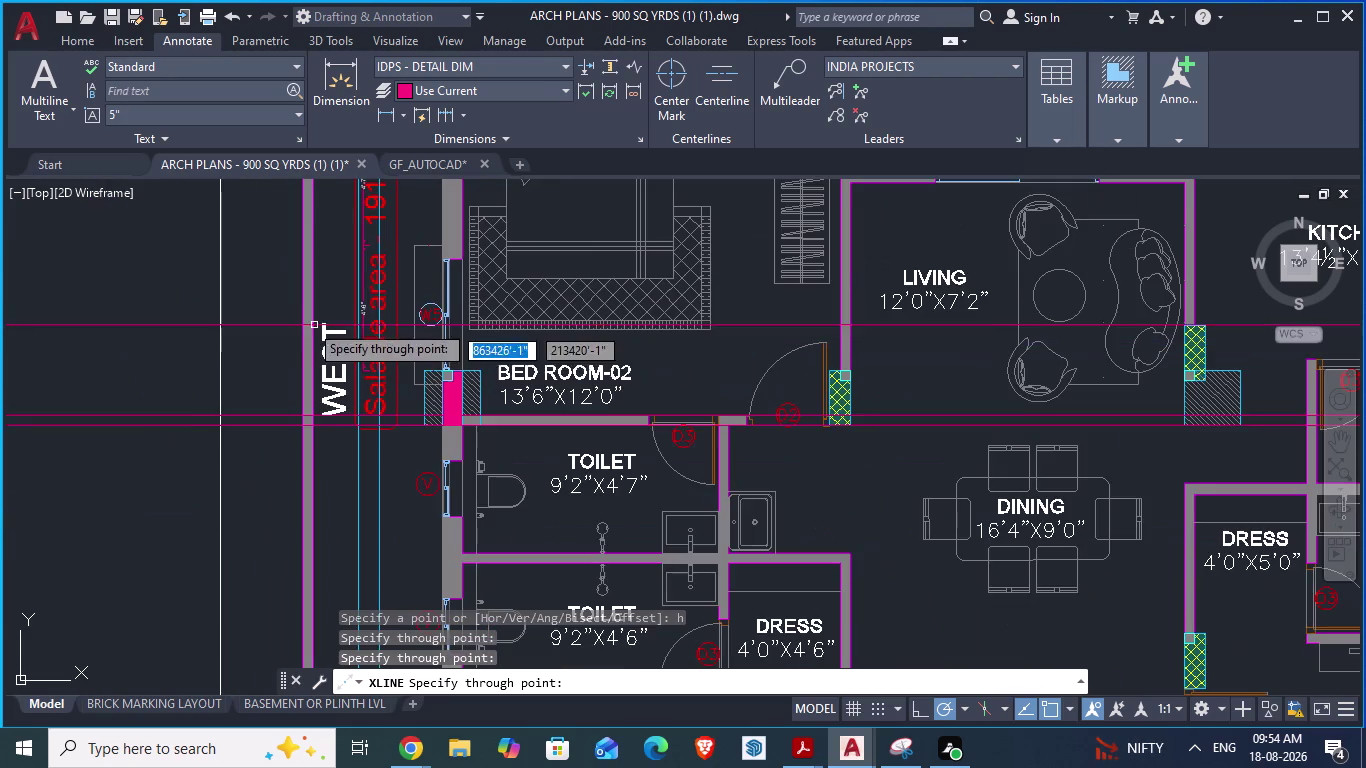
scroll(down, 3)
scroll(up, 3)
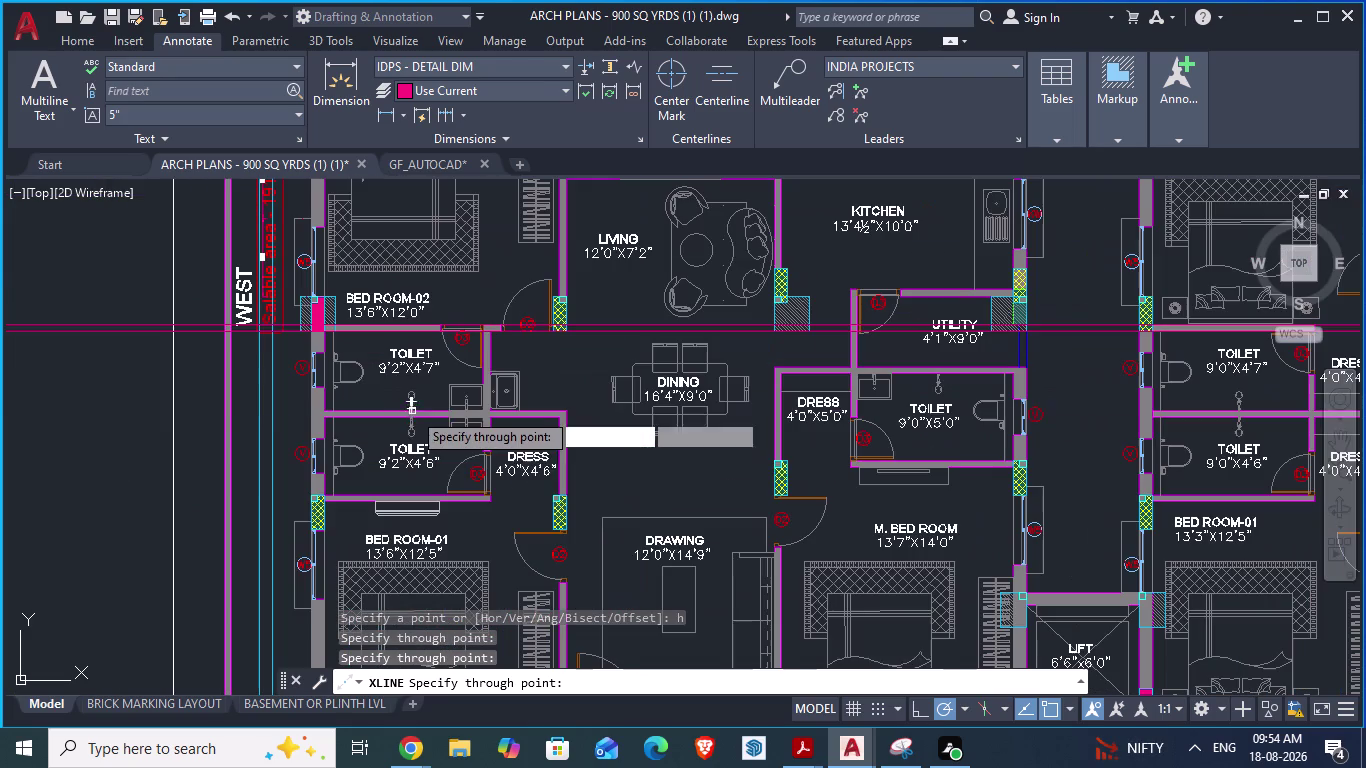
scroll(up, 3)
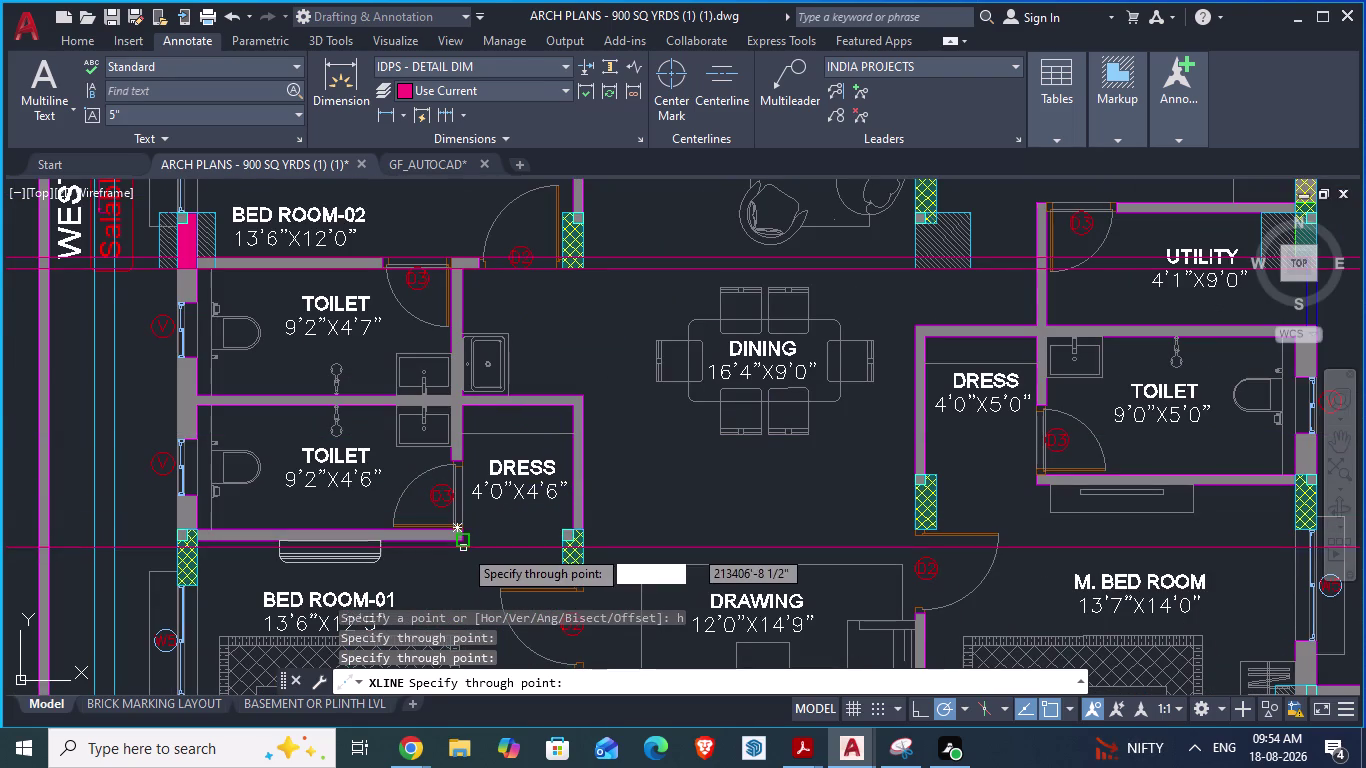
click(462, 547)
scroll(up, 3)
scroll(up, 3)
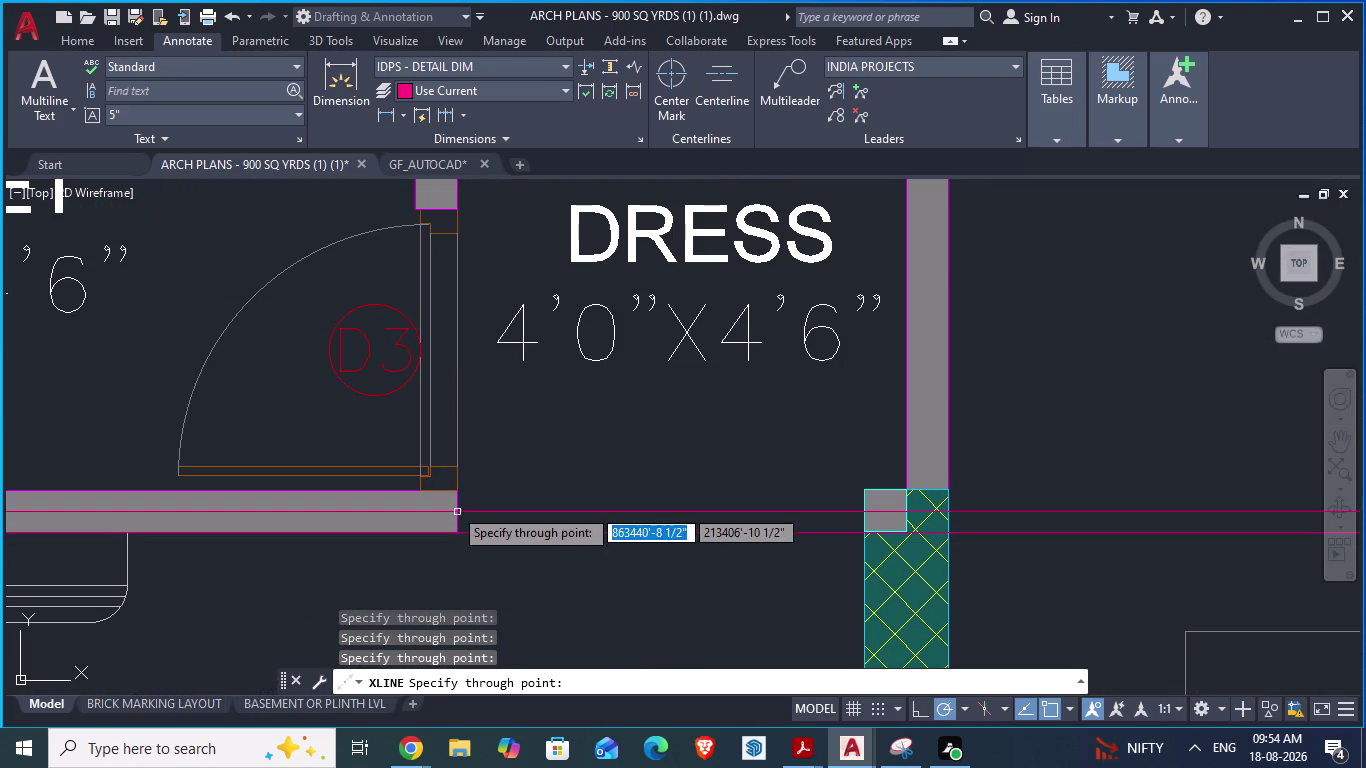
click(454, 491)
Add horizontal lines at the DRESS wall top and between the toilets, then zoom out.
scroll(down, 3)
scroll(down, 3)
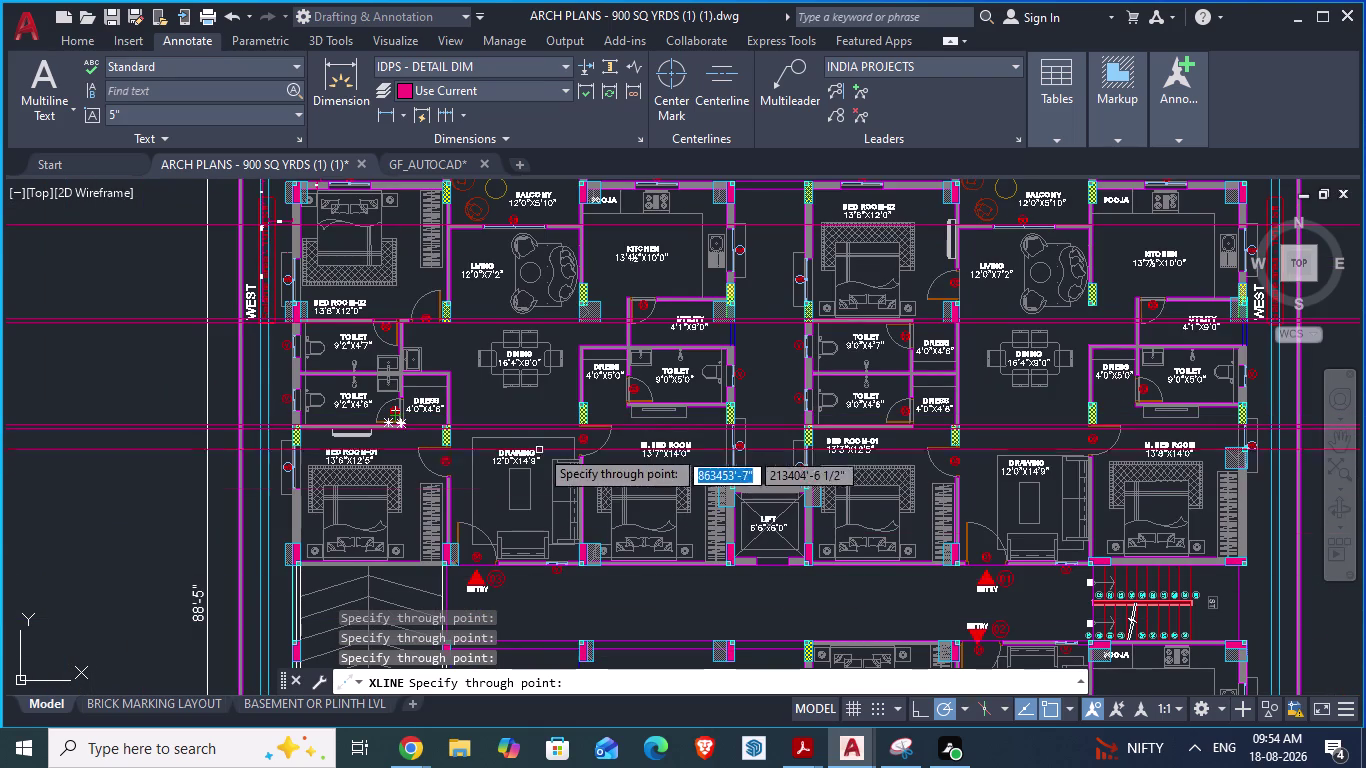
scroll(up, 3)
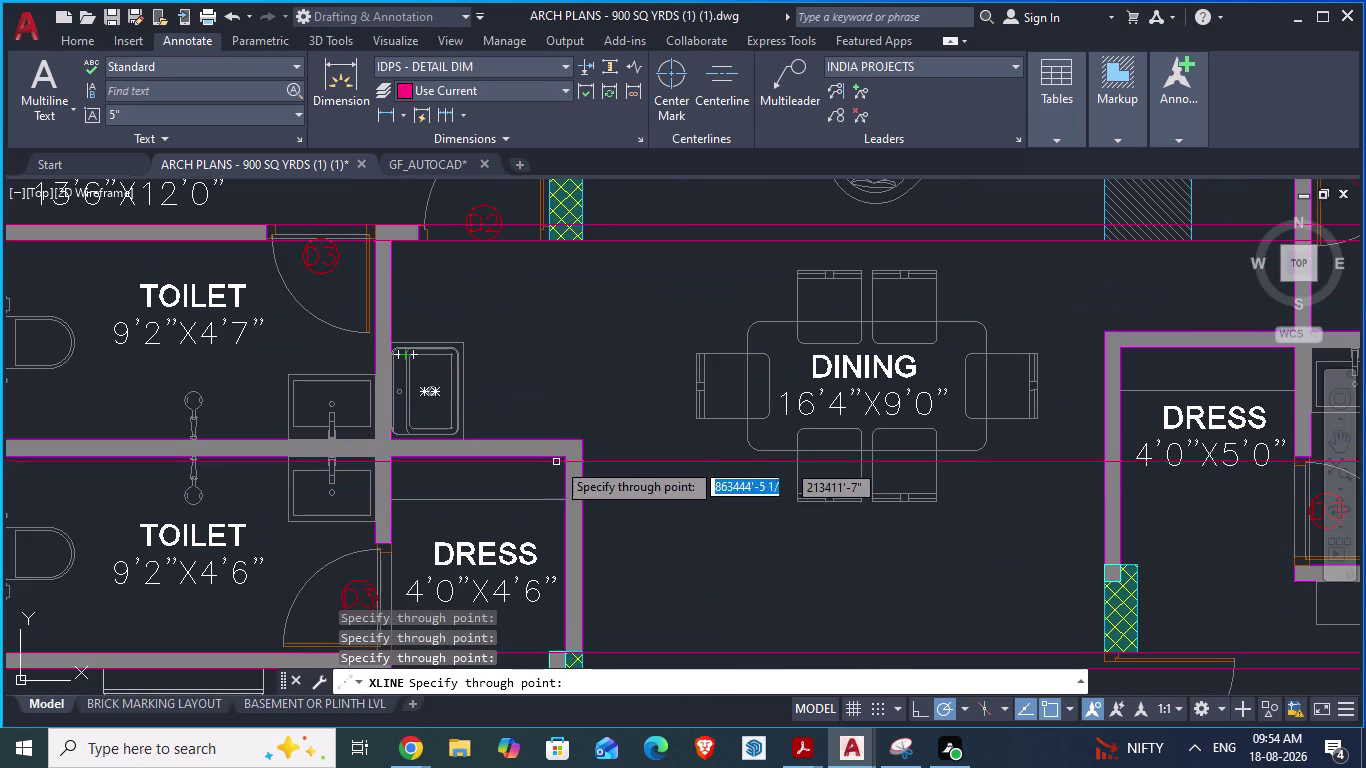
click(559, 458)
click(568, 438)
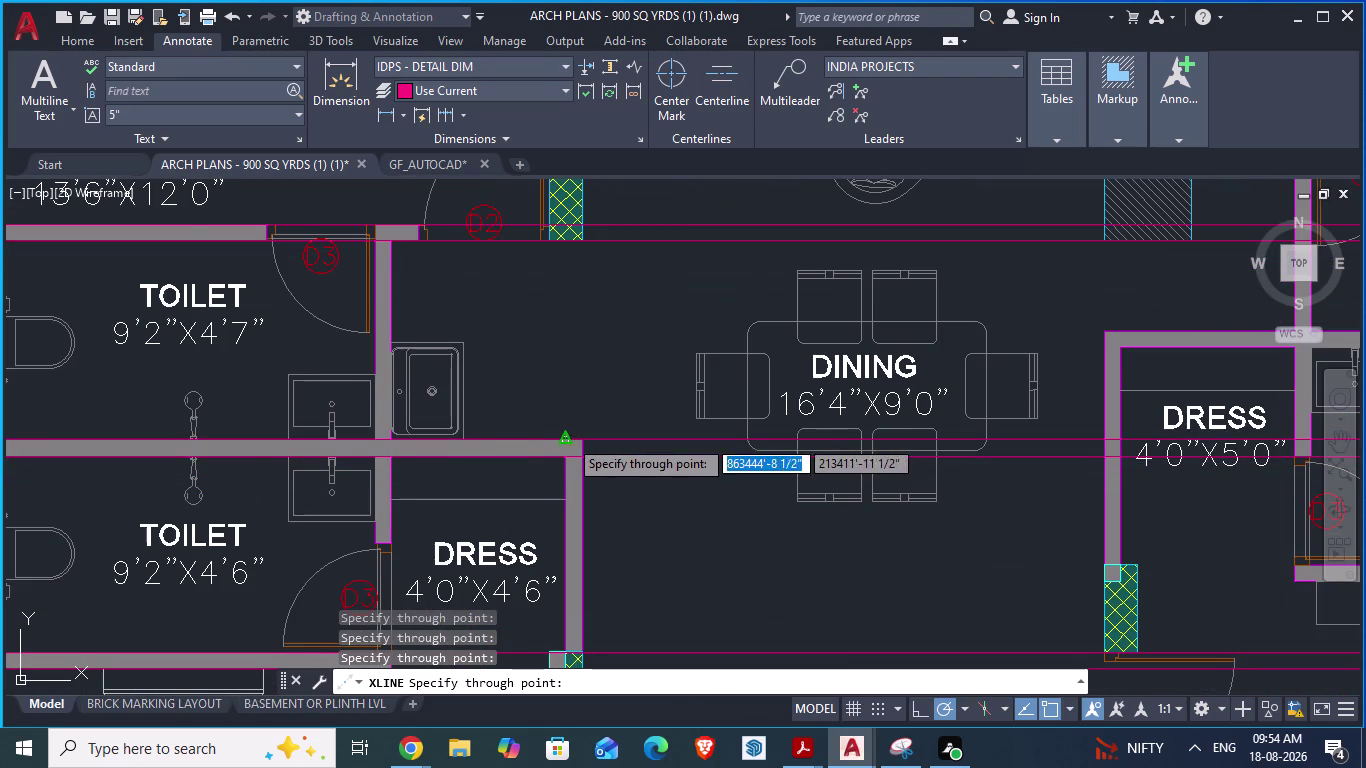
scroll(down, 3)
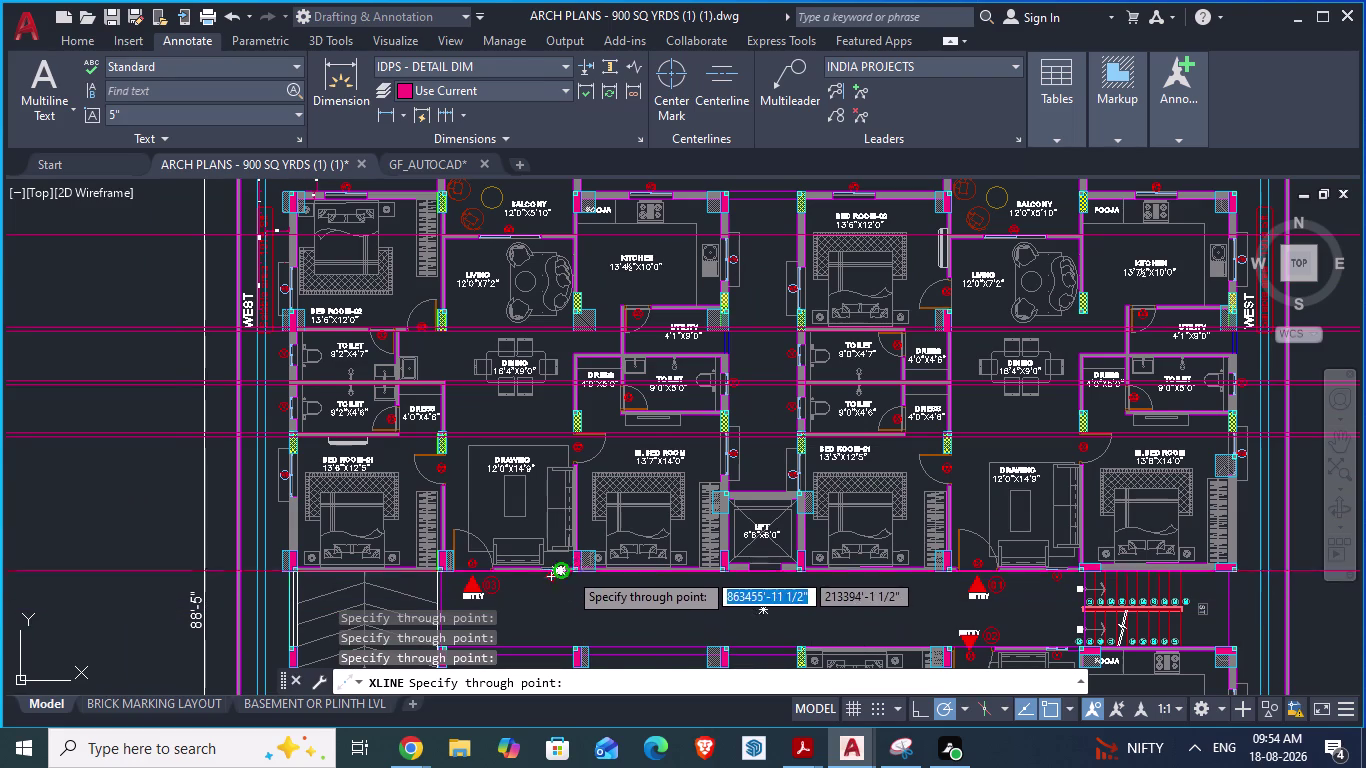
scroll(down, 3)
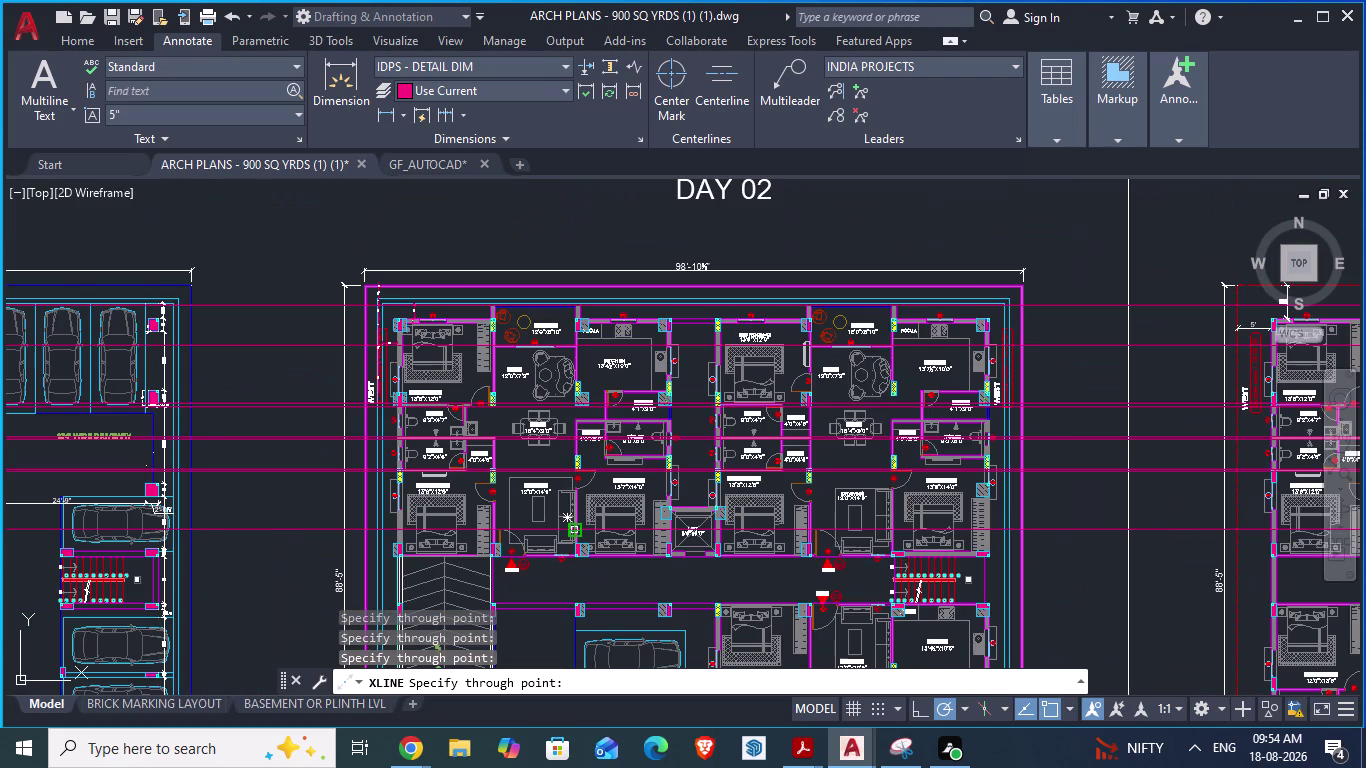
scroll(down, 3)
scroll(up, 3)
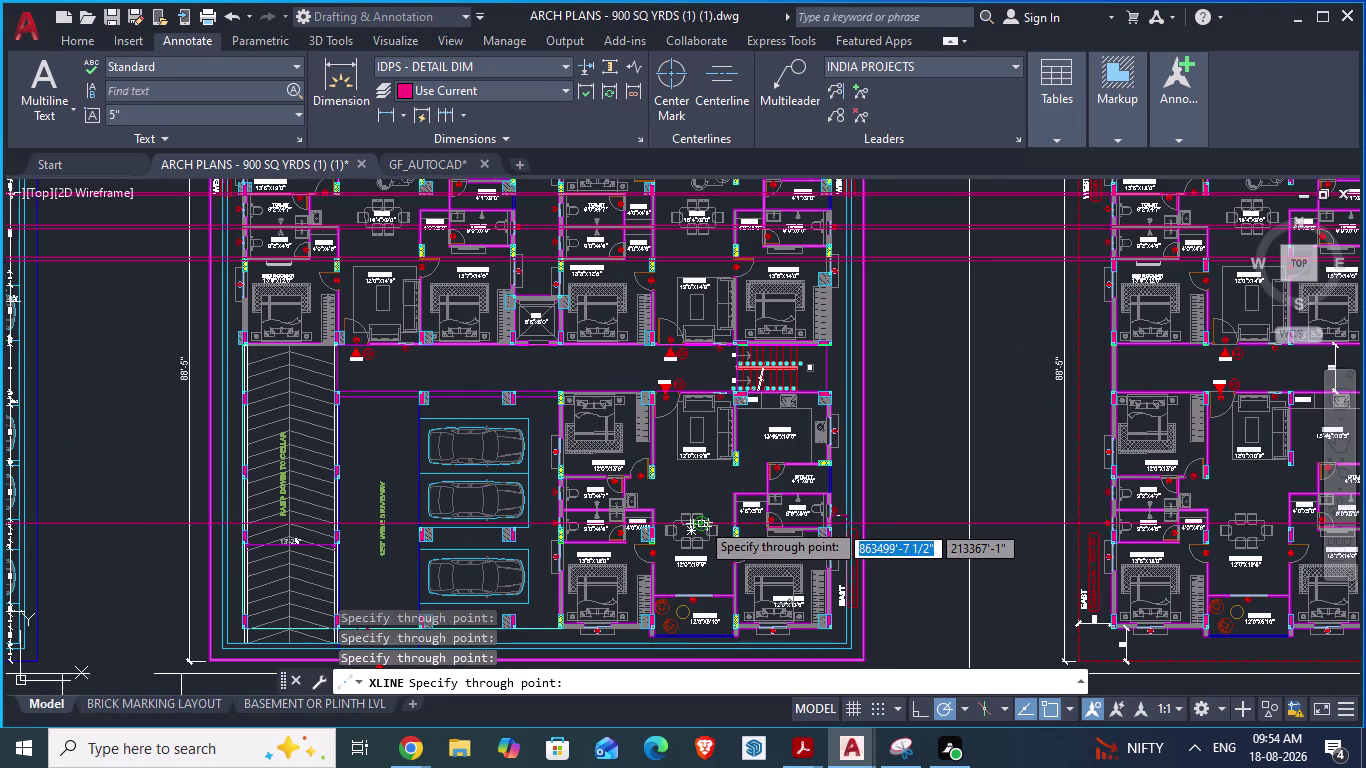
scroll(down, 3)
scroll(down, 3)
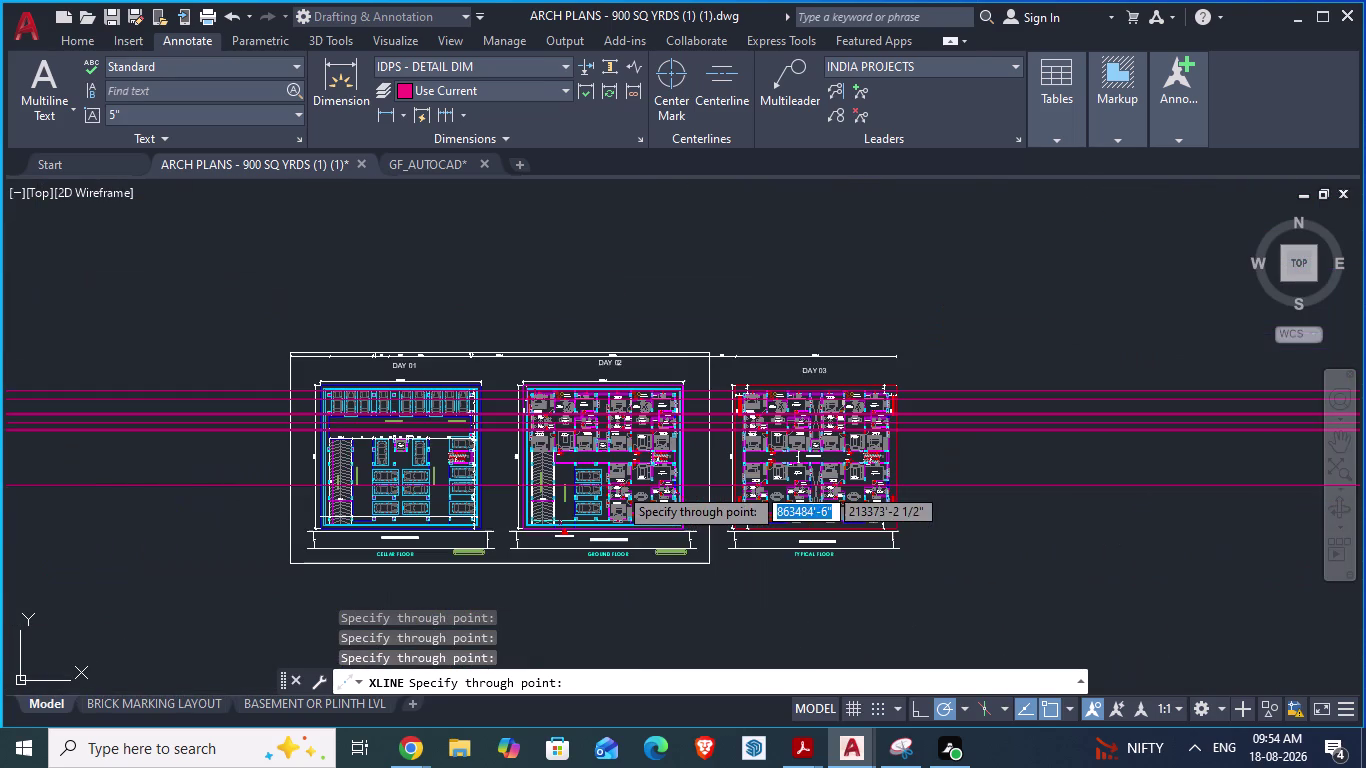
scroll(up, 3)
scroll(up, 3)
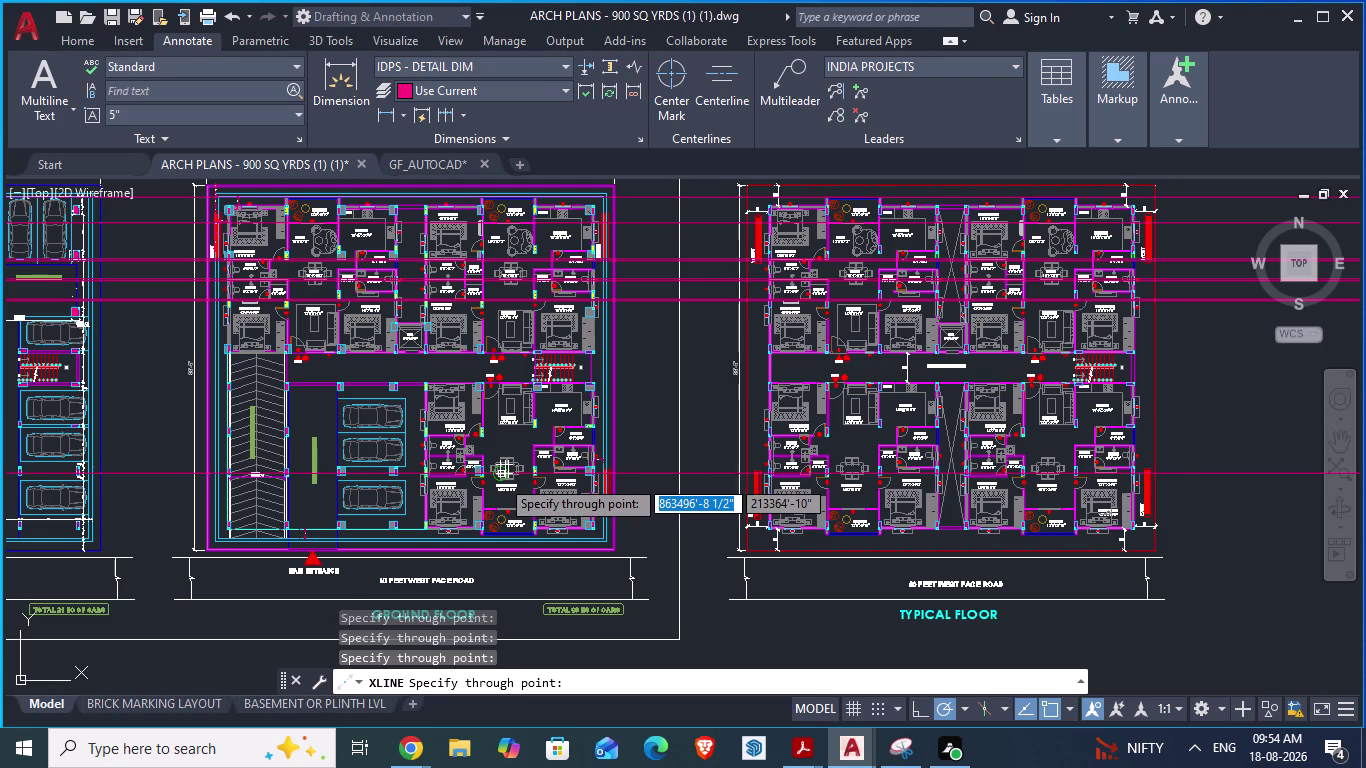
Run horizontal construction lines through two wall edges, the toilet wall, and the BED ROOM-02 wall.
scroll(up, 3)
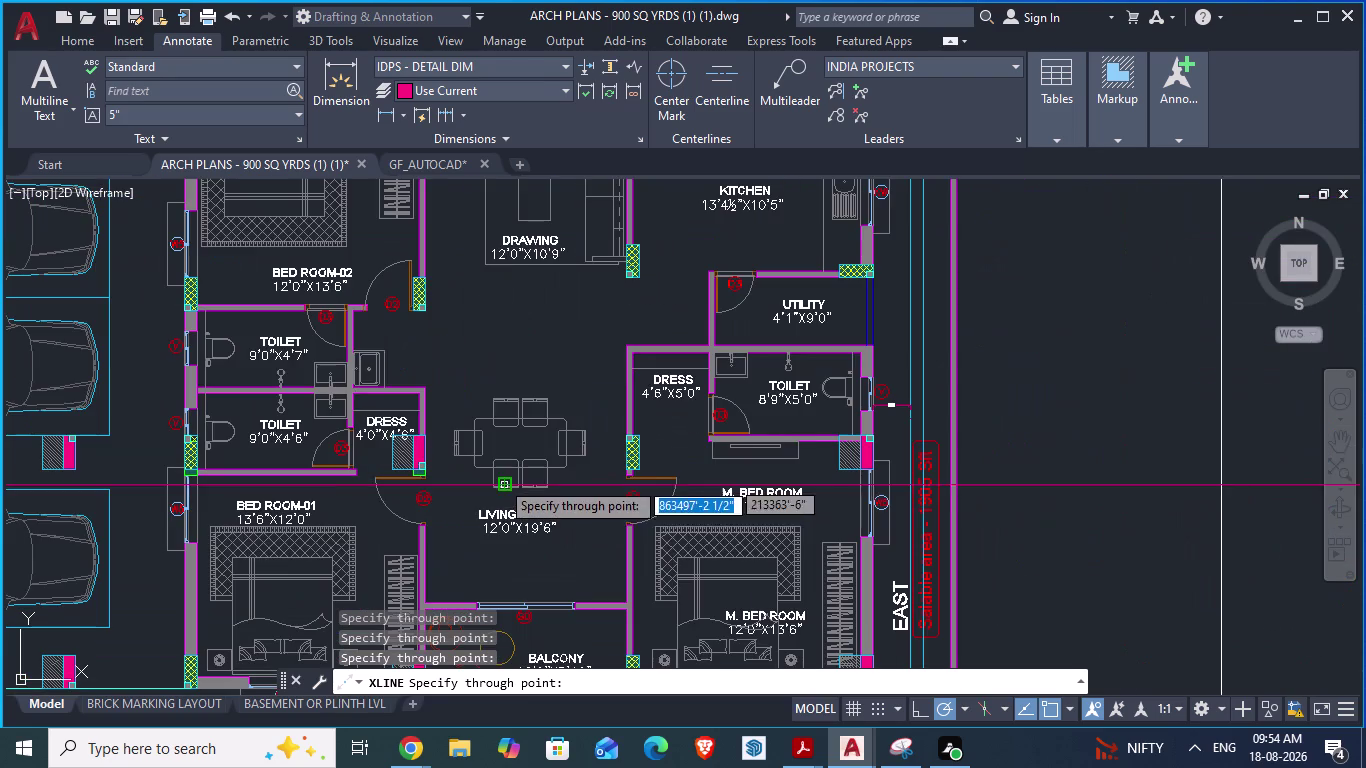
click(358, 477)
scroll(up, 3)
click(396, 503)
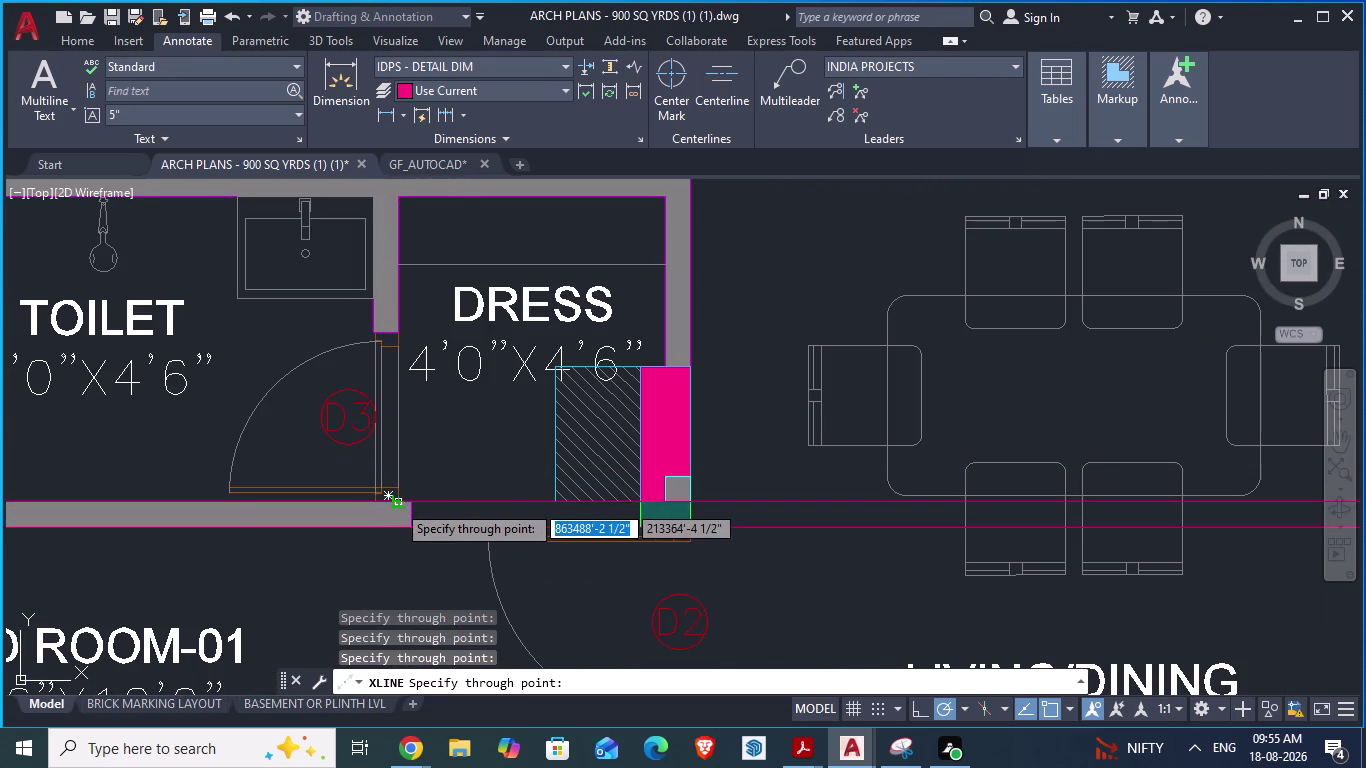
scroll(down, 3)
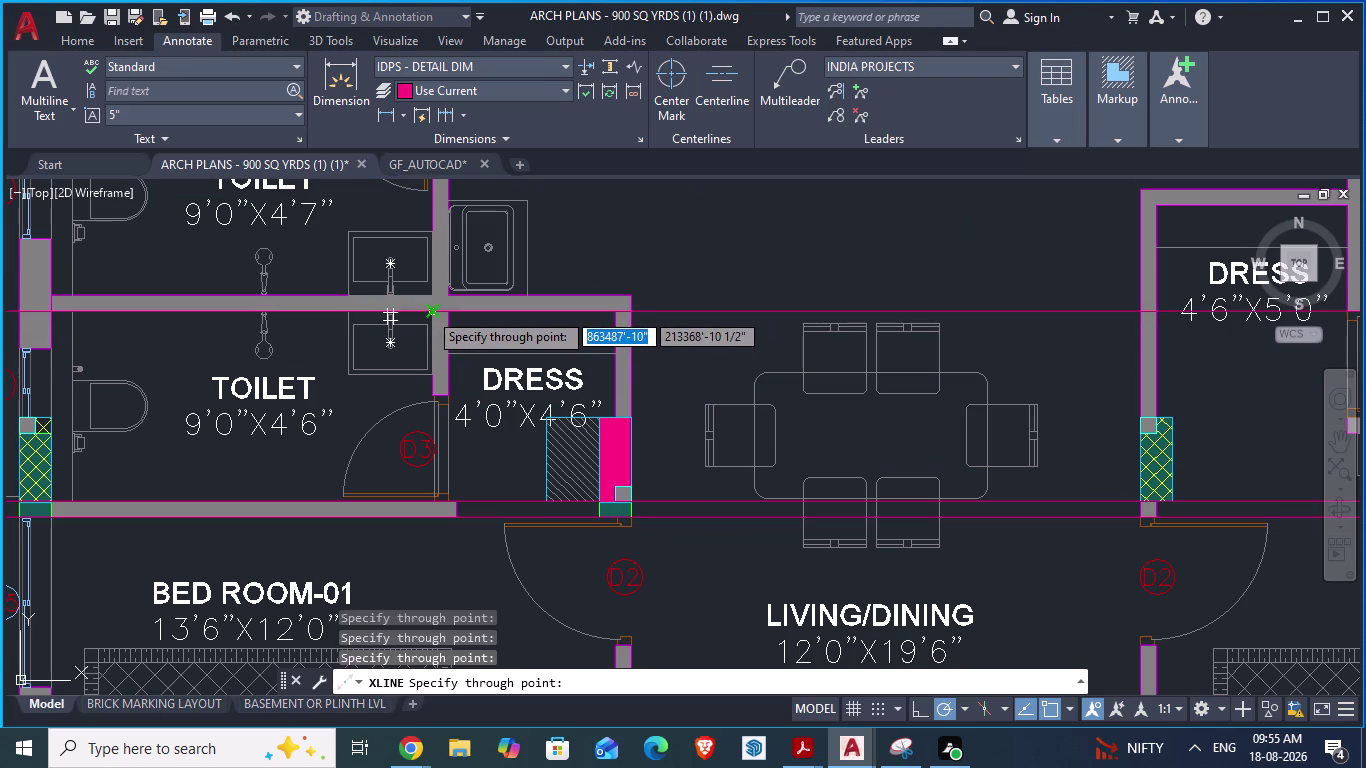
click(428, 311)
scroll(down, 3)
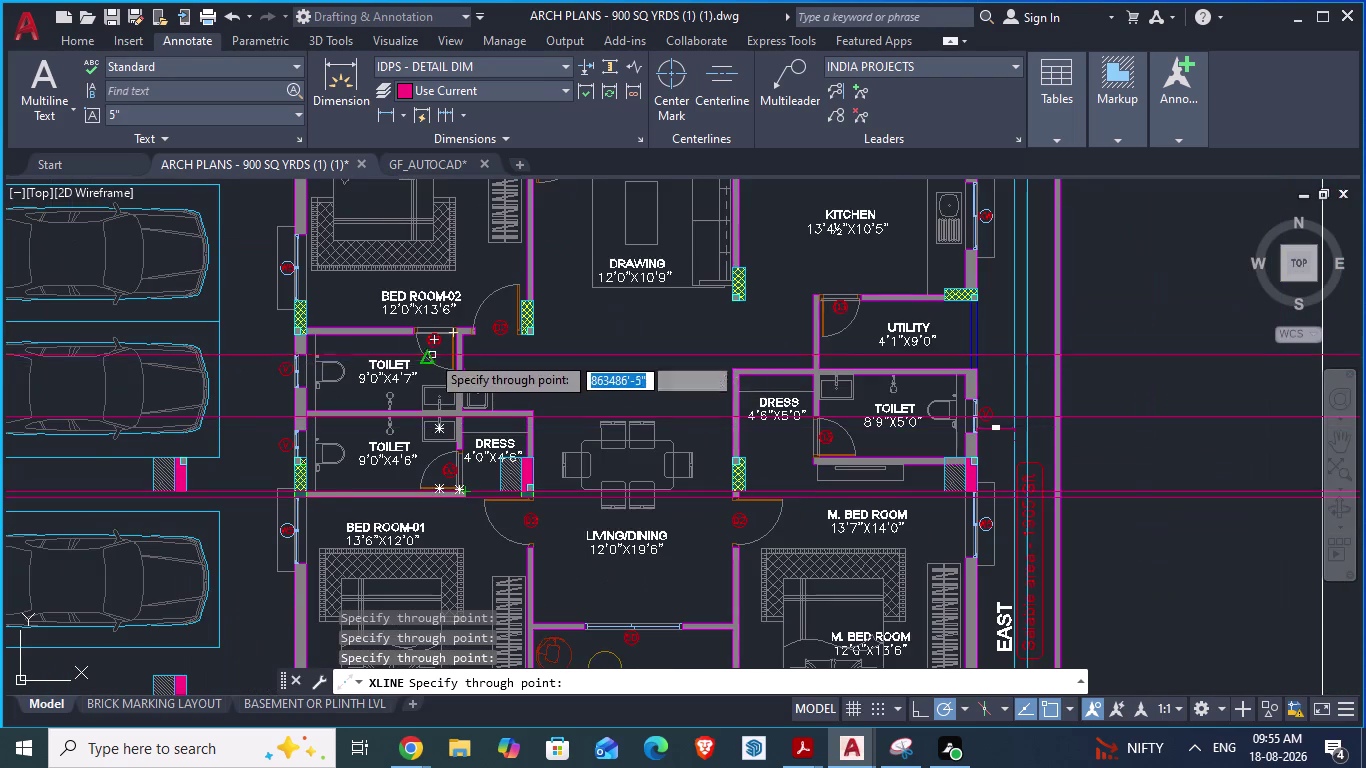
scroll(up, 3)
scroll(down, 3)
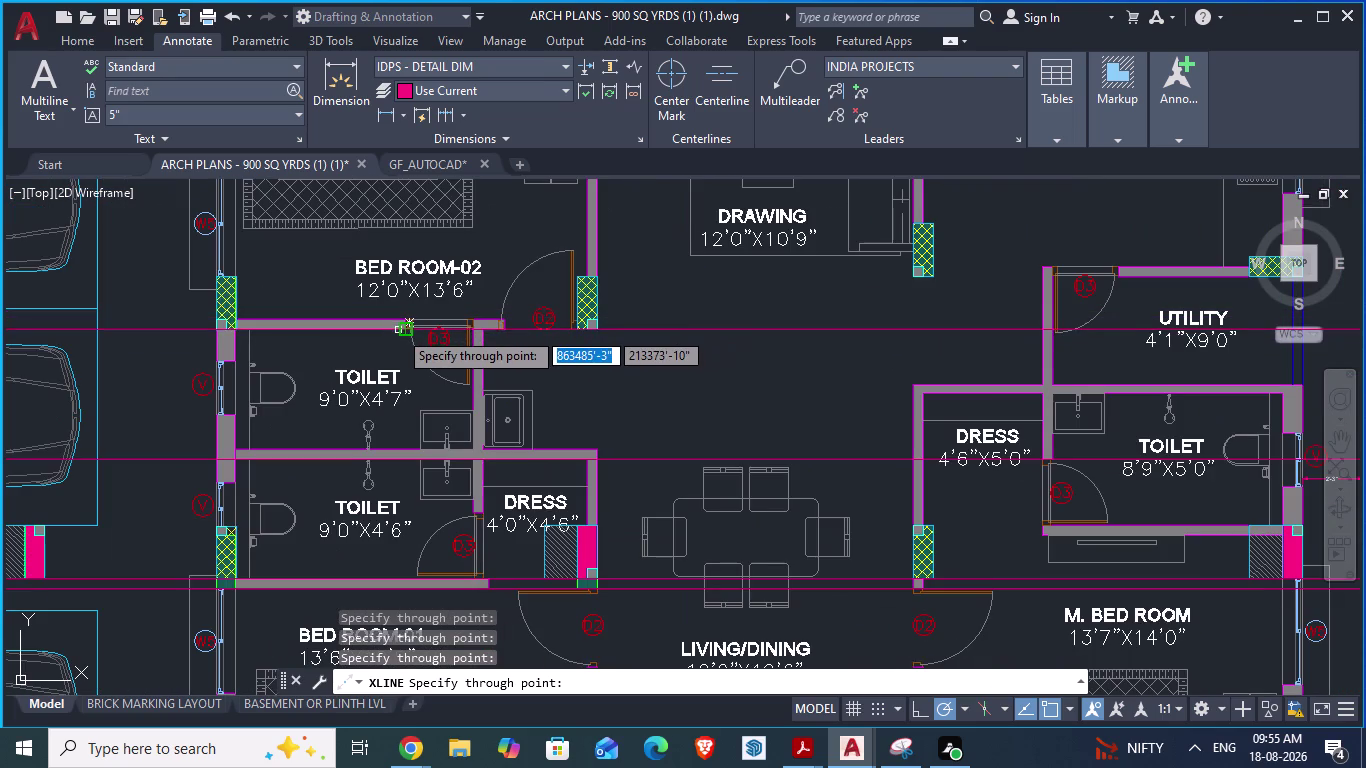
scroll(up, 3)
click(407, 321)
Add lines through the BED ROOM-02 wall edge and balcony wall edge, then end XLINE.
scroll(down, 3)
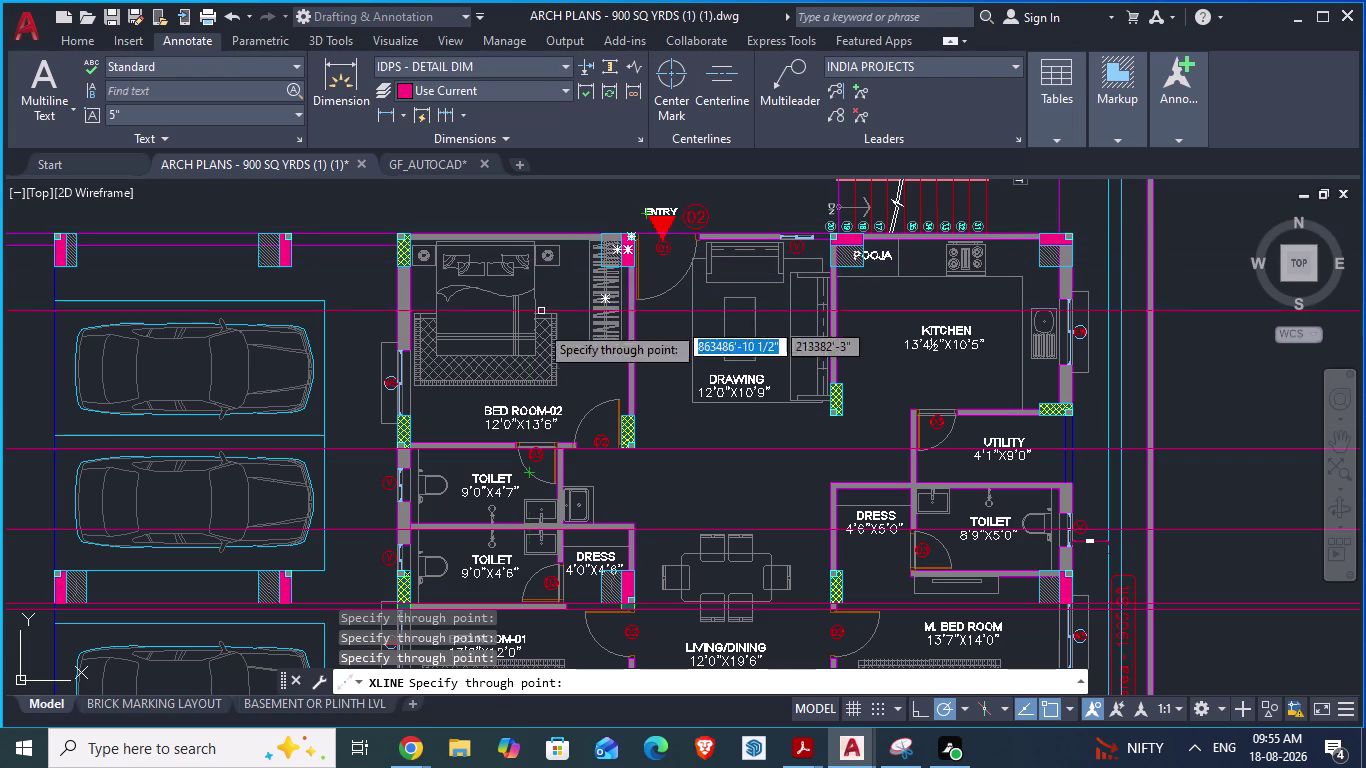
scroll(up, 3)
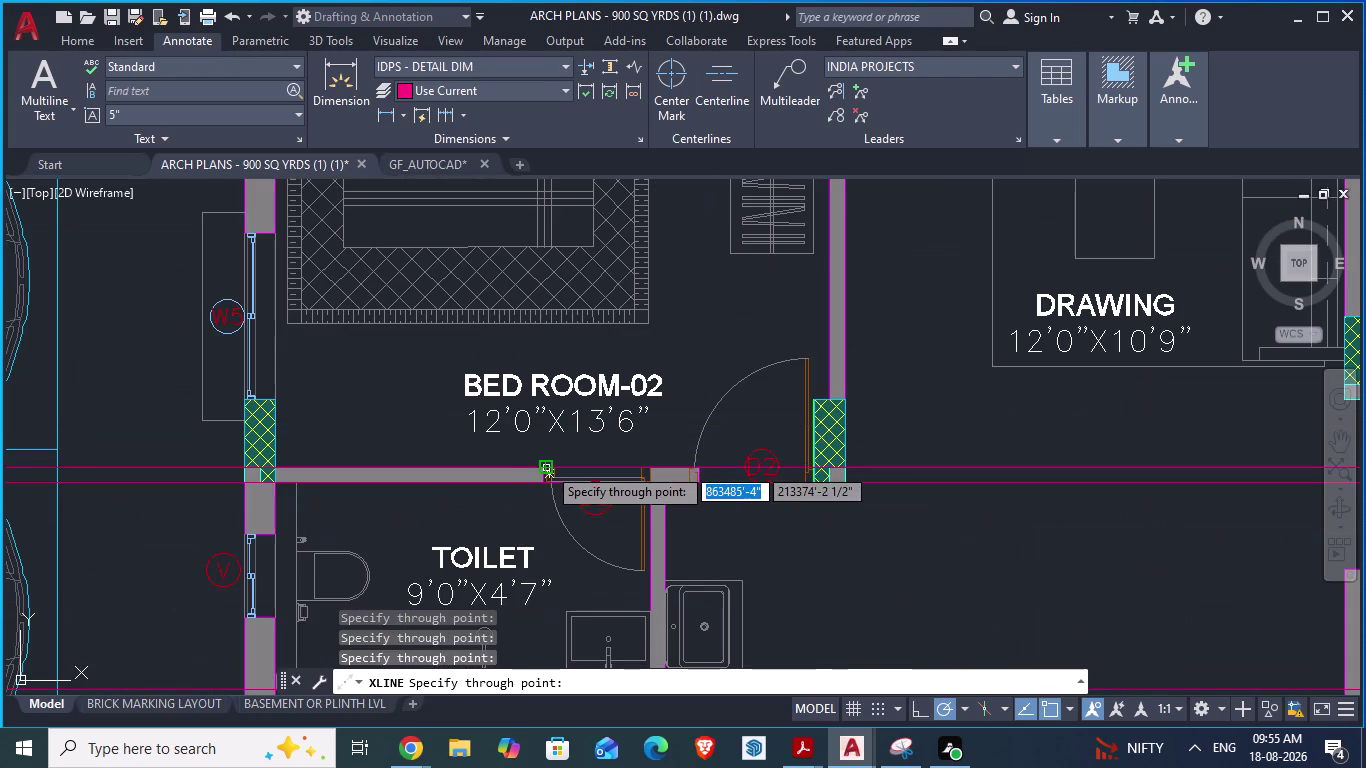
click(547, 466)
scroll(down, 3)
scroll(down, 3)
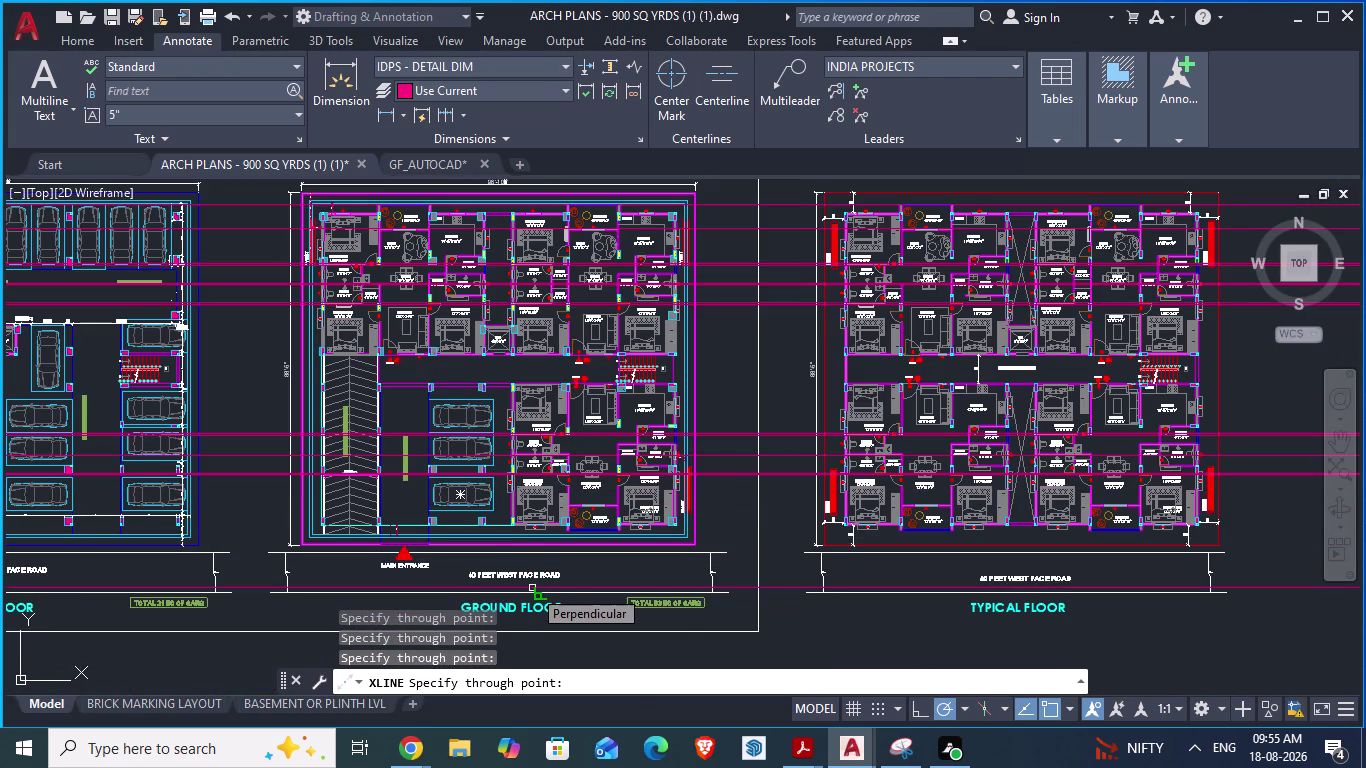
scroll(up, 3)
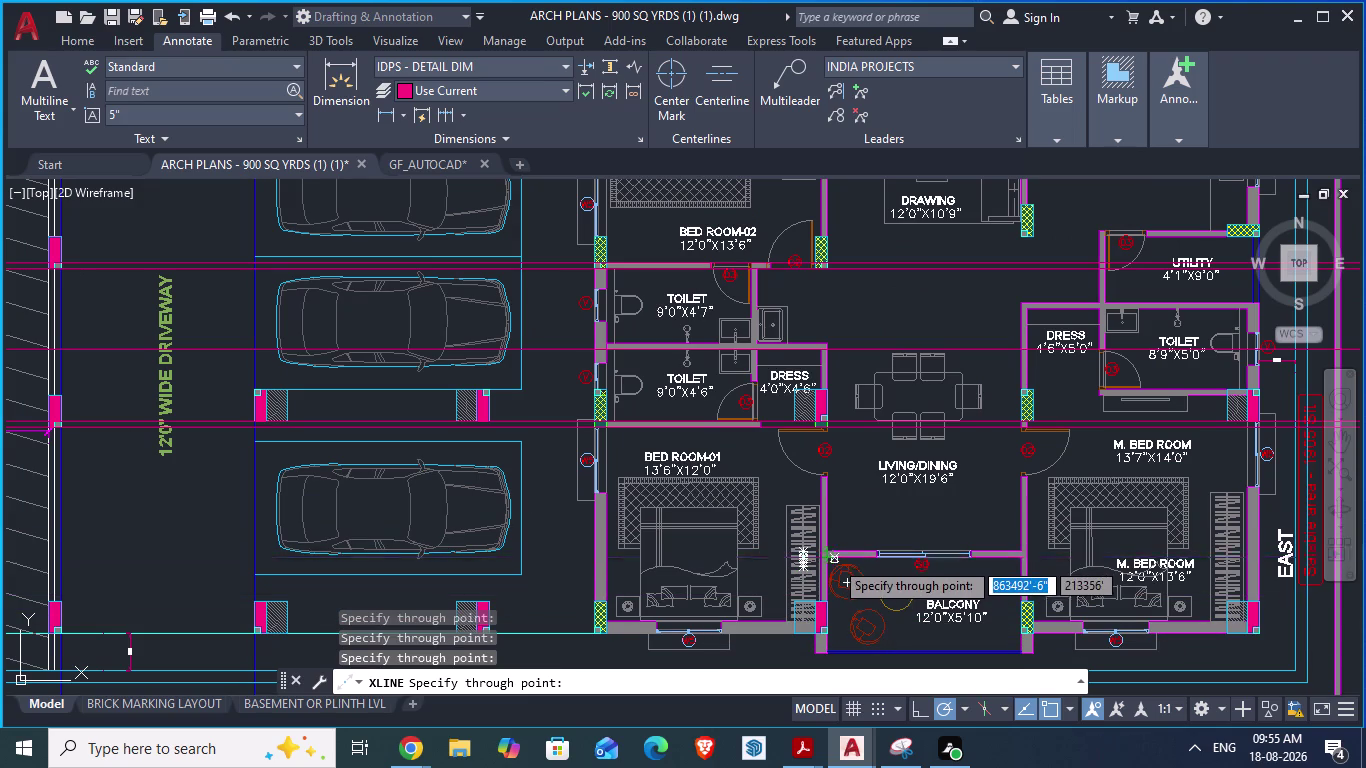
scroll(up, 3)
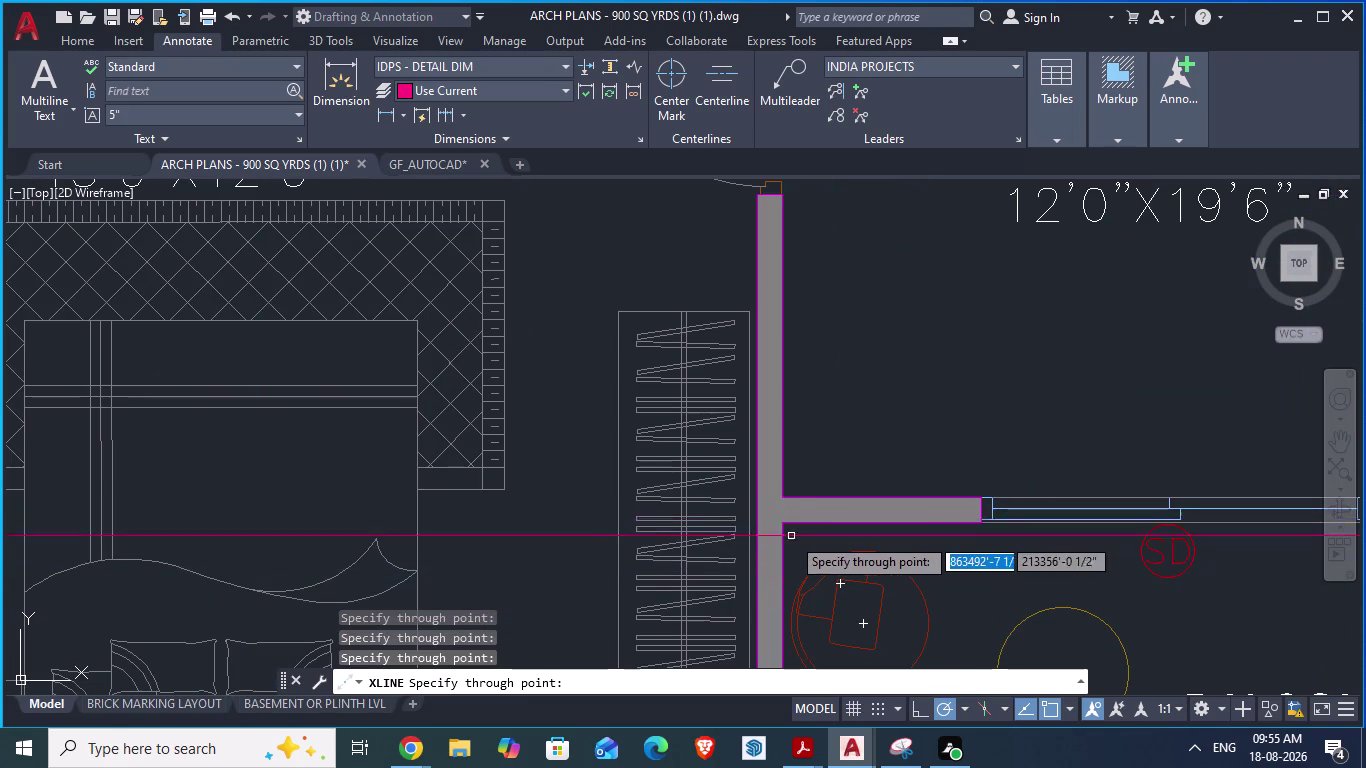
scroll(up, 3)
click(714, 433)
scroll(down, 3)
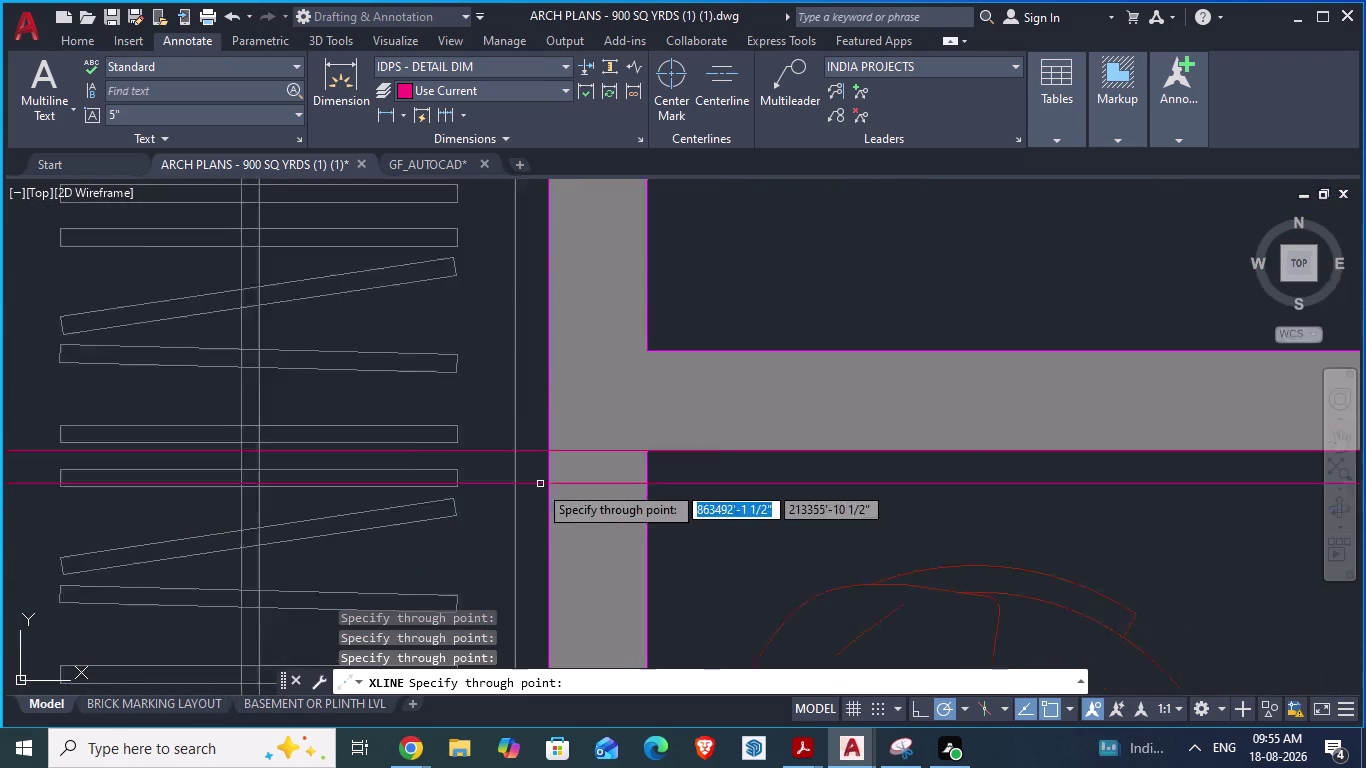
scroll(down, 3)
key(space)
scroll(down, 3)
scroll(down, 3)
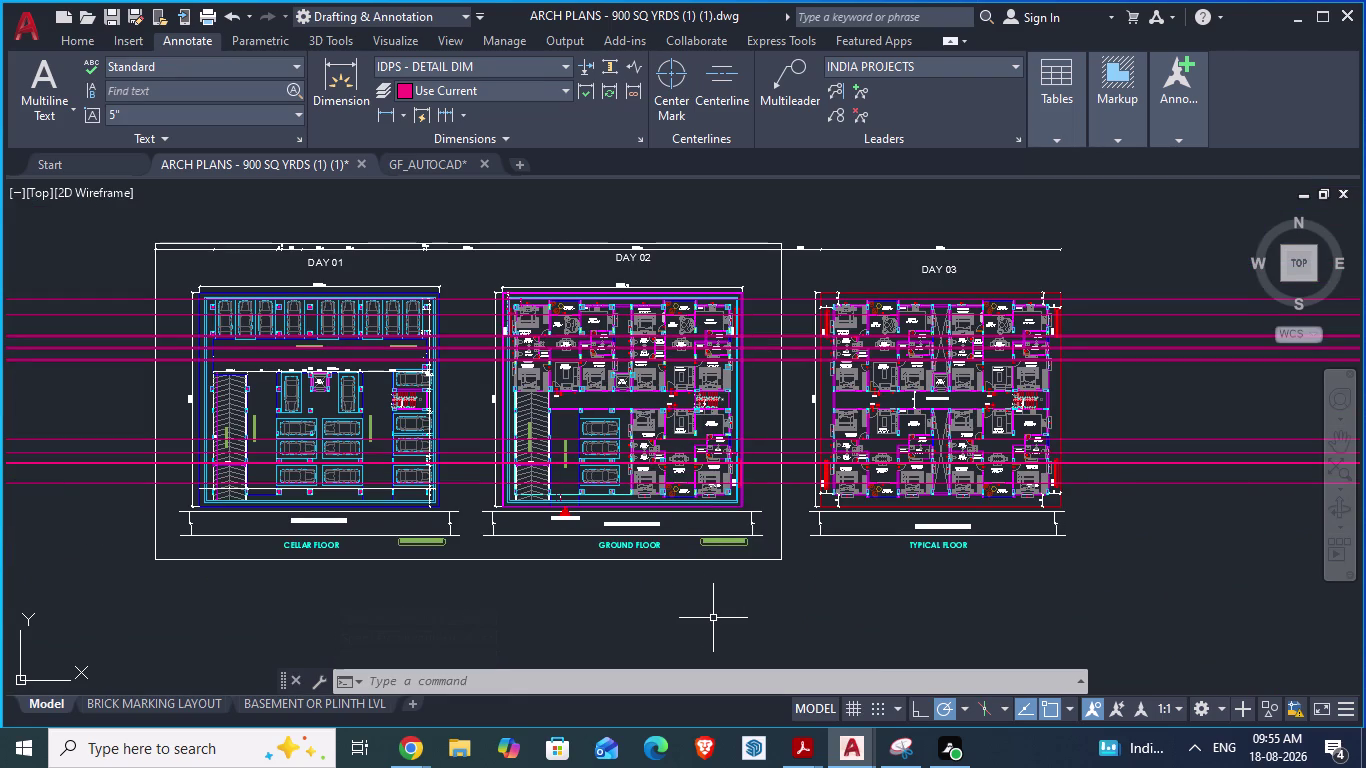
Switch to GF_AUTOCAD, zoom briefly, then return to the ARCH PLANS reference.
click(446, 169)
scroll(down, 3)
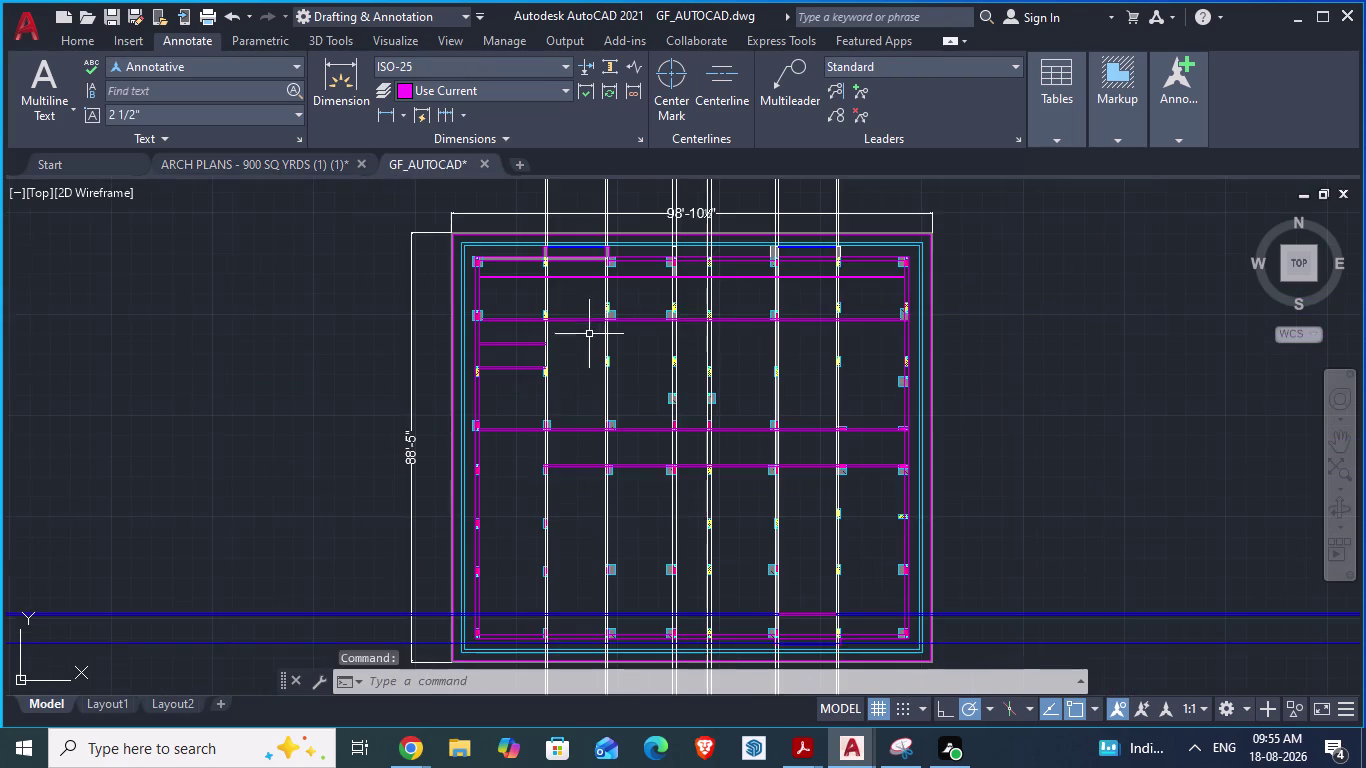
scroll(down, 3)
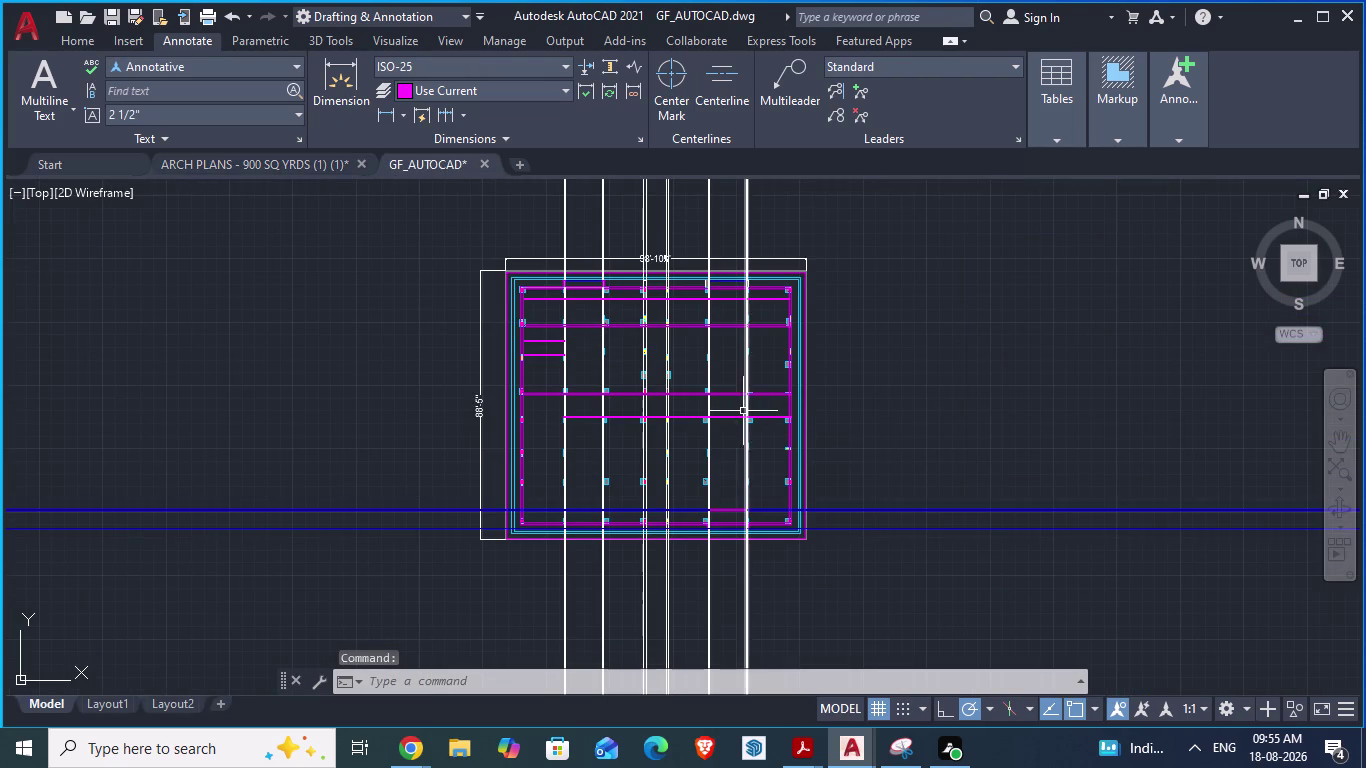
click(322, 167)
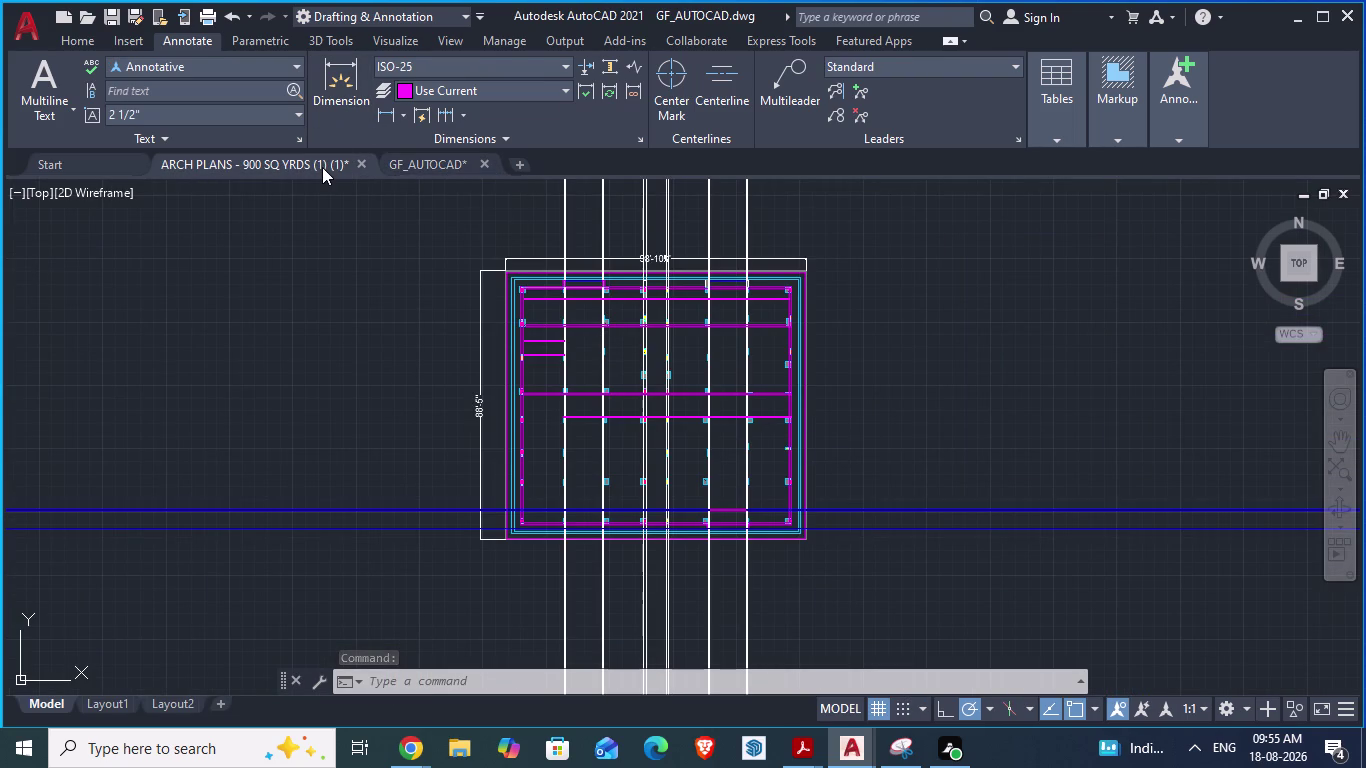
scroll(up, 3)
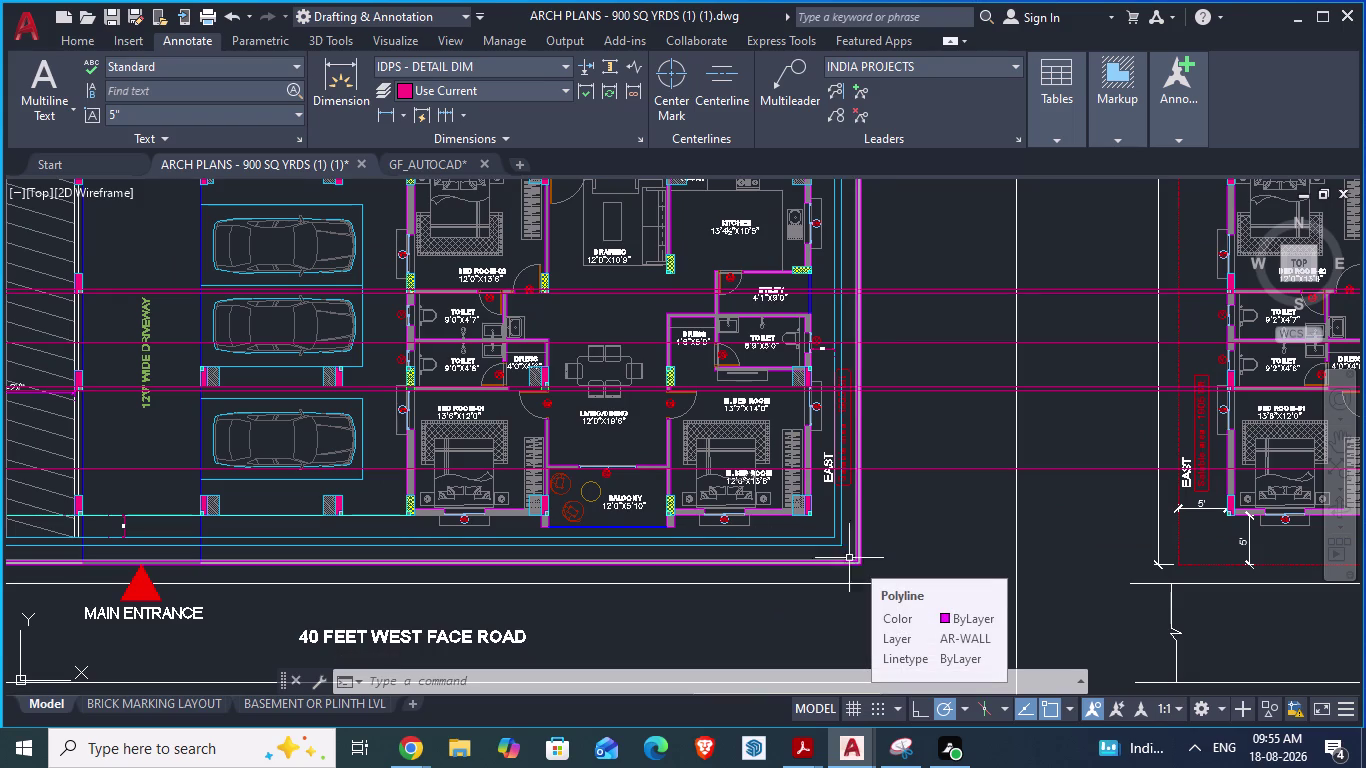
scroll(up, 3)
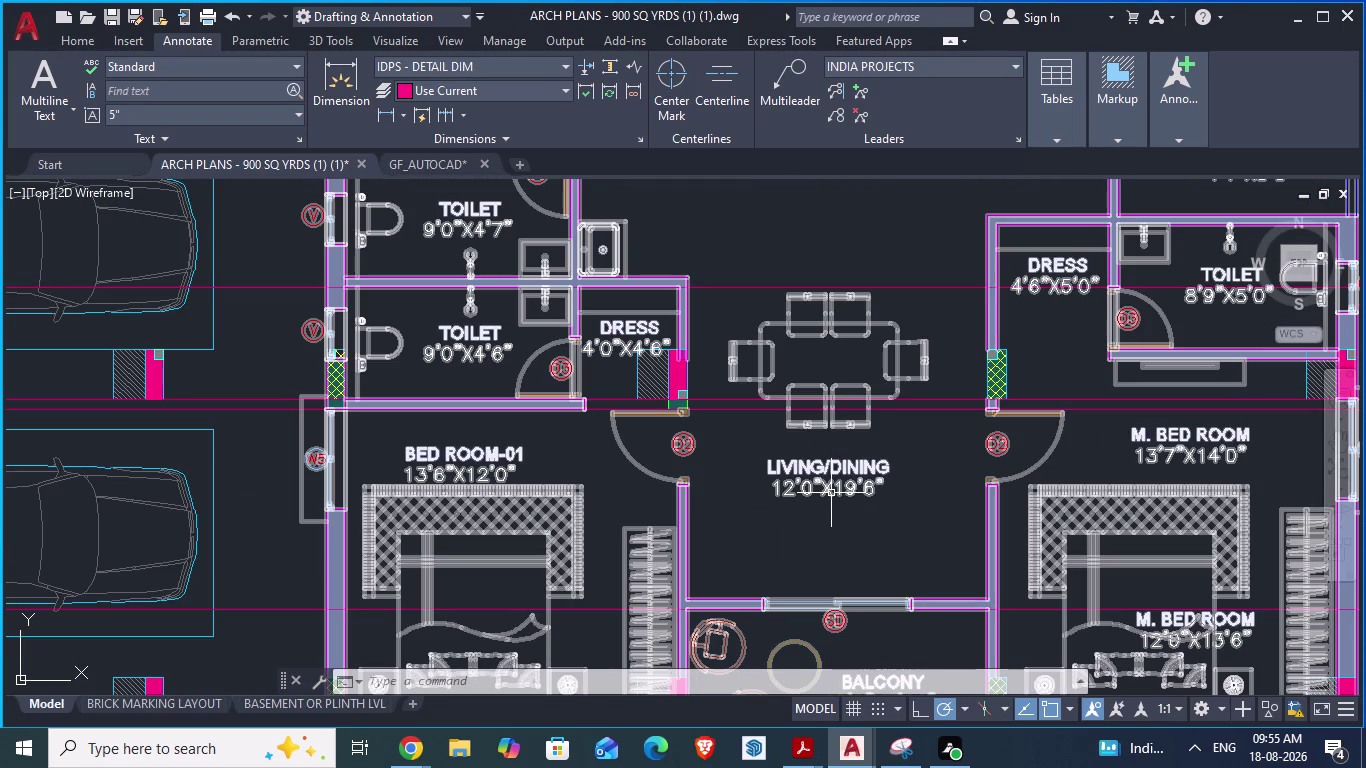
scroll(up, 3)
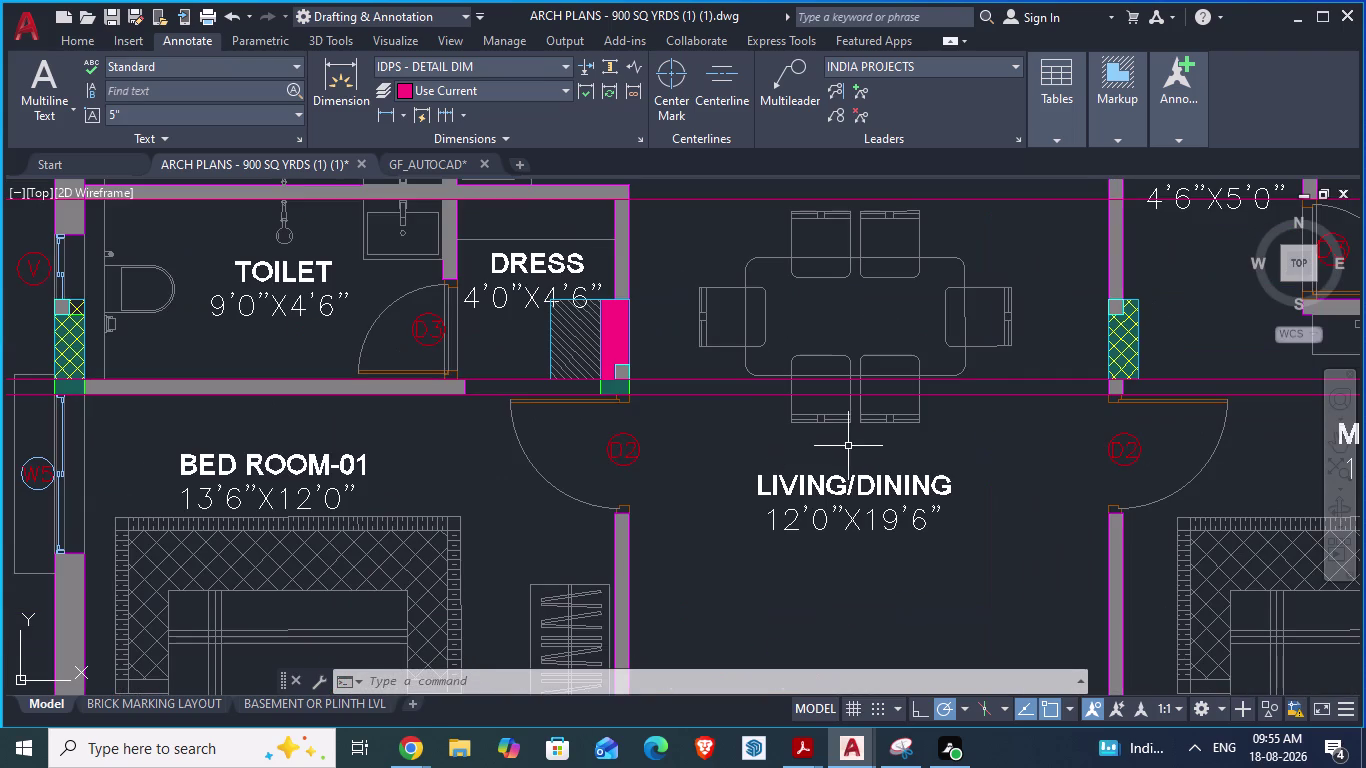
scroll(down, 3)
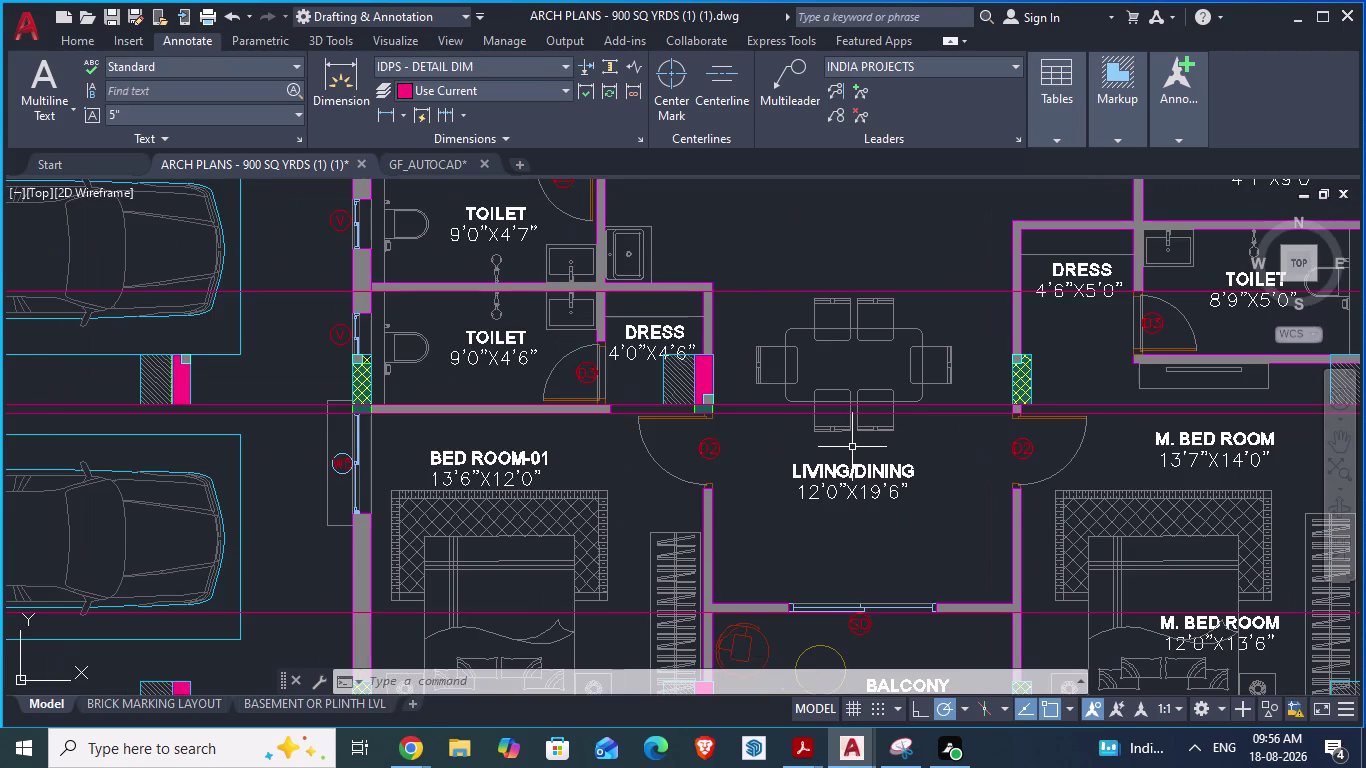
scroll(down, 3)
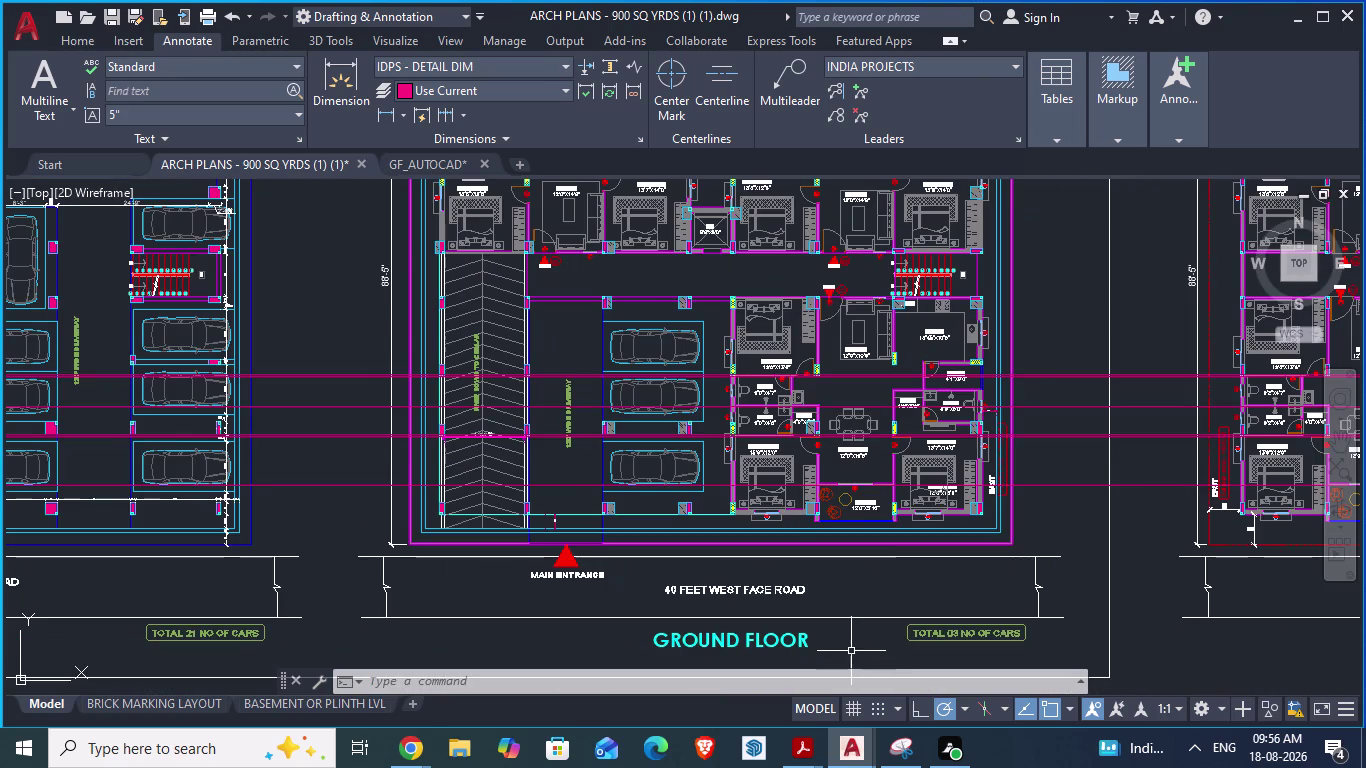
scroll(up, 3)
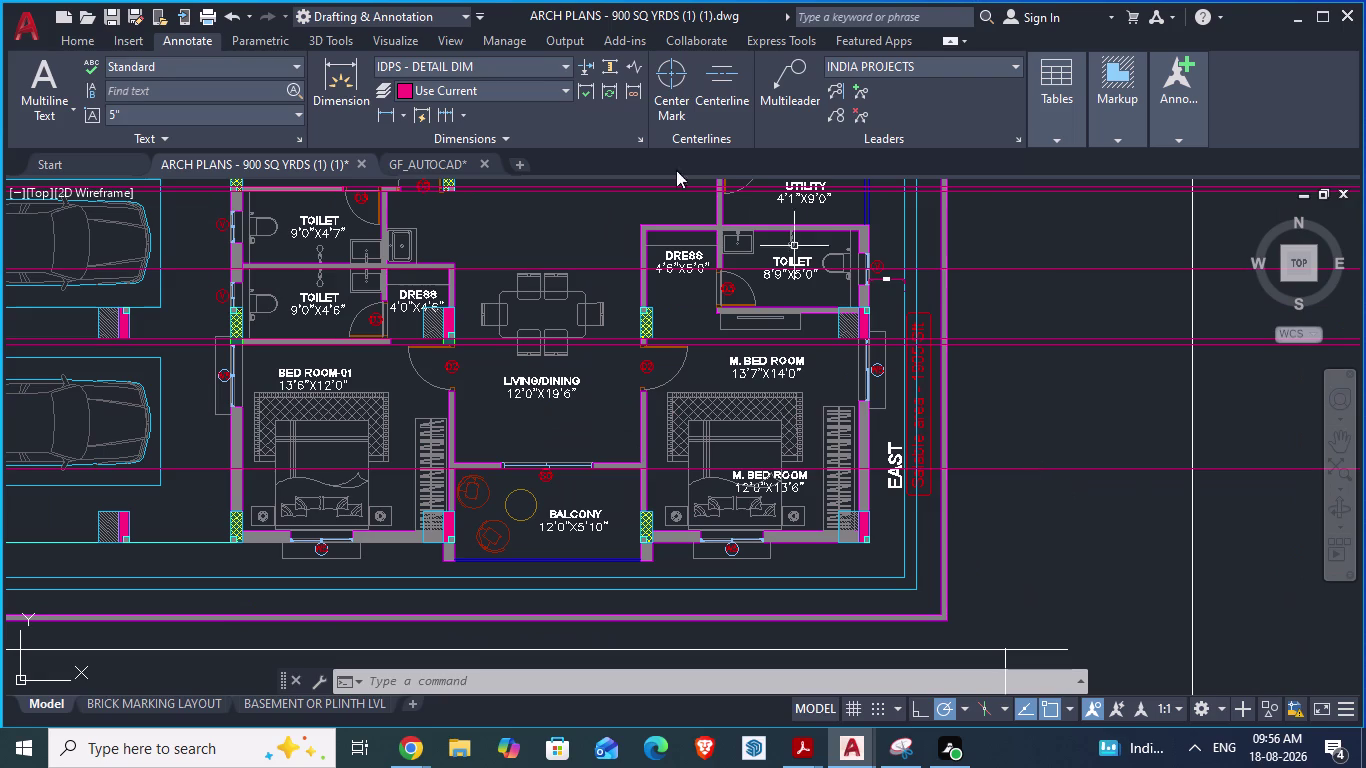
click(439, 157)
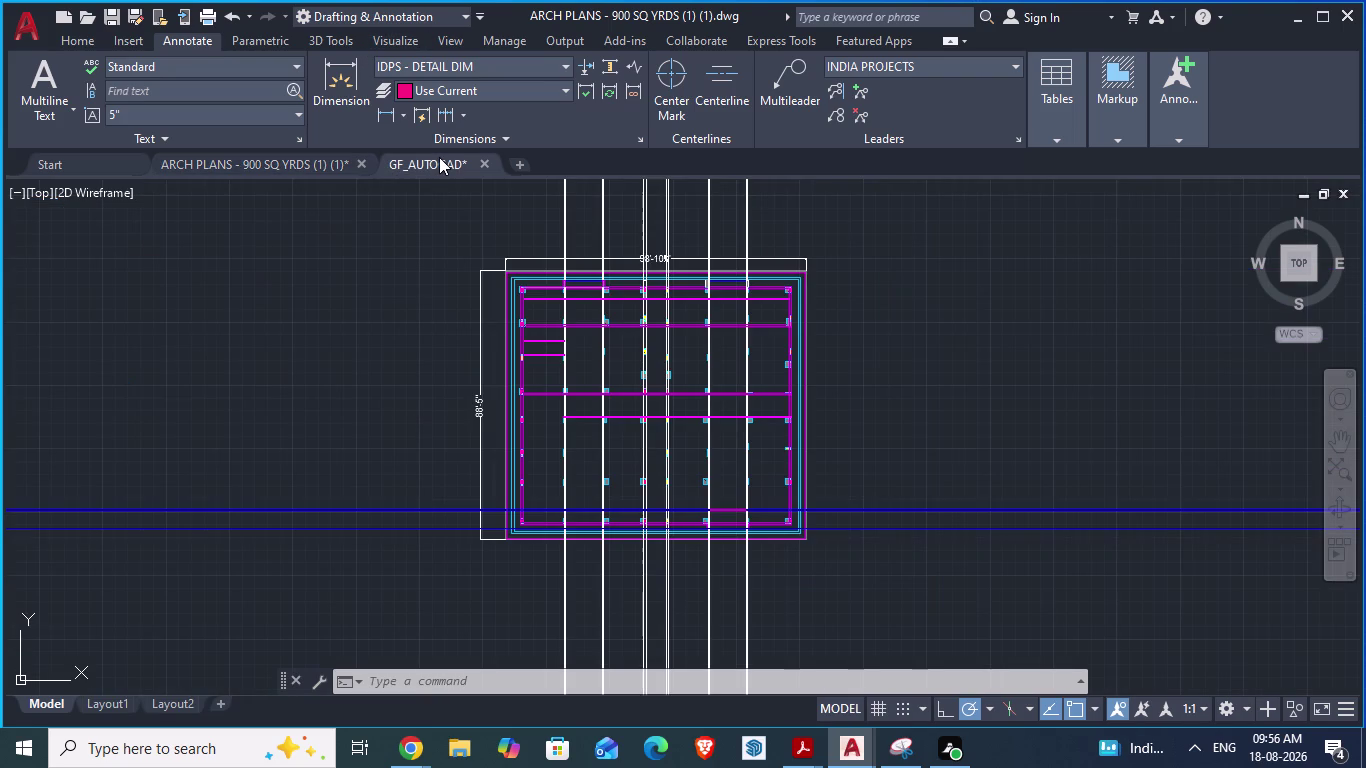
Draw a magenta wall line from one column corner to the other column's edge.
scroll(up, 3)
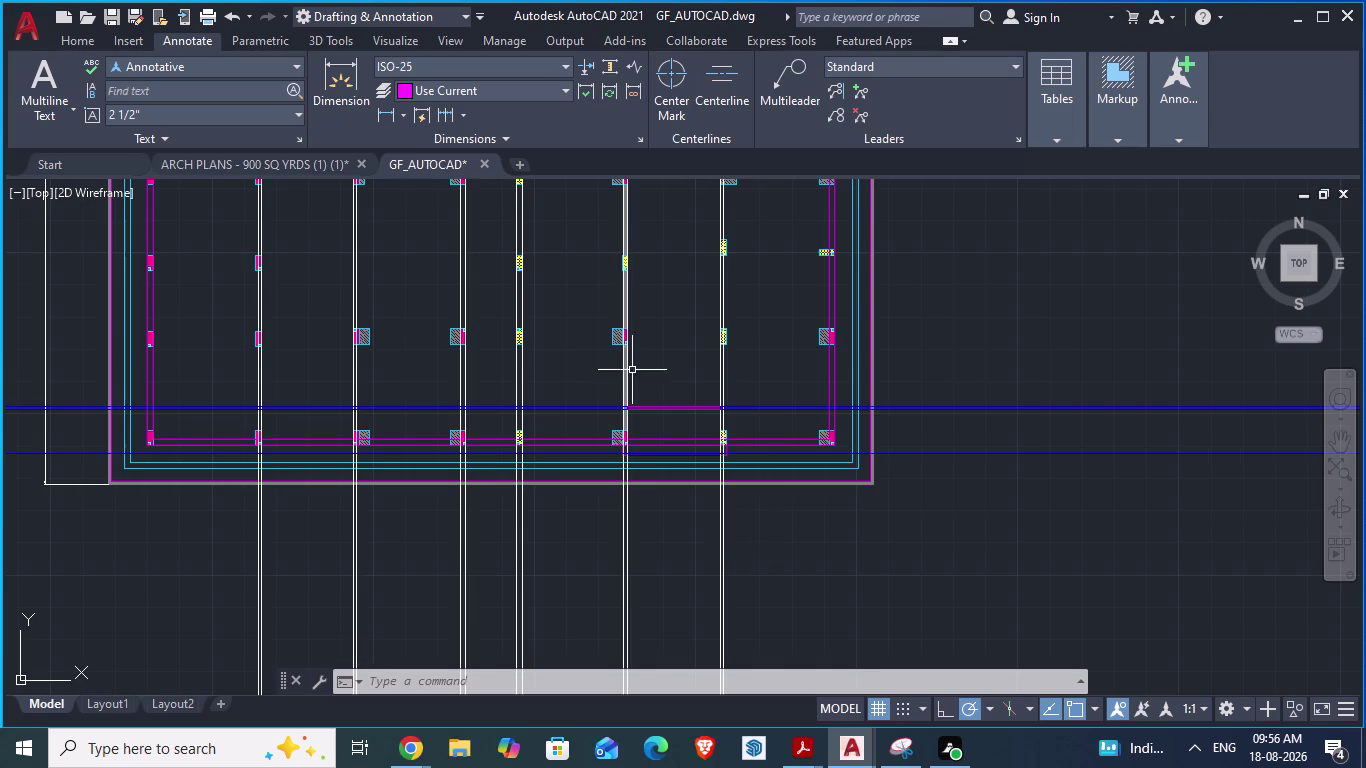
scroll(up, 3)
key(l)
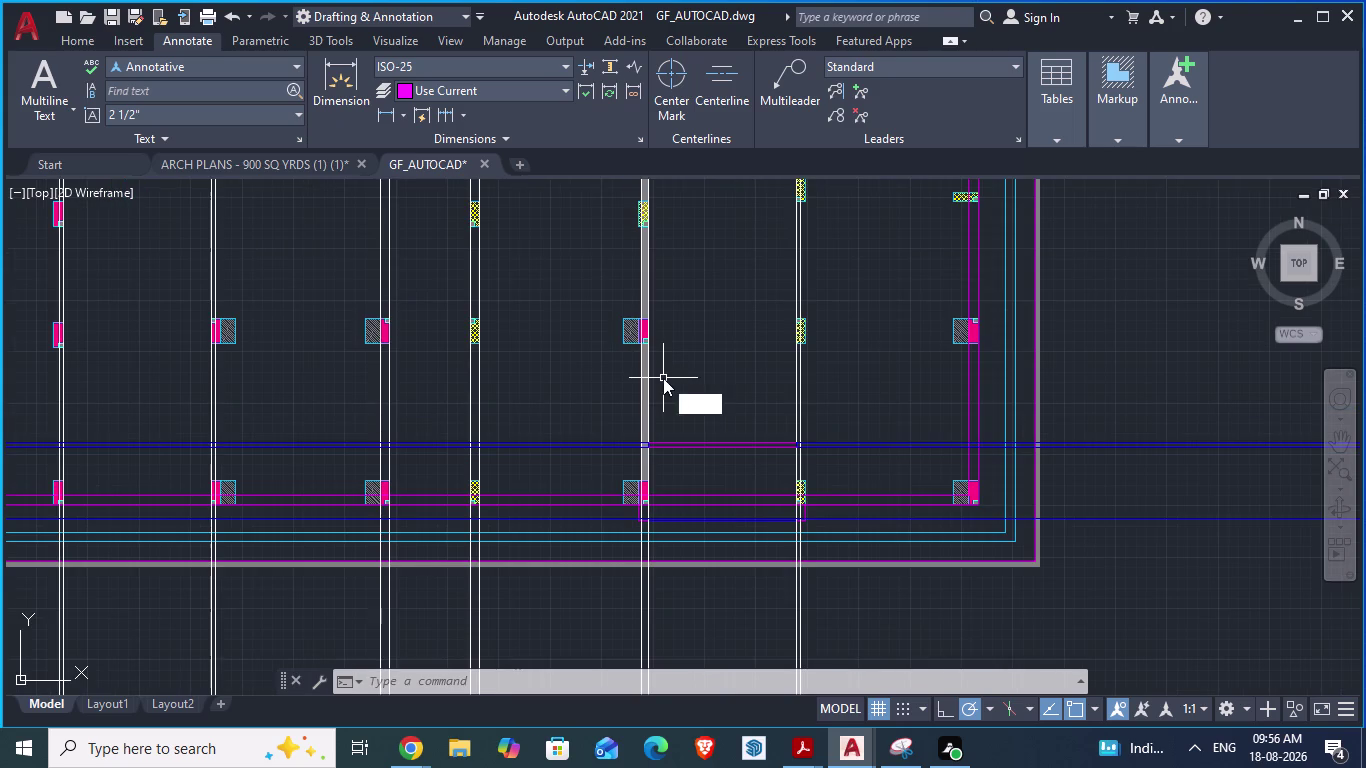
key(Return)
scroll(up, 3)
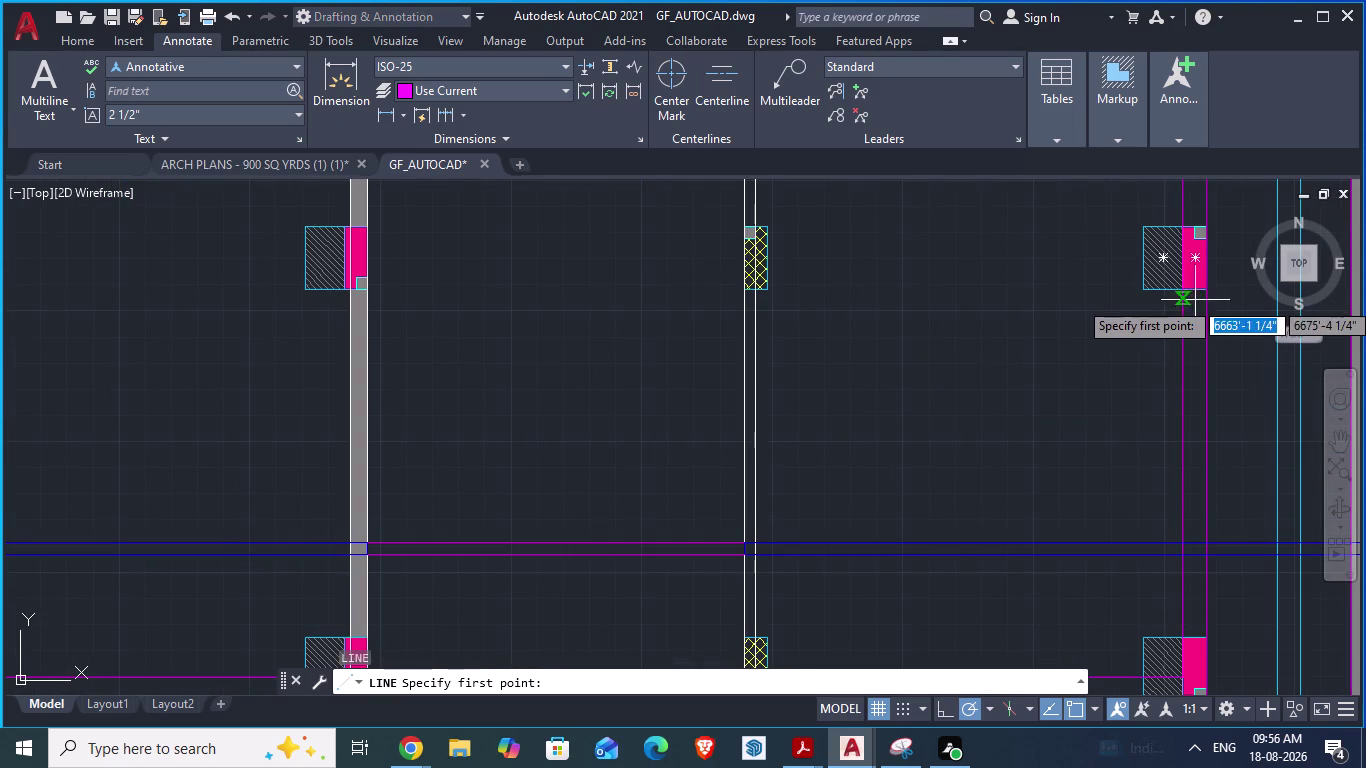
click(1206, 288)
scroll(down, 3)
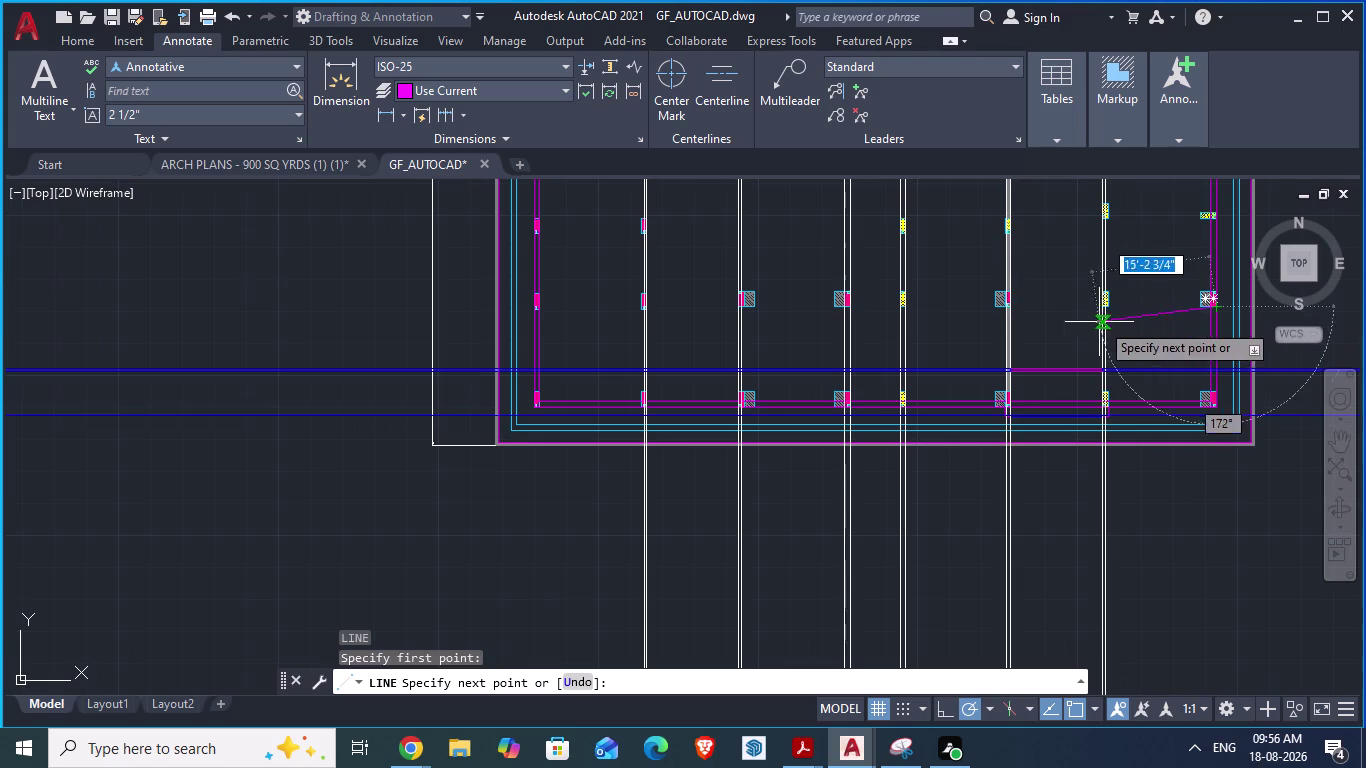
scroll(up, 3)
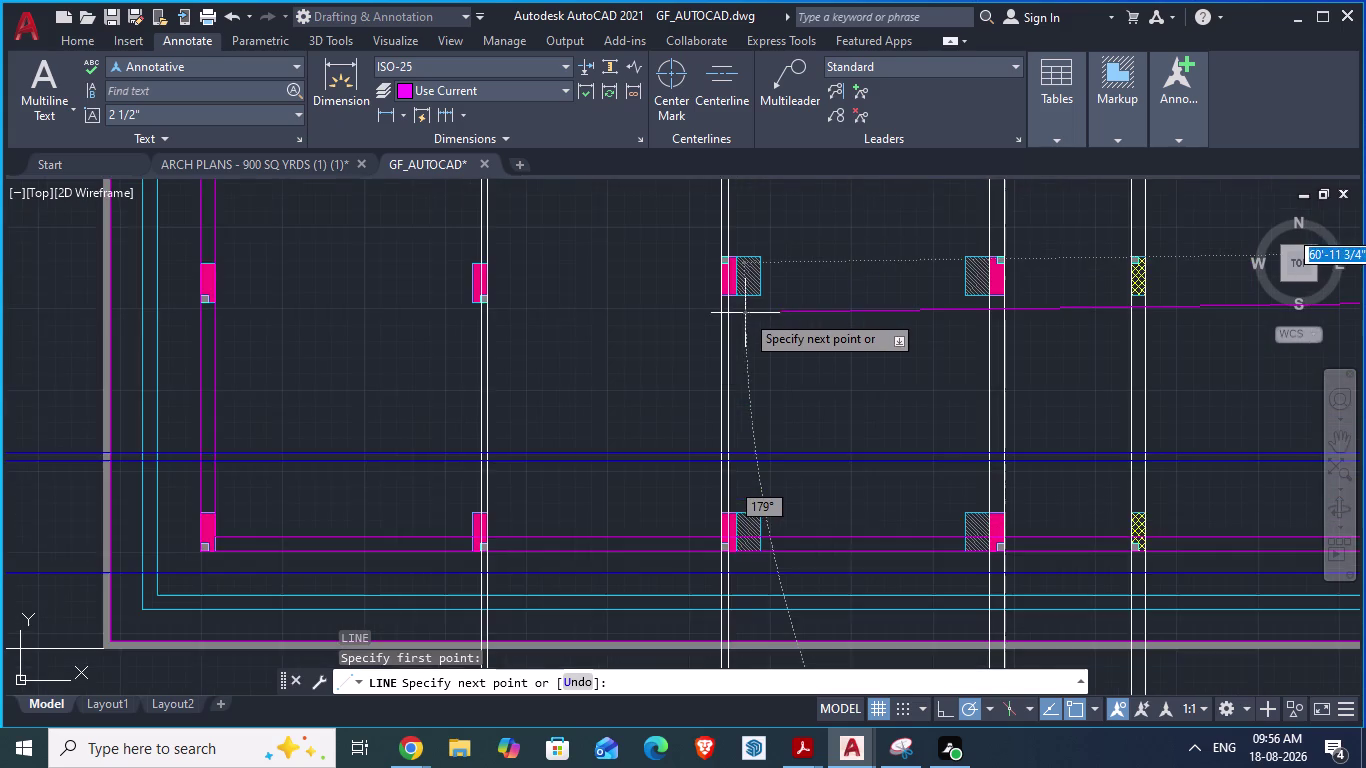
scroll(up, 3)
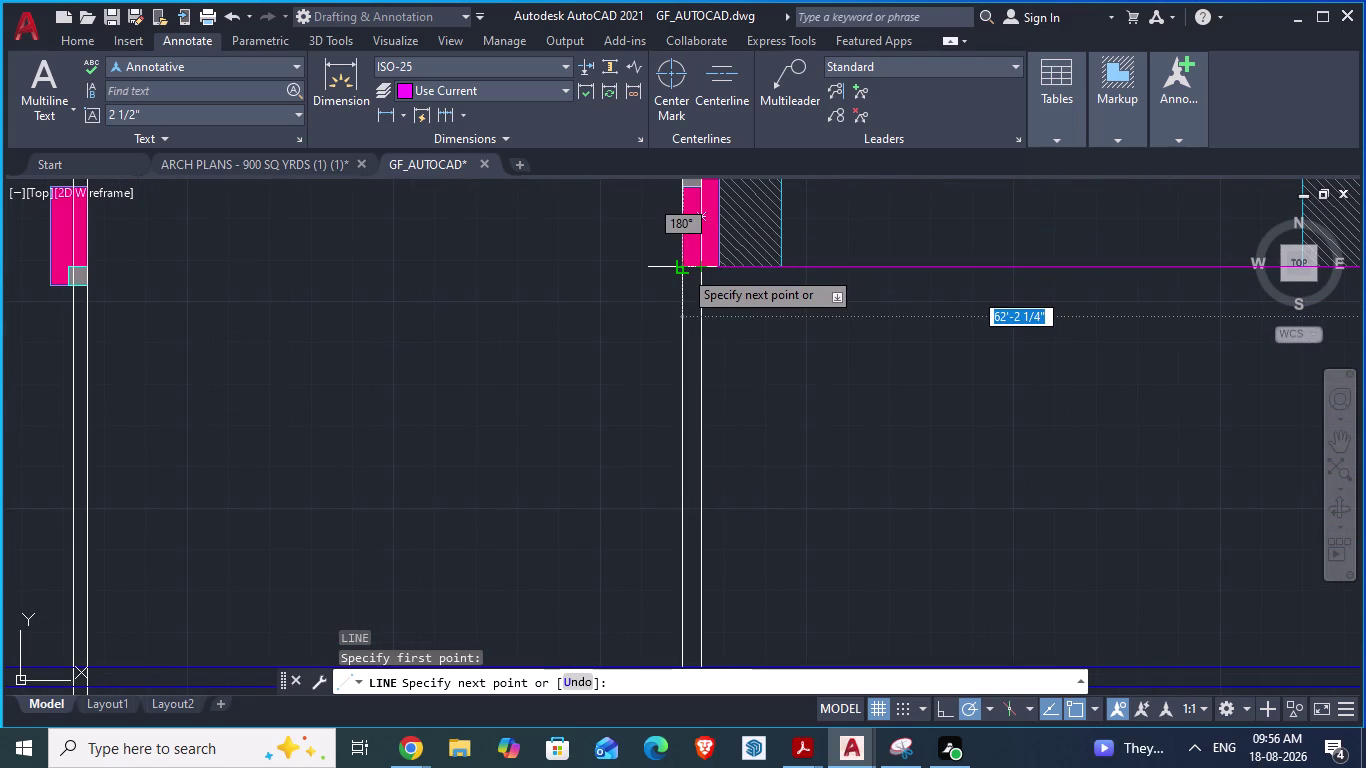
click(683, 269)
key(Return)
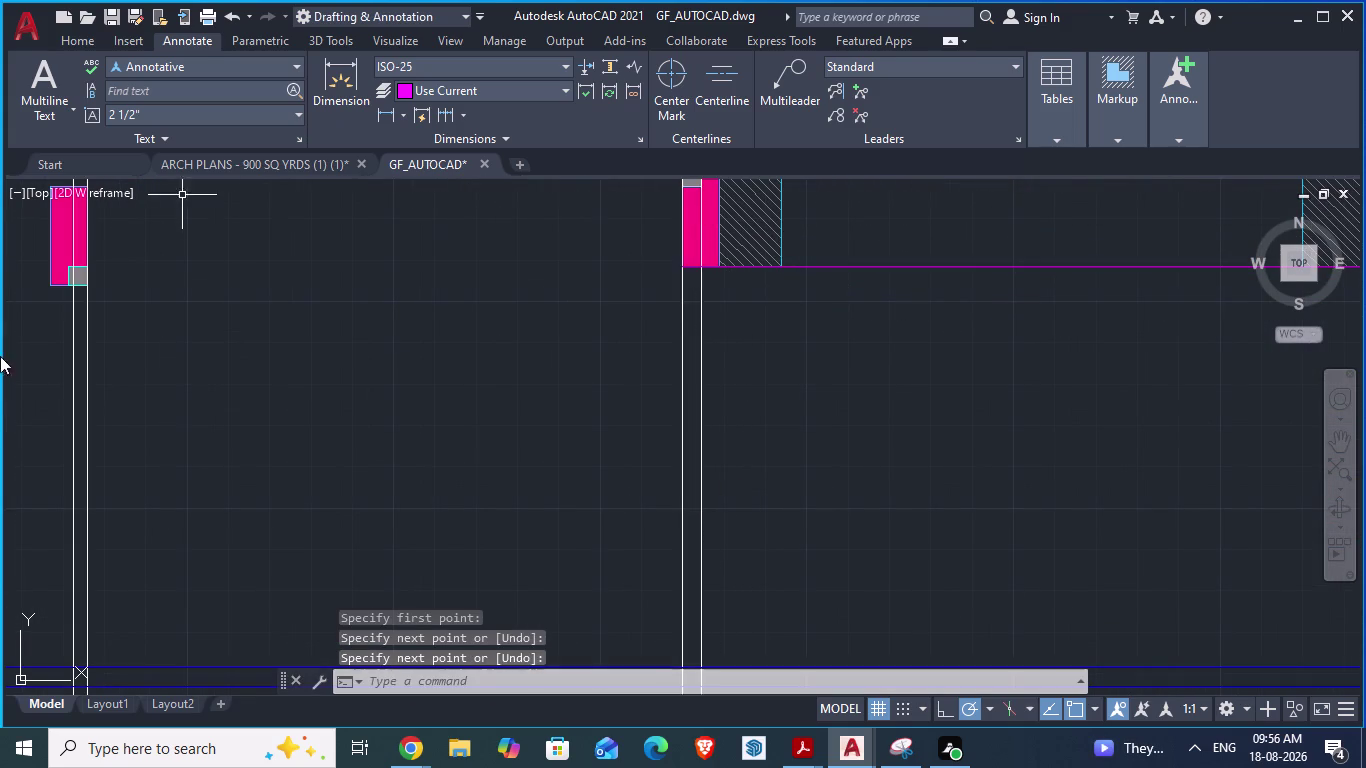
Start the OFFSET command for the new wall line.
scroll(down, 3)
key(o)
key(Return)
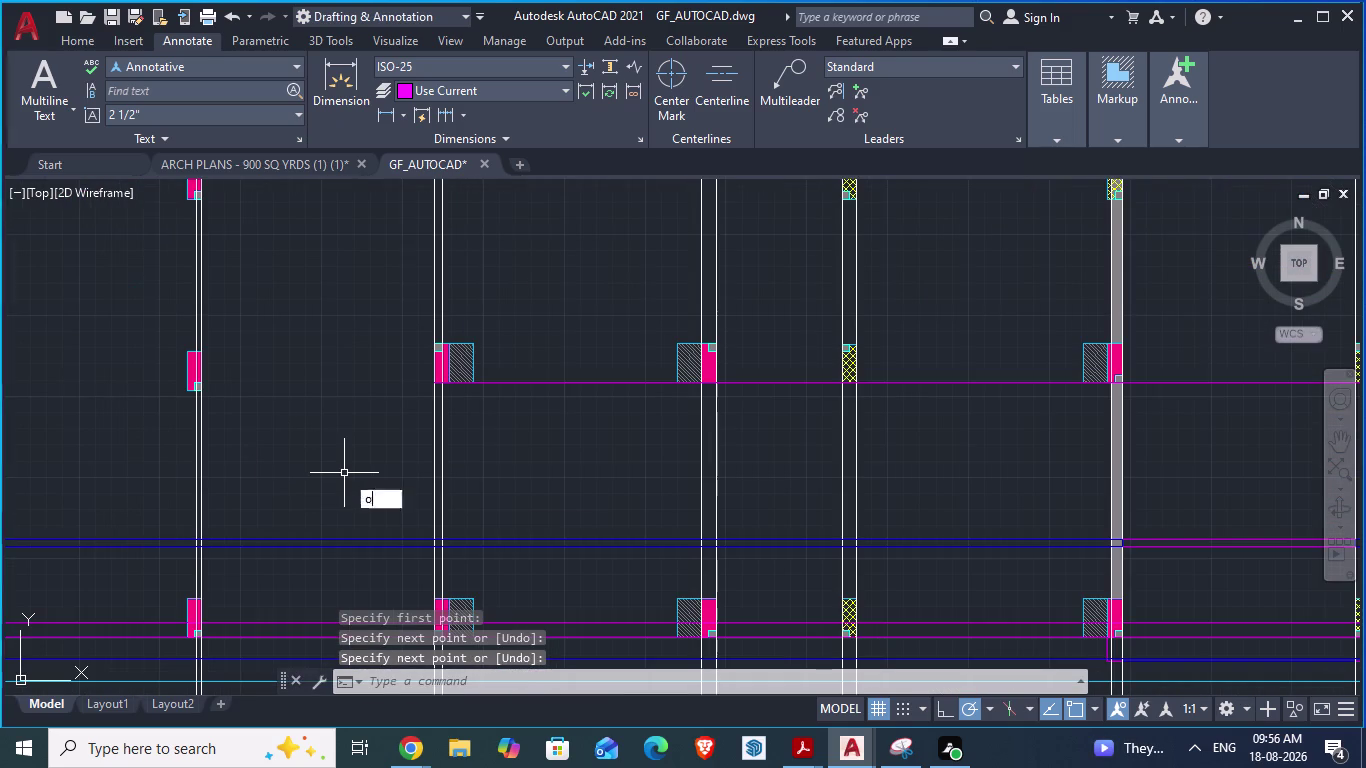
Offset the magenta wall line 4.5" to one side.
text(4)
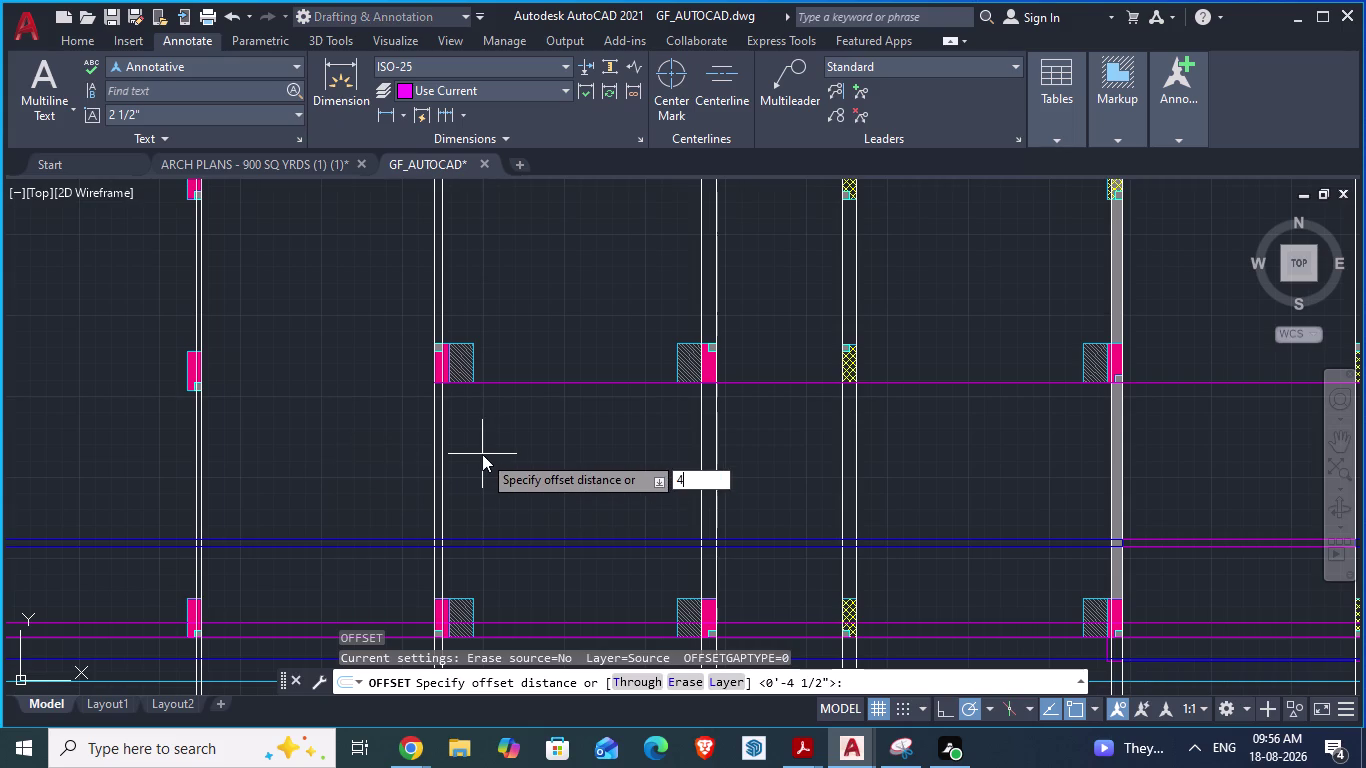
text(.5")
key(Return)
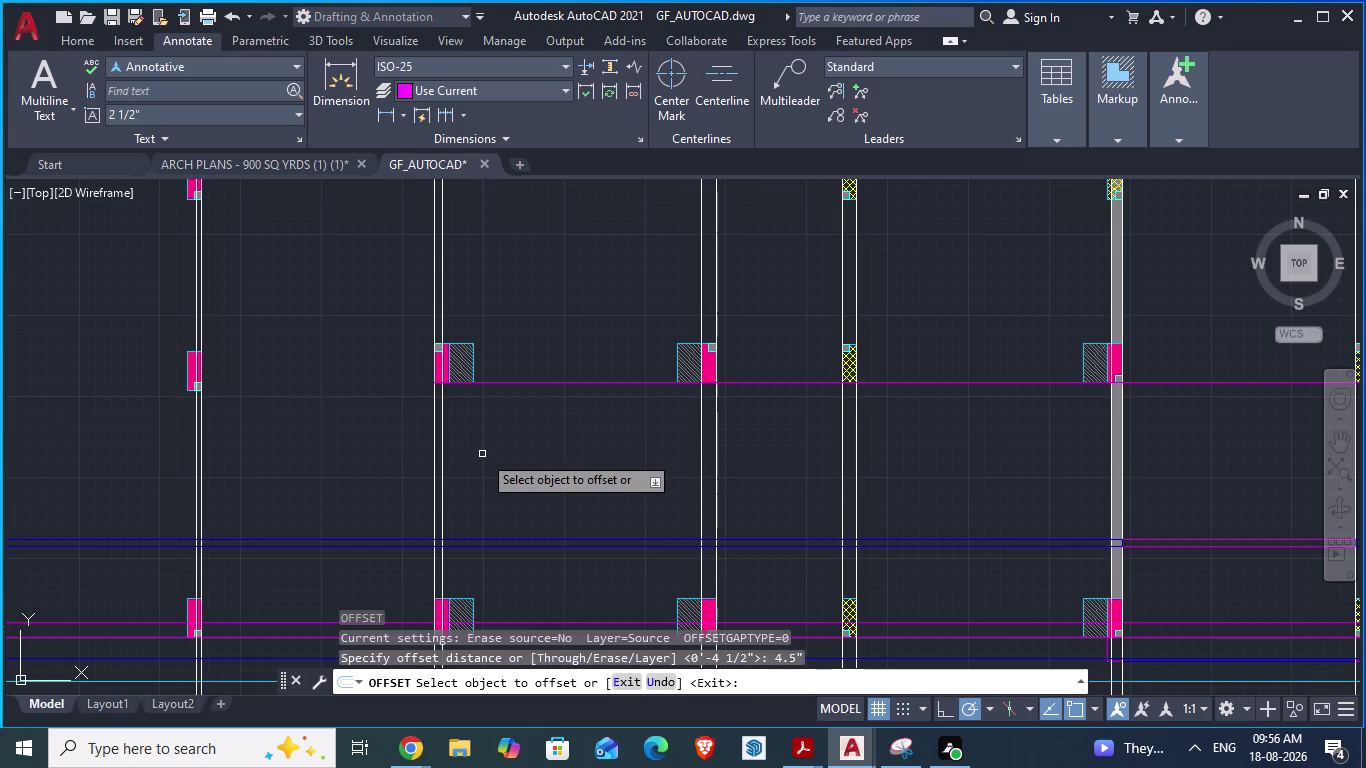
click(599, 385)
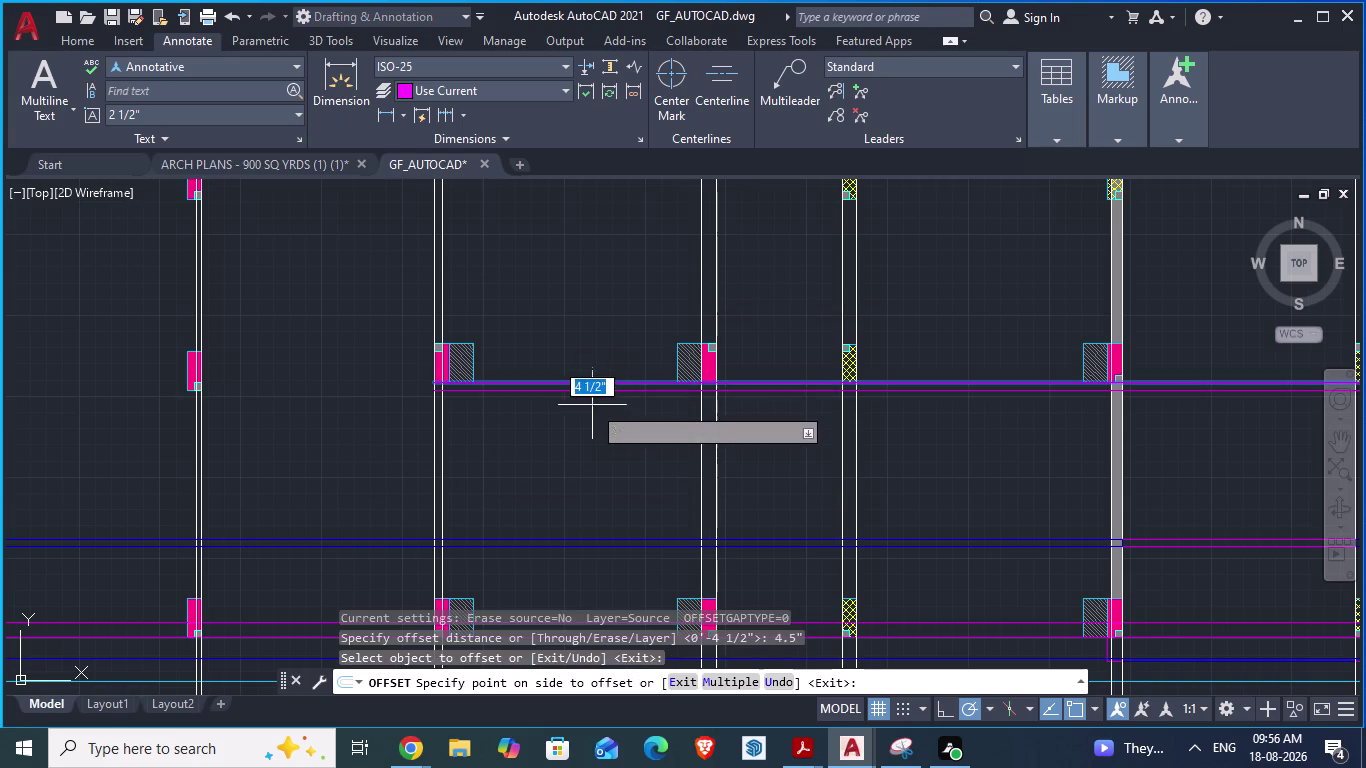
click(588, 418)
Switch to the ARCH PLANS reference drawing.
scroll(down, 3)
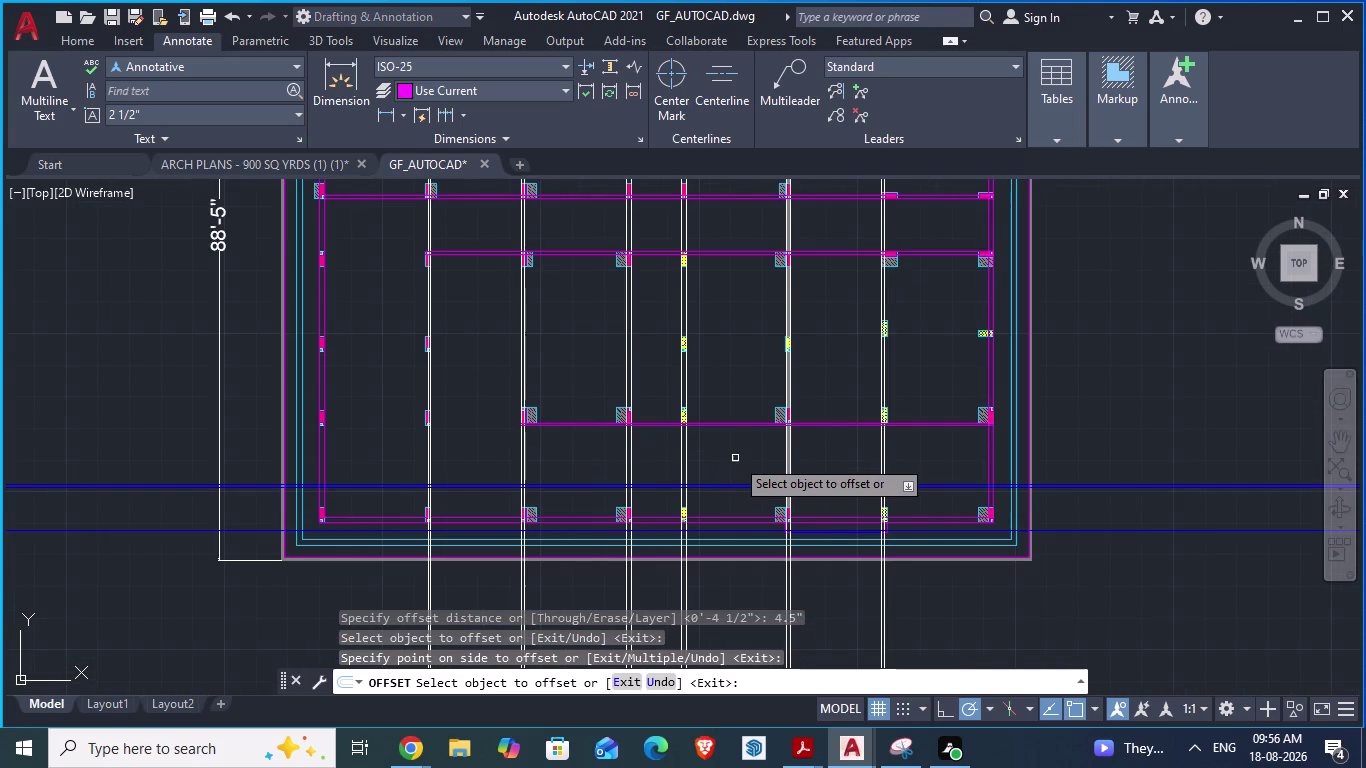
click(264, 166)
click(264, 166)
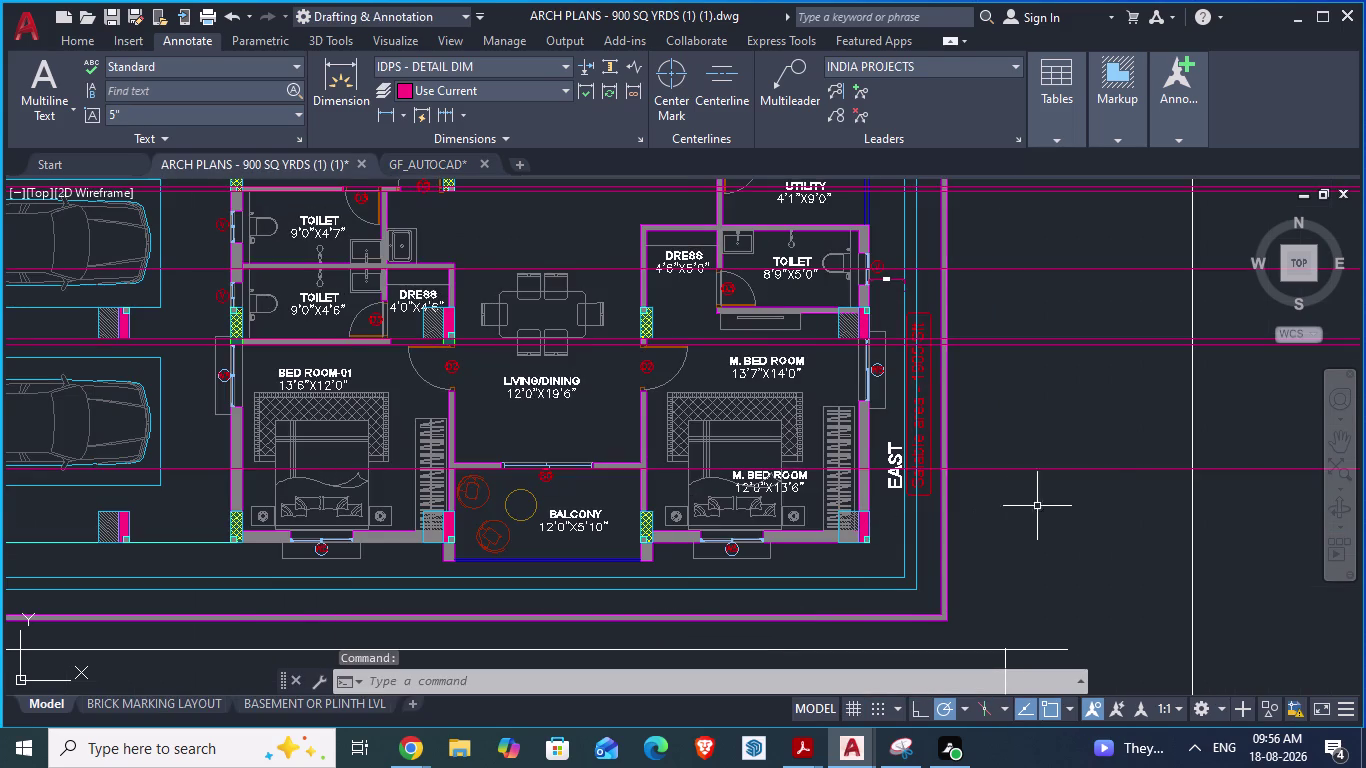
Zoom around the ARCH PLANS ground floor parking and rooms, then return to GF_AUTOCAD.
scroll(down, 3)
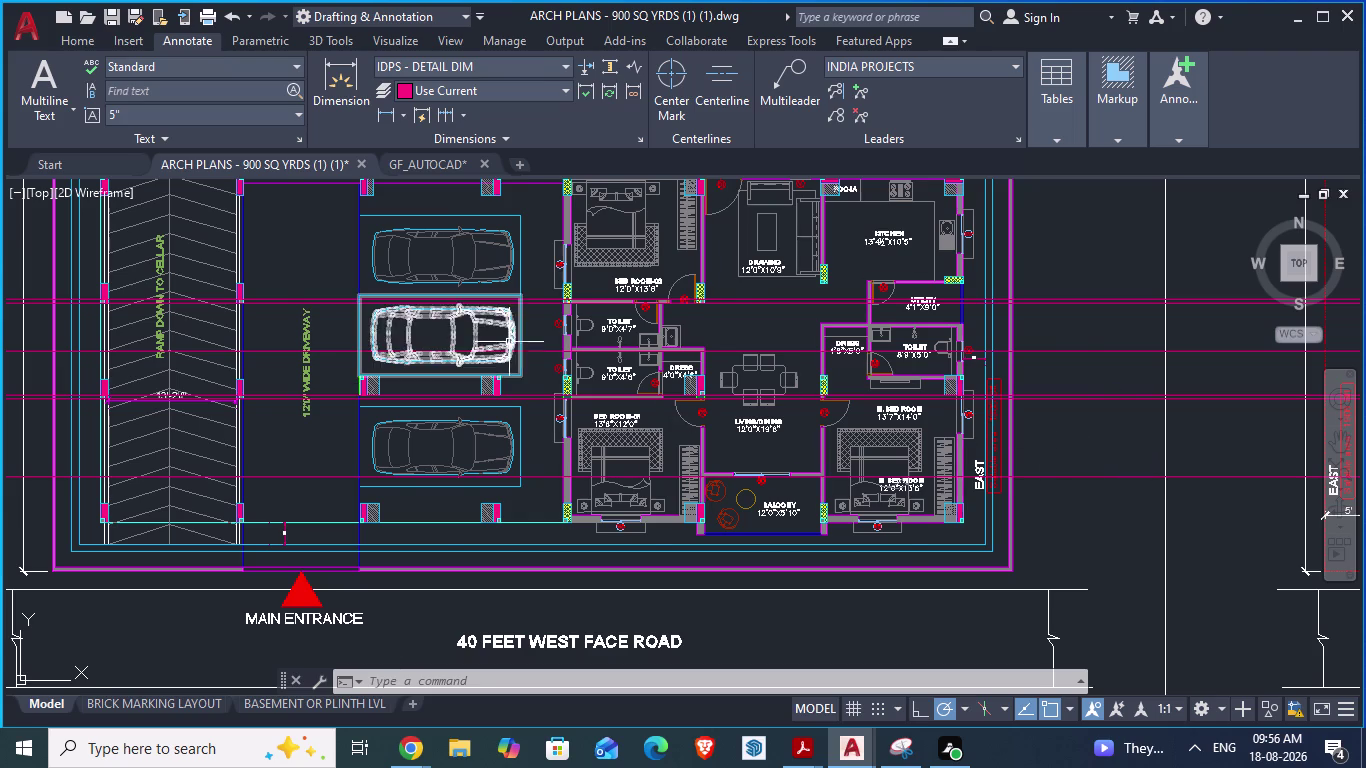
scroll(up, 3)
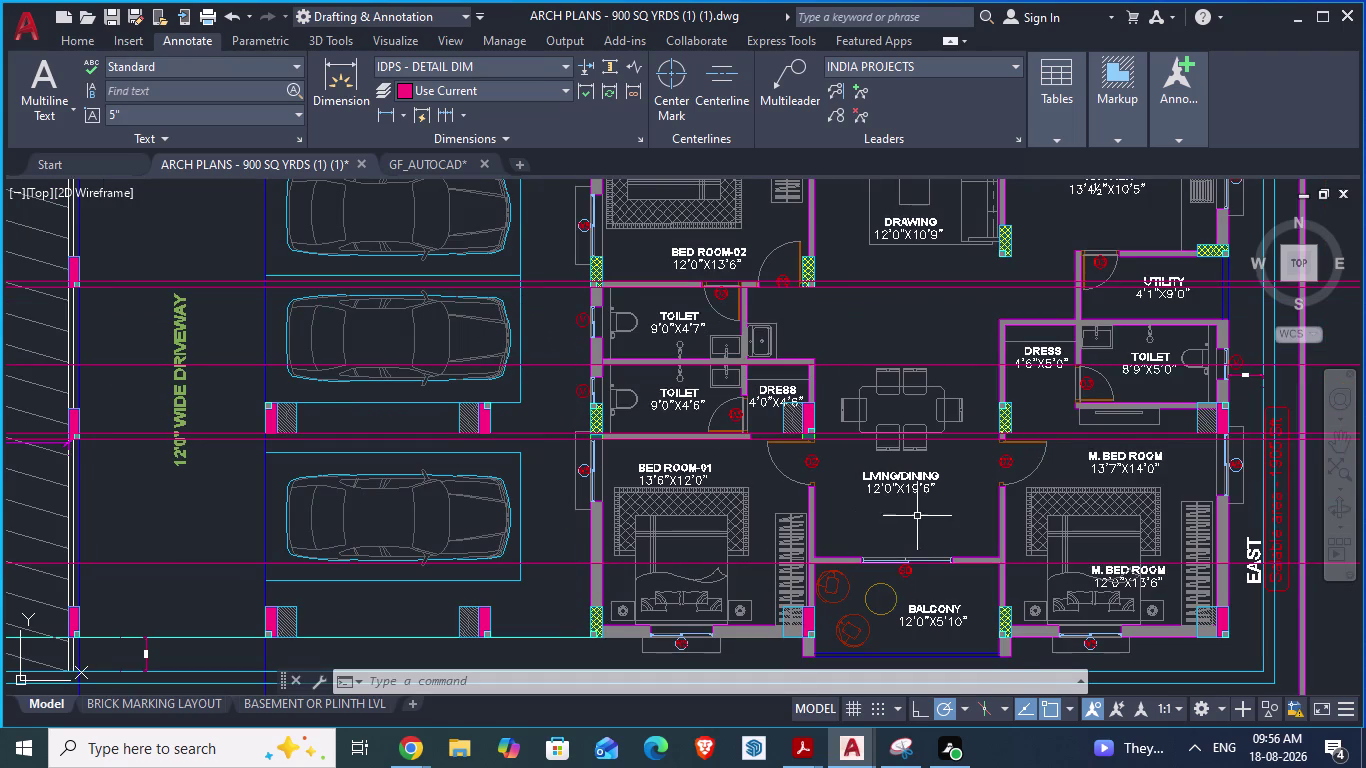
scroll(up, 3)
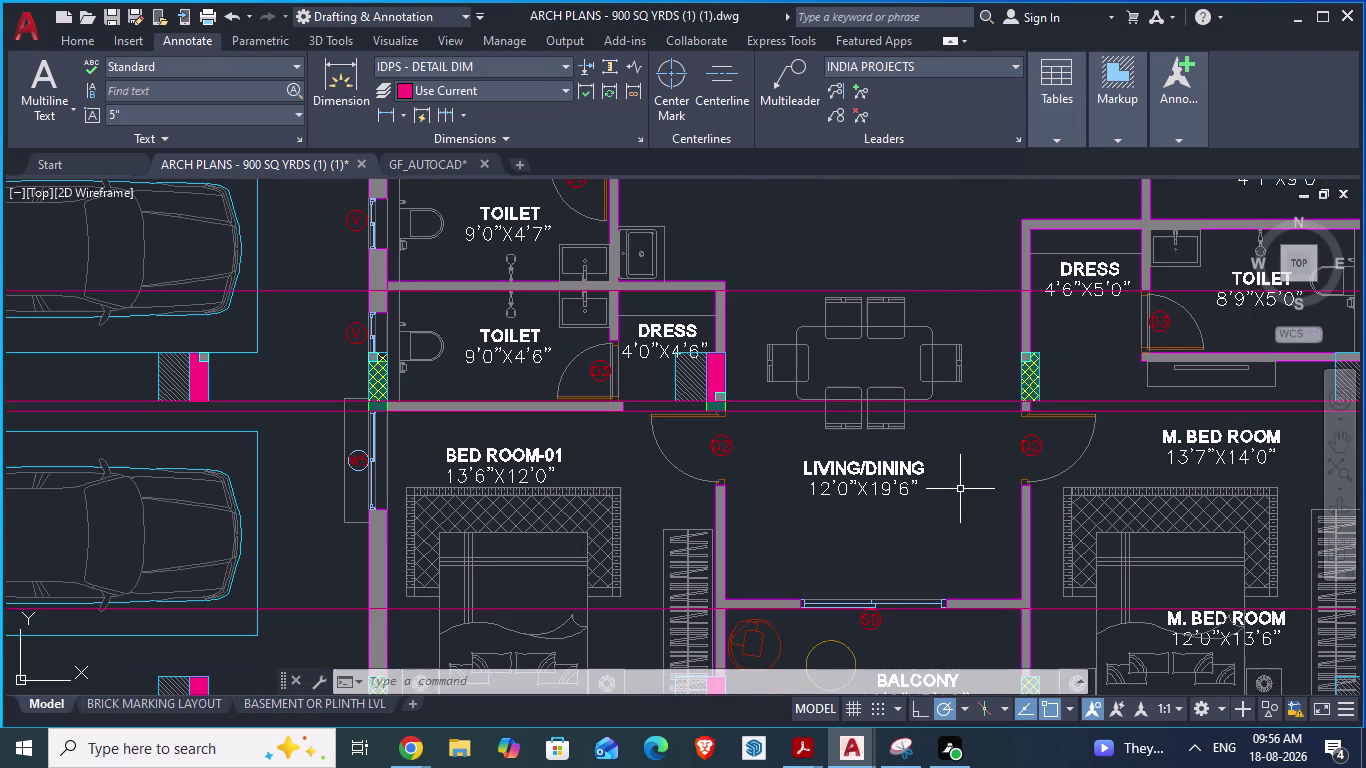
scroll(down, 3)
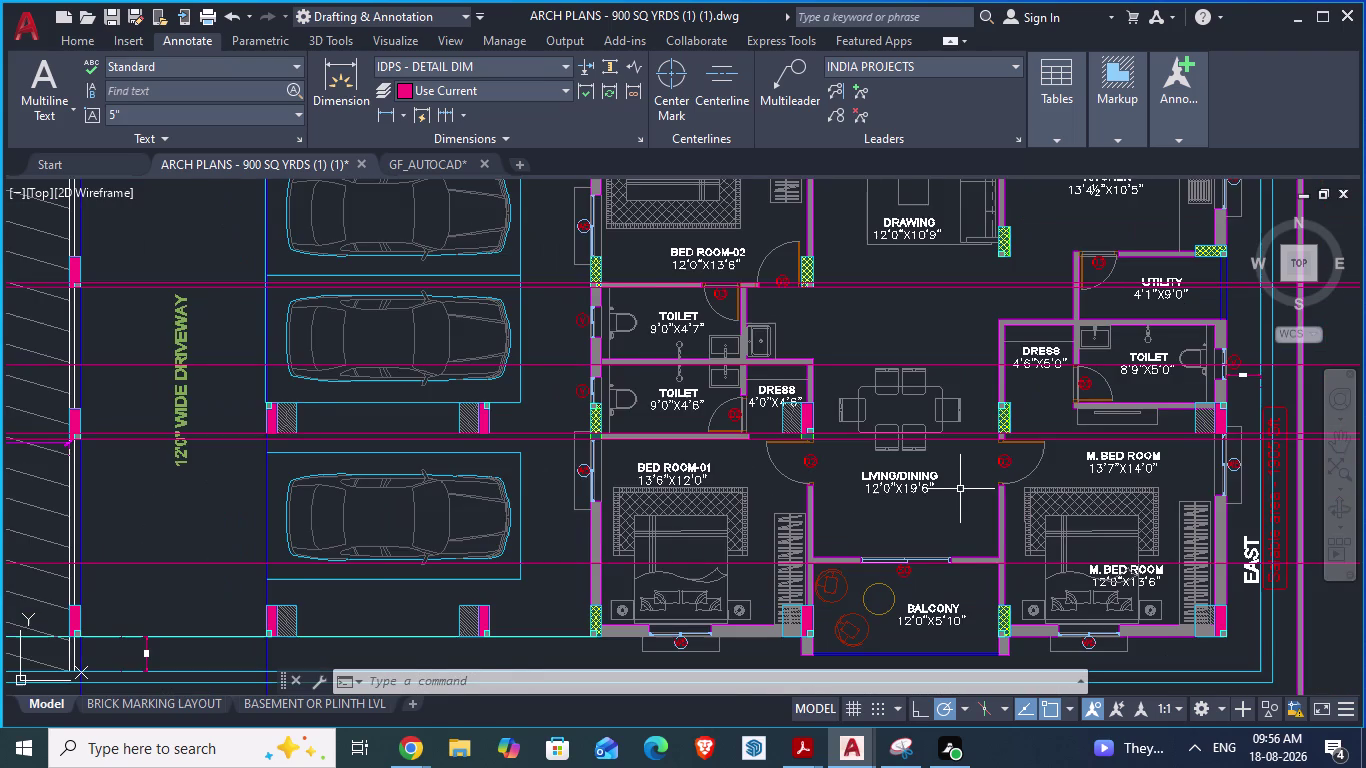
scroll(down, 3)
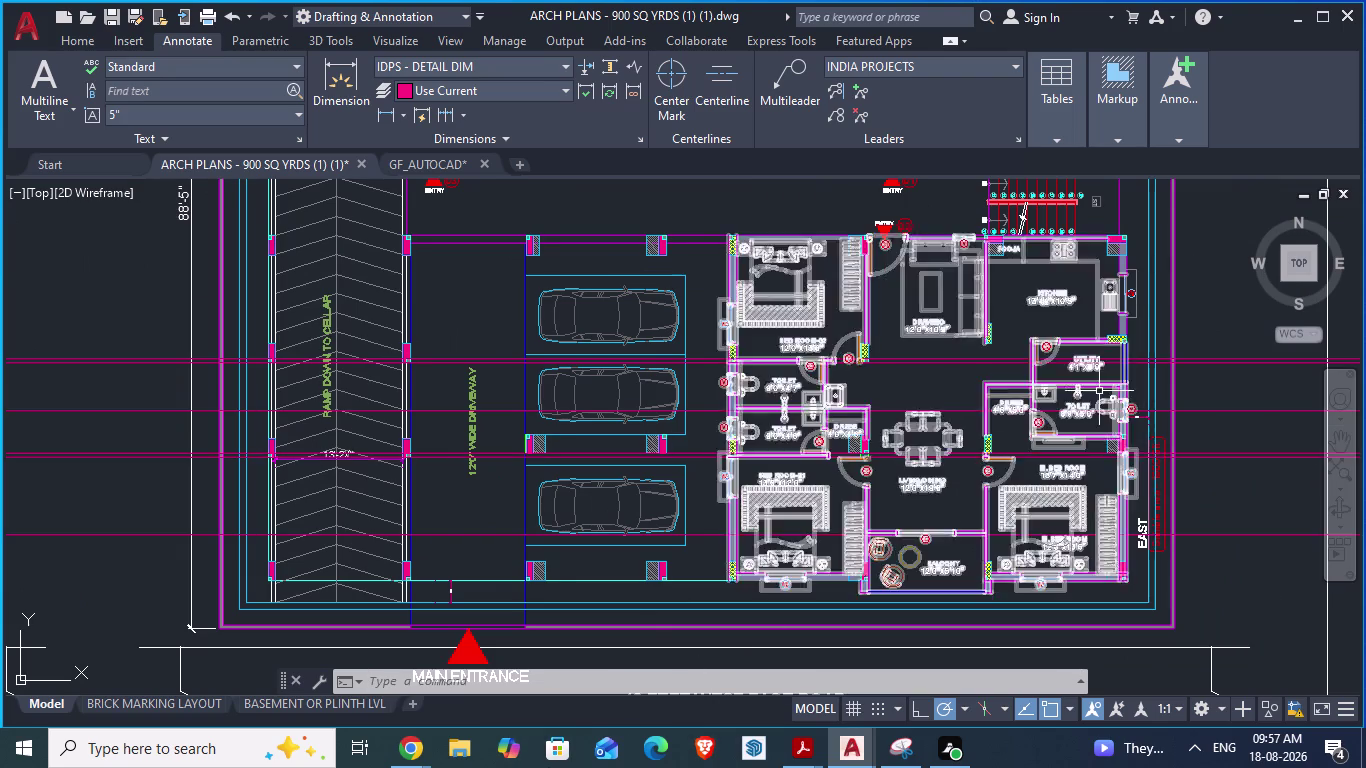
scroll(up, 3)
scroll(up, 3)
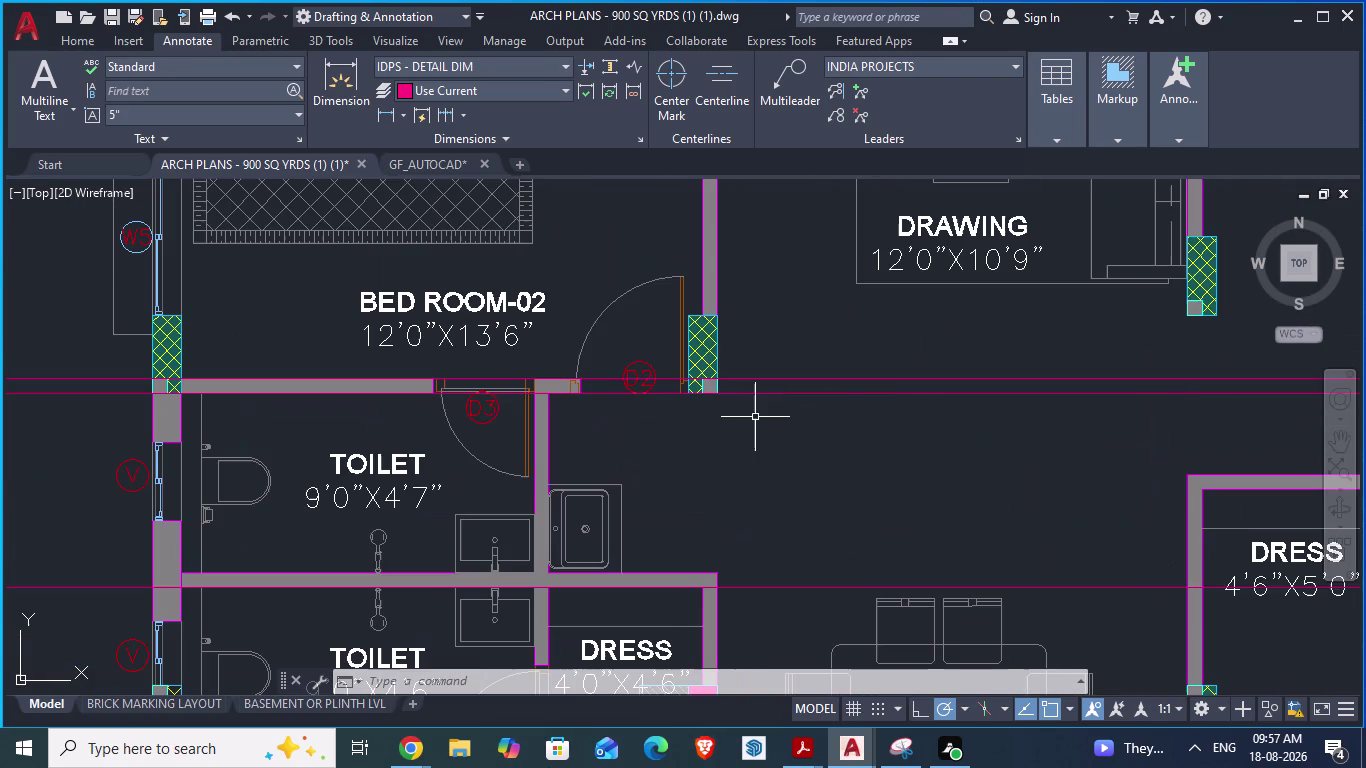
scroll(down, 3)
scroll(down, 3)
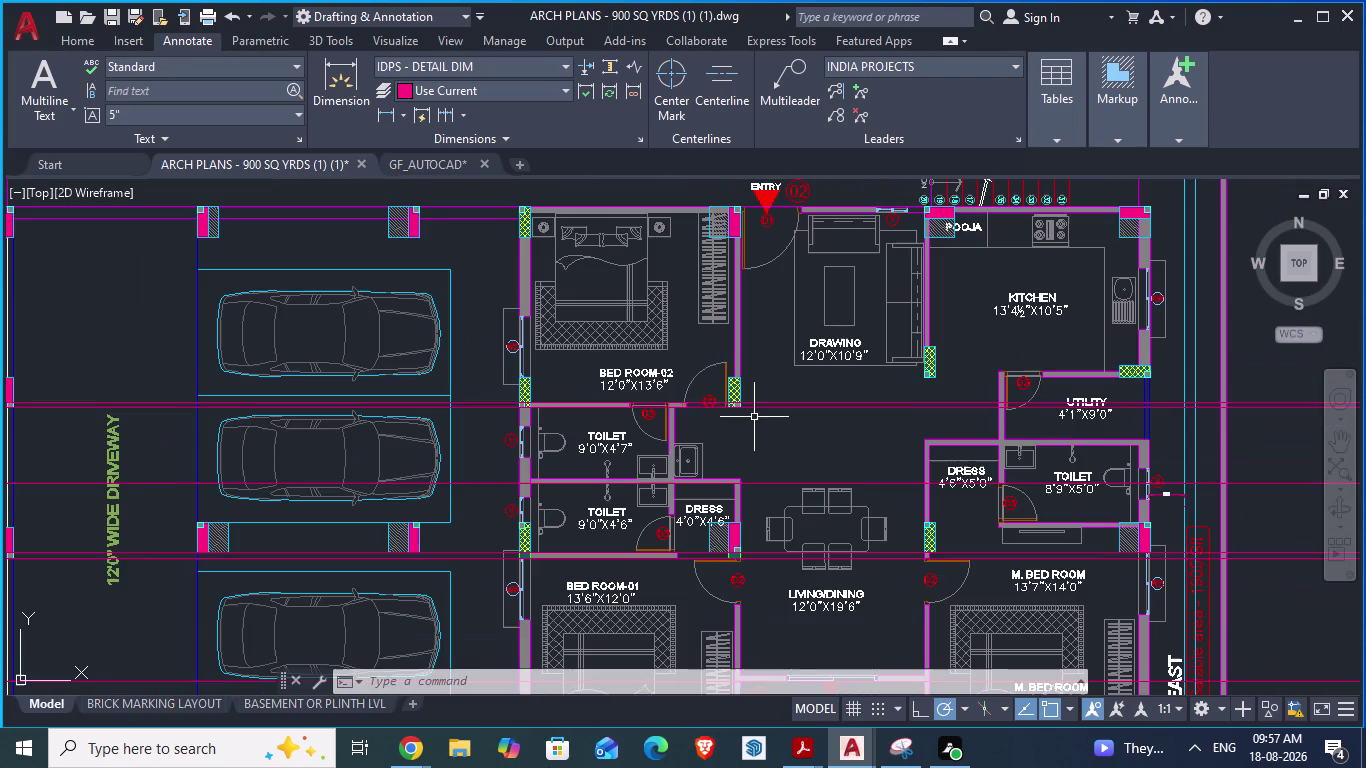
scroll(up, 3)
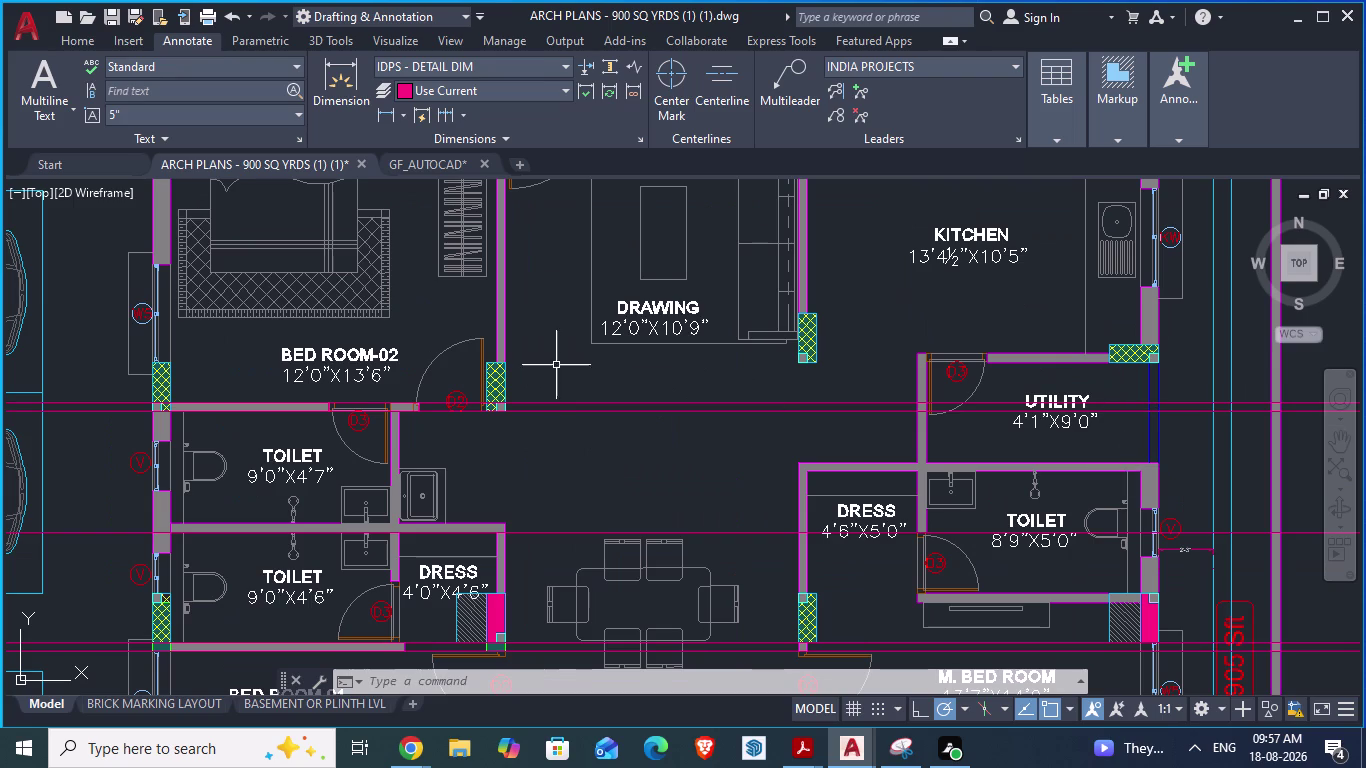
scroll(up, 3)
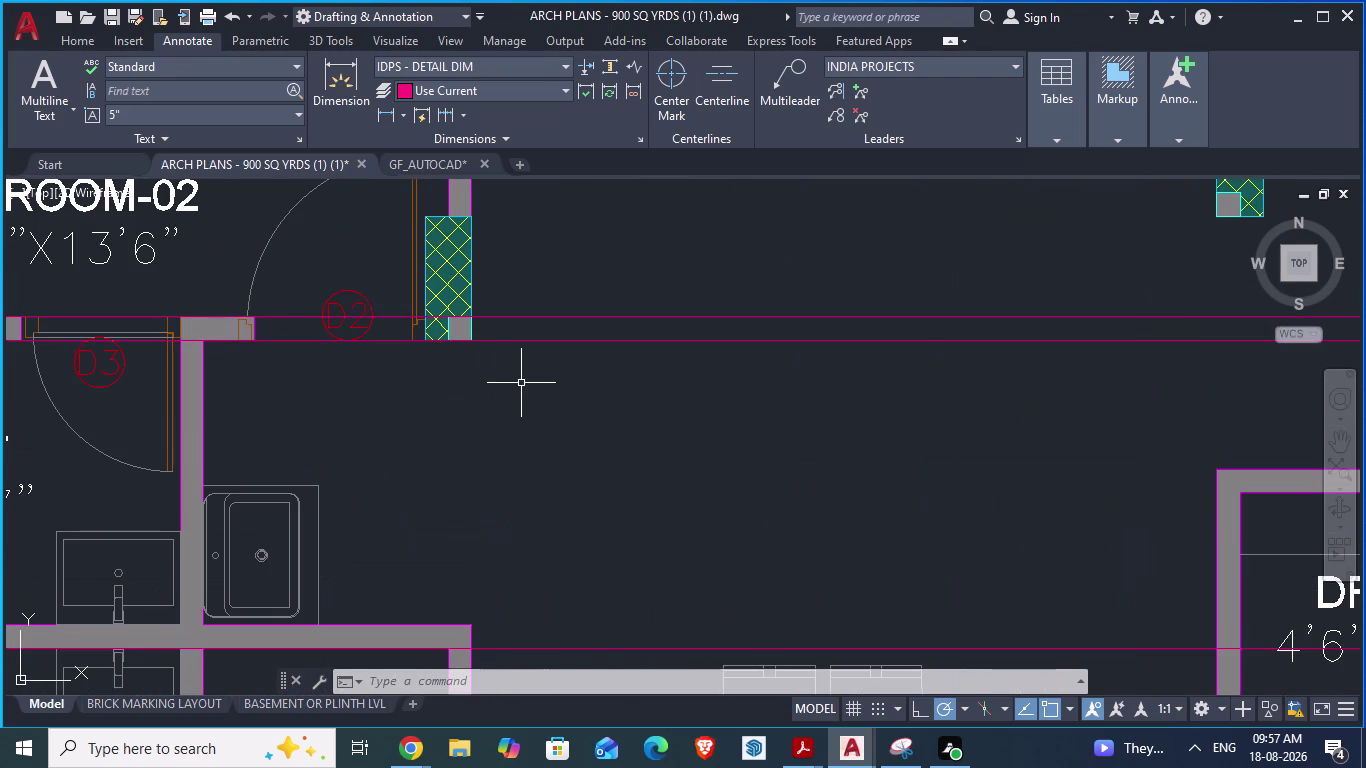
scroll(down, 3)
scroll(down, 3)
scroll(up, 3)
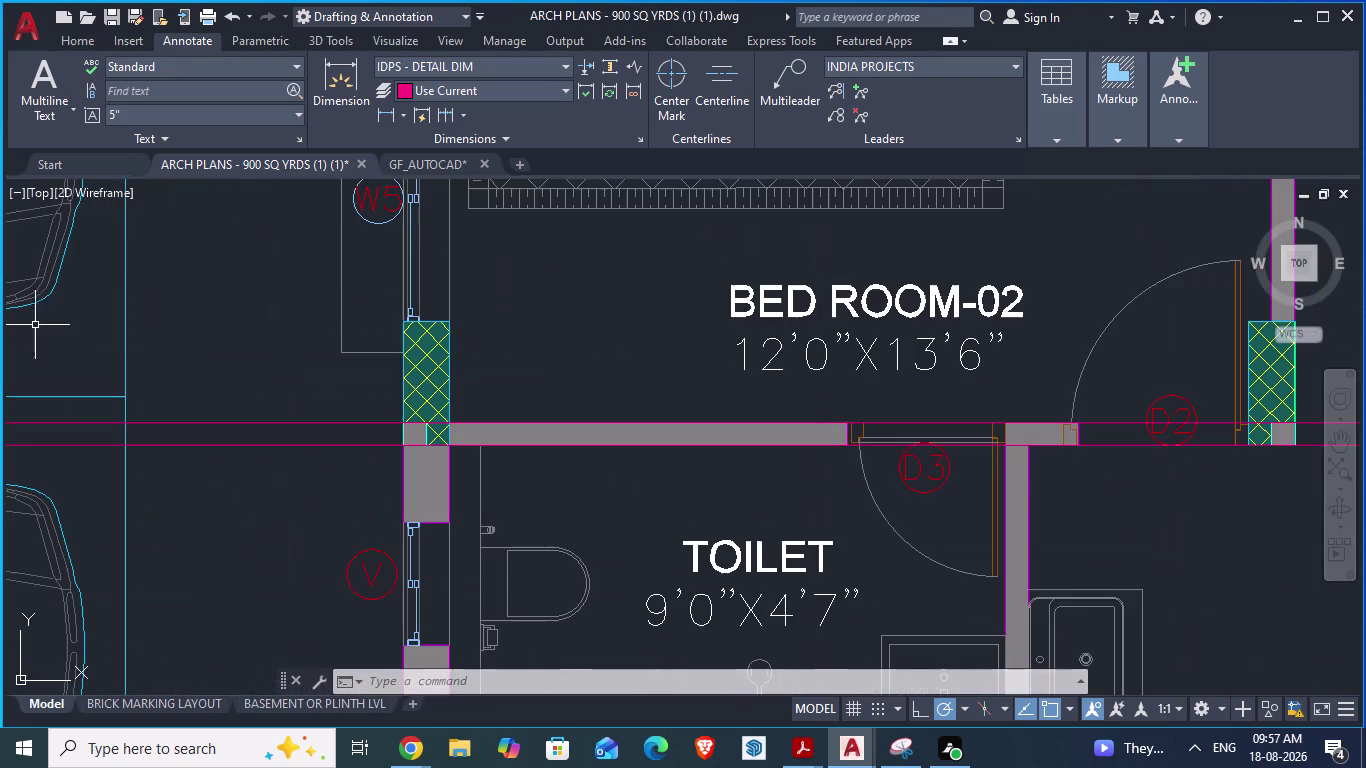
scroll(down, 3)
scroll(down, 3)
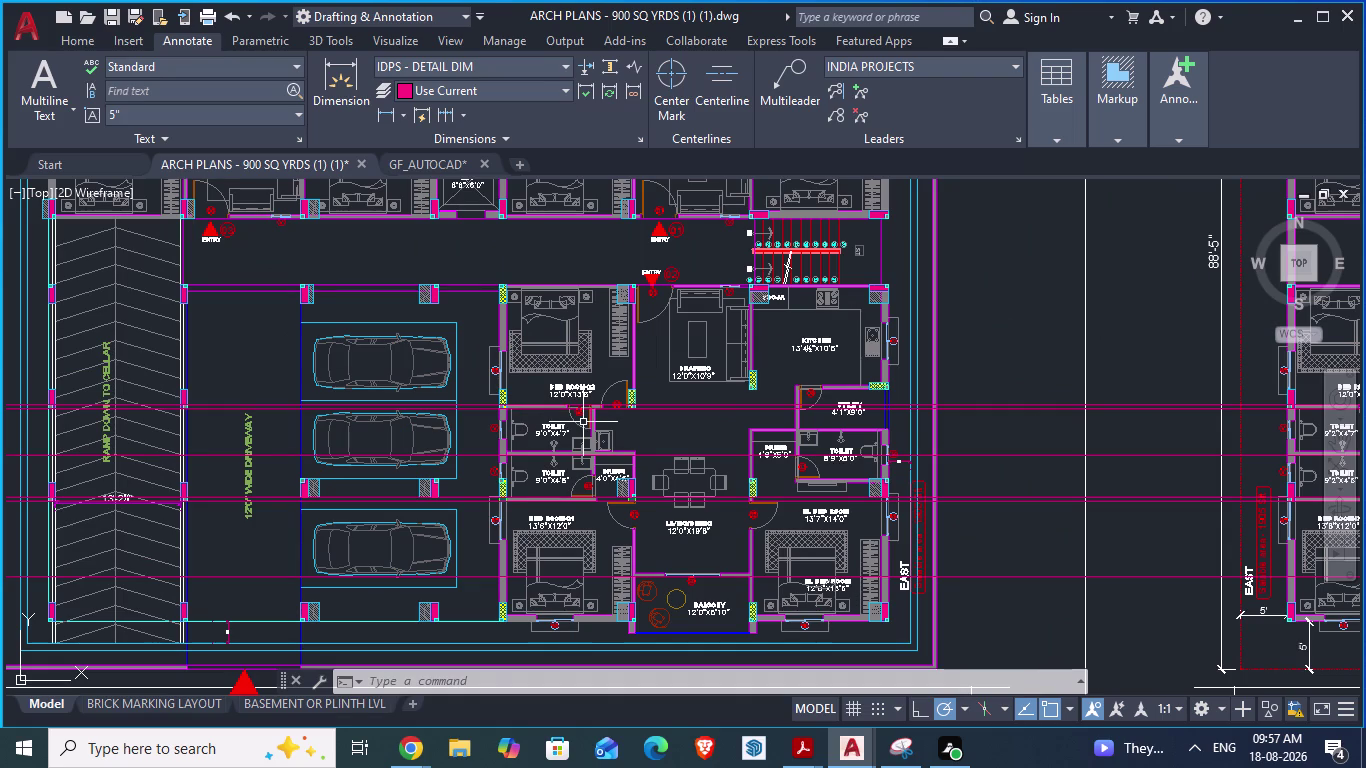
scroll(down, 3)
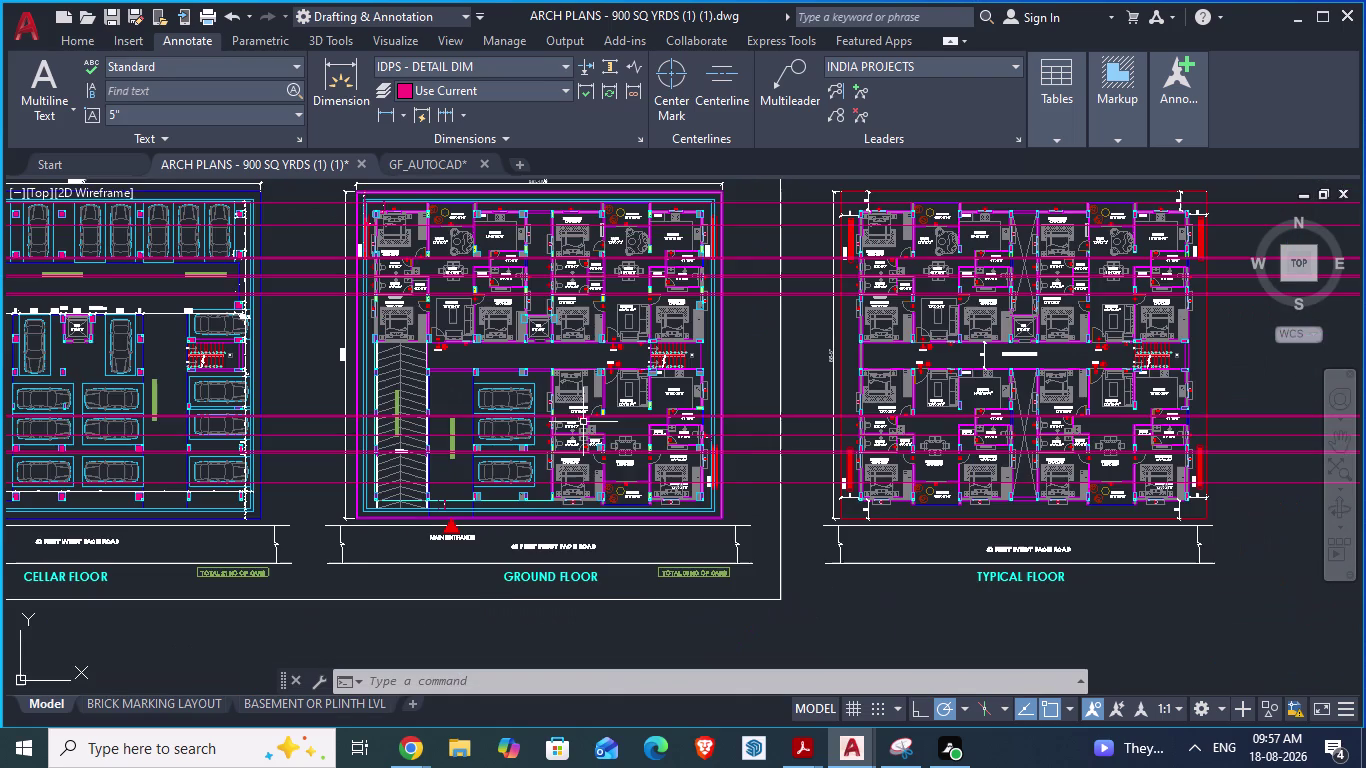
scroll(up, 3)
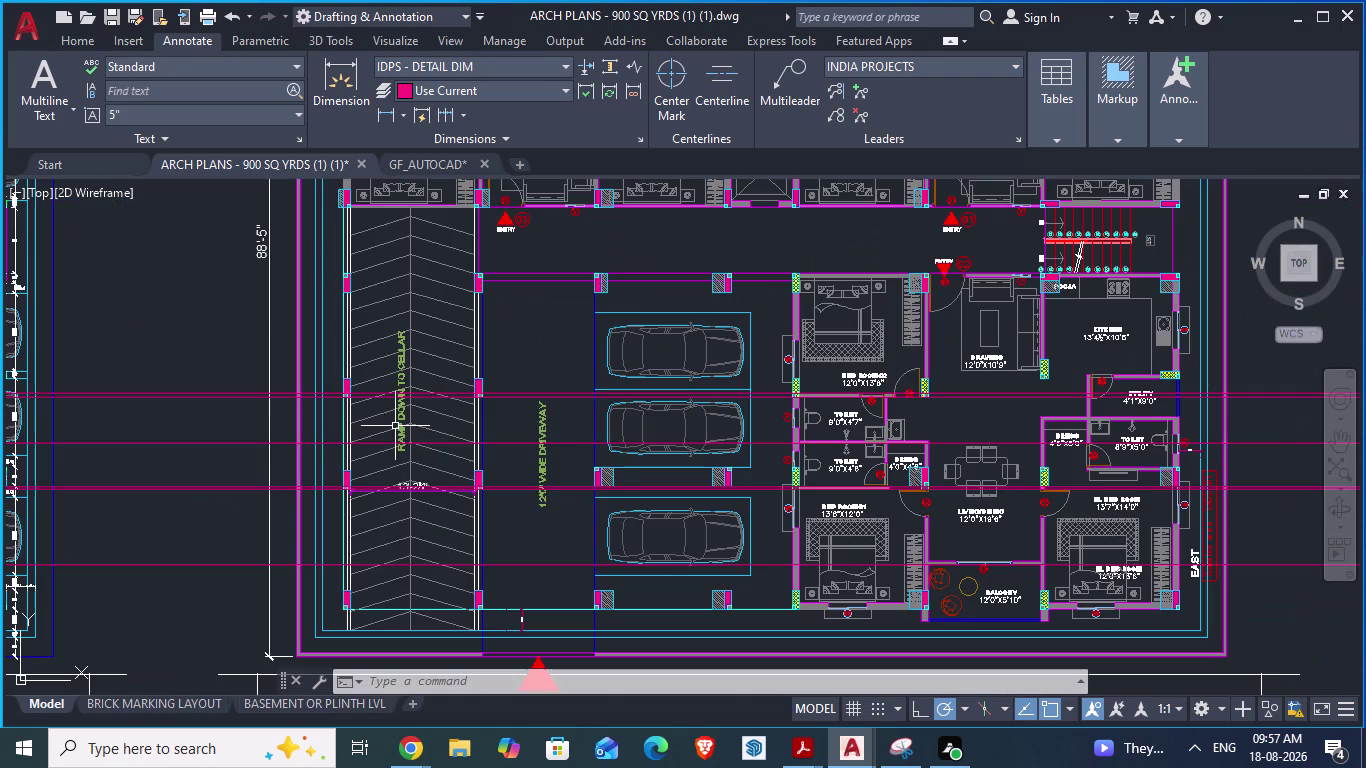
scroll(up, 3)
scroll(down, 3)
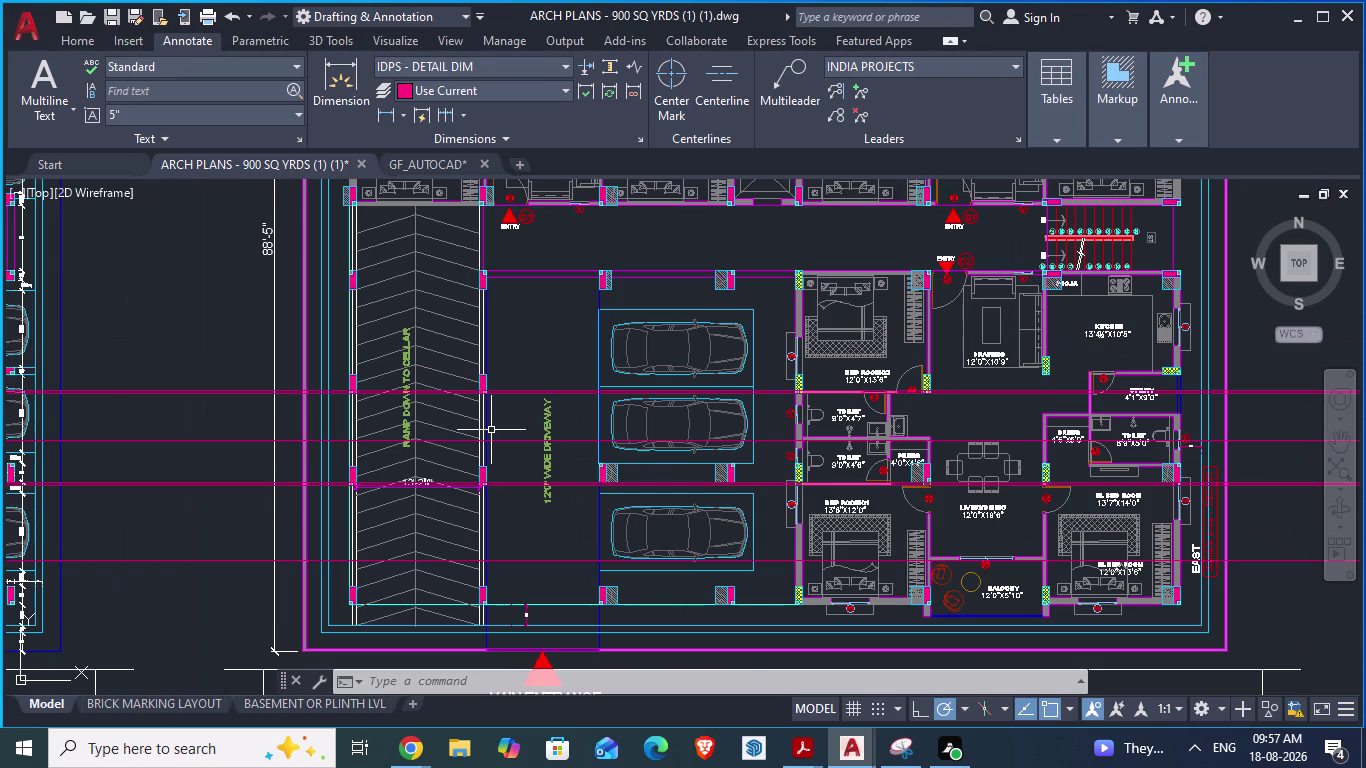
scroll(down, 3)
scroll(down, 3)
scroll(up, 3)
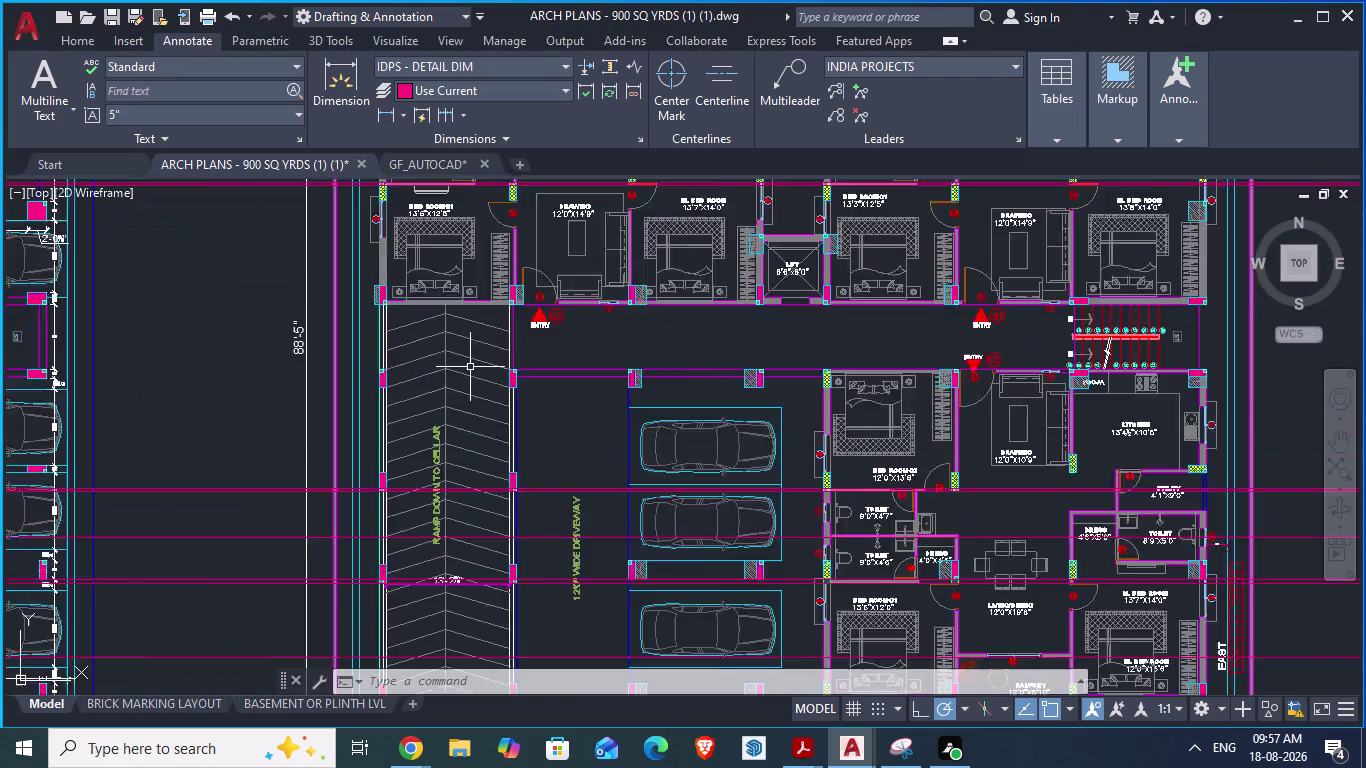
scroll(up, 3)
scroll(down, 3)
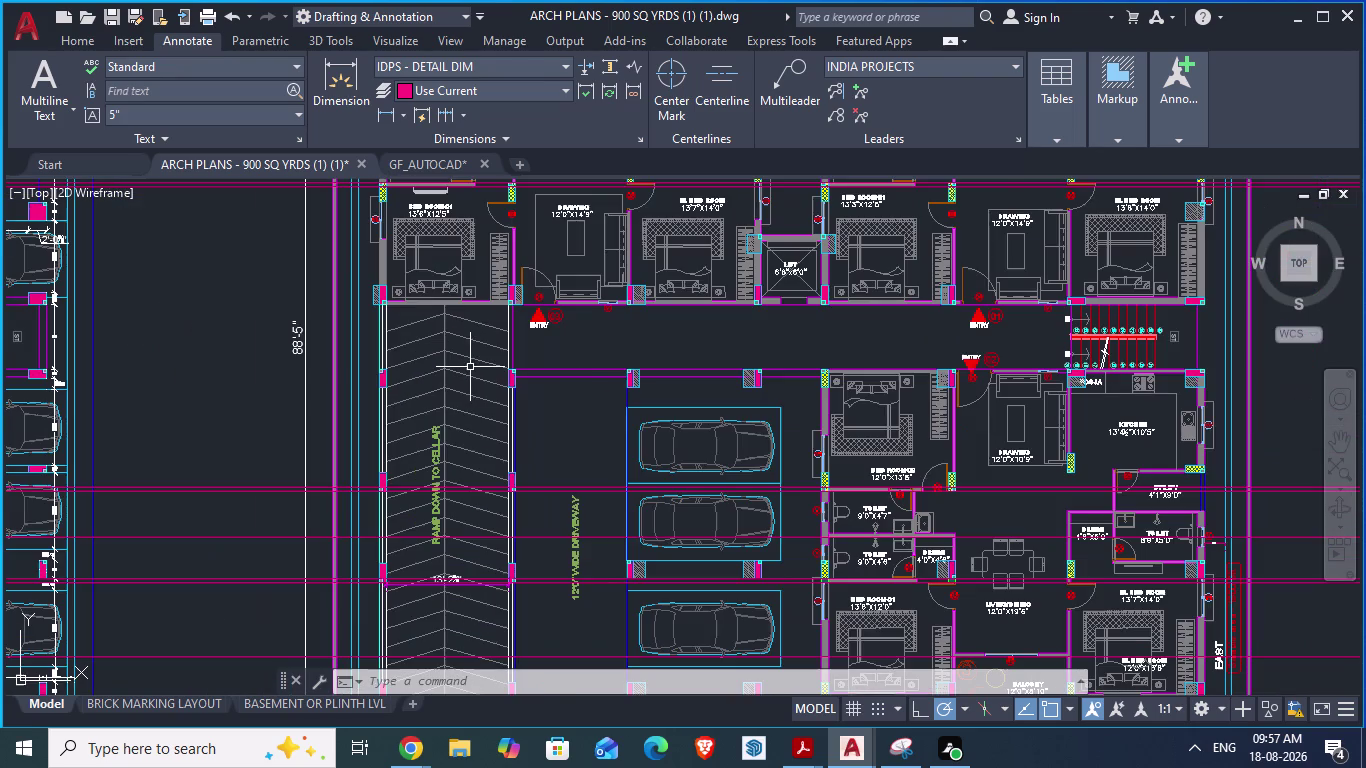
scroll(up, 3)
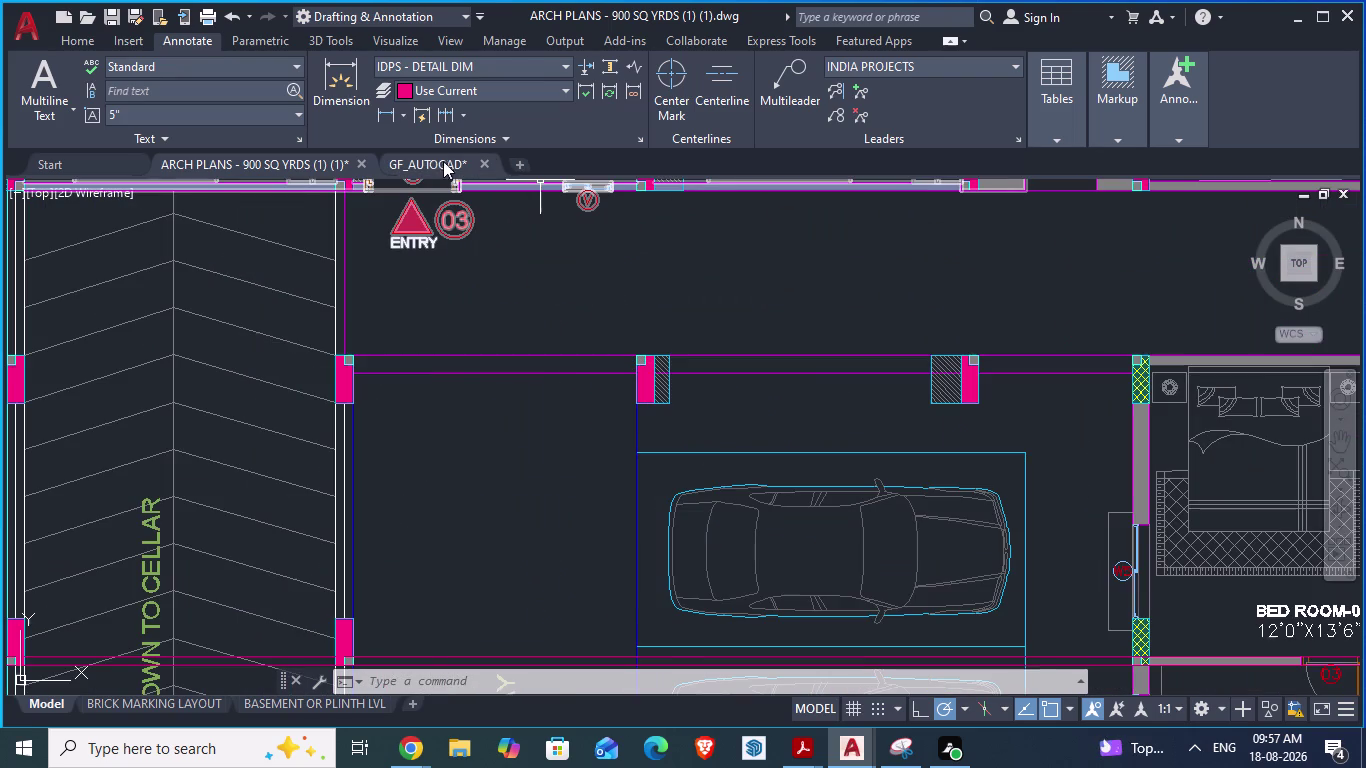
click(436, 161)
Zoom around the GF_AUTOCAD column grid.
scroll(down, 3)
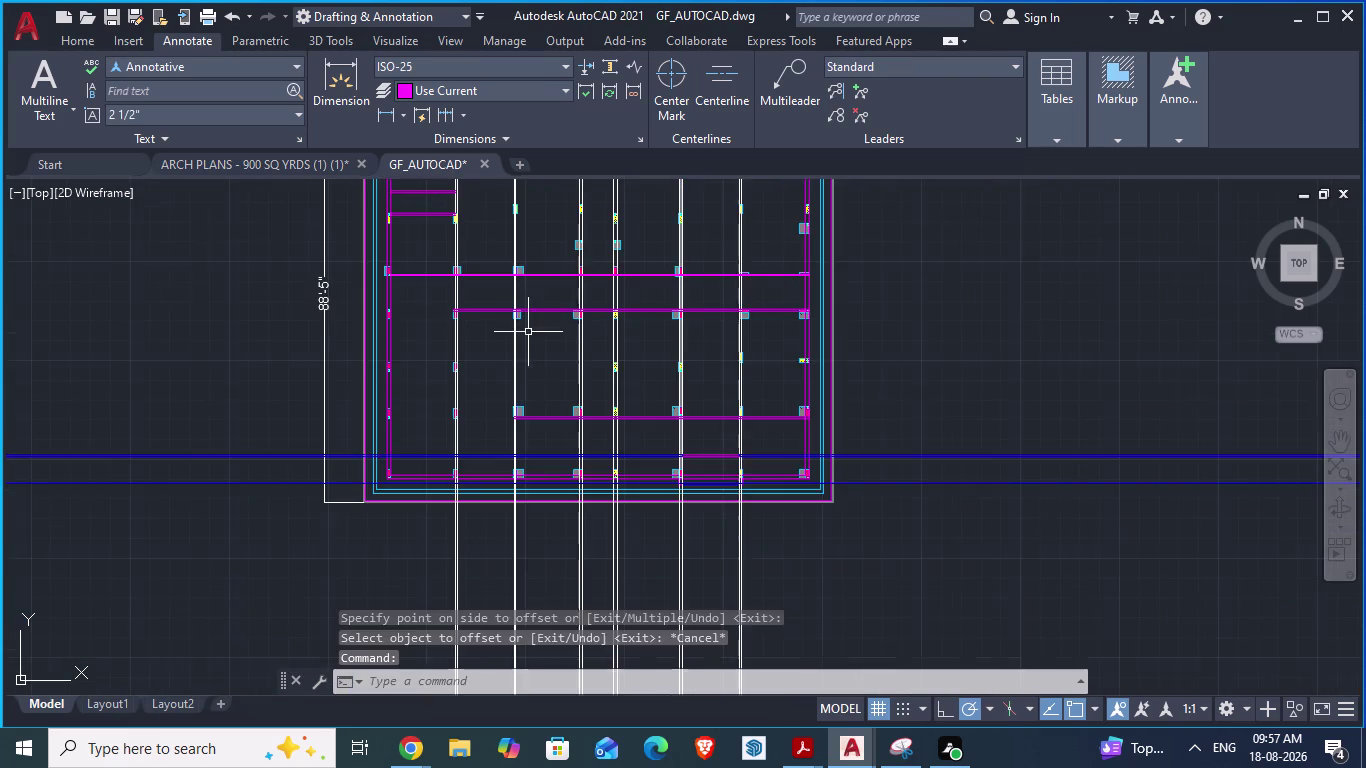
scroll(up, 3)
scroll(up, 3)
scroll(down, 3)
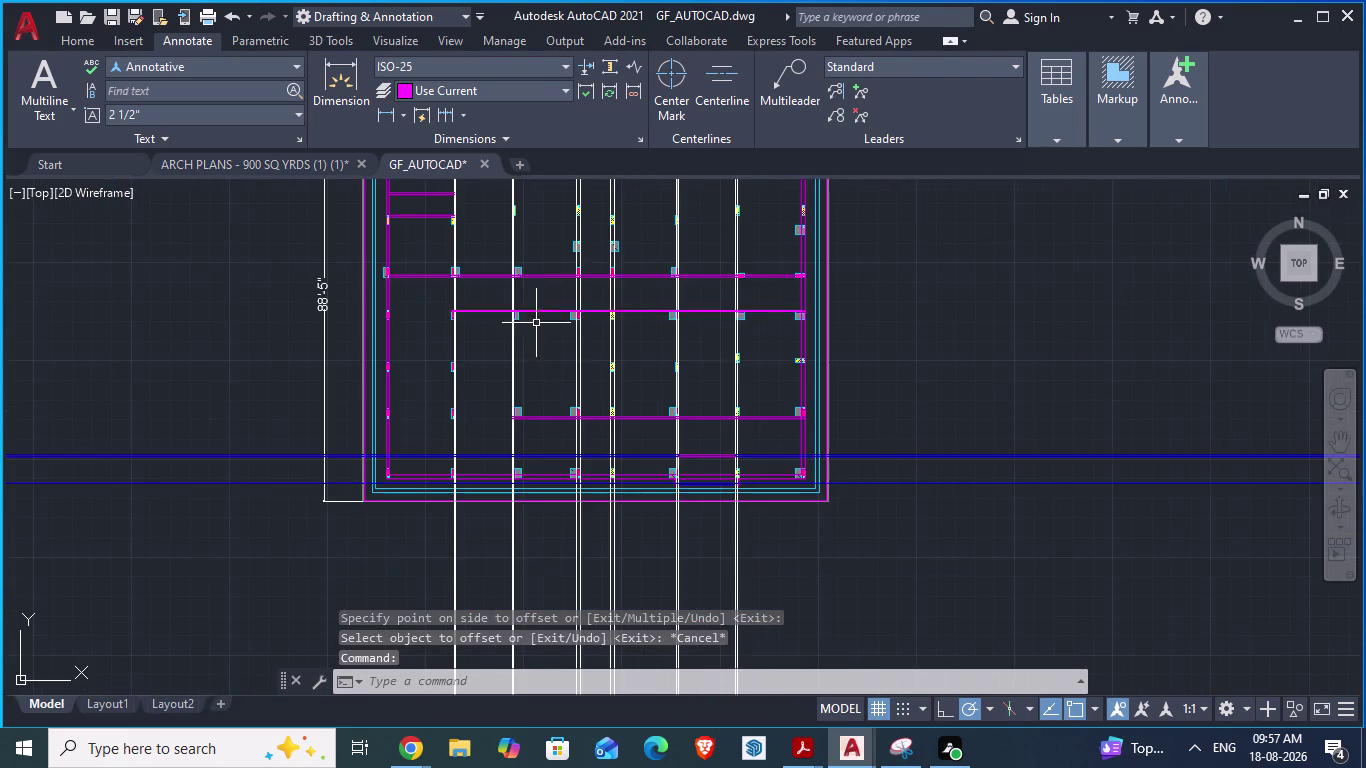
scroll(down, 3)
scroll(up, 3)
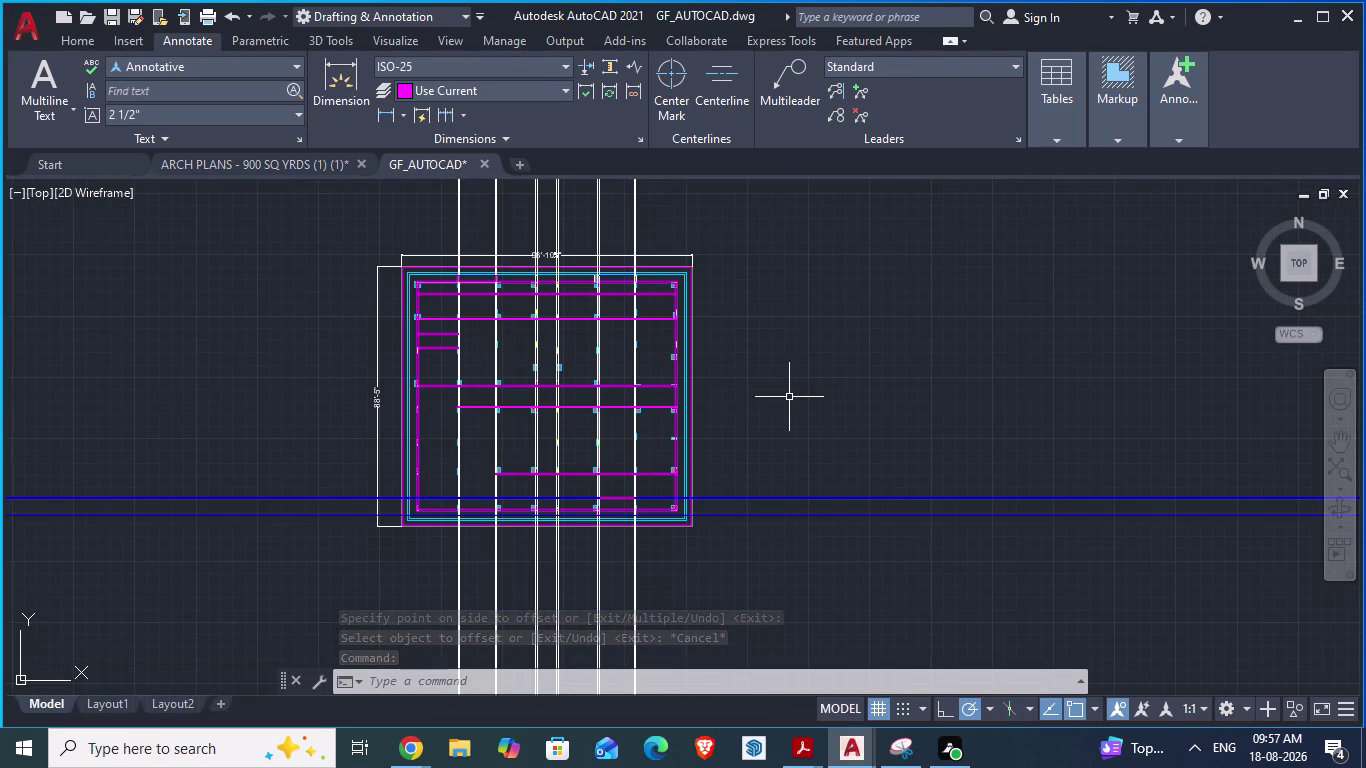
Look over the ARCH PLANS cellar, ground and typical floor sheets, then return to GF_AUTOCAD.
click(317, 153)
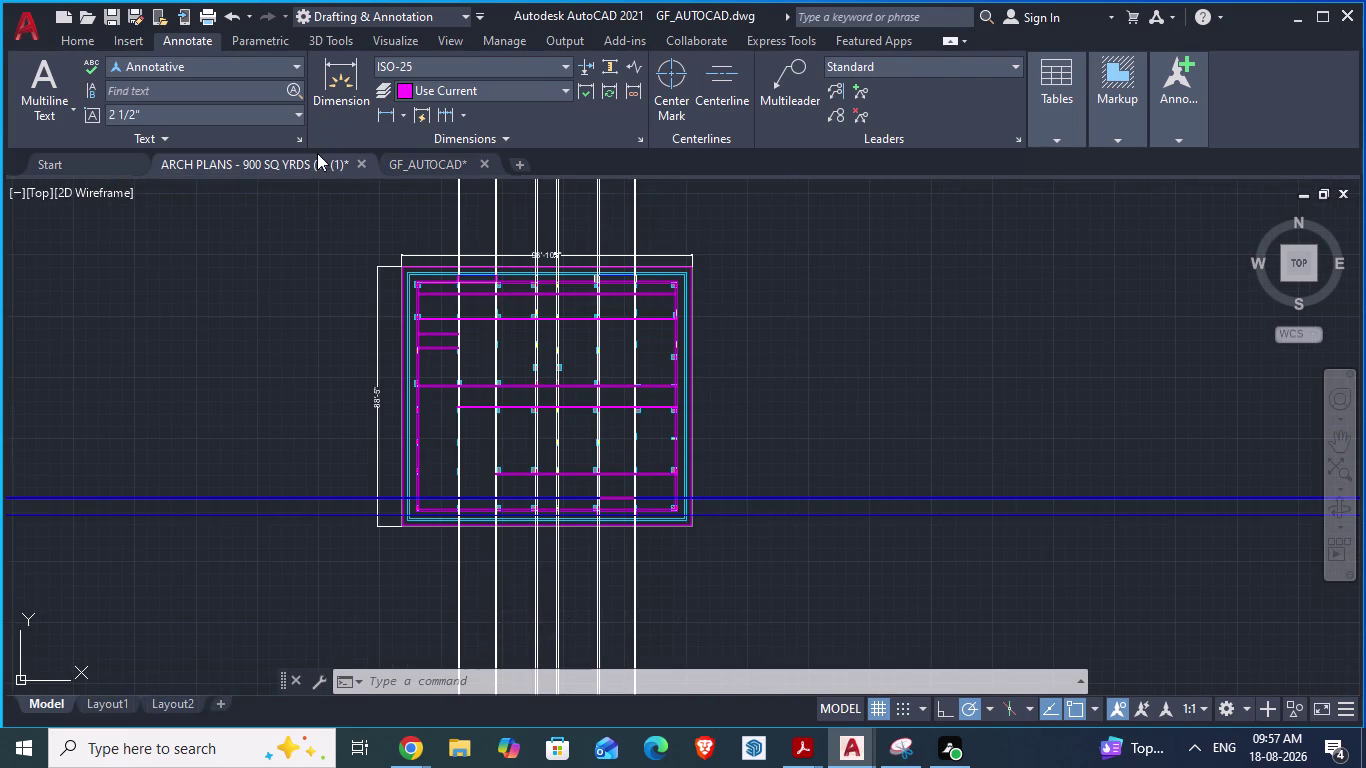
scroll(down, 3)
scroll(down, 3)
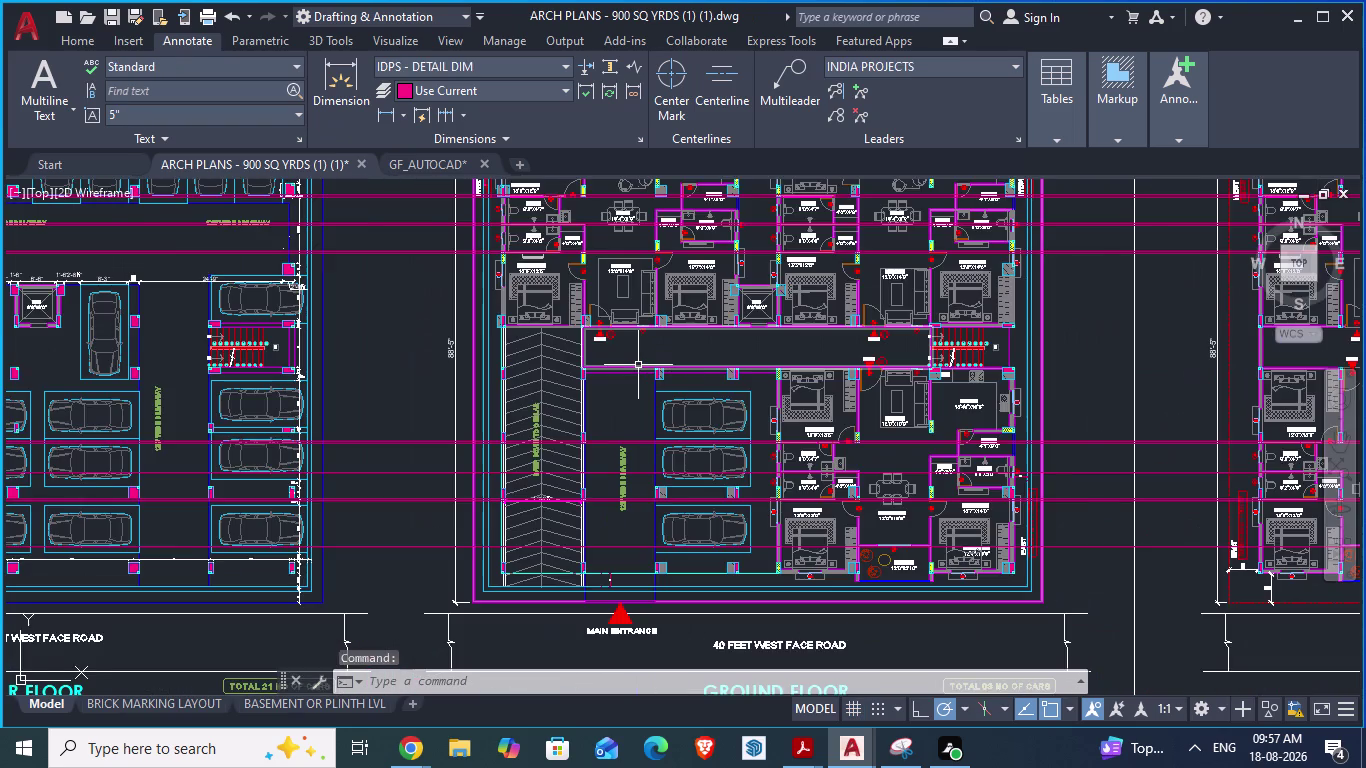
scroll(down, 3)
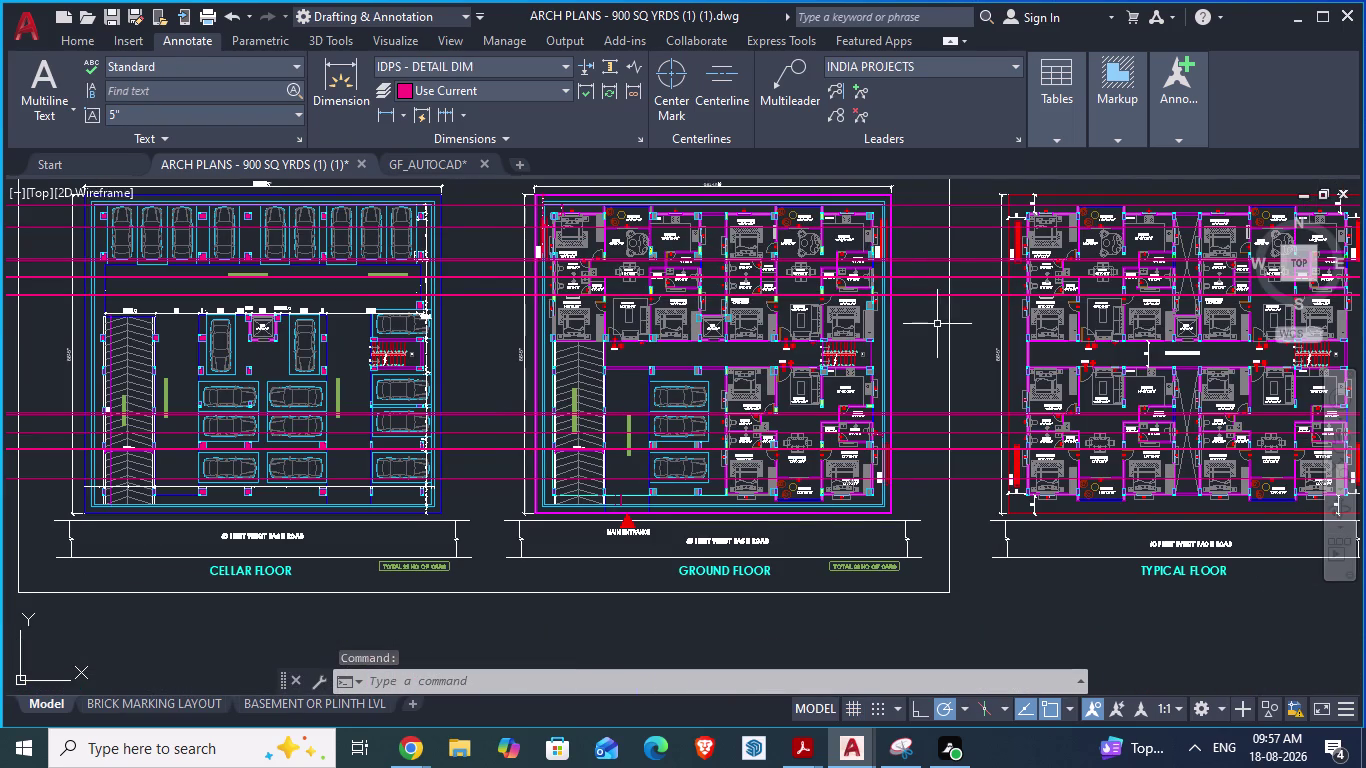
scroll(up, 3)
scroll(down, 3)
scroll(up, 3)
scroll(up, 3)
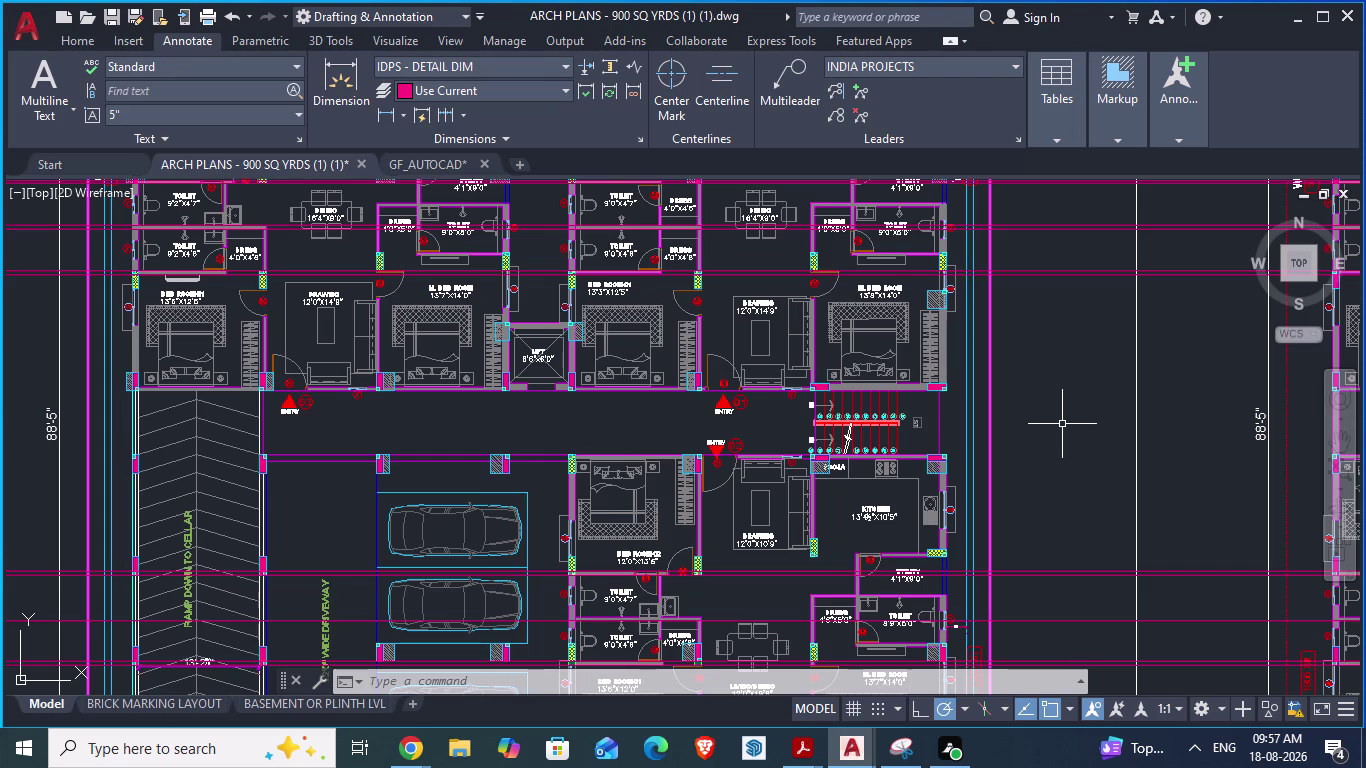
scroll(down, 3)
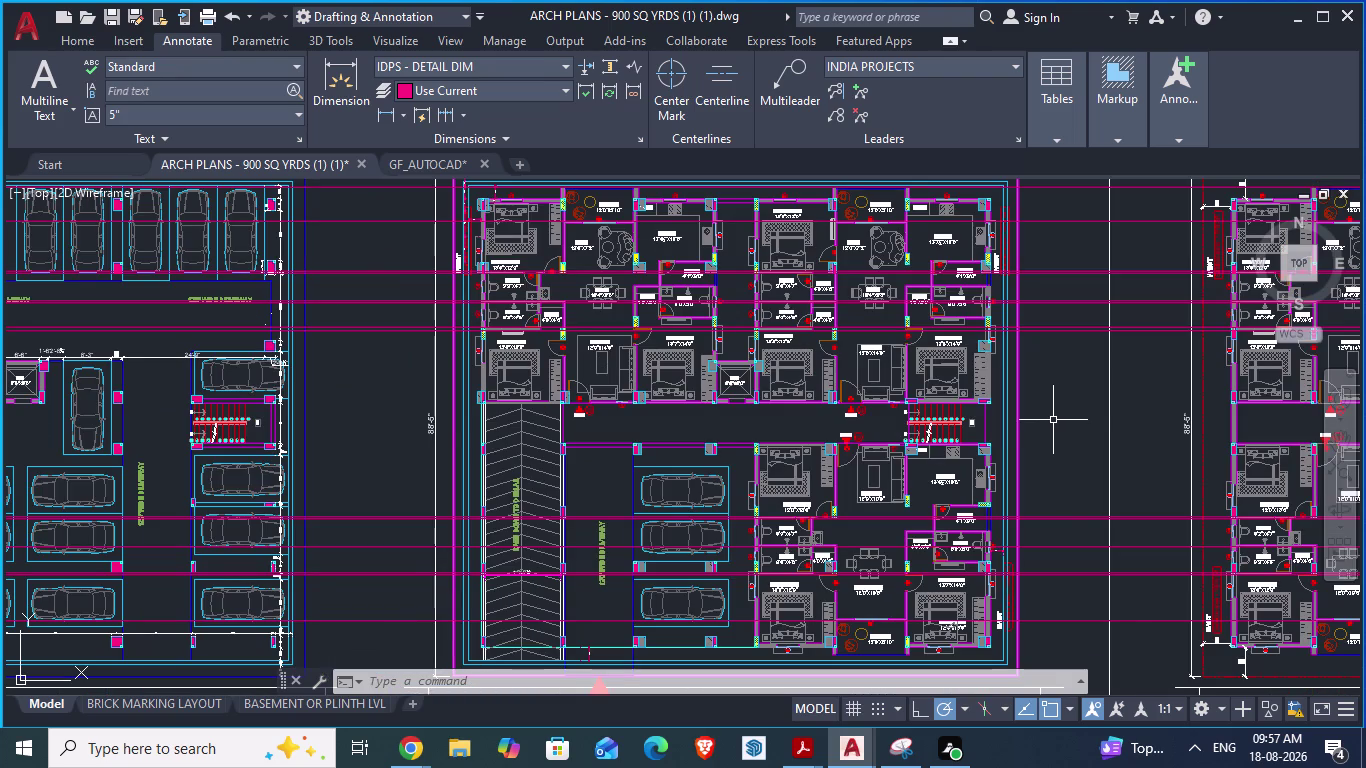
click(428, 154)
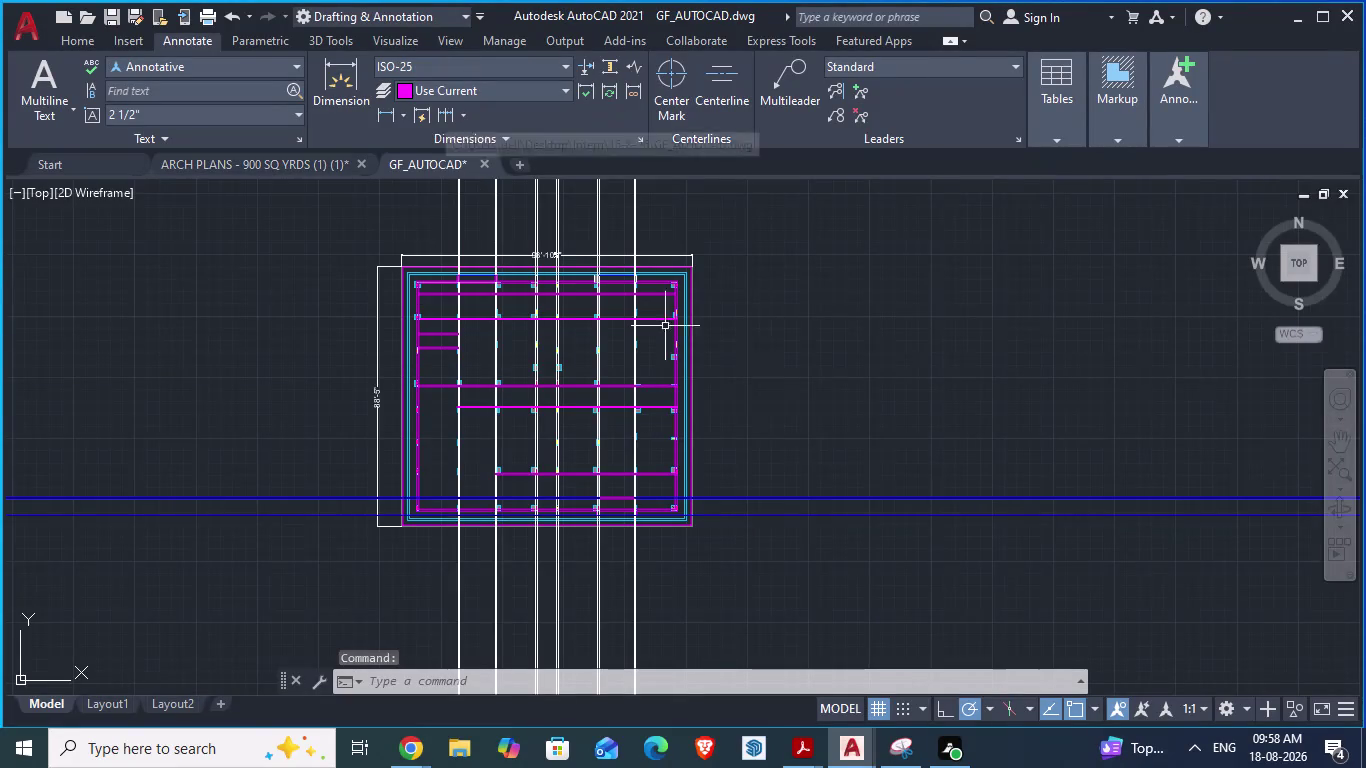
Save GF_AUTOCAD with Ctrl+S, look over its grid, then switch to ARCH PLANS.
scroll(up, 3)
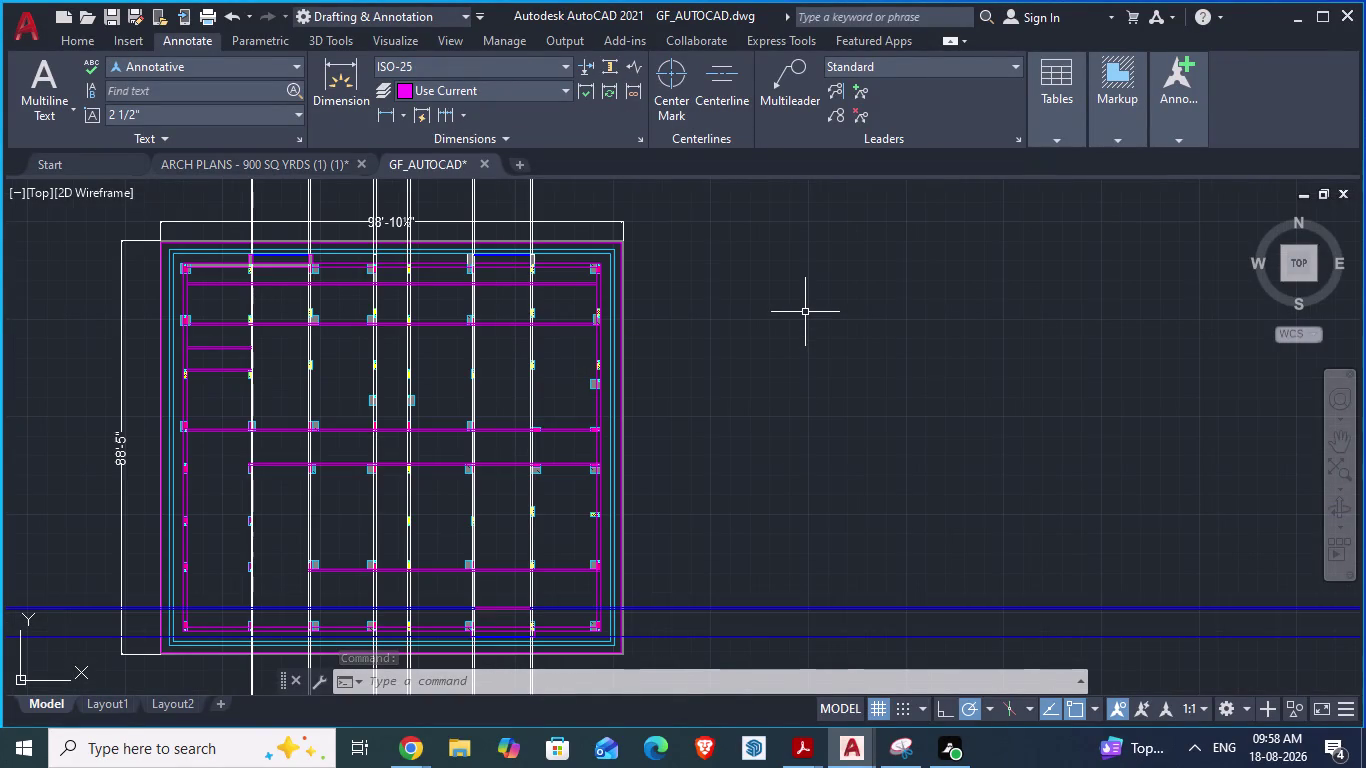
key(ctrl+s)
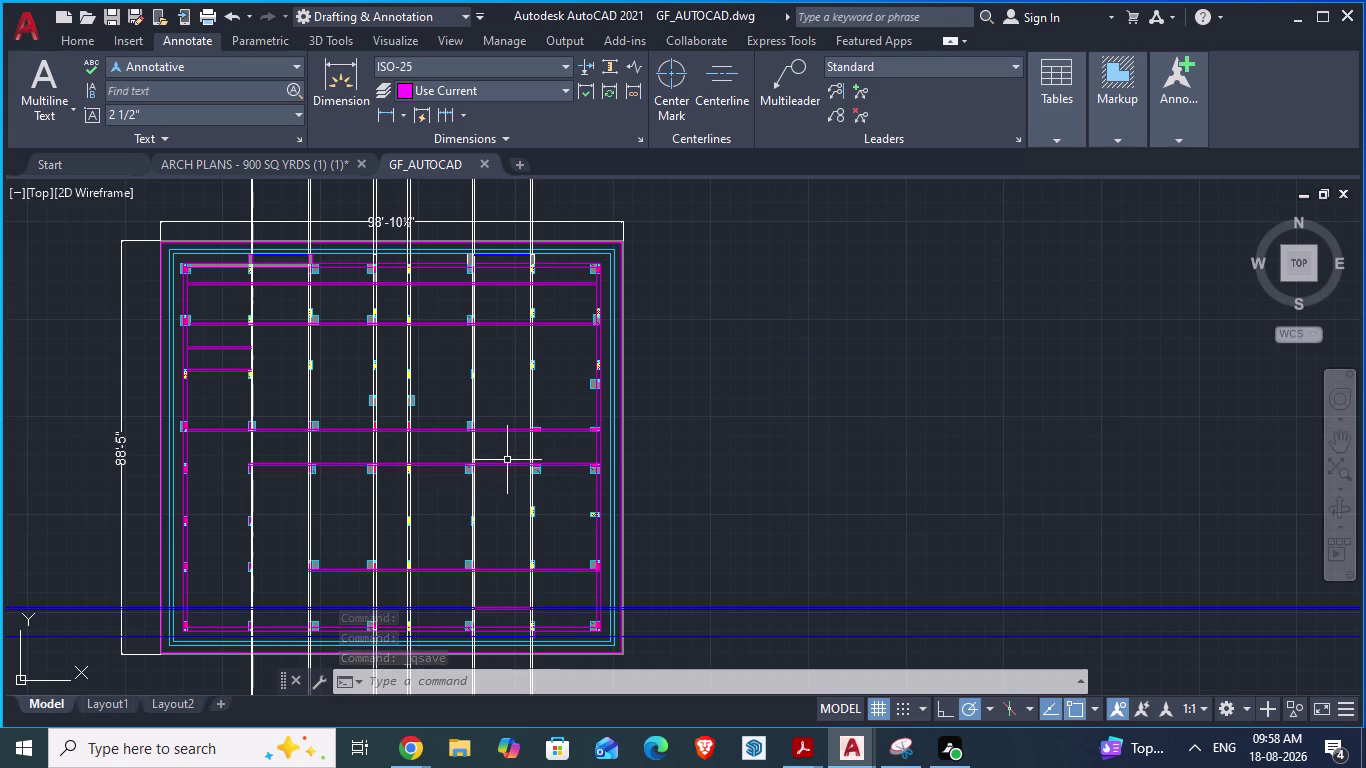
scroll(up, 3)
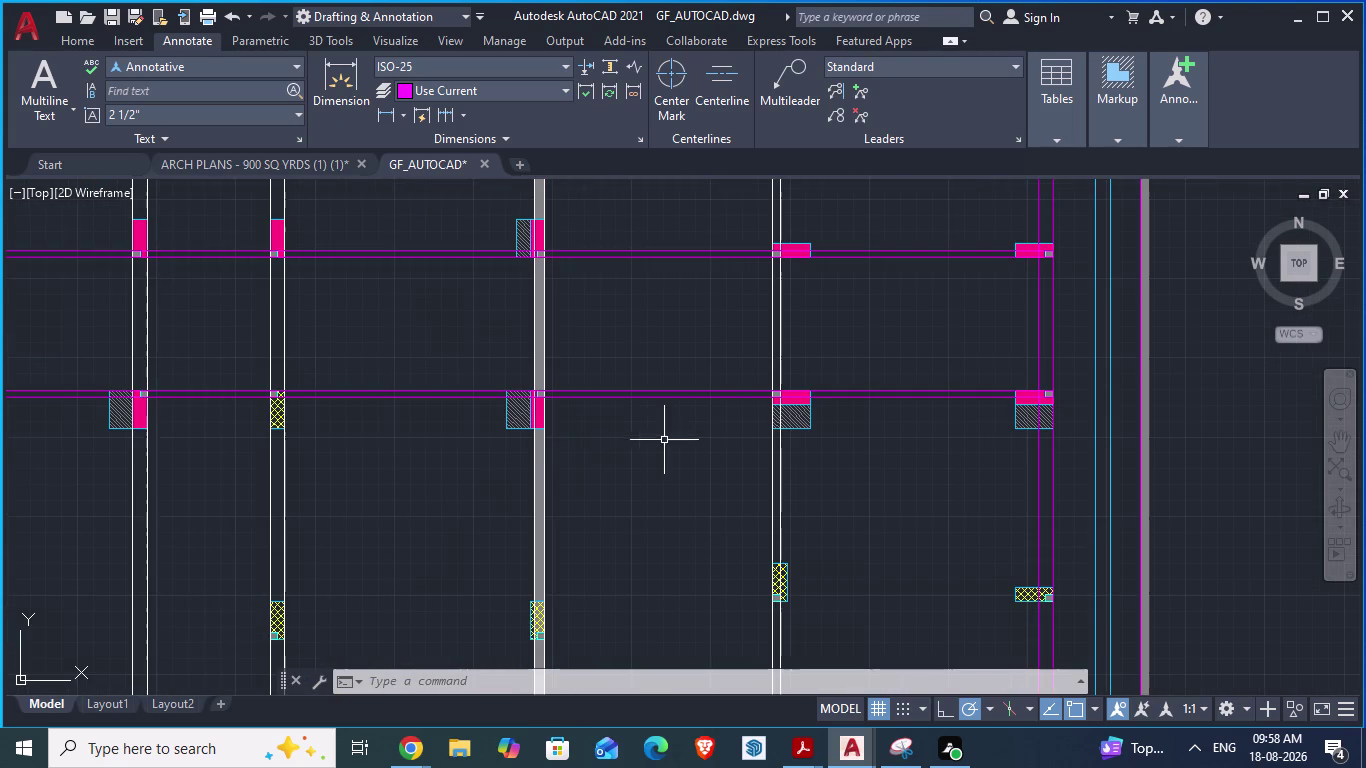
scroll(up, 3)
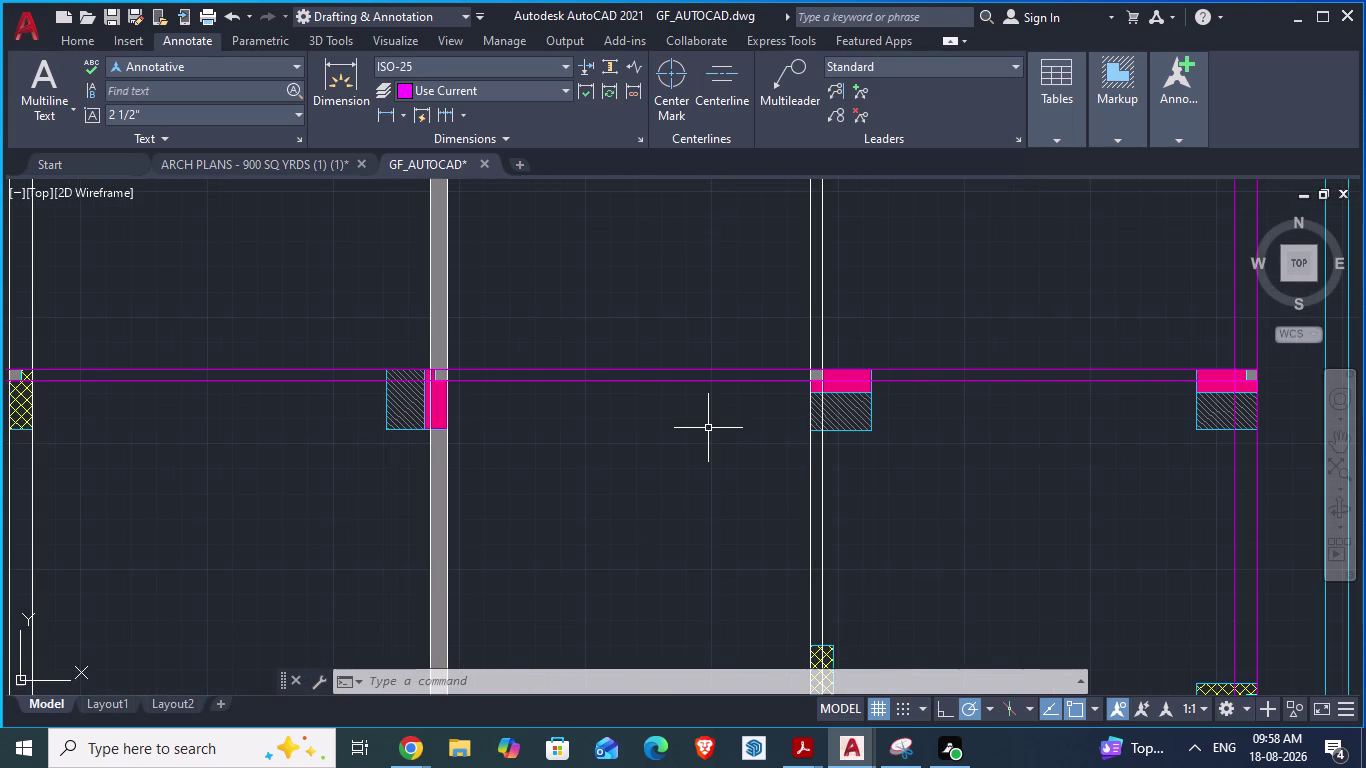
scroll(down, 3)
scroll(down, 3)
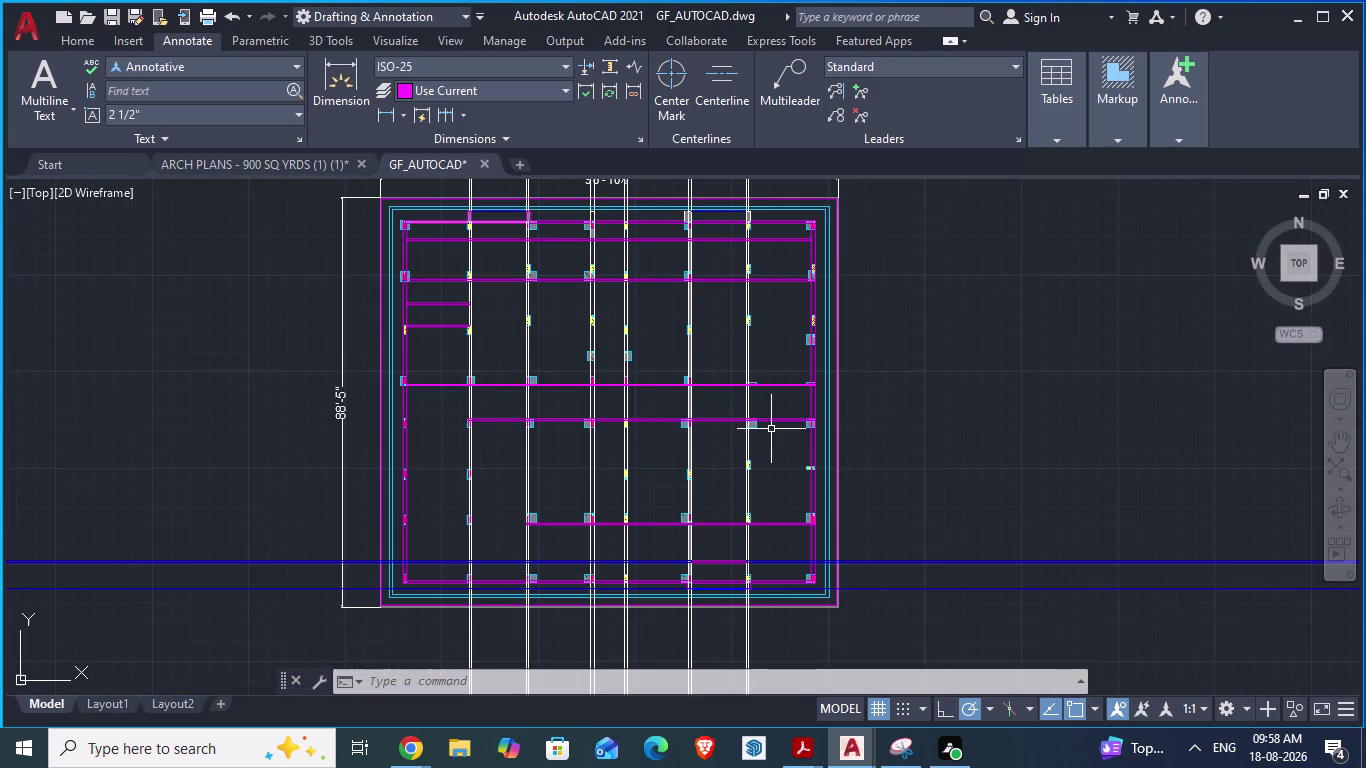
scroll(down, 3)
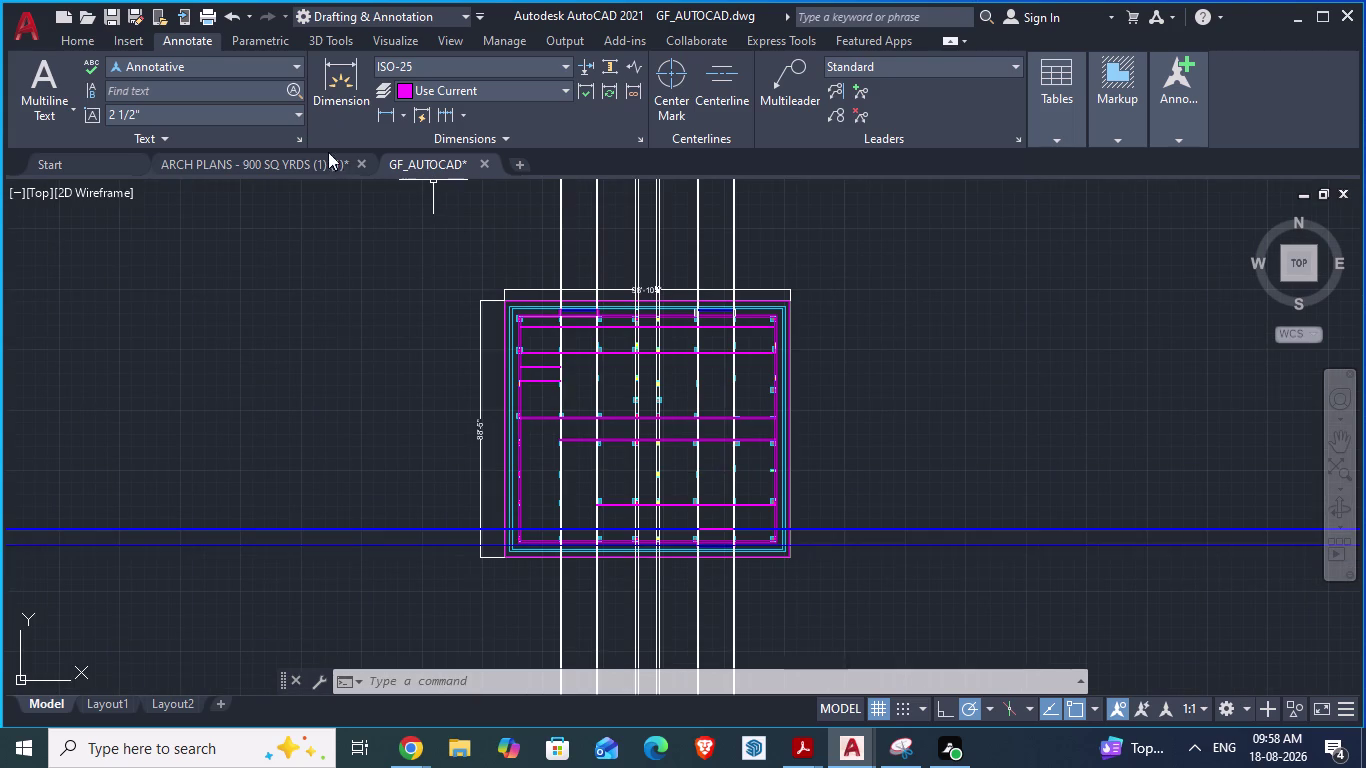
click(287, 159)
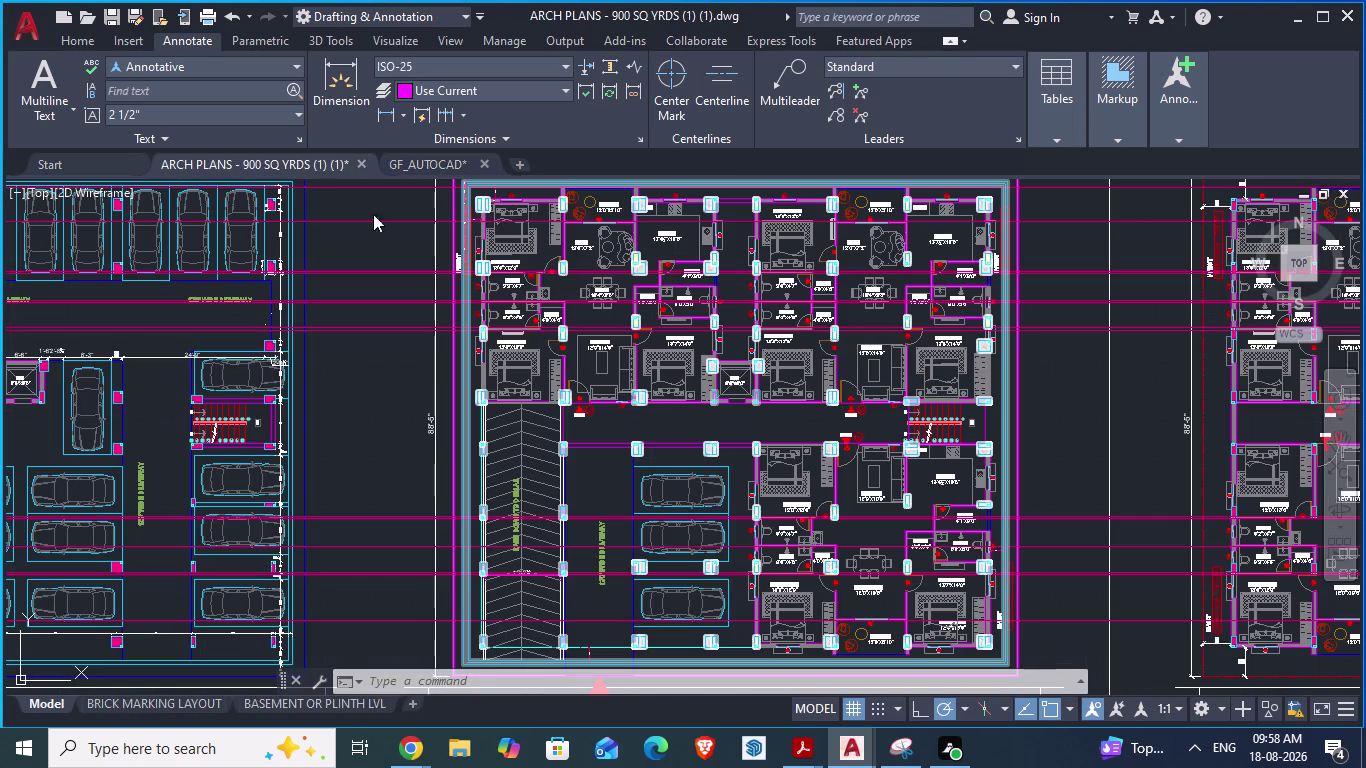
Zoom over the ARCH PLANS ground, typical and cellar sheets, then return to GF_AUTOCAD.
scroll(down, 3)
scroll(up, 3)
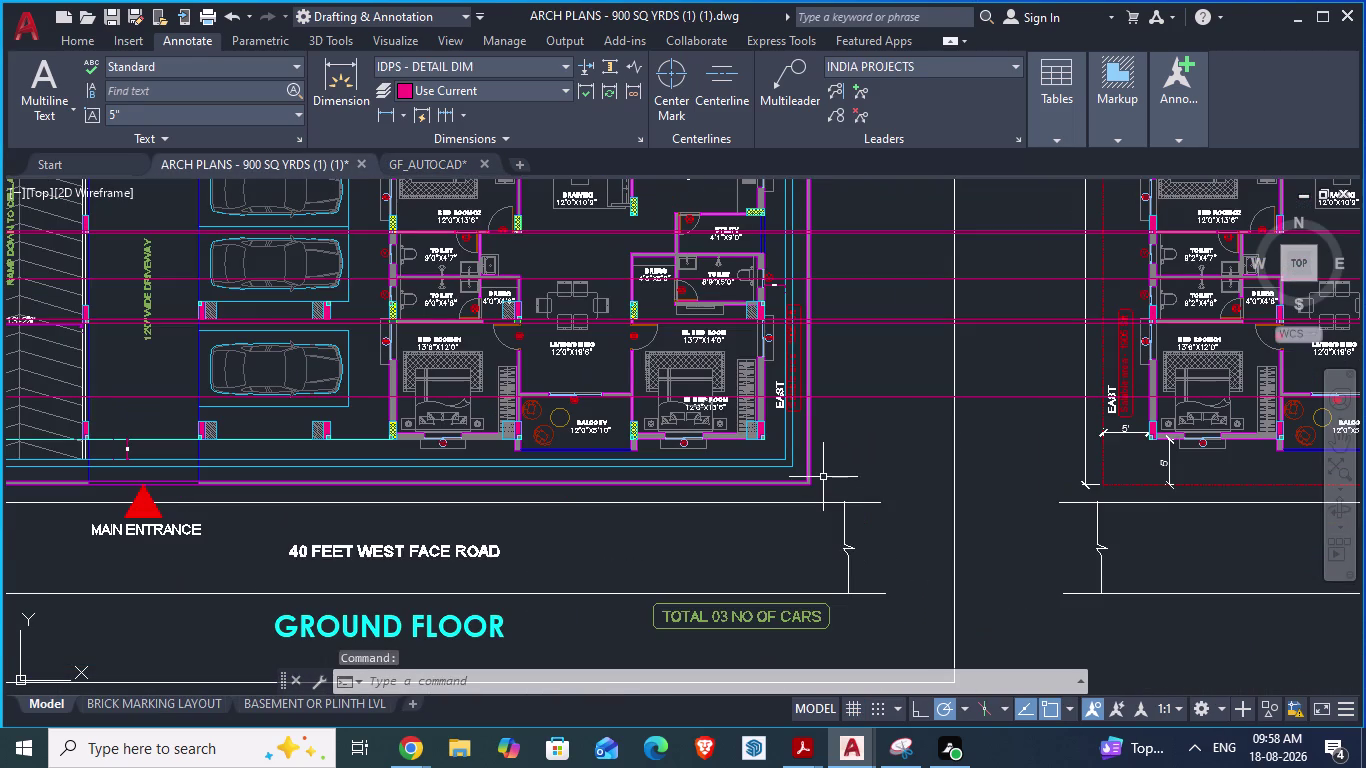
scroll(down, 3)
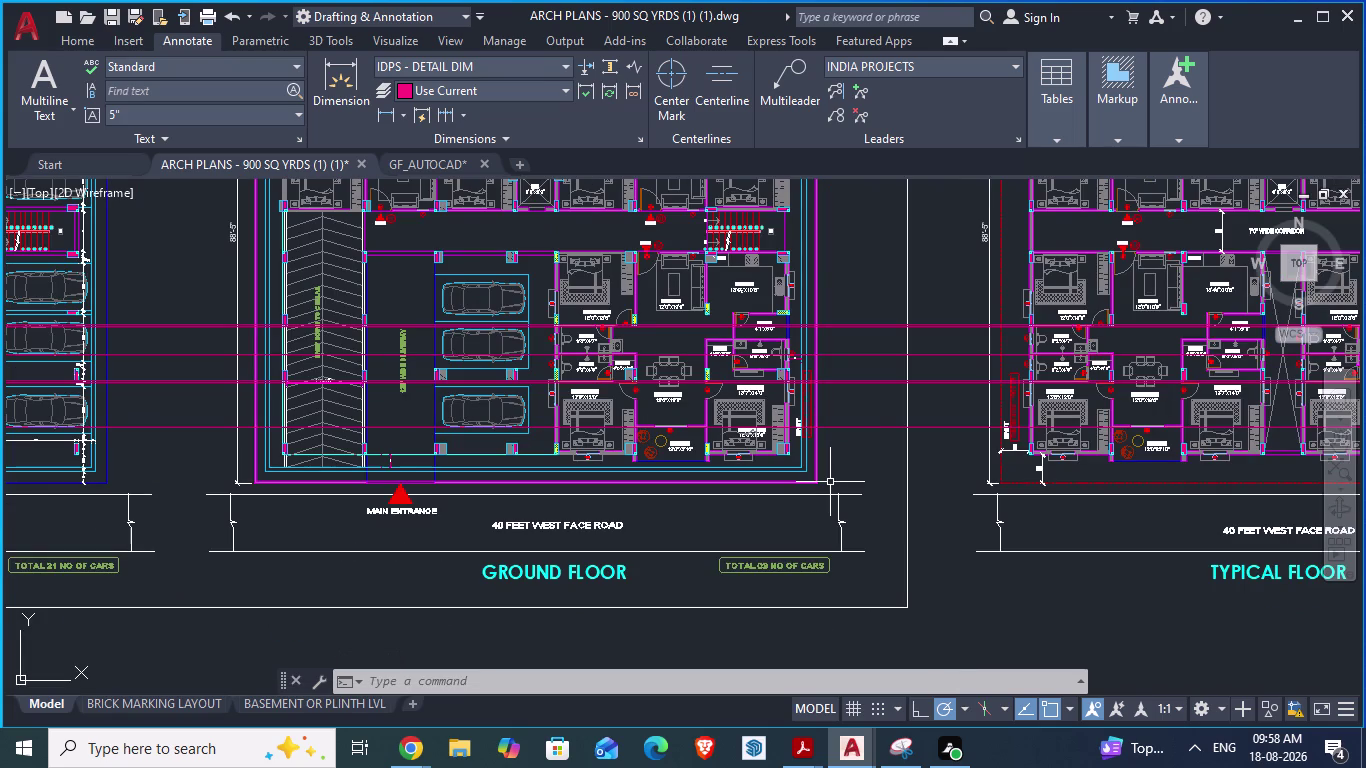
scroll(down, 3)
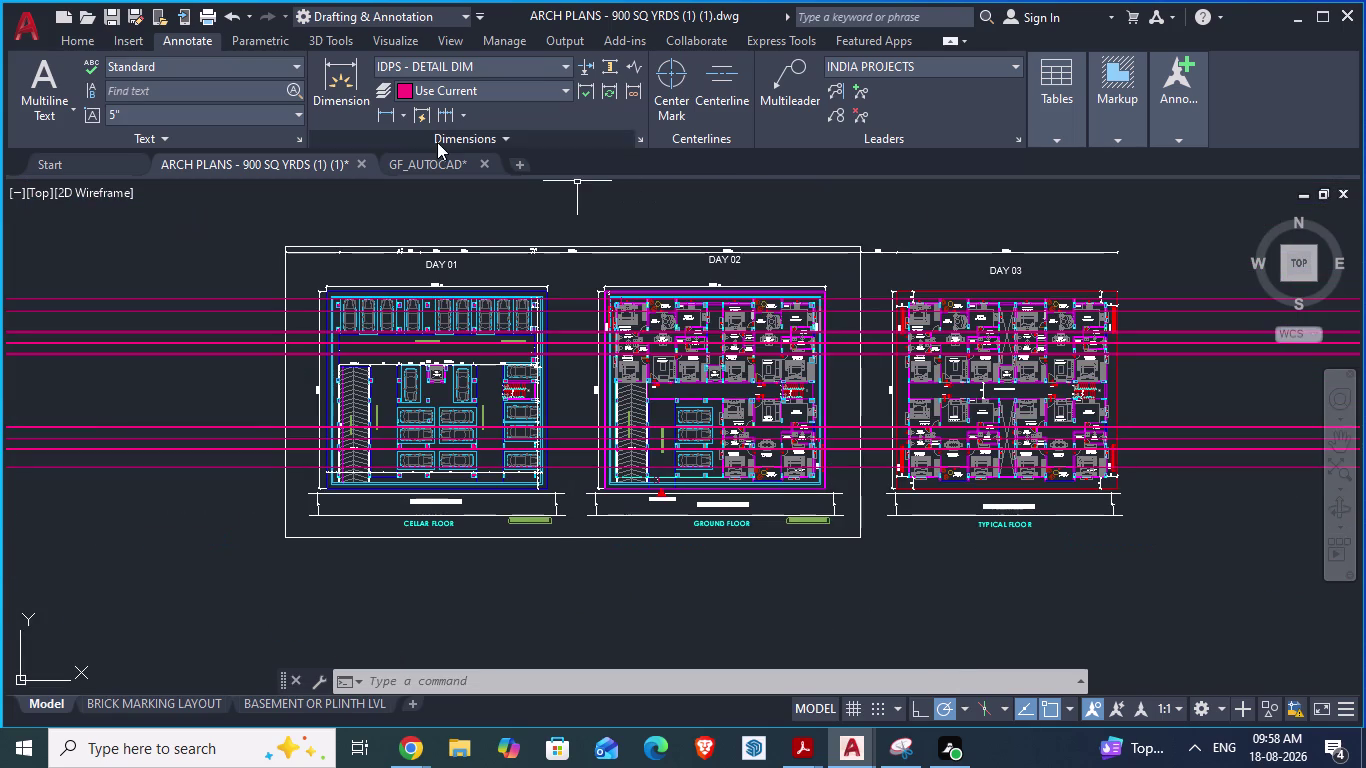
click(435, 160)
scroll(up, 3)
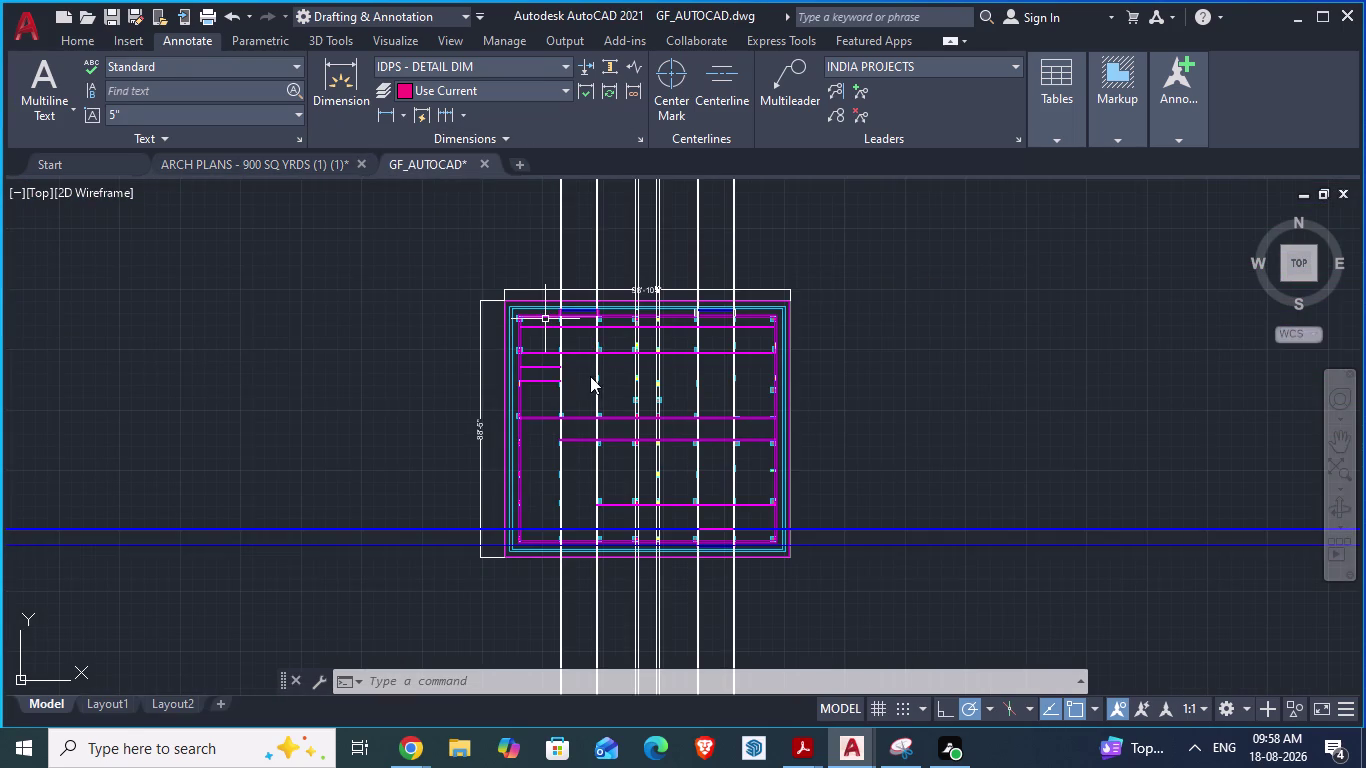
Draw a magenta wall line from a column corner to the next column corner.
scroll(down, 3)
scroll(up, 3)
key(l)
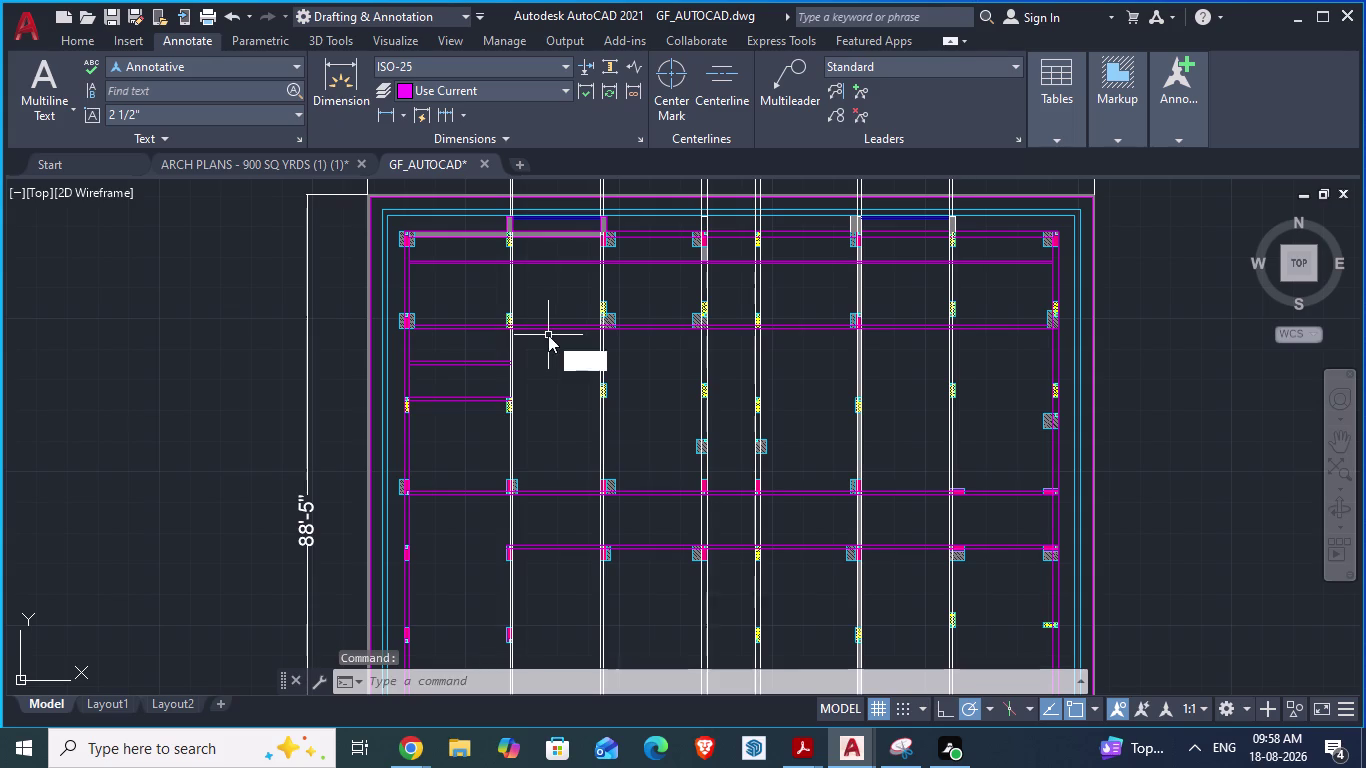
key(Return)
scroll(up, 3)
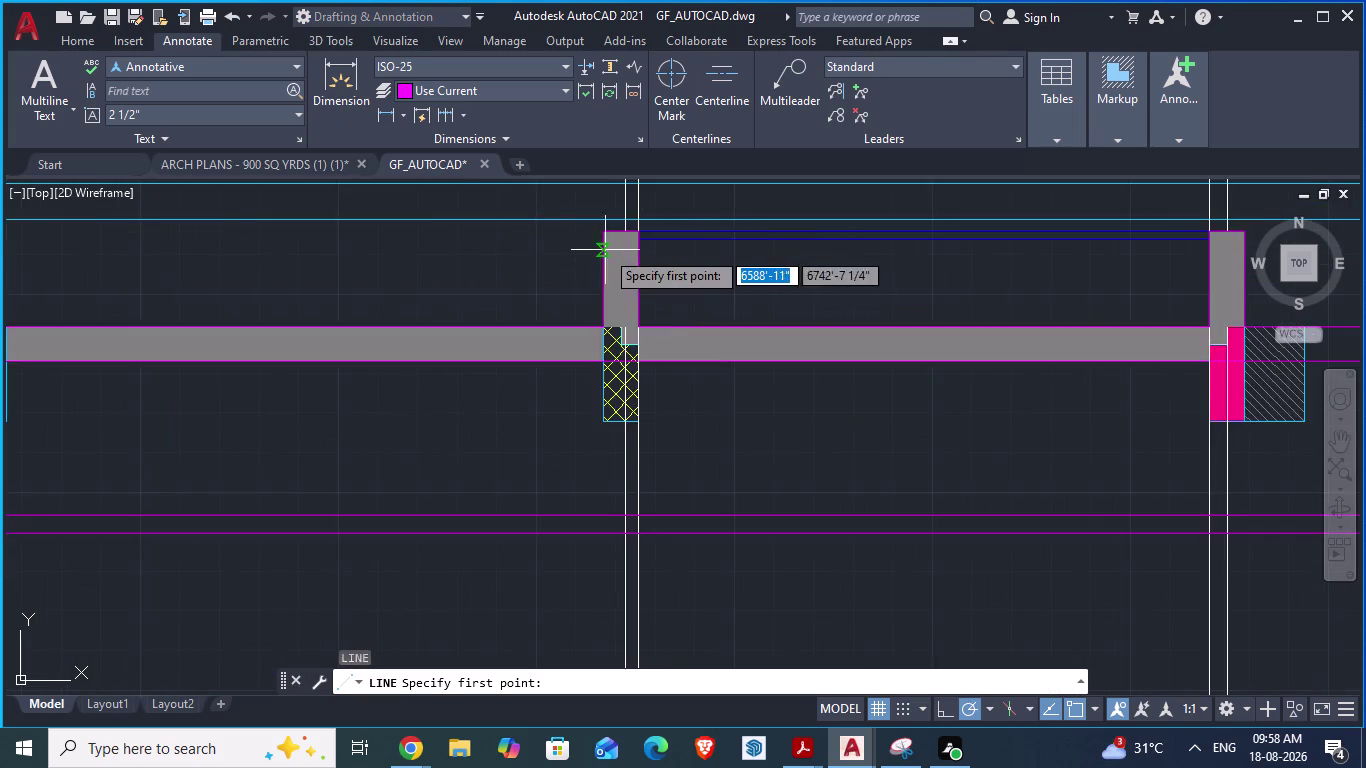
scroll(up, 3)
scroll(down, 3)
scroll(up, 3)
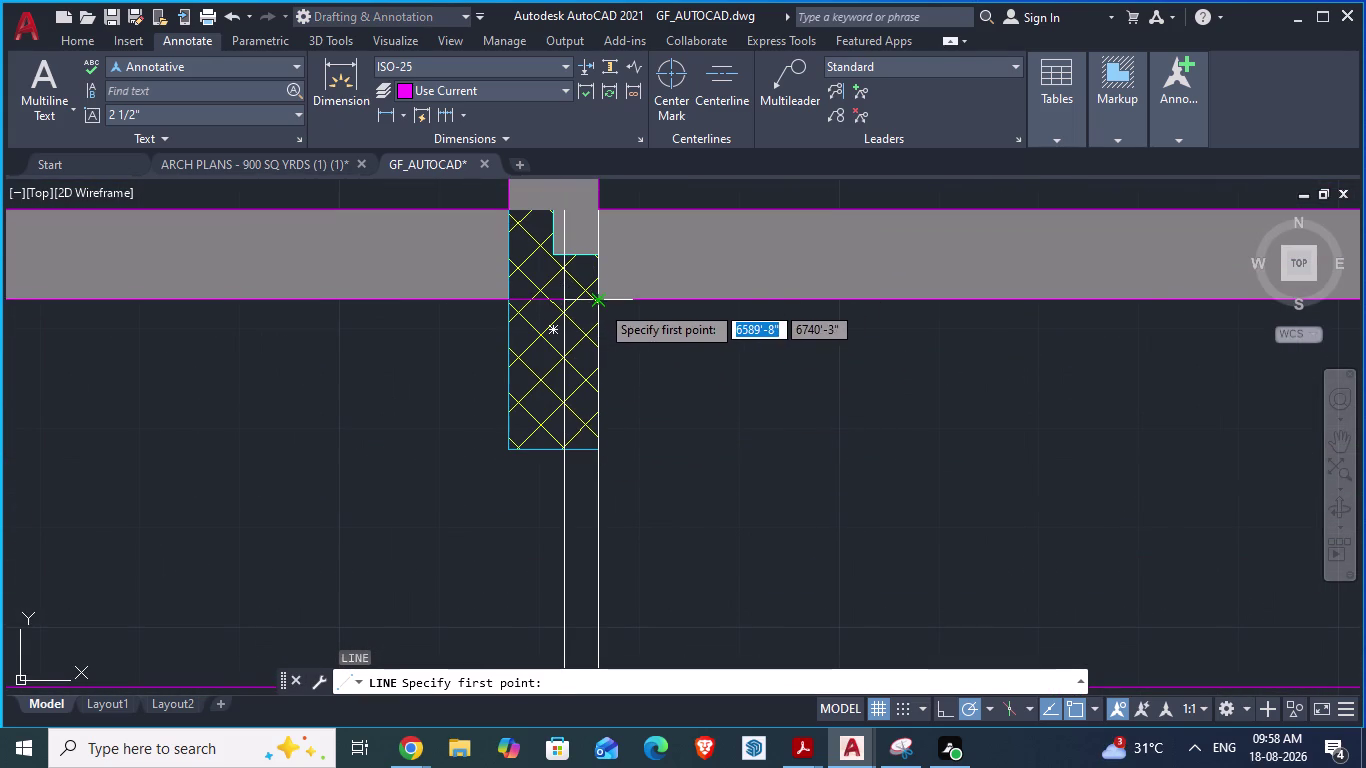
click(601, 304)
scroll(down, 3)
scroll(down, 3)
scroll(up, 3)
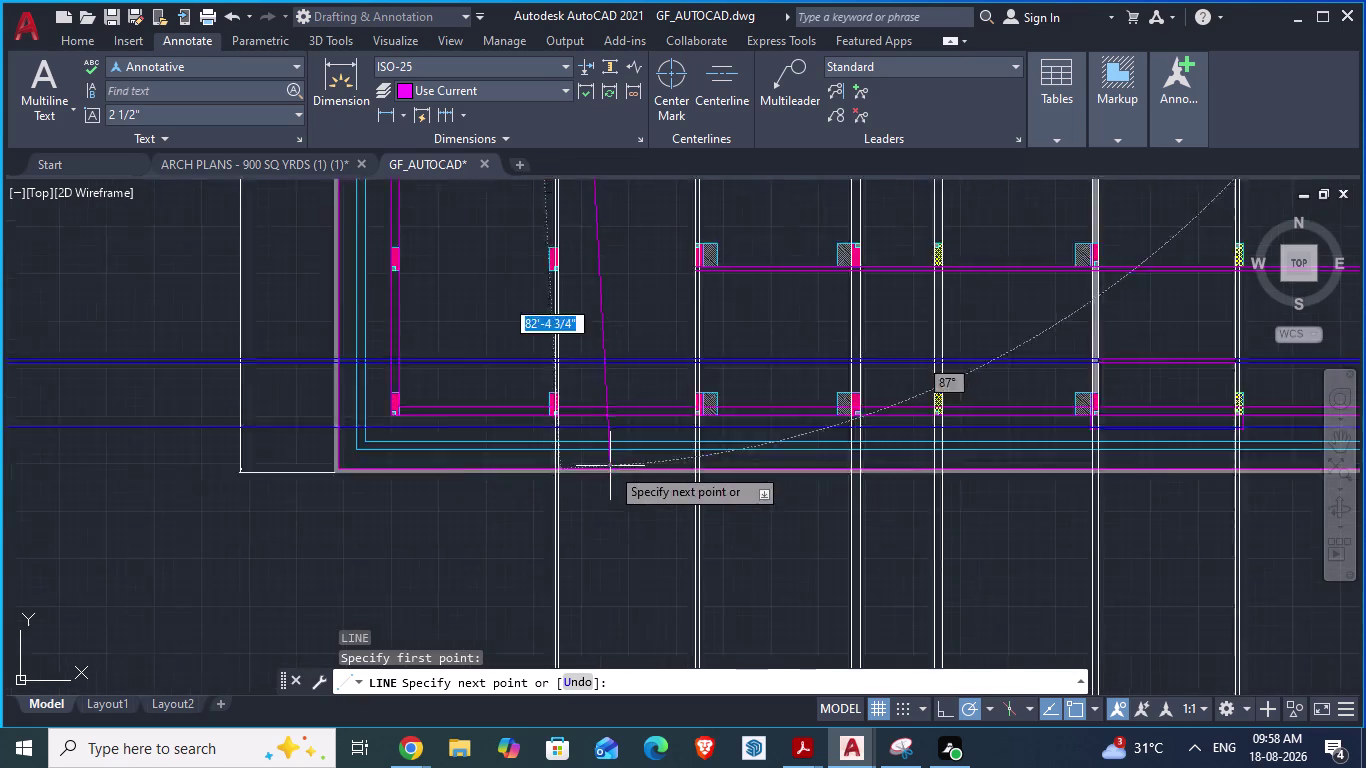
scroll(up, 3)
scroll(up, 3)
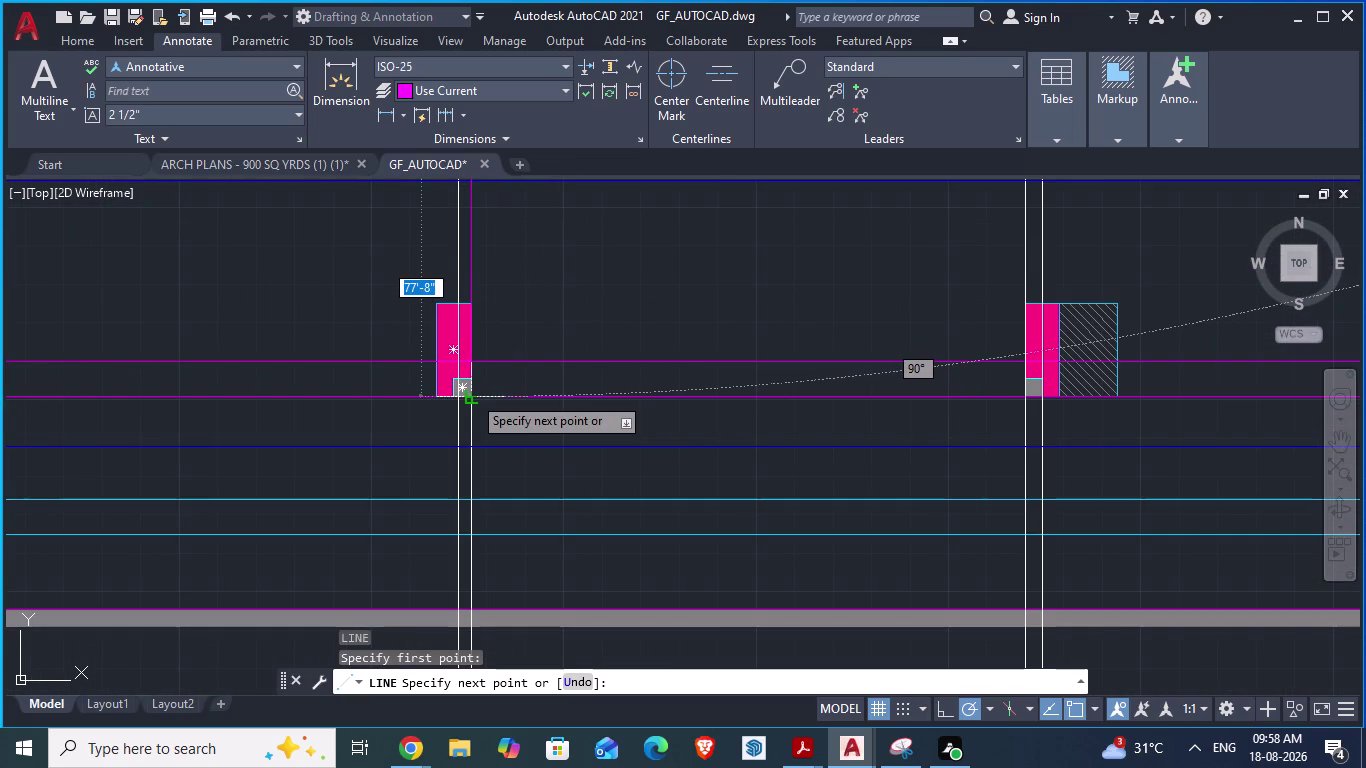
click(471, 395)
key(Return)
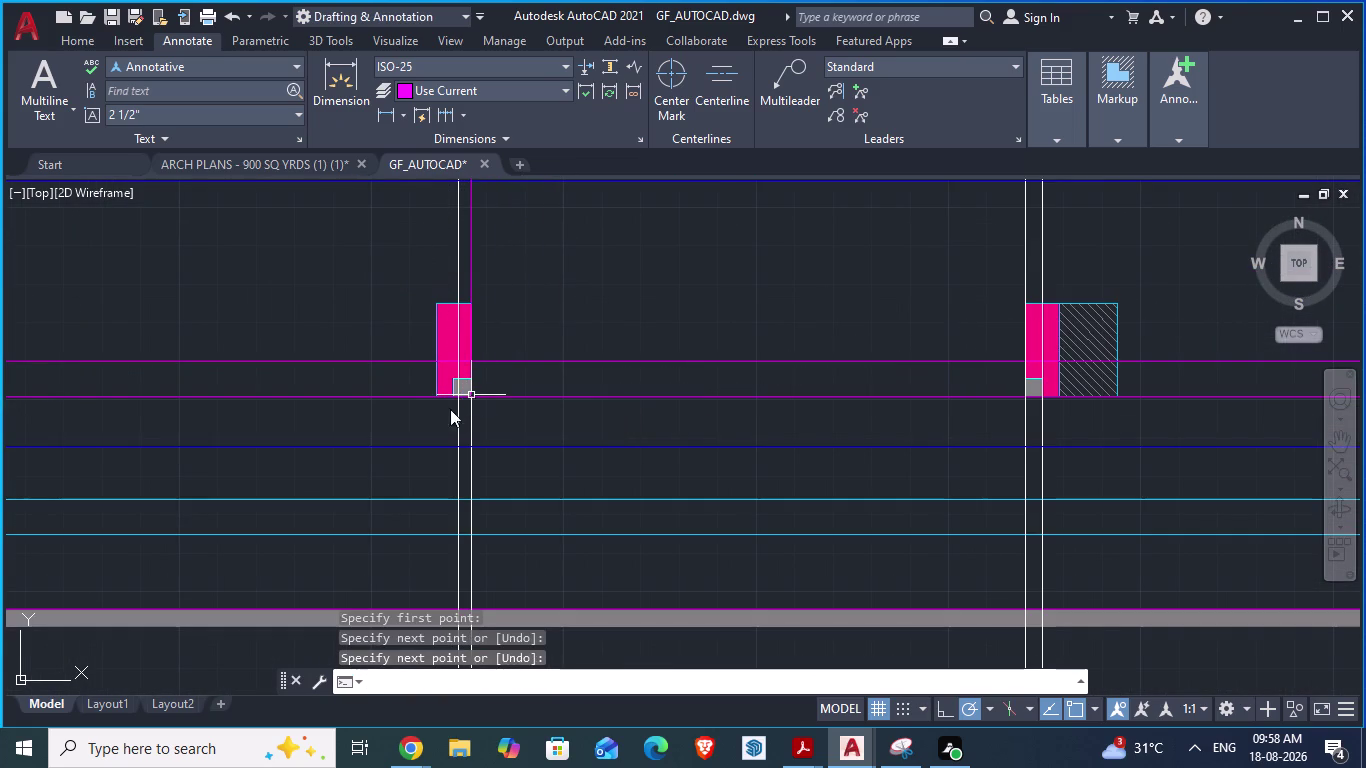
Draw a second wall line from a column edge to the hatched column corner.
key(l)
key(Return)
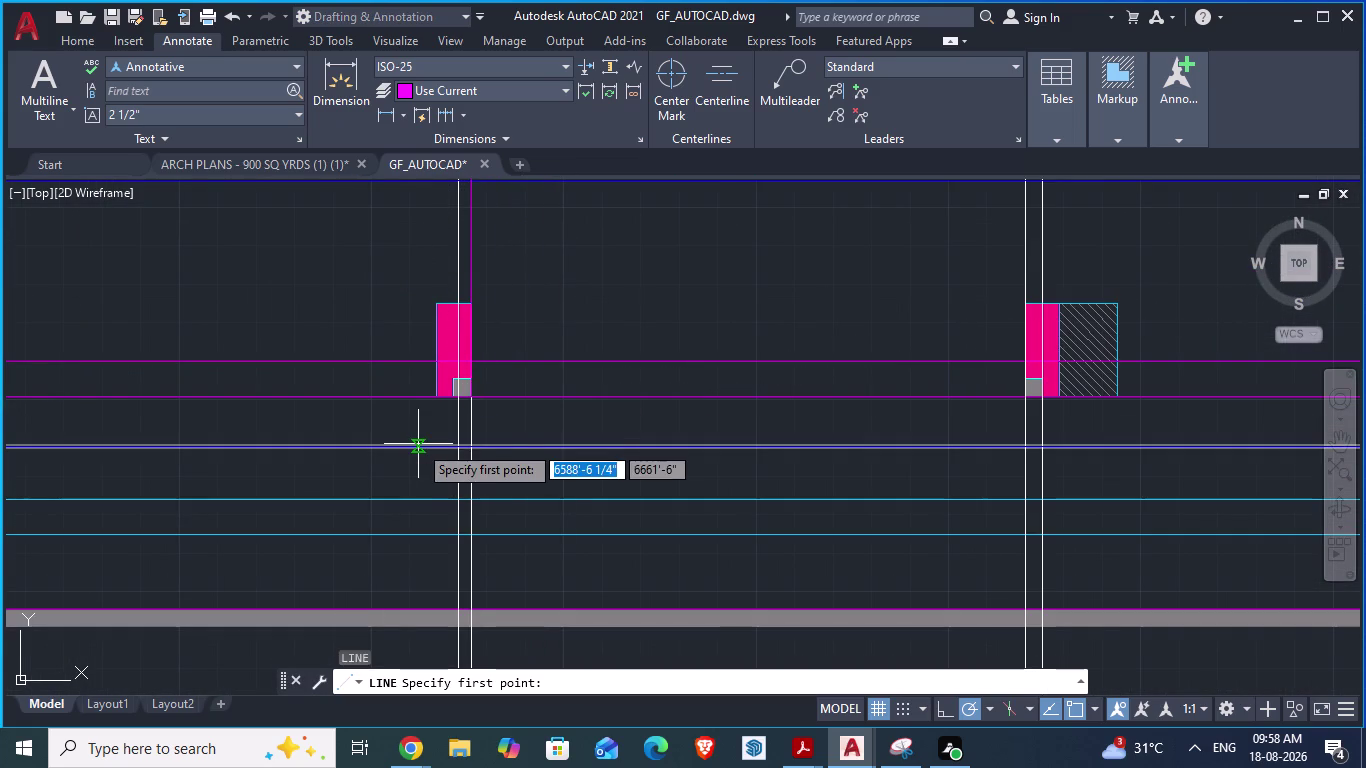
click(457, 298)
scroll(down, 3)
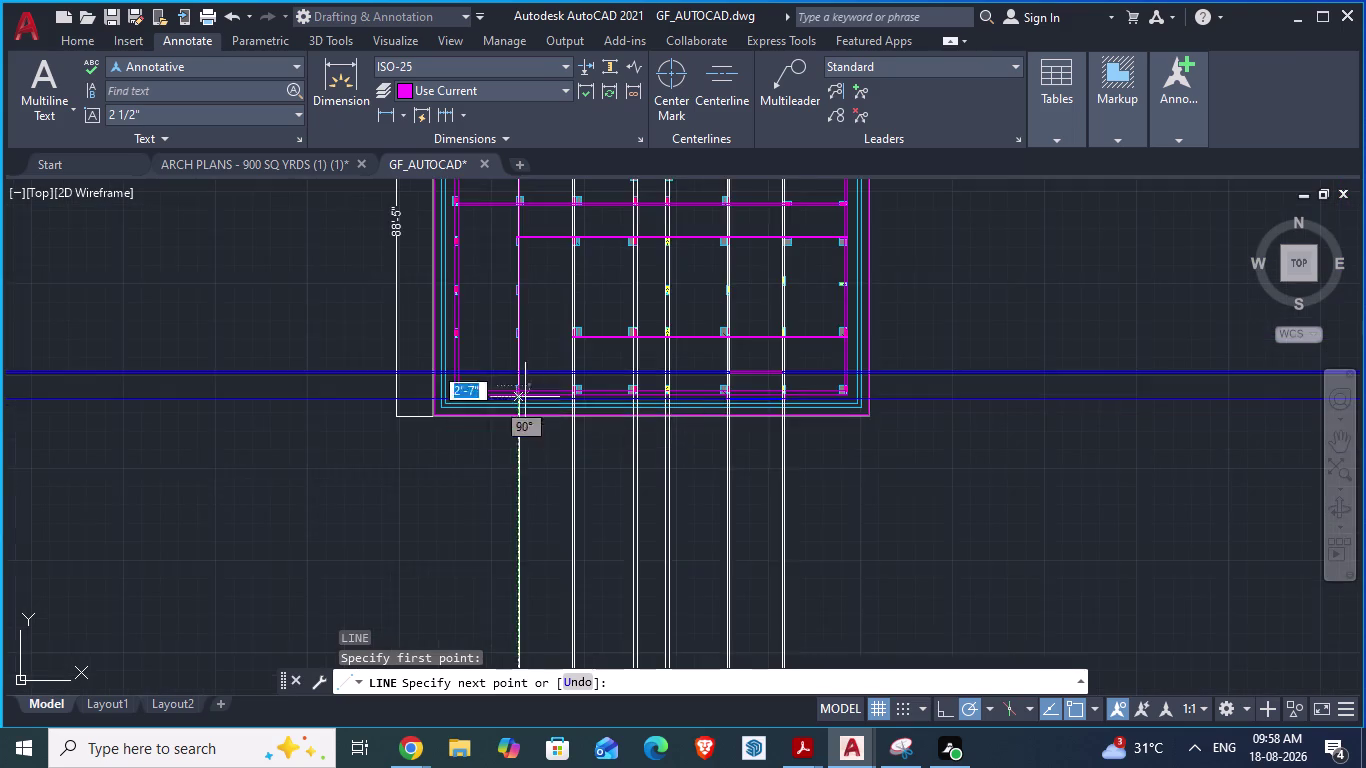
scroll(down, 3)
scroll(up, 3)
scroll(up, 3)
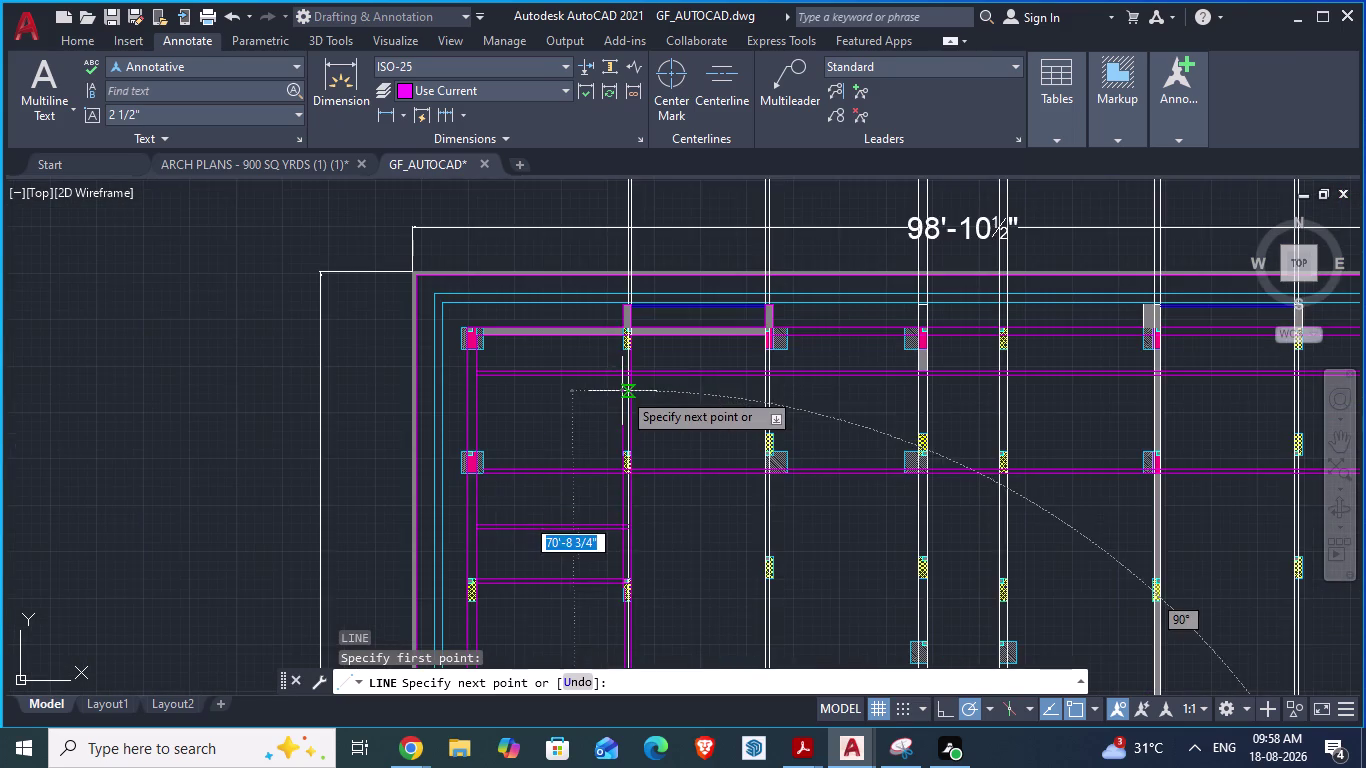
scroll(up, 3)
scroll(up, 3)
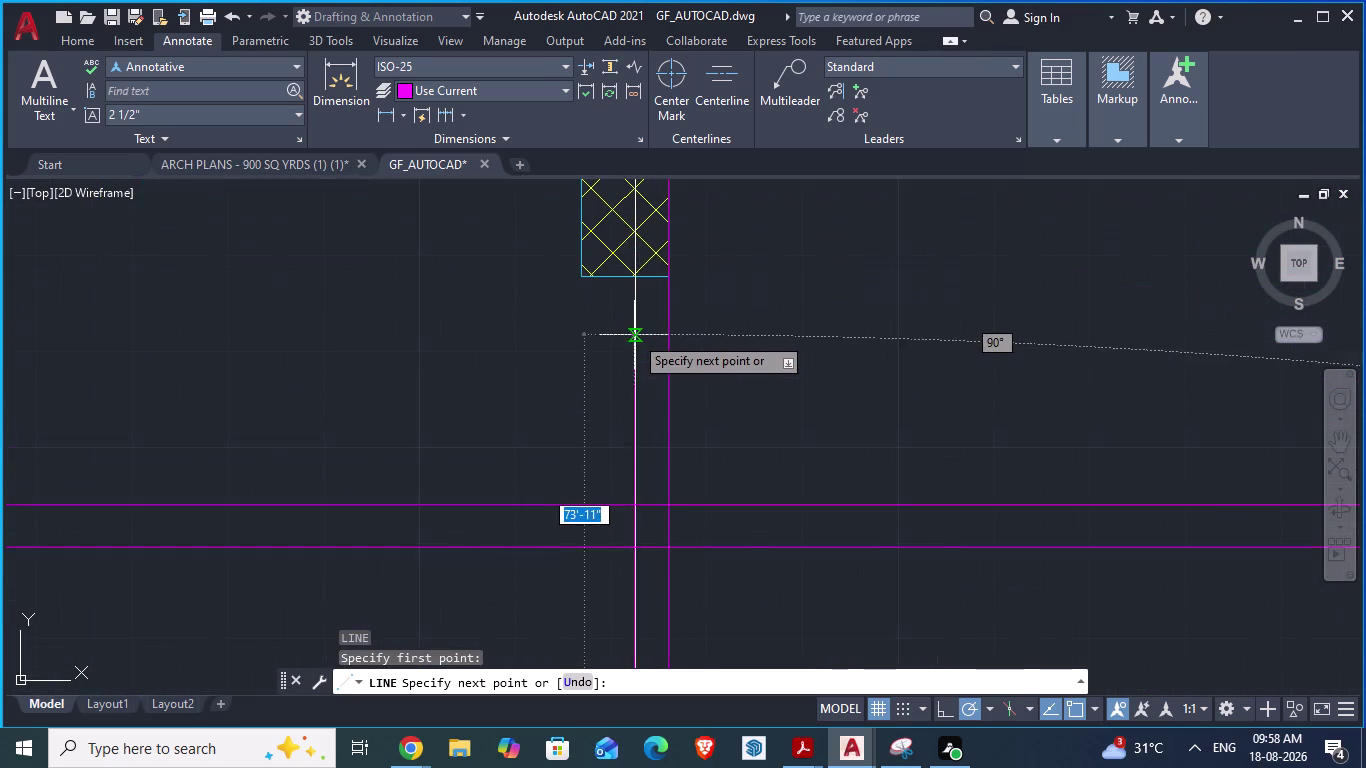
scroll(down, 3)
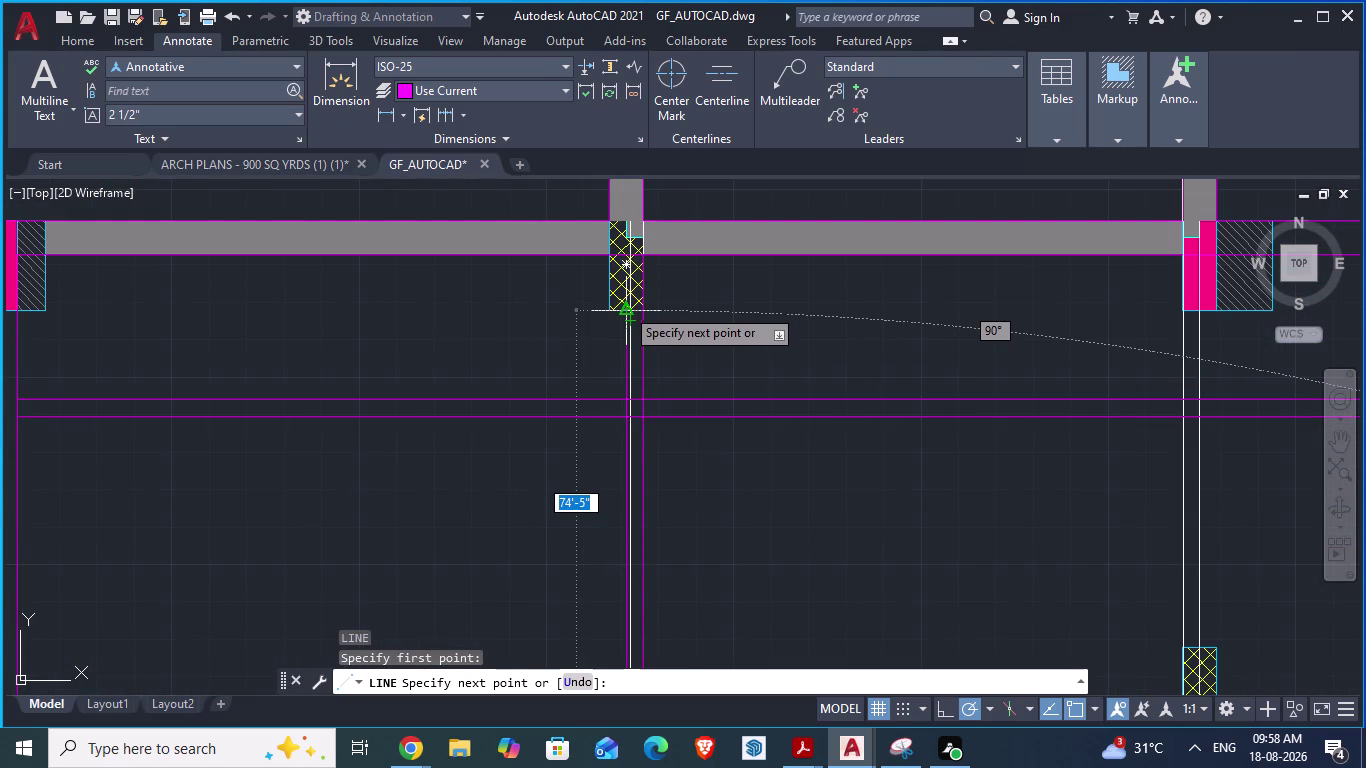
scroll(up, 3)
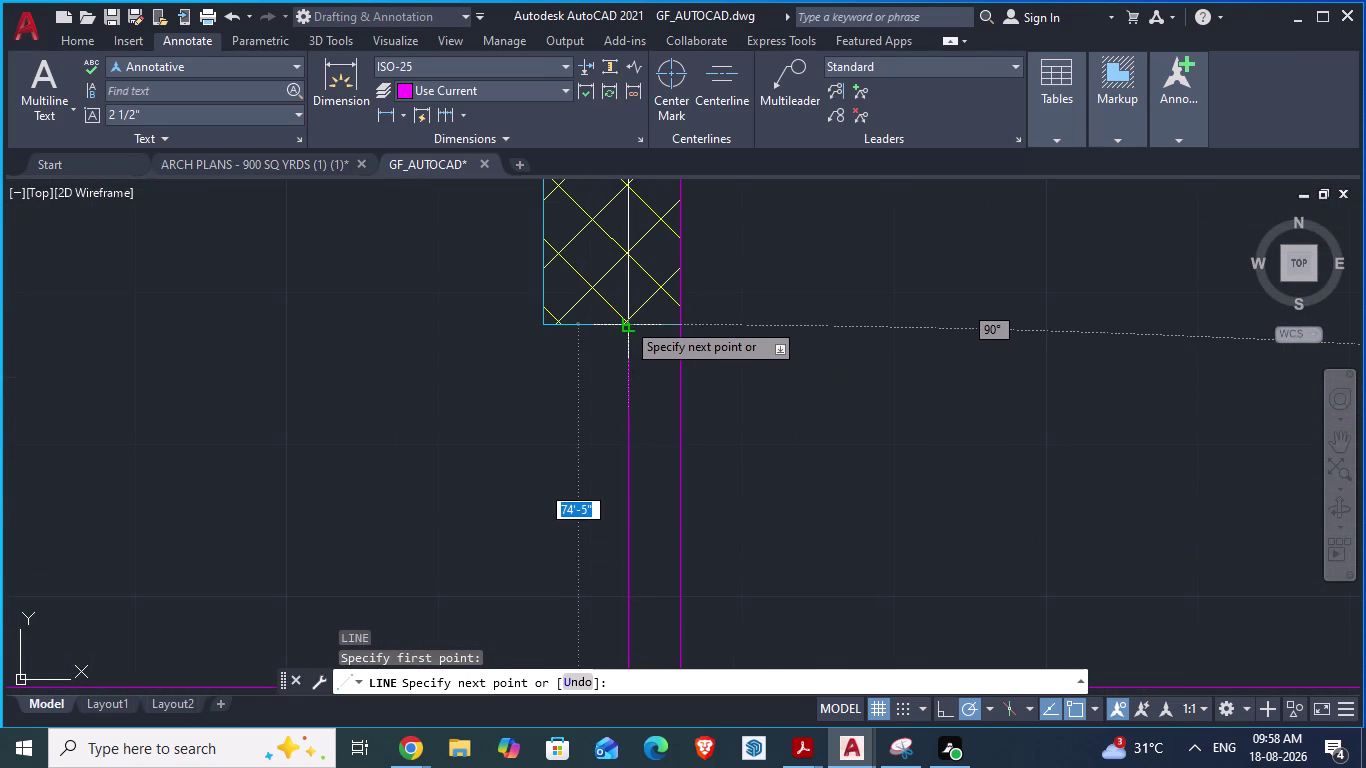
click(626, 321)
key(Return)
Start another LINE command for the next wall line.
scroll(down, 3)
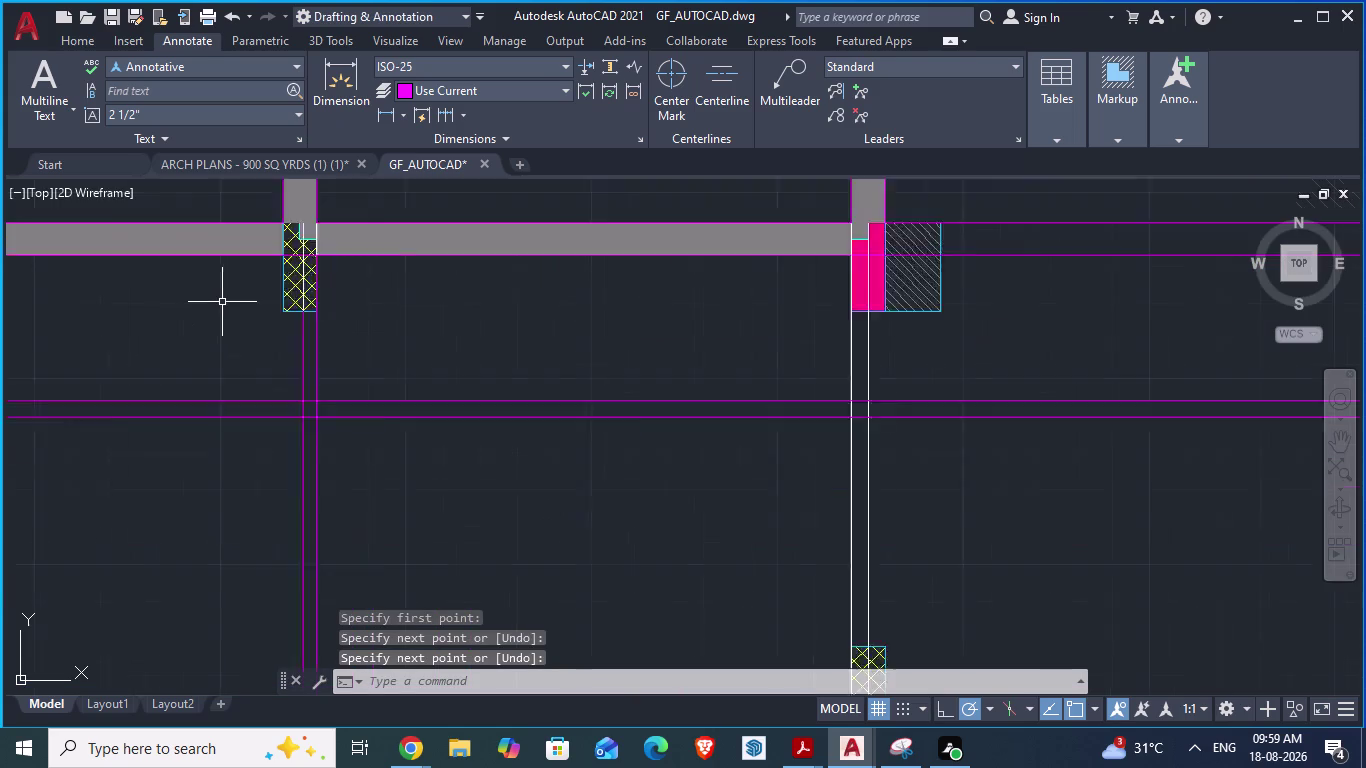
scroll(down, 3)
scroll(up, 3)
key(l)
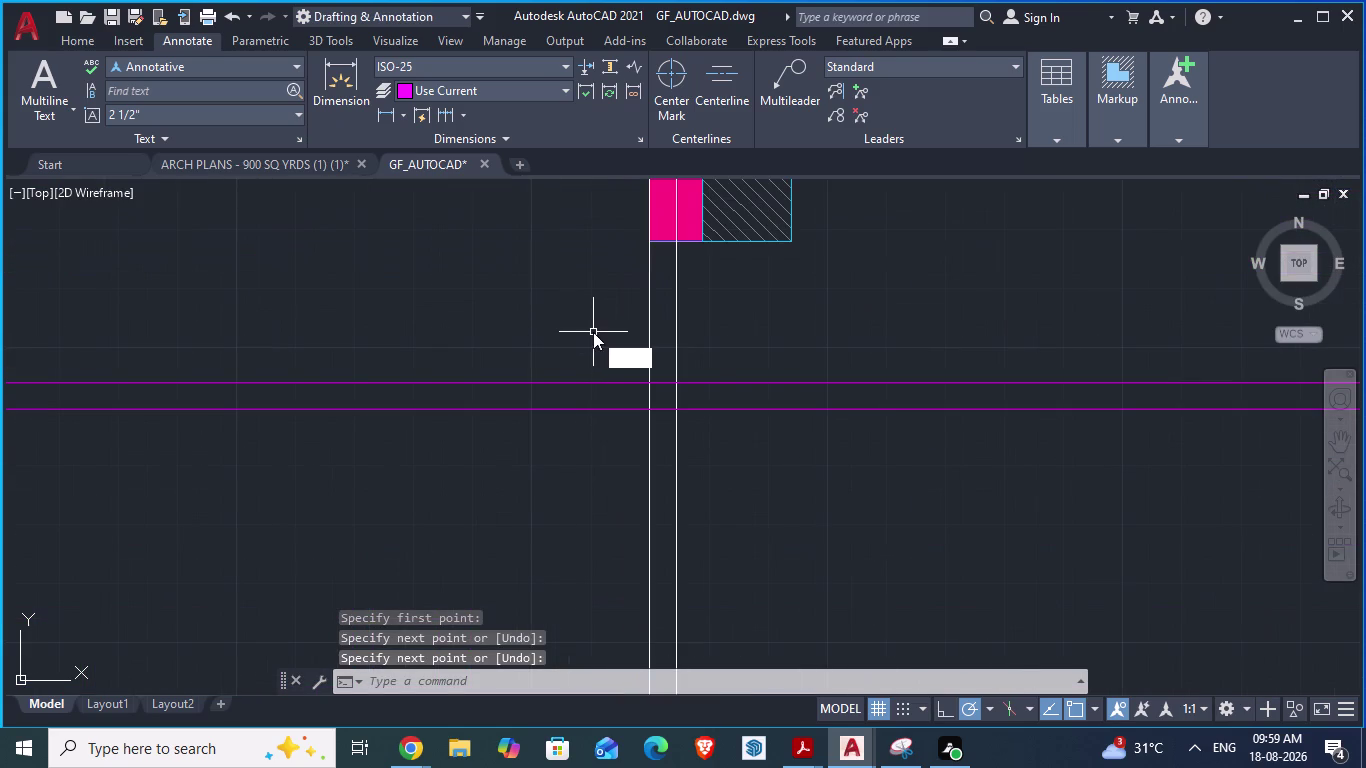
key(Return)
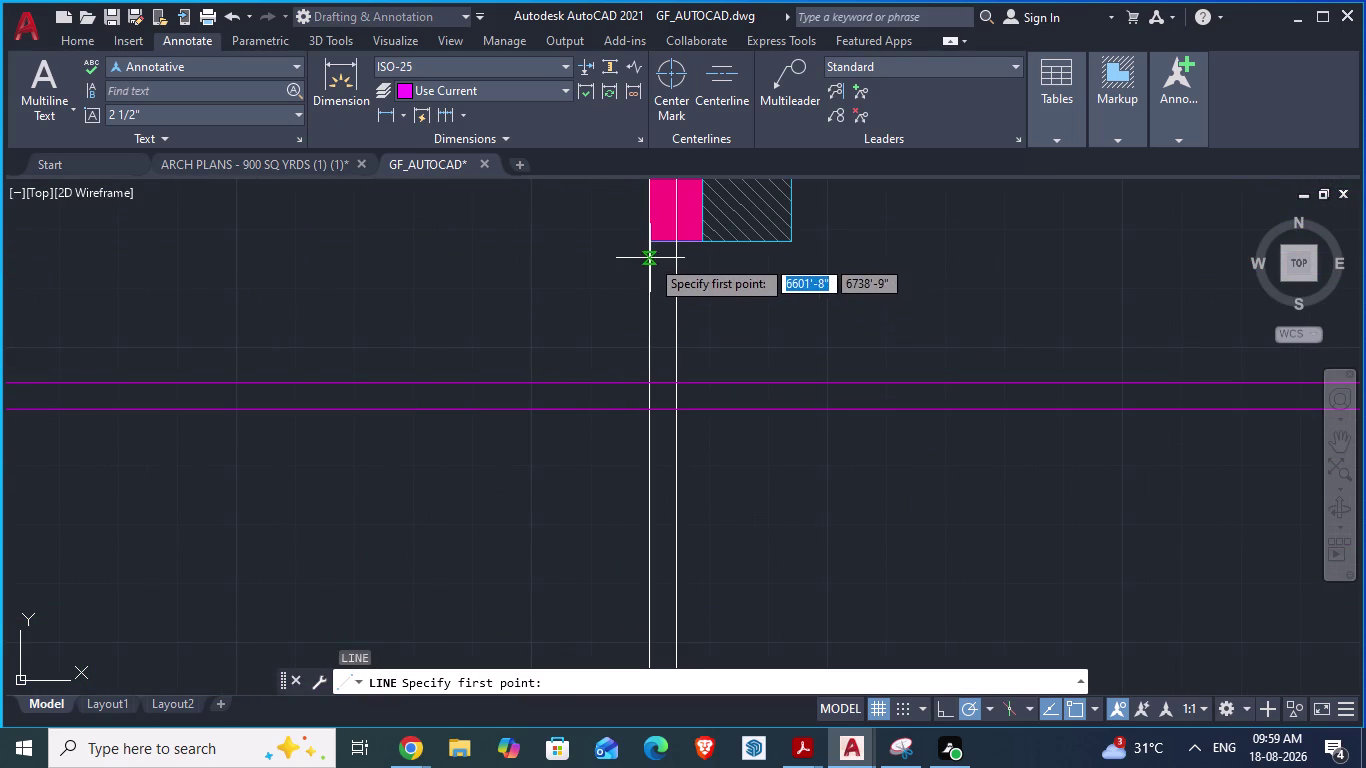
Draw a magenta wall line from the magenta column's edge to its corner.
click(653, 251)
scroll(down, 3)
scroll(down, 3)
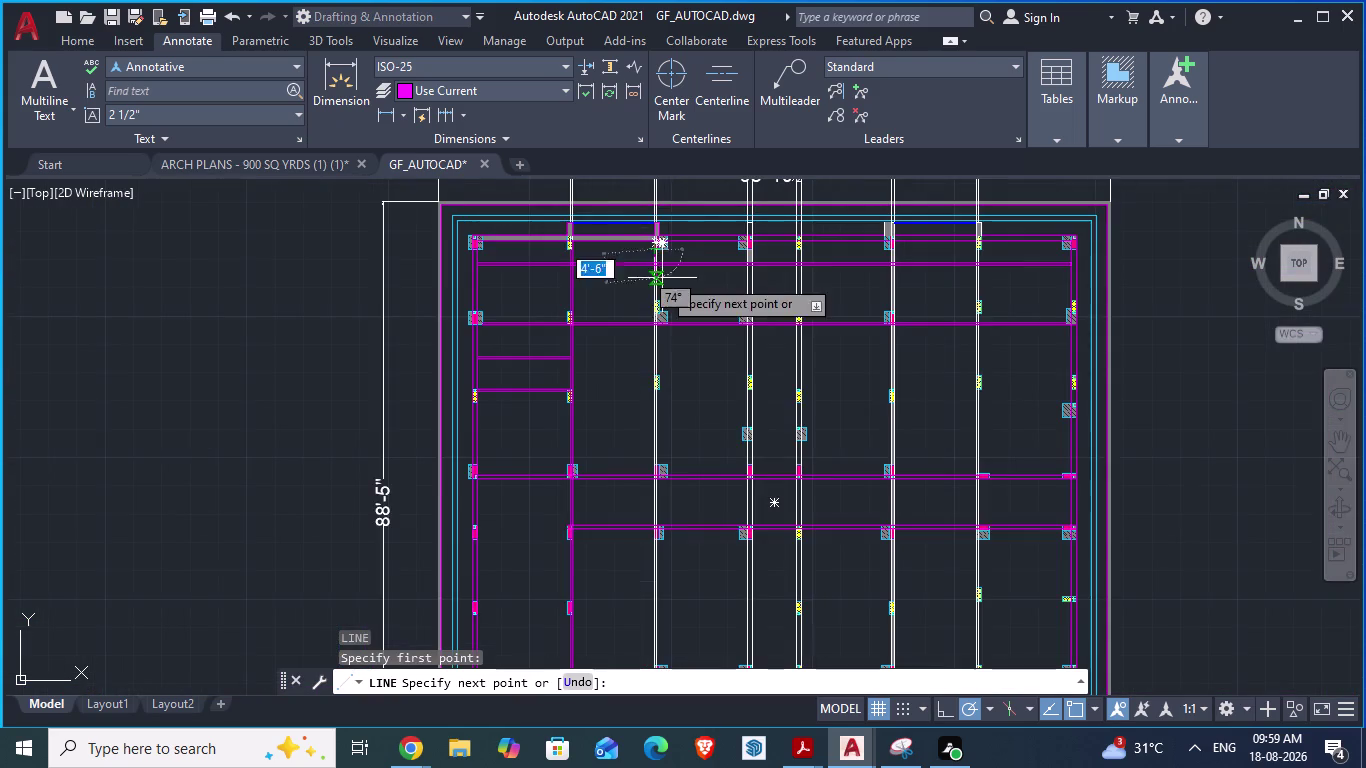
scroll(down, 3)
scroll(up, 3)
scroll(down, 3)
scroll(up, 3)
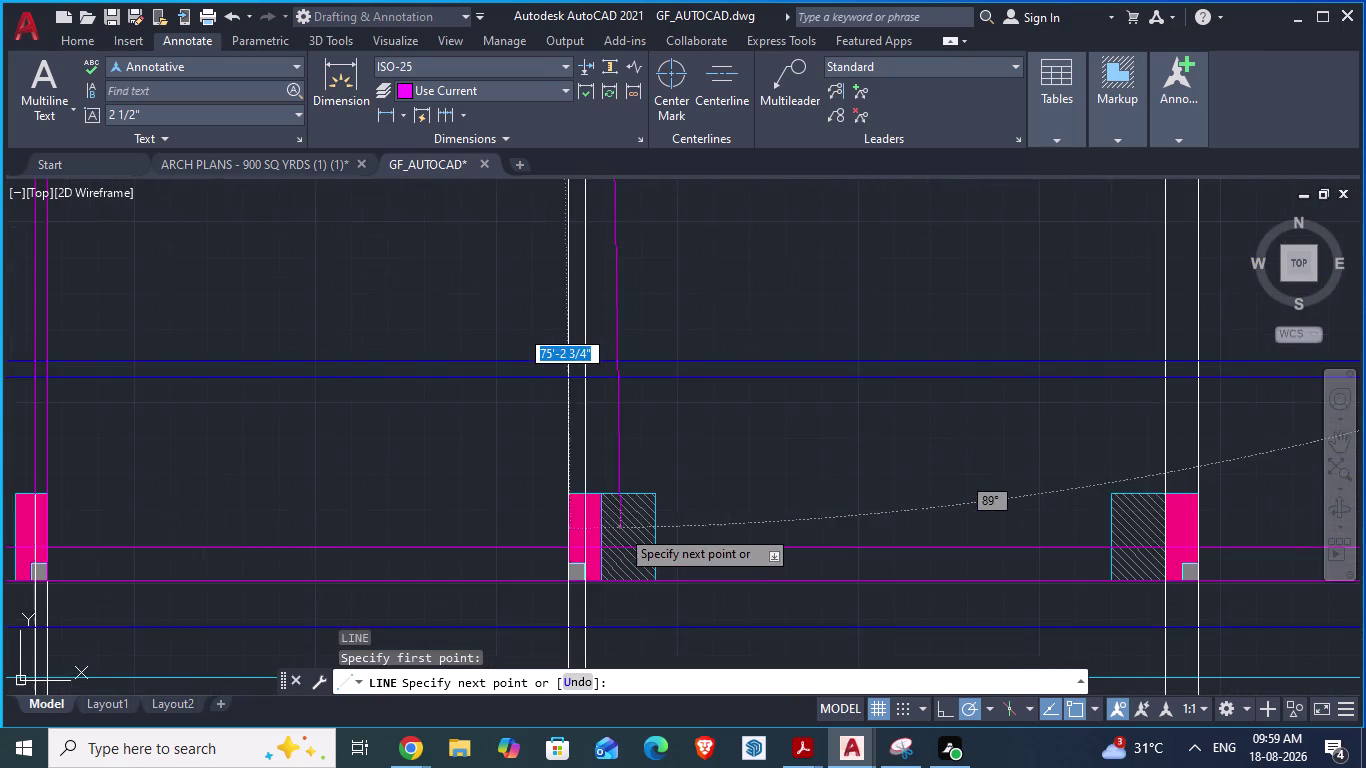
scroll(up, 3)
scroll(down, 3)
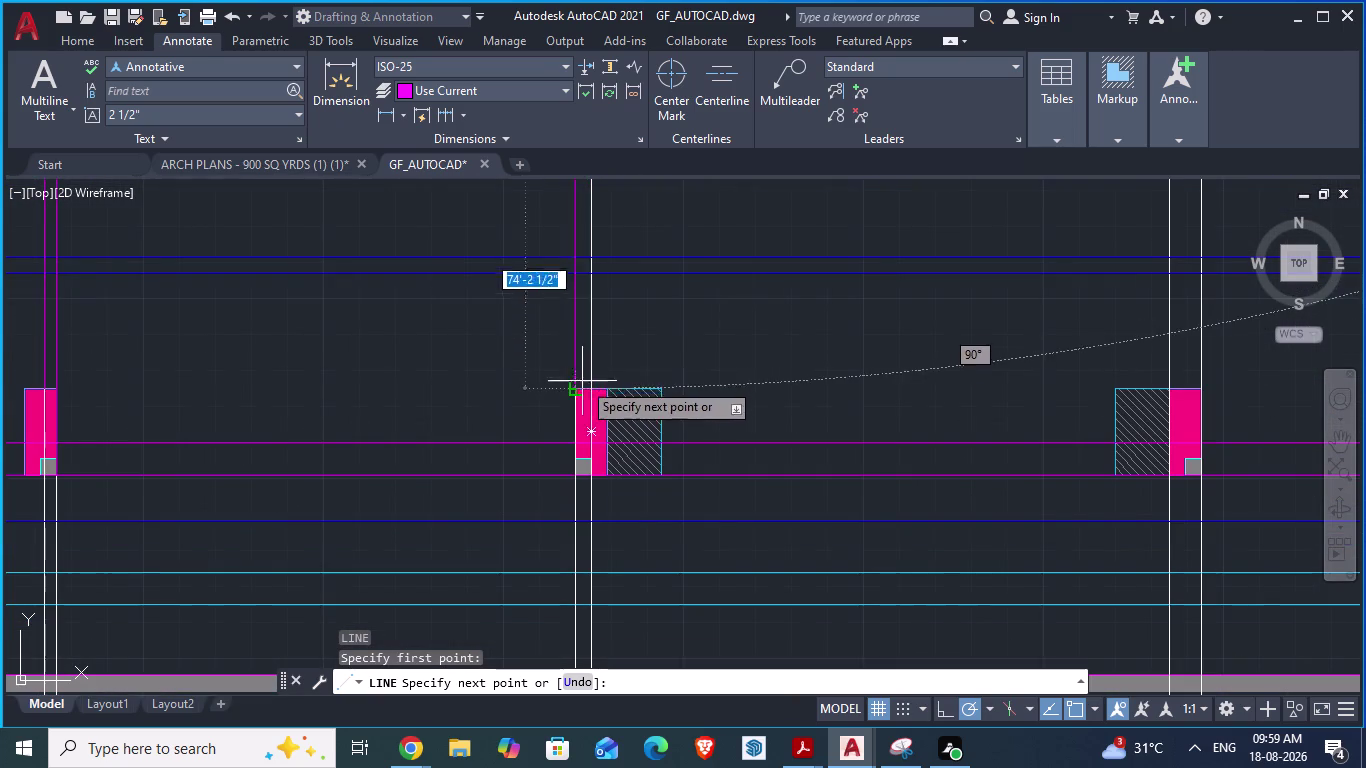
scroll(down, 3)
scroll(down, 3)
scroll(up, 3)
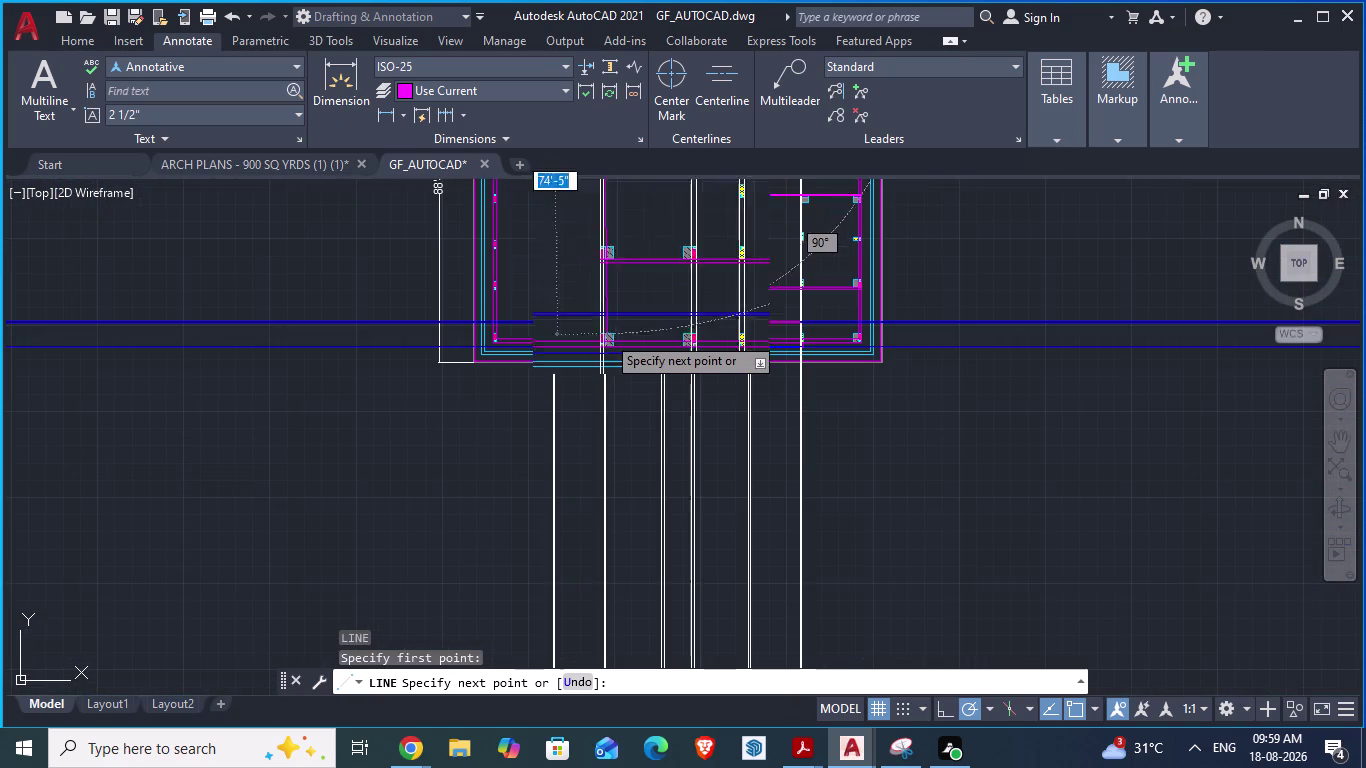
scroll(up, 3)
scroll(up, 3)
scroll(up, 3)
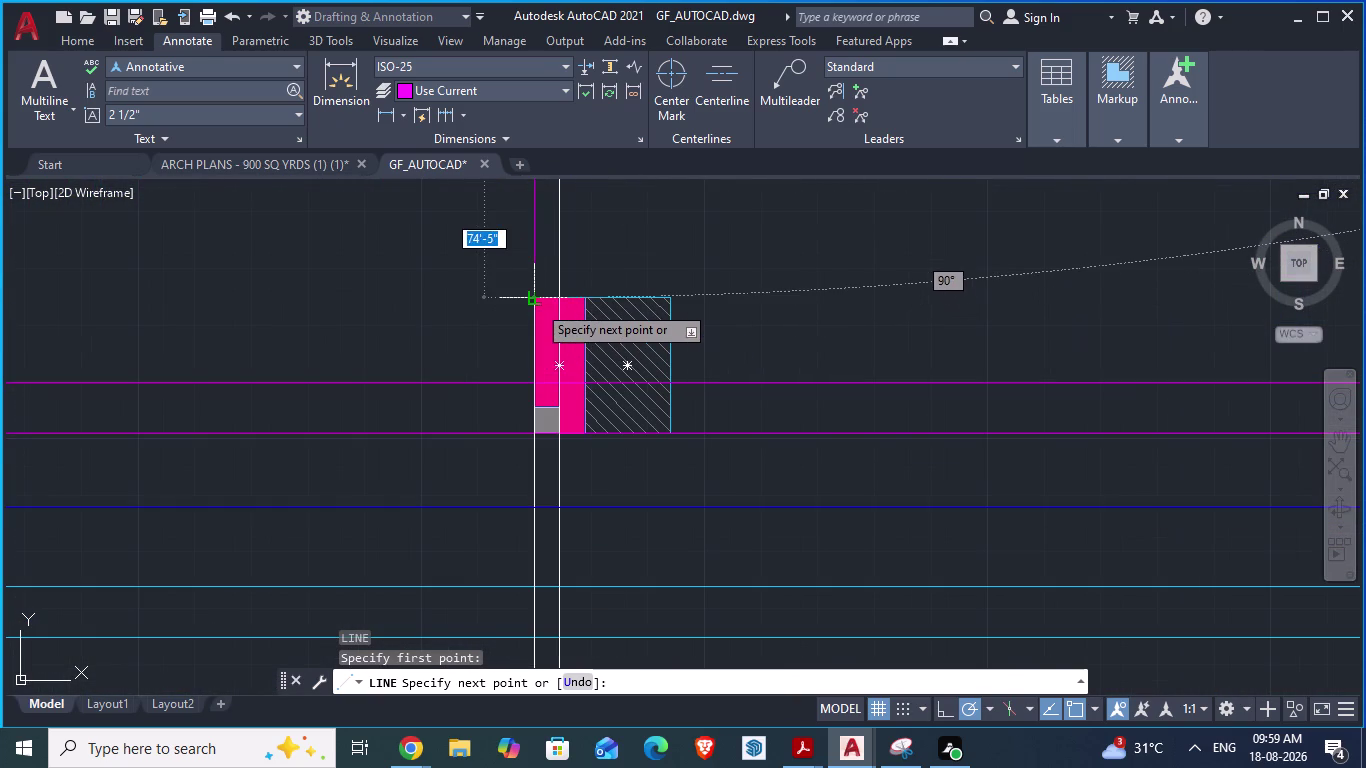
click(536, 304)
key(Return)
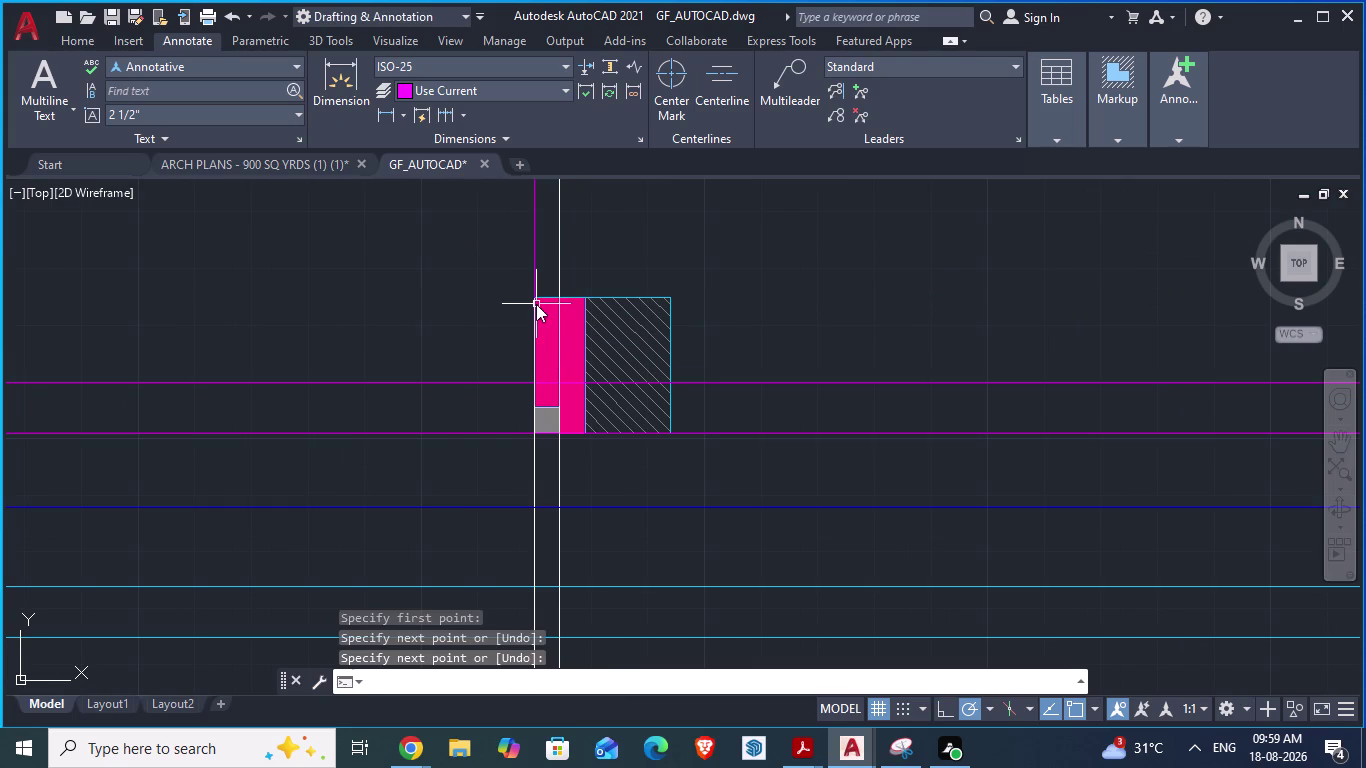
Draw a second wall line from the pink column's top corner to its other corner.
key(l)
key(Return)
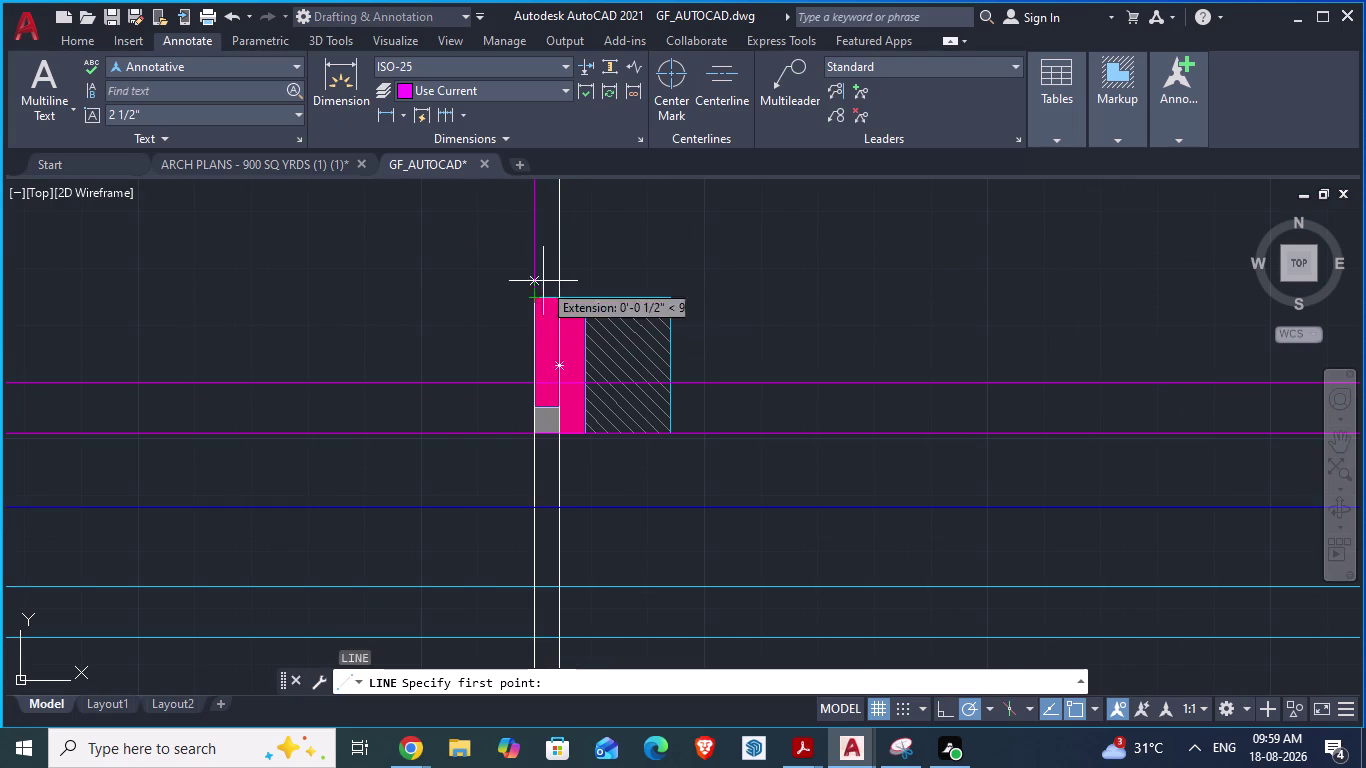
click(557, 292)
scroll(down, 3)
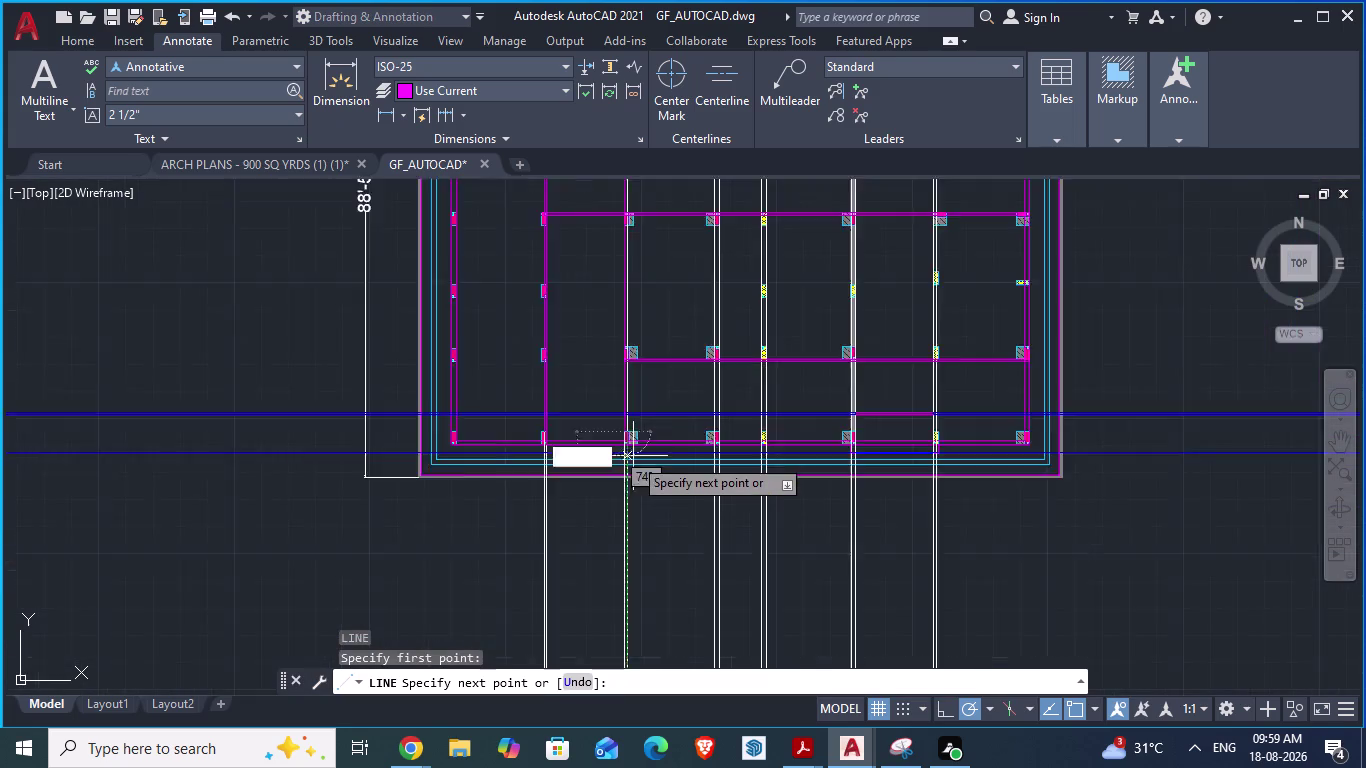
scroll(down, 3)
scroll(up, 3)
scroll(up, 3)
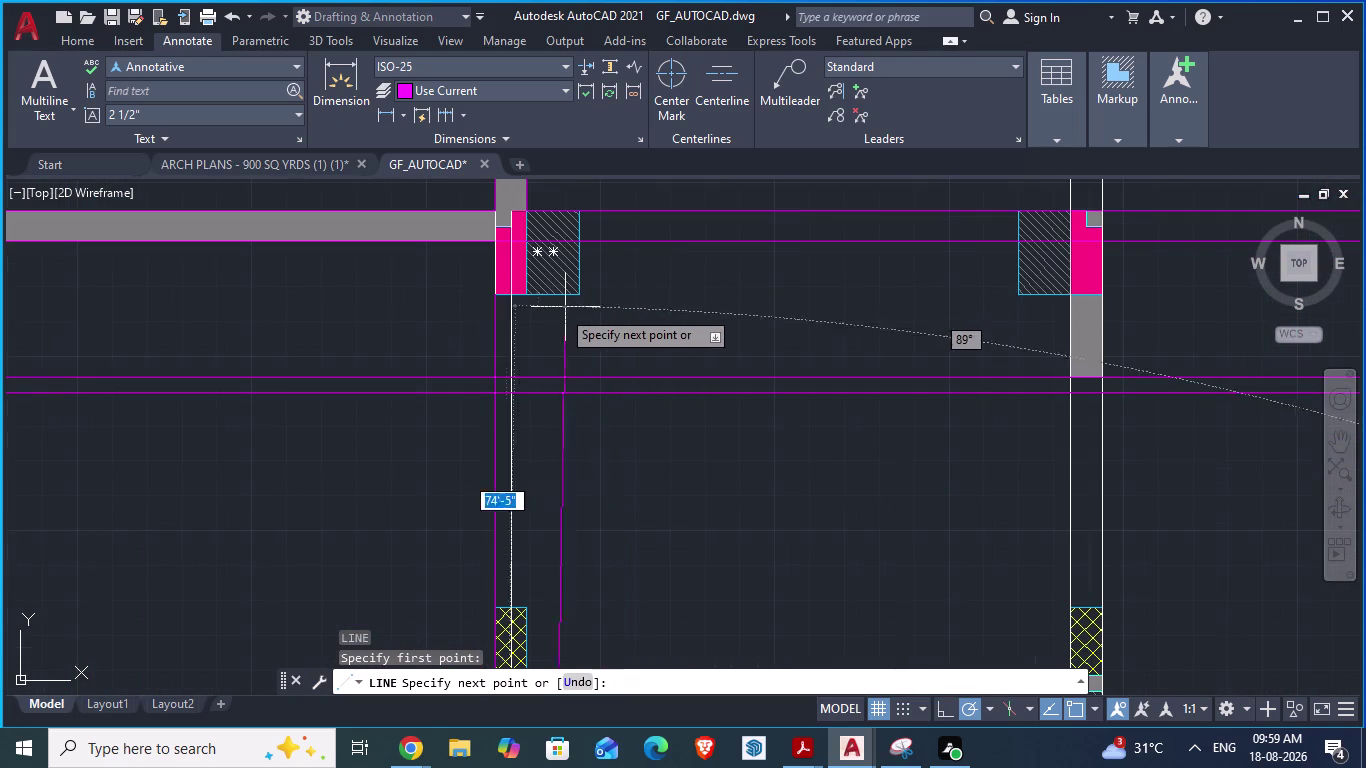
click(513, 300)
key(Return)
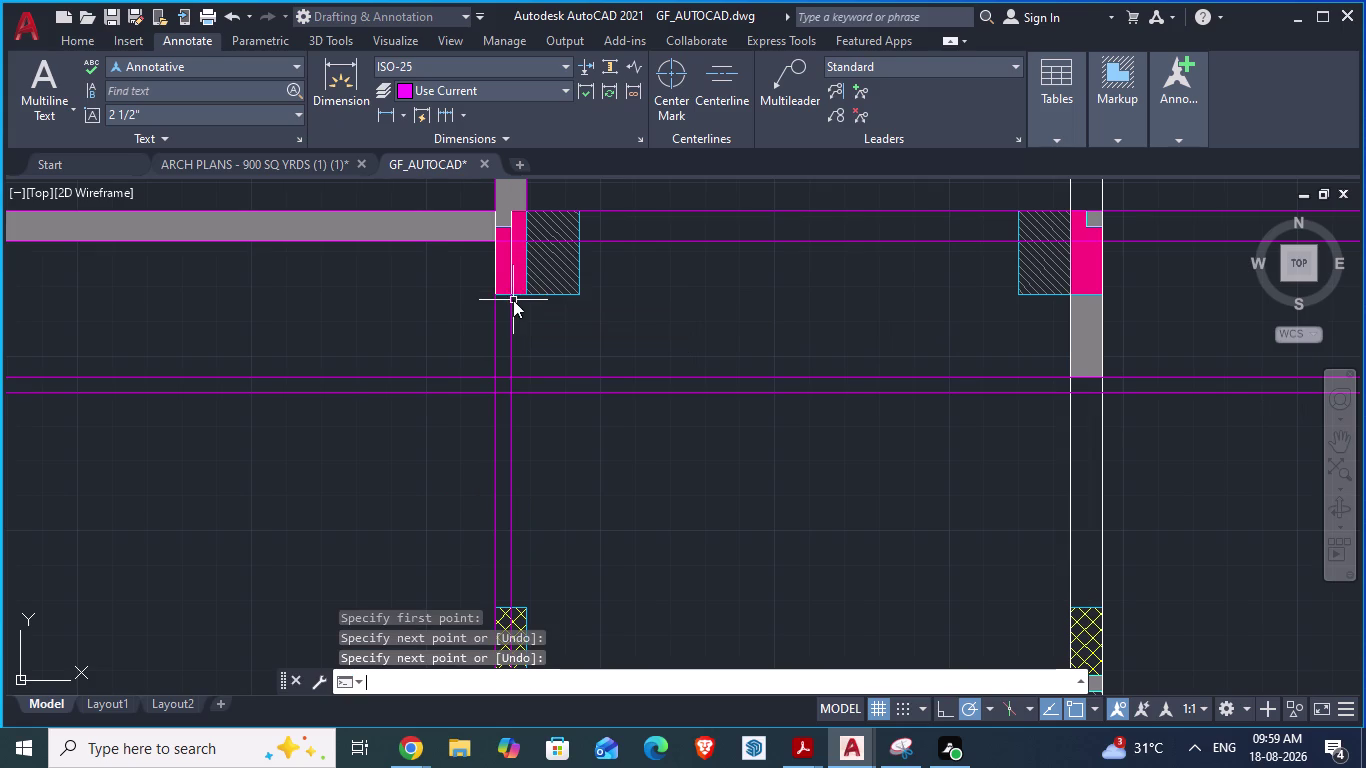
scroll(down, 3)
key(l)
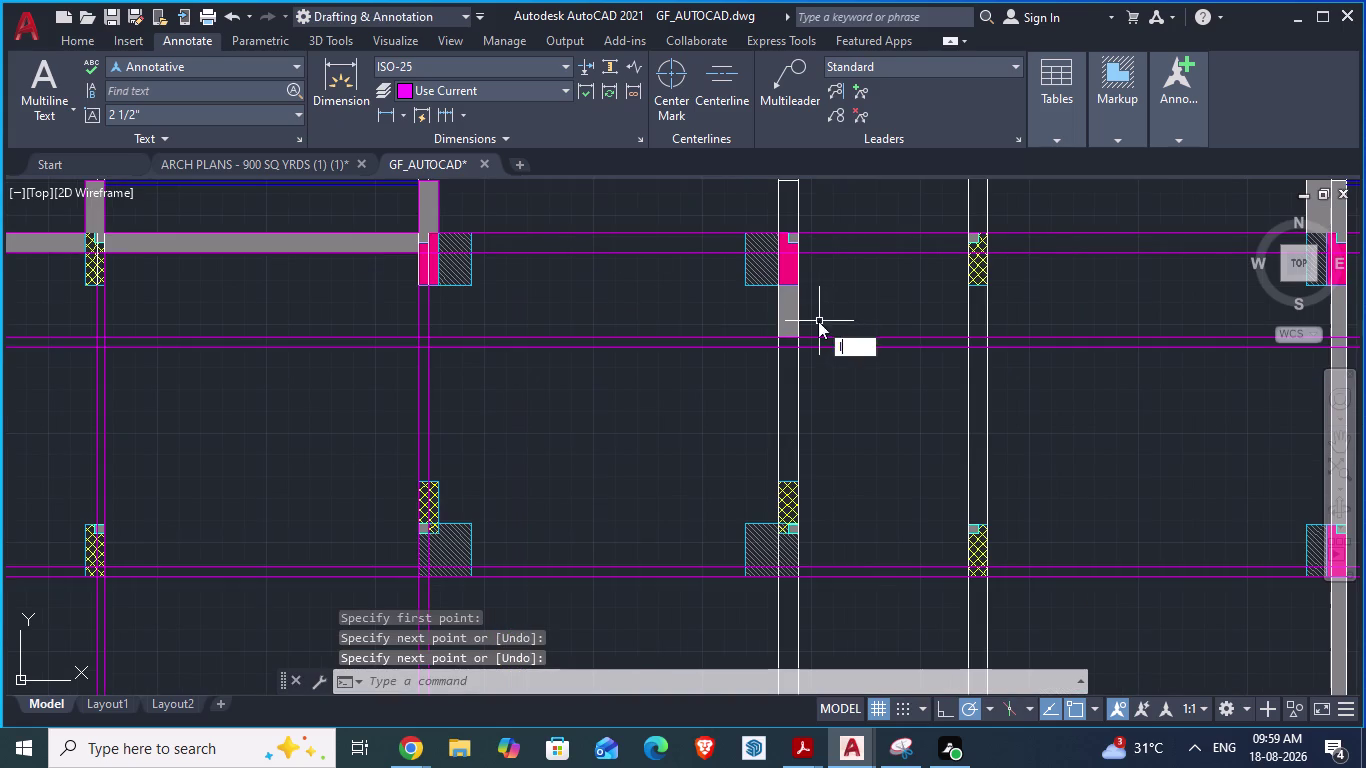
key(Return)
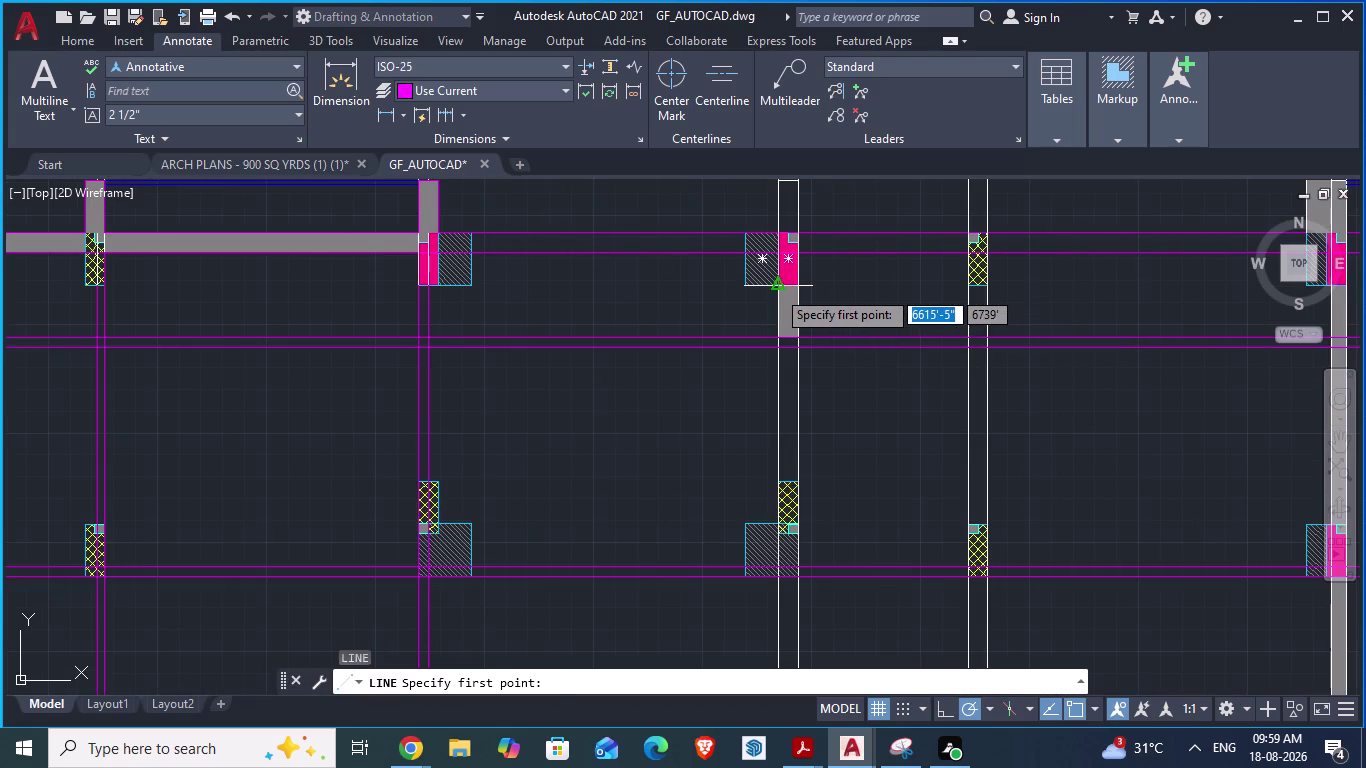
Trace a vertical wall line between the next column's corners.
click(776, 289)
scroll(down, 3)
scroll(down, 3)
scroll(up, 3)
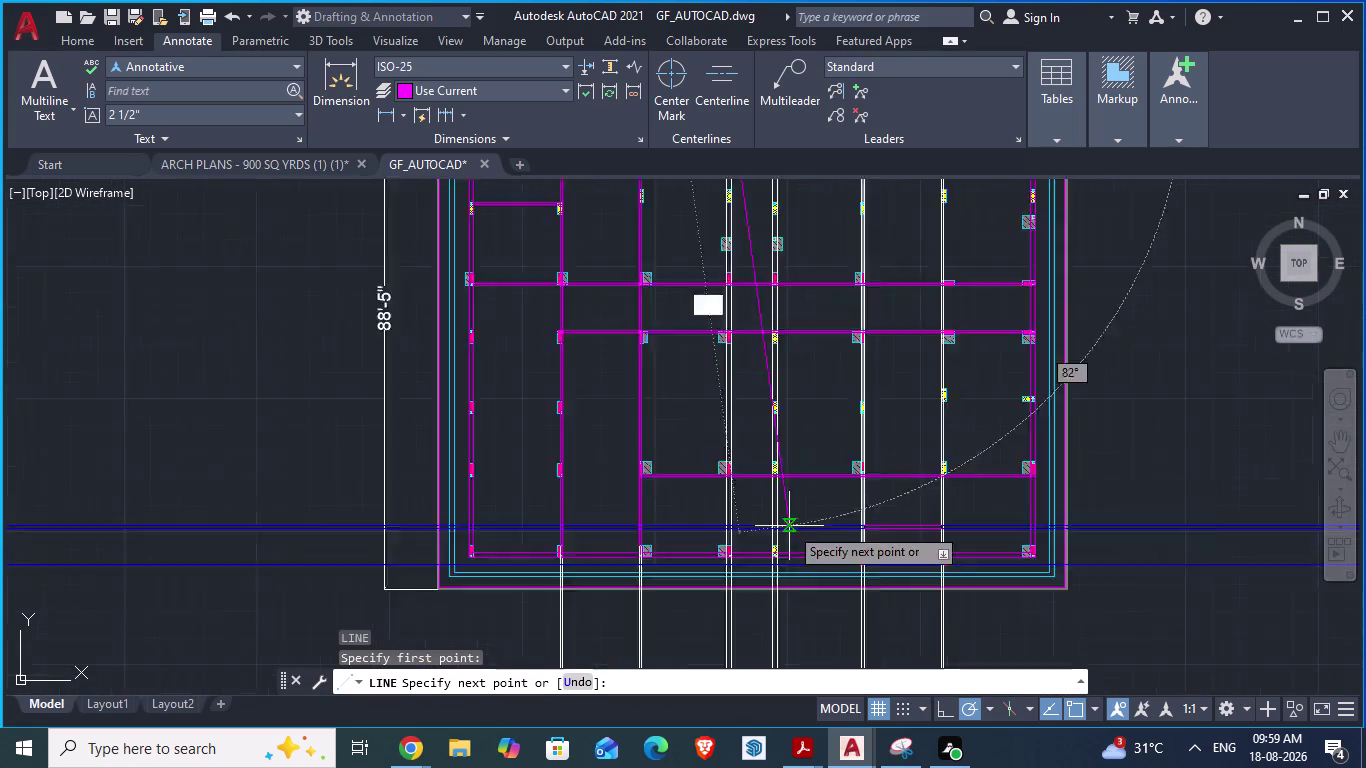
scroll(up, 3)
scroll(down, 3)
scroll(up, 3)
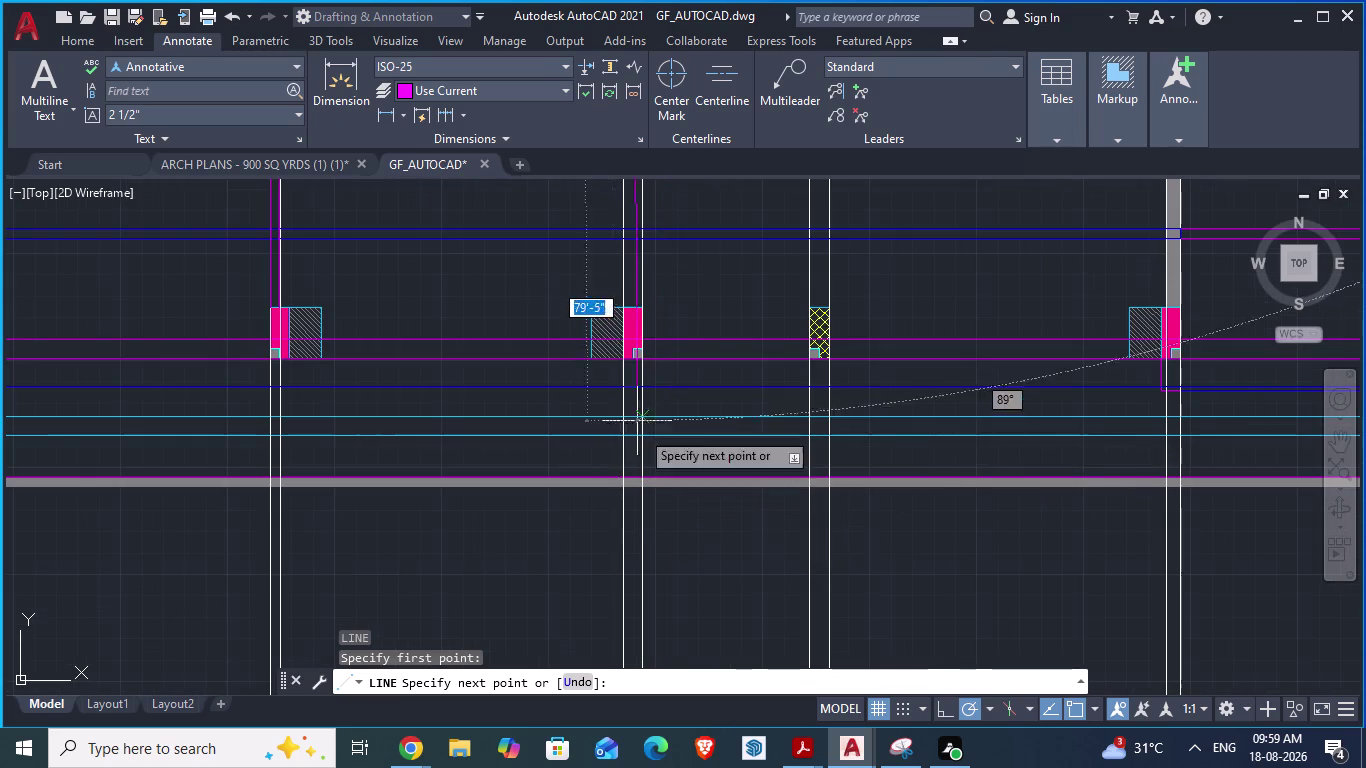
click(624, 301)
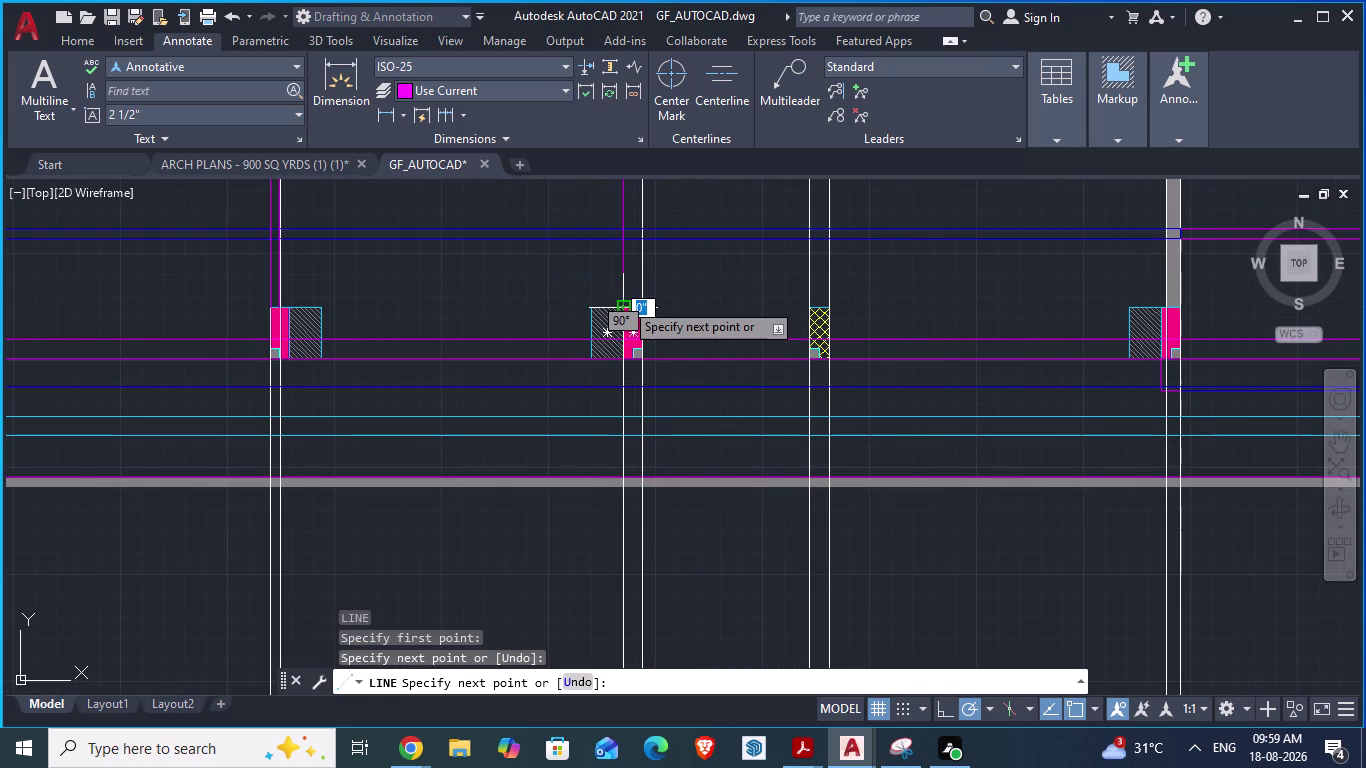
key(Return)
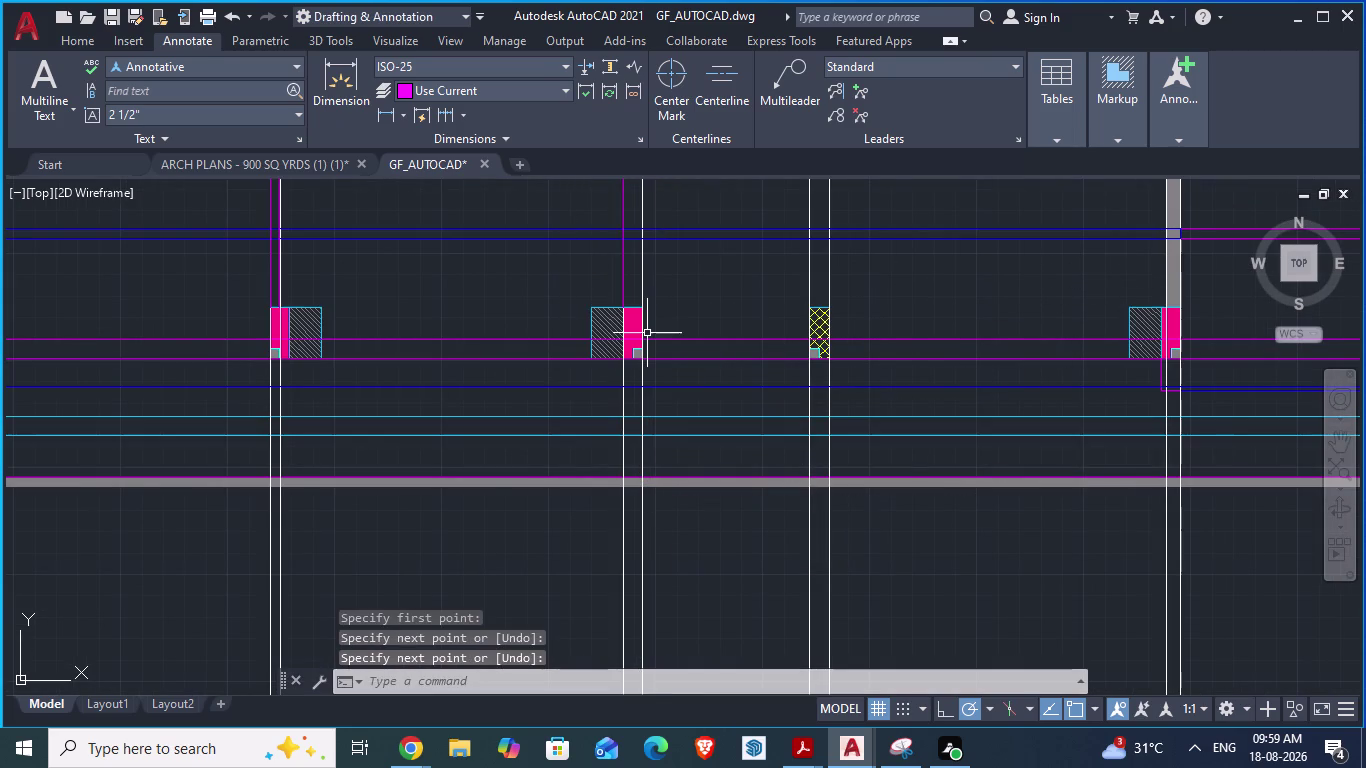
Draw a wall line from the pink column's top corner down to its lower corner.
key(l)
key(Return)
scroll(up, 3)
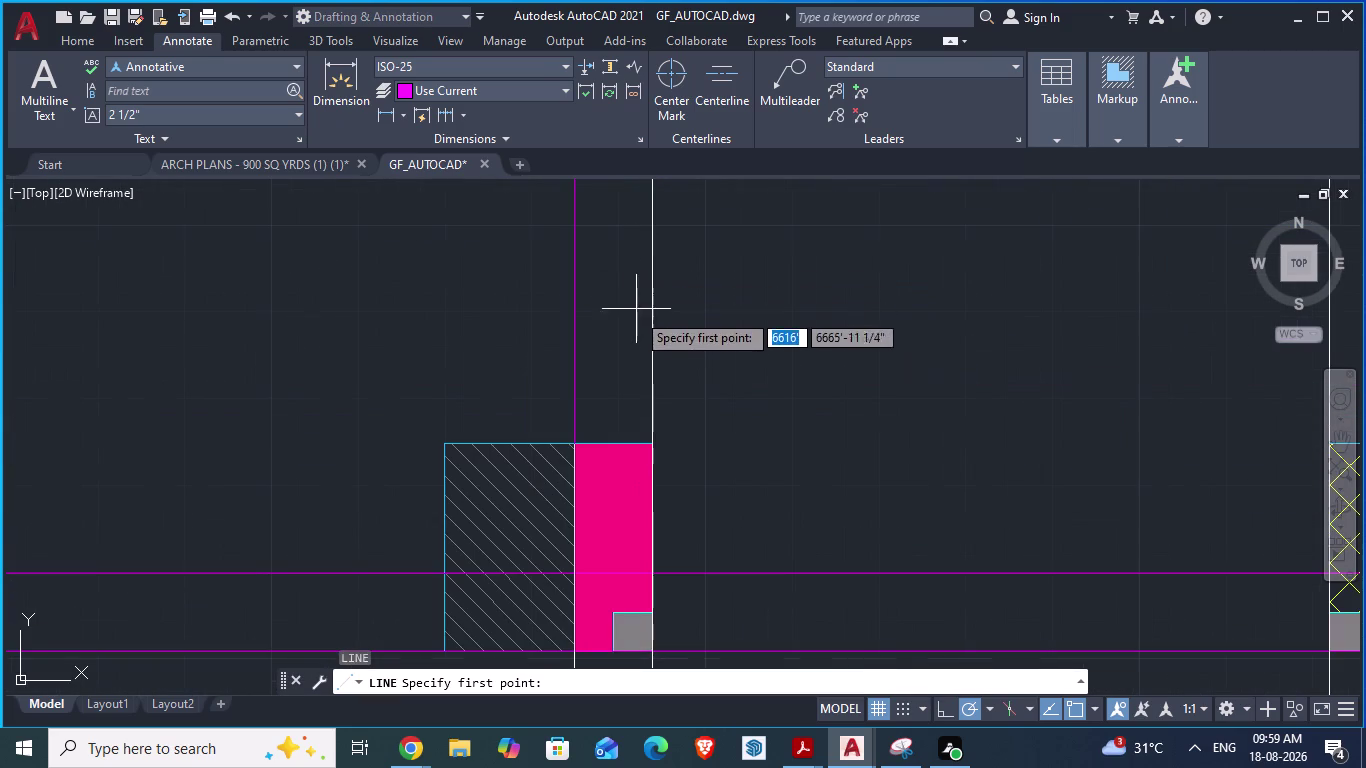
click(651, 440)
scroll(down, 3)
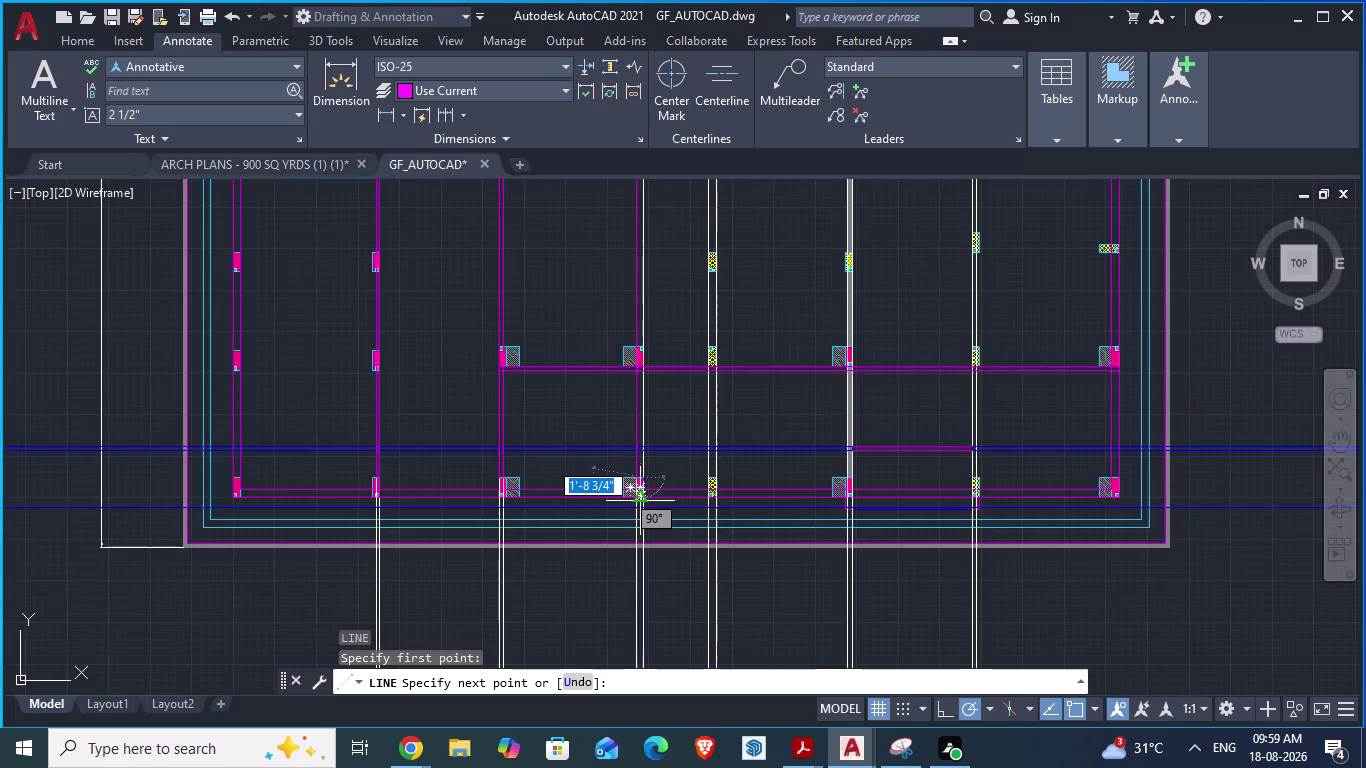
scroll(down, 3)
scroll(down, 3)
scroll(up, 3)
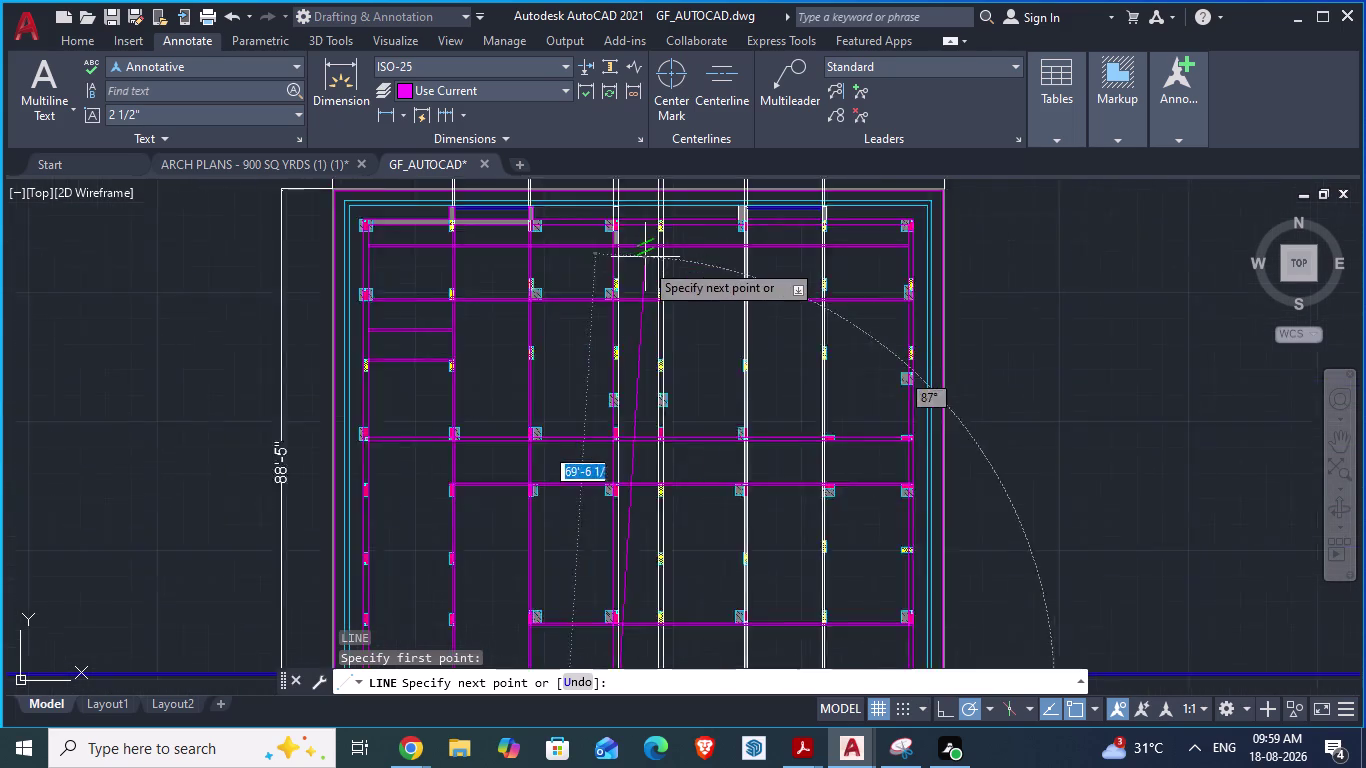
scroll(up, 3)
scroll(down, 3)
scroll(up, 3)
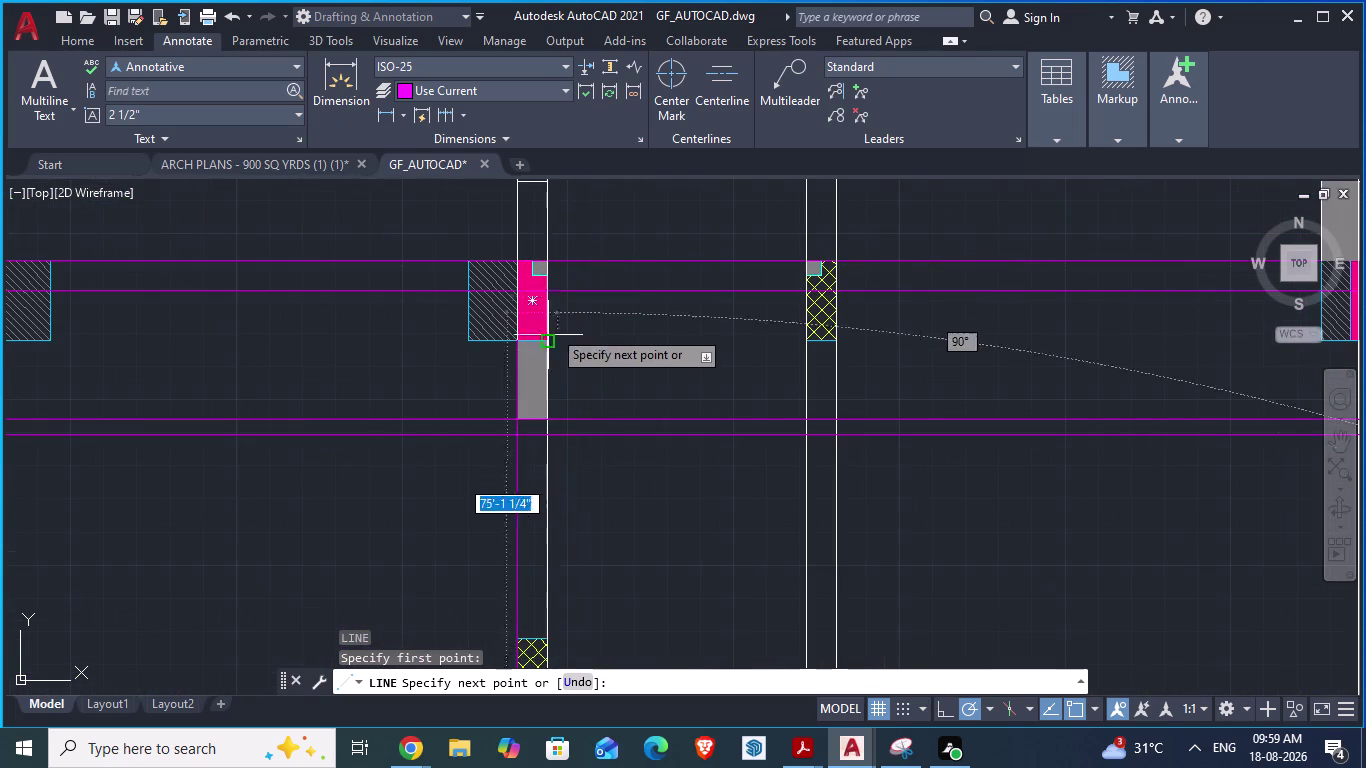
click(550, 342)
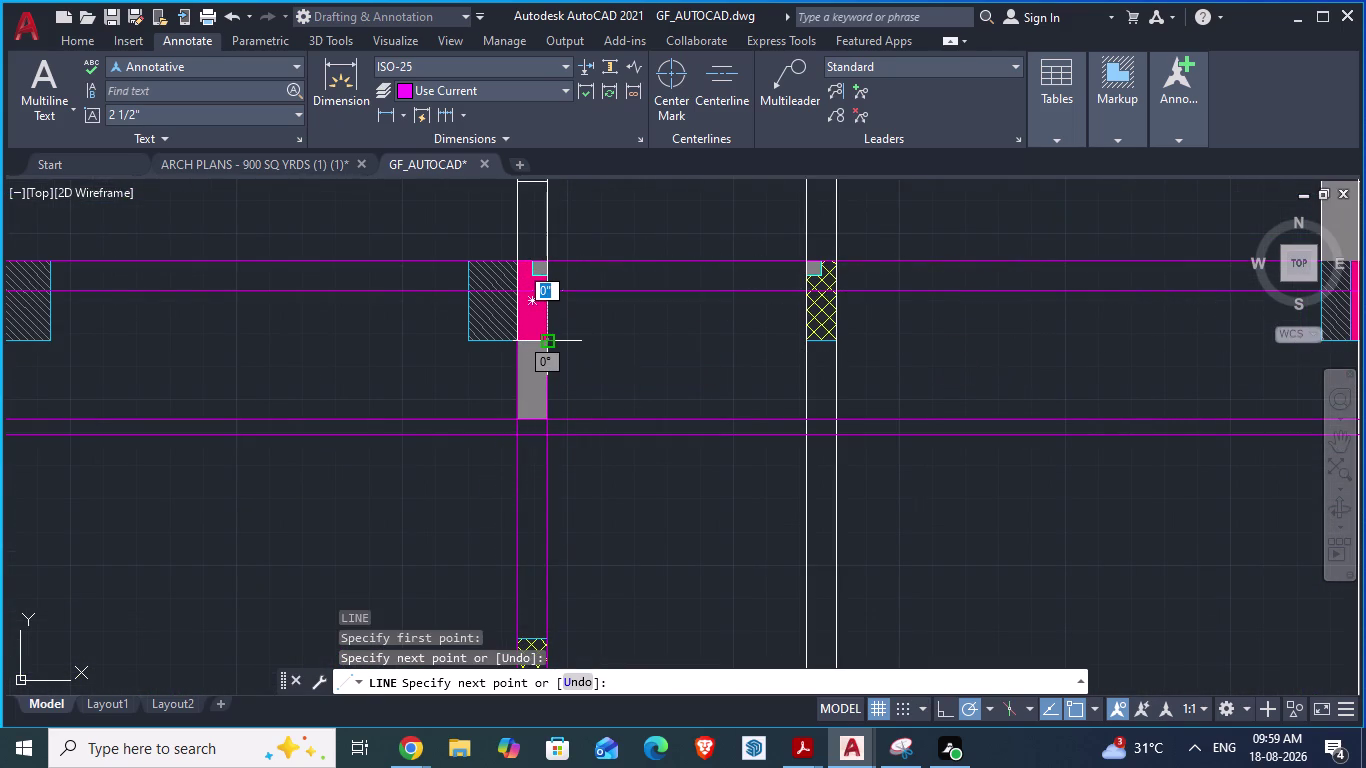
key(Return)
scroll(down, 3)
scroll(down, 3)
scroll(down, 3)
scroll(up, 3)
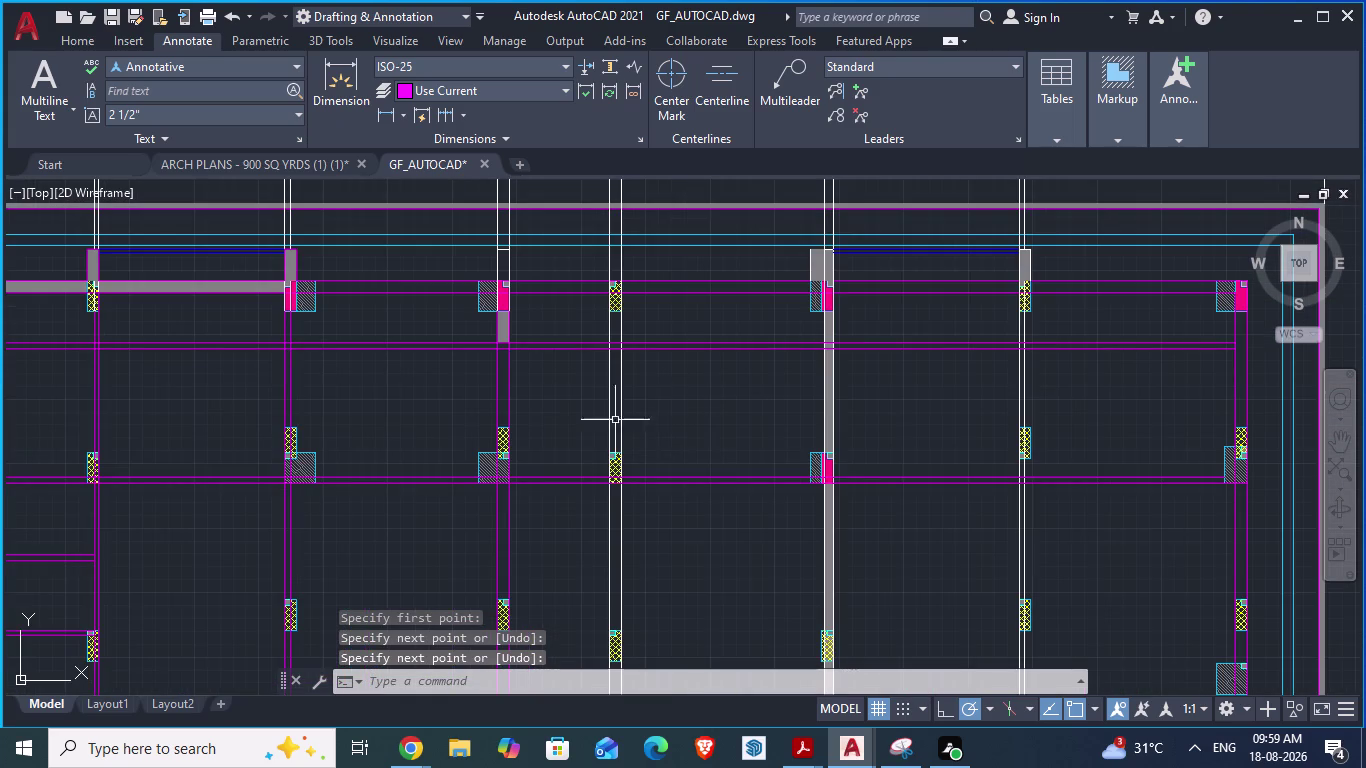
key(space)
scroll(up, 3)
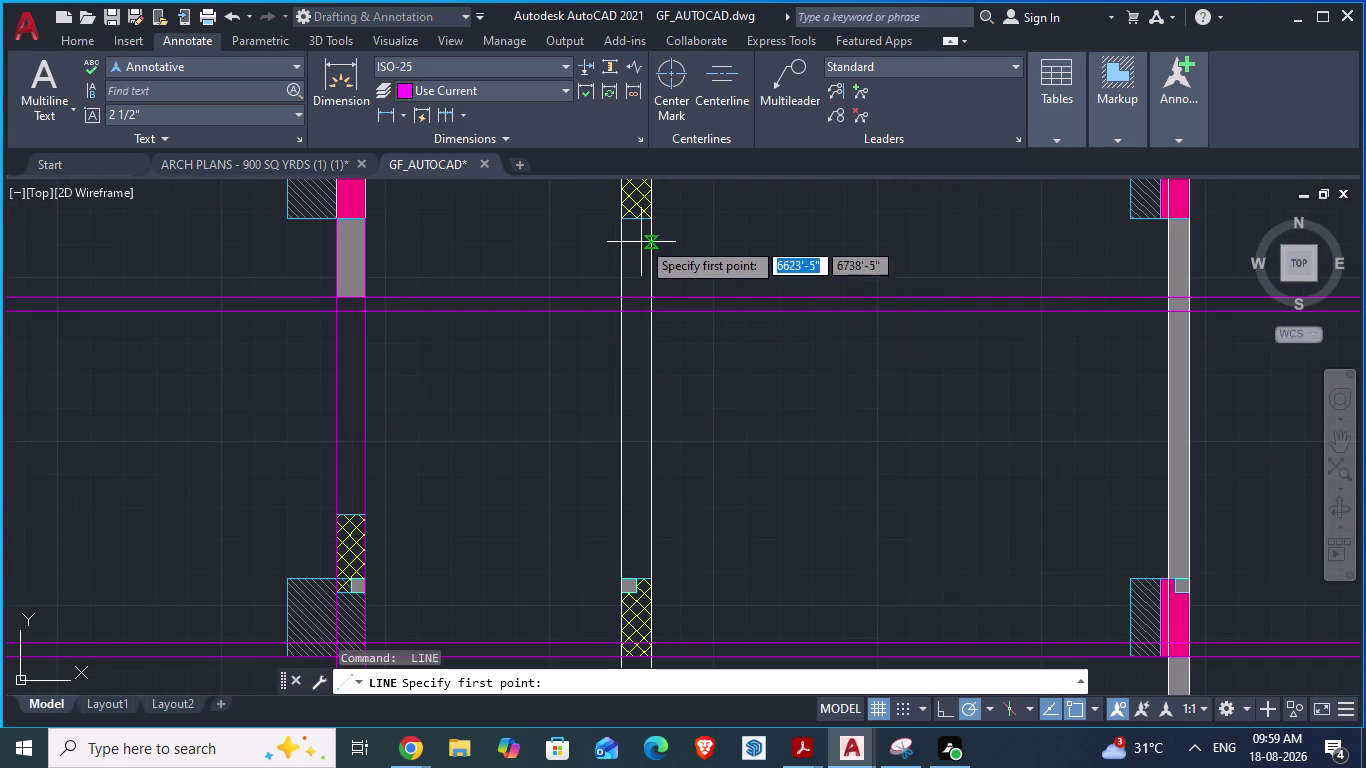
Draw a wall line between two corners of the hatched column.
click(624, 223)
scroll(down, 3)
scroll(up, 3)
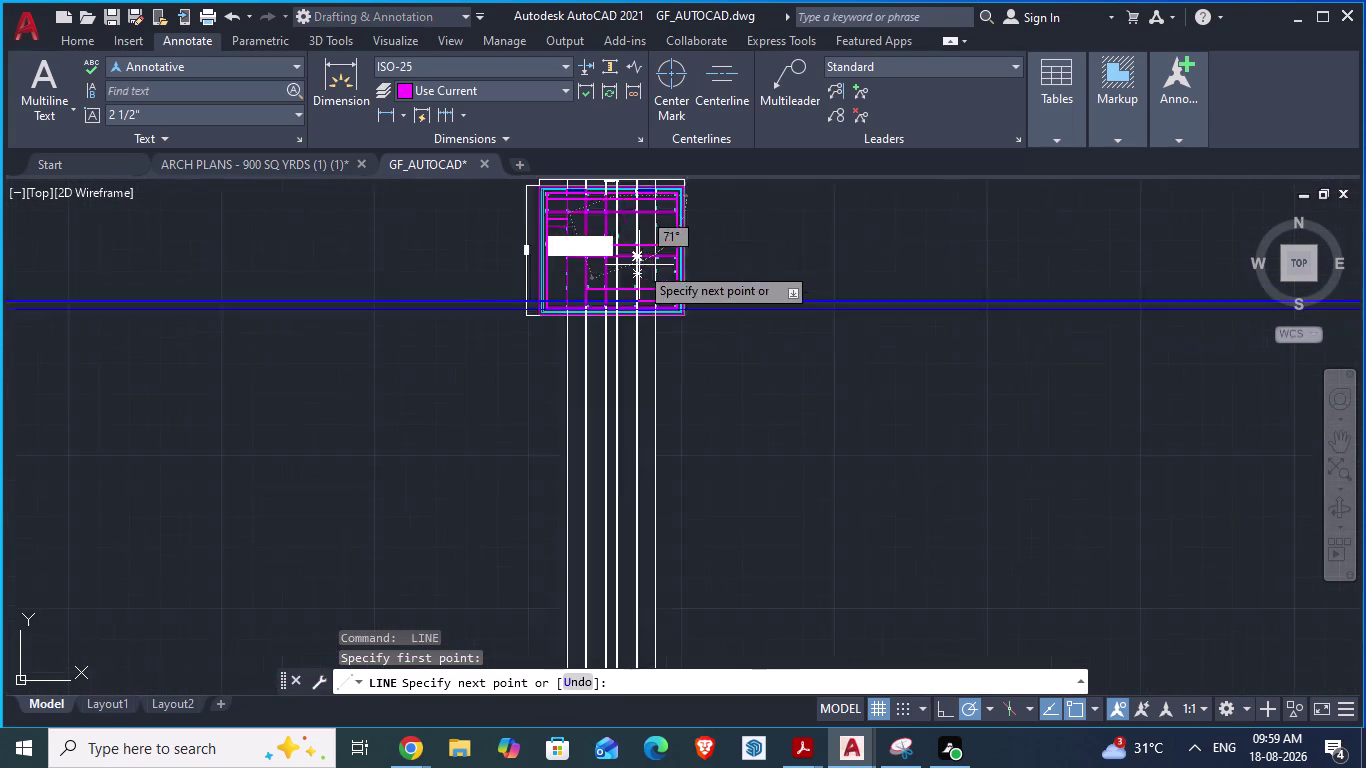
scroll(up, 3)
scroll(up, 3)
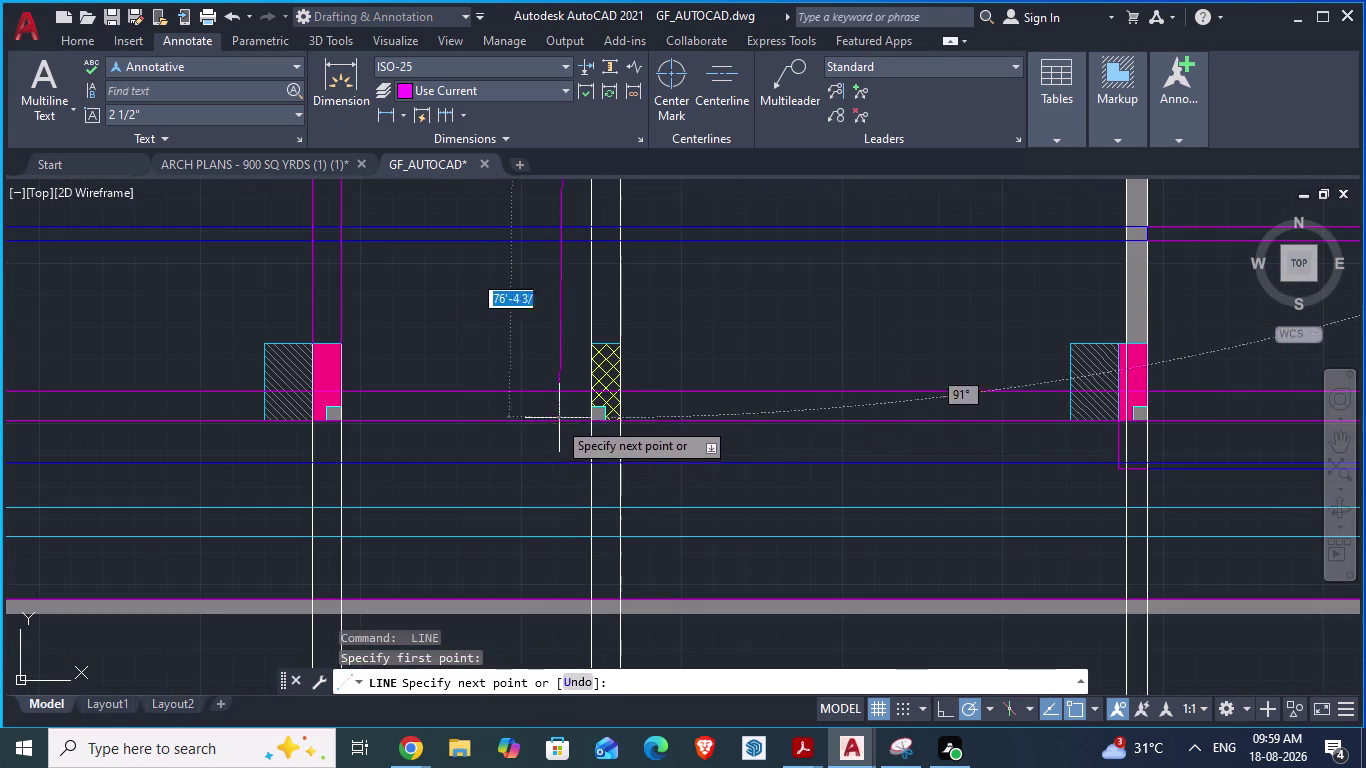
click(587, 342)
key(Return)
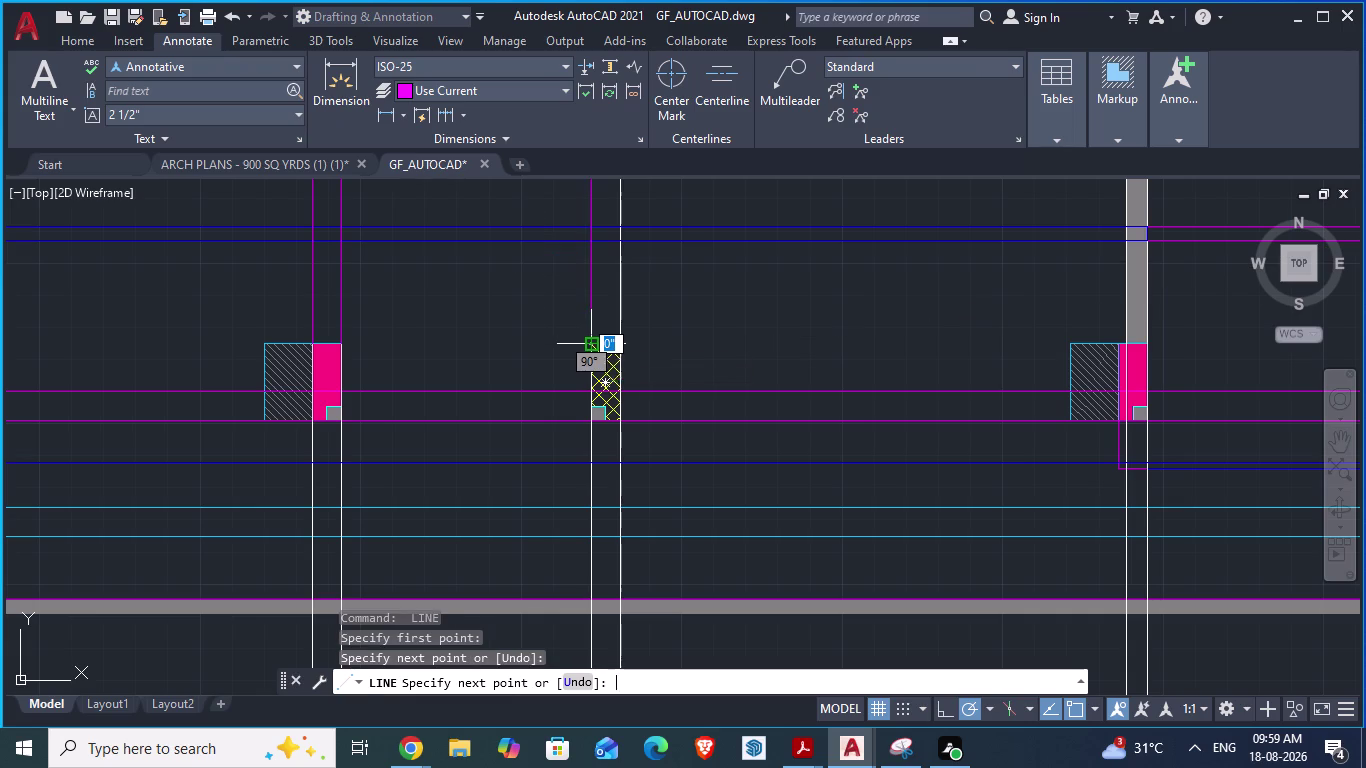
Run a long wall line from the hatched column's top corner to its end point.
key(space)
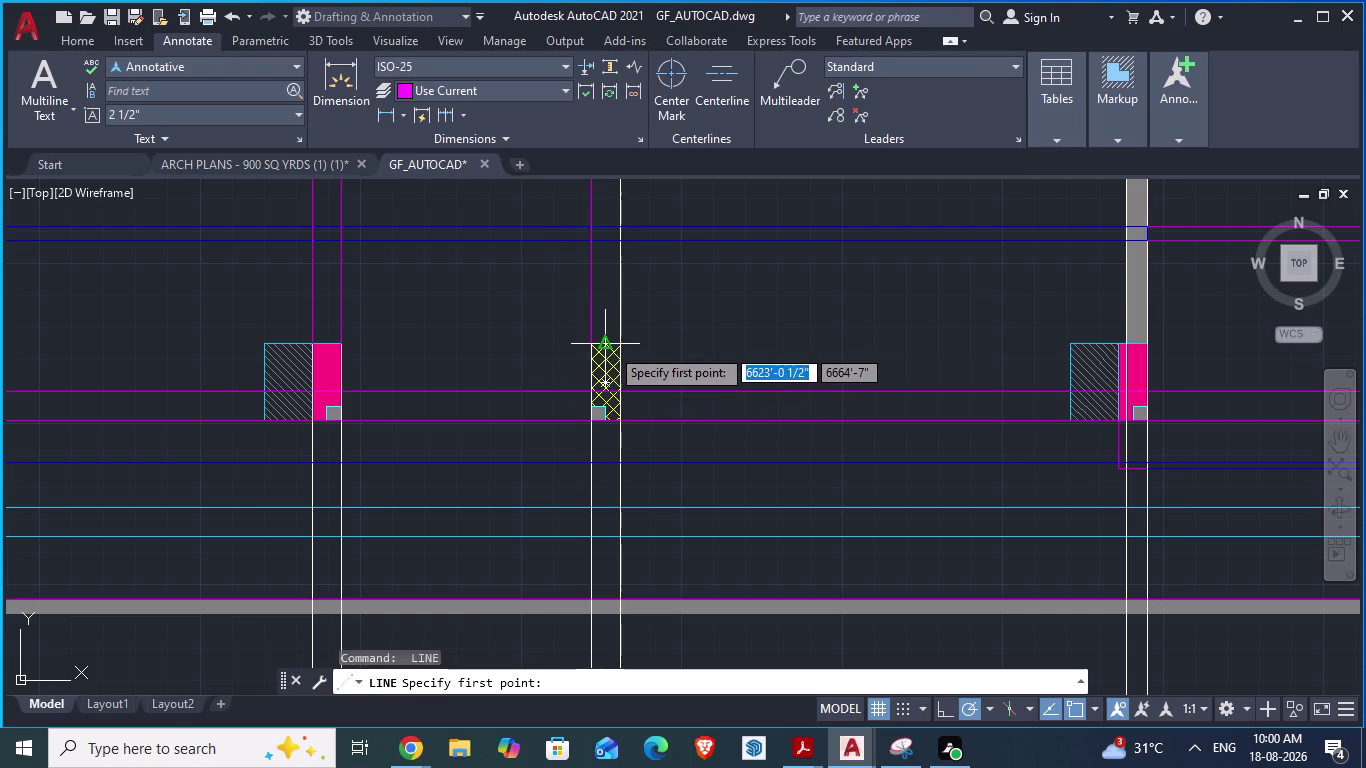
click(621, 344)
scroll(down, 3)
scroll(down, 3)
scroll(up, 3)
scroll(up, 3)
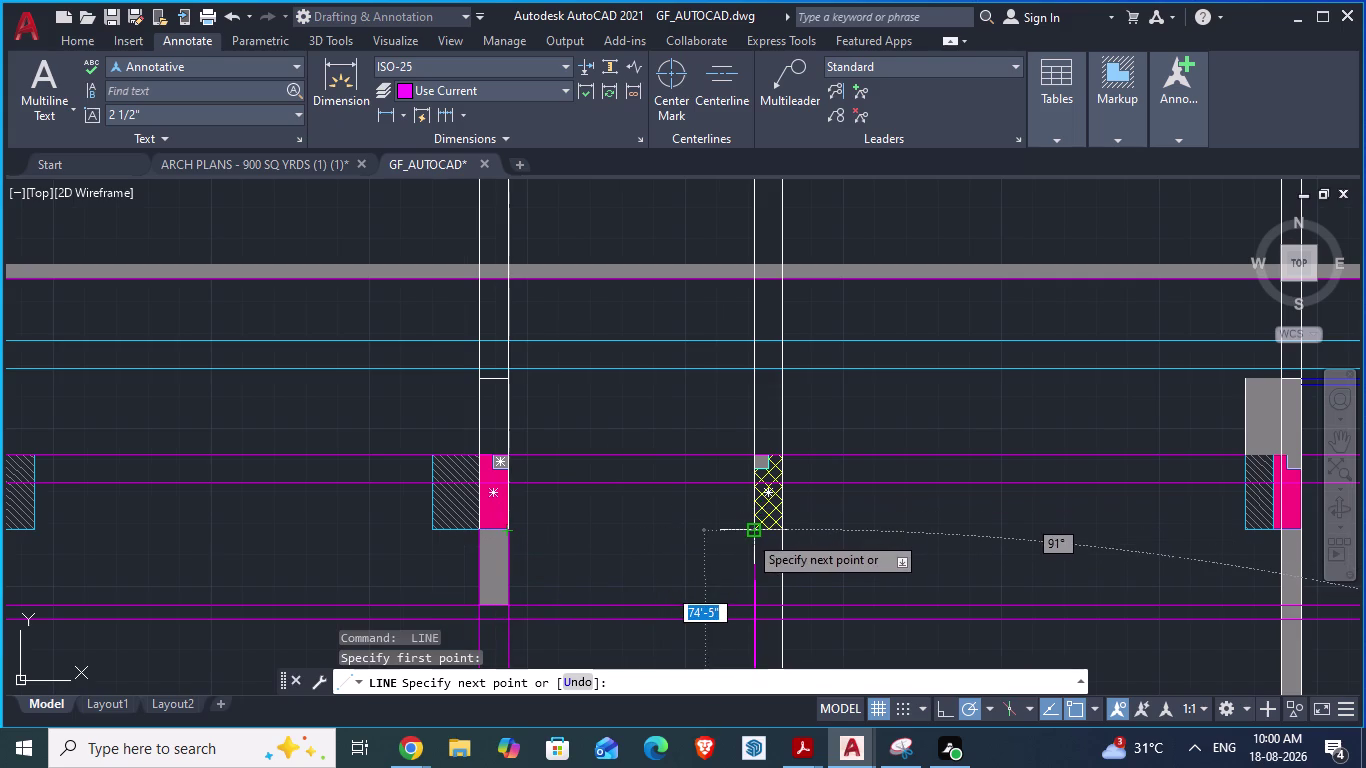
scroll(down, 3)
scroll(down, 3)
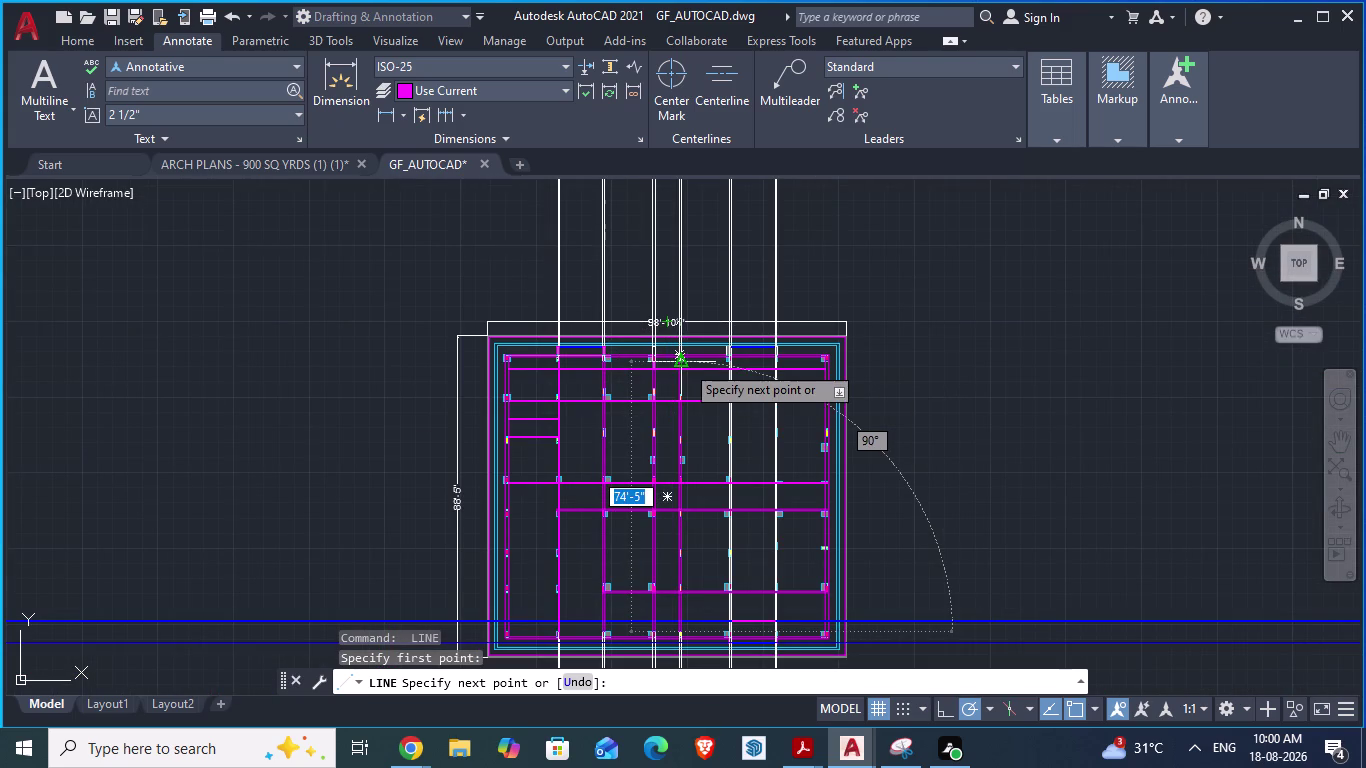
scroll(up, 3)
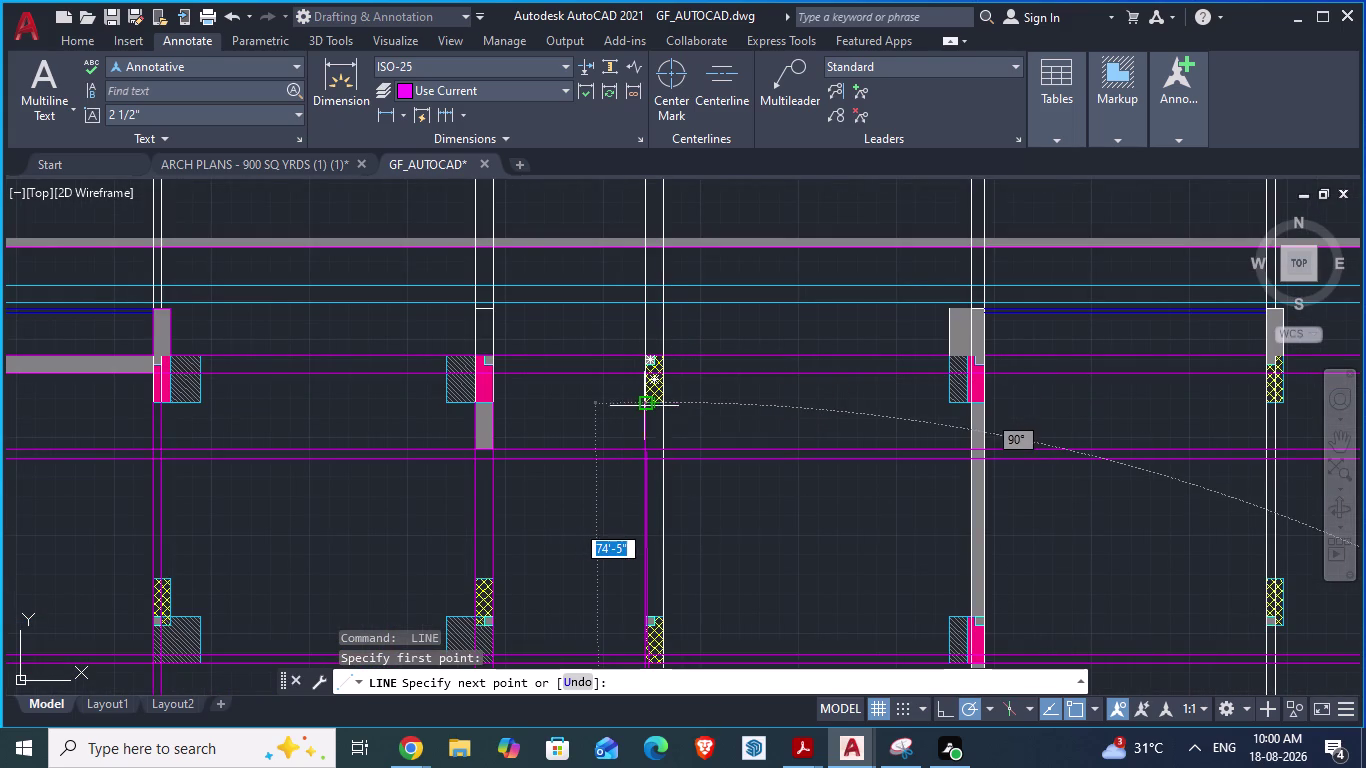
scroll(down, 3)
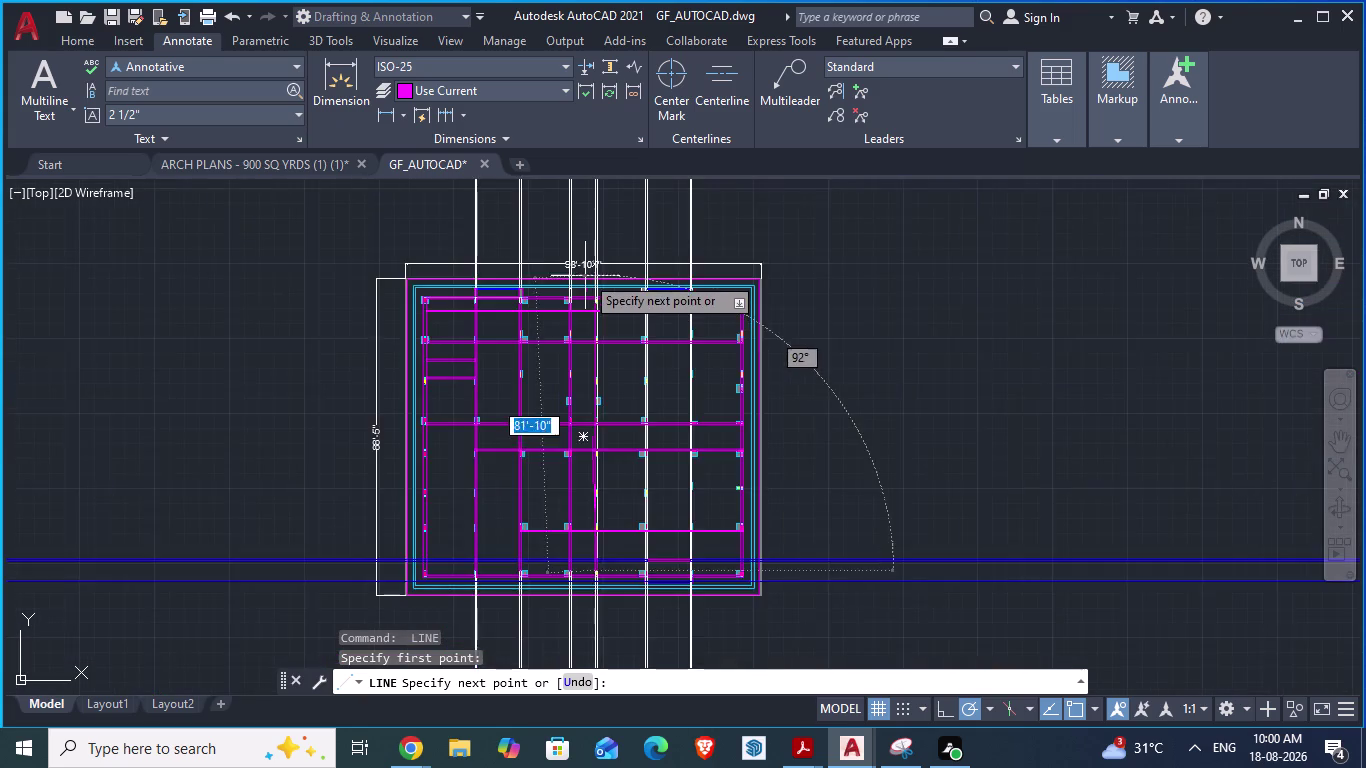
scroll(down, 3)
scroll(up, 3)
scroll(down, 3)
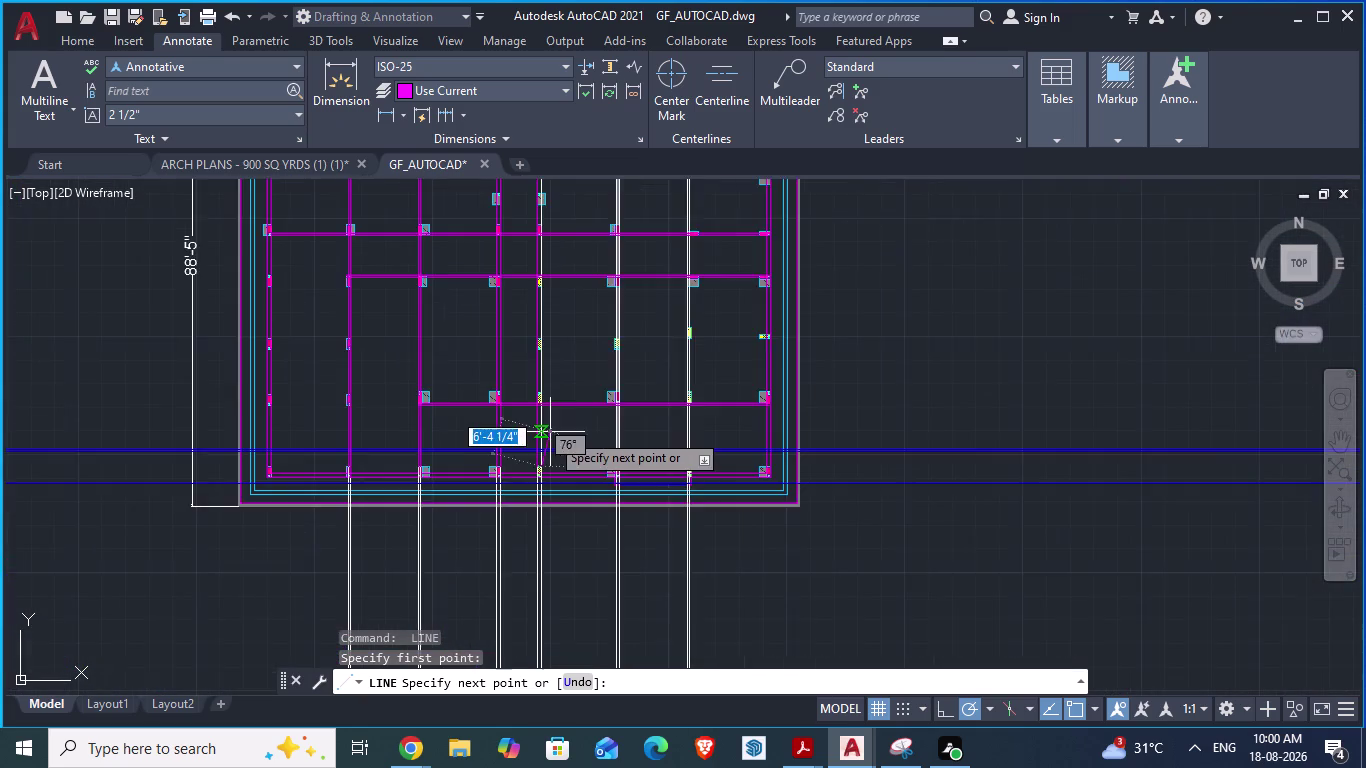
scroll(down, 3)
scroll(up, 3)
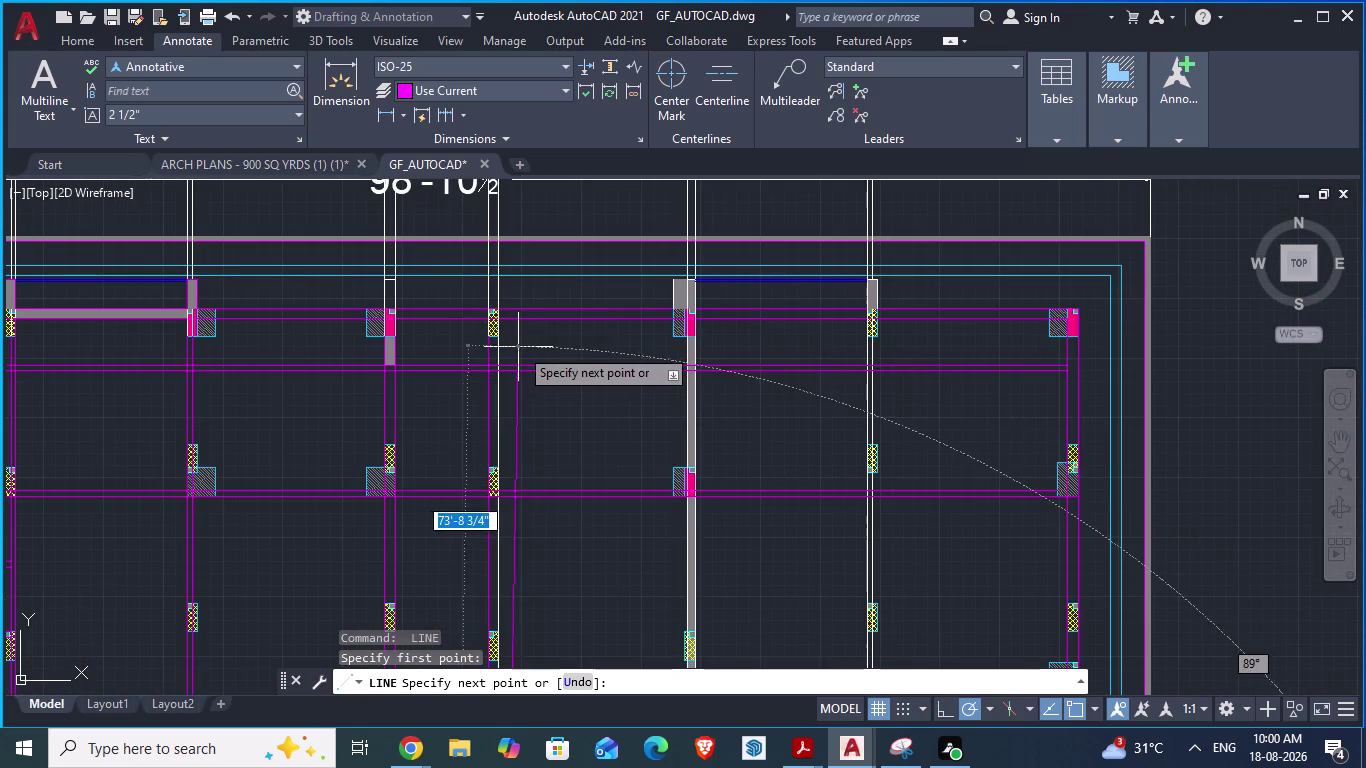
scroll(down, 3)
scroll(up, 3)
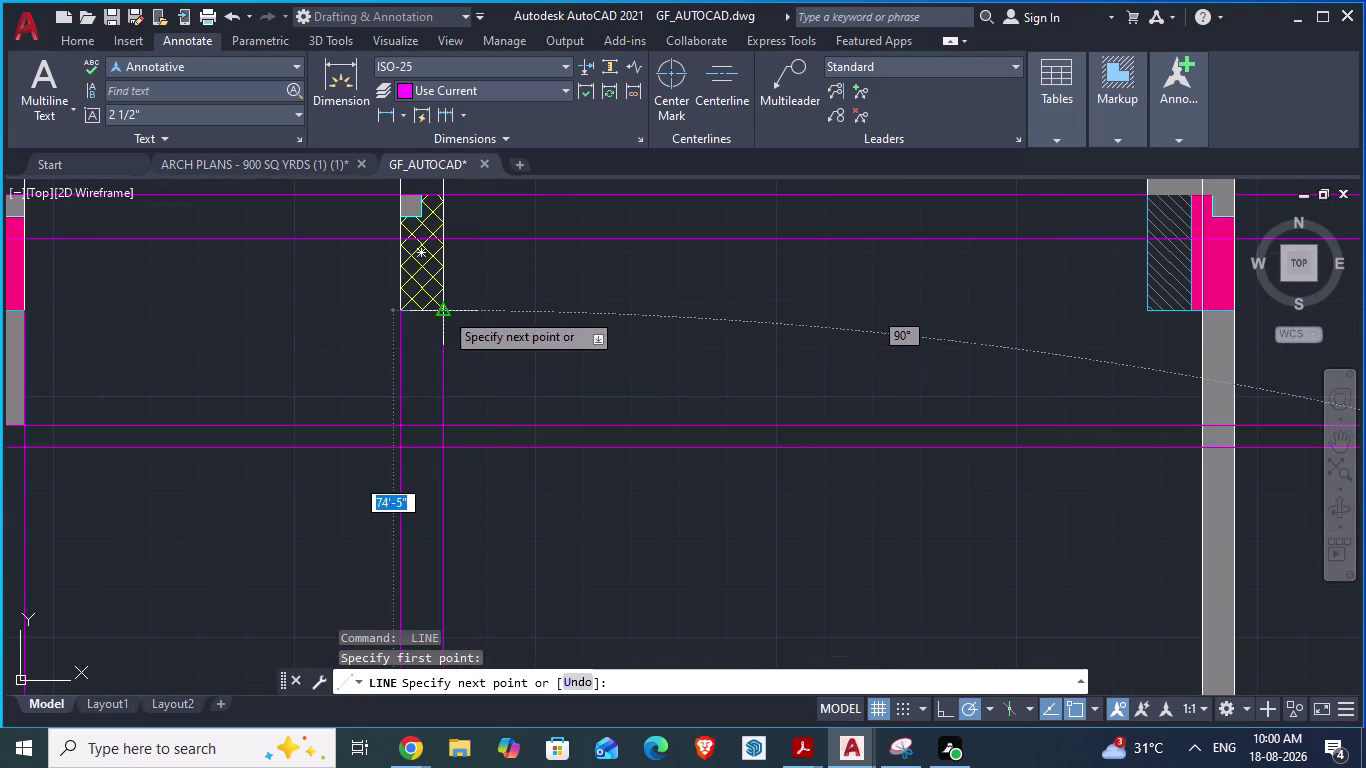
click(444, 310)
key(Return)
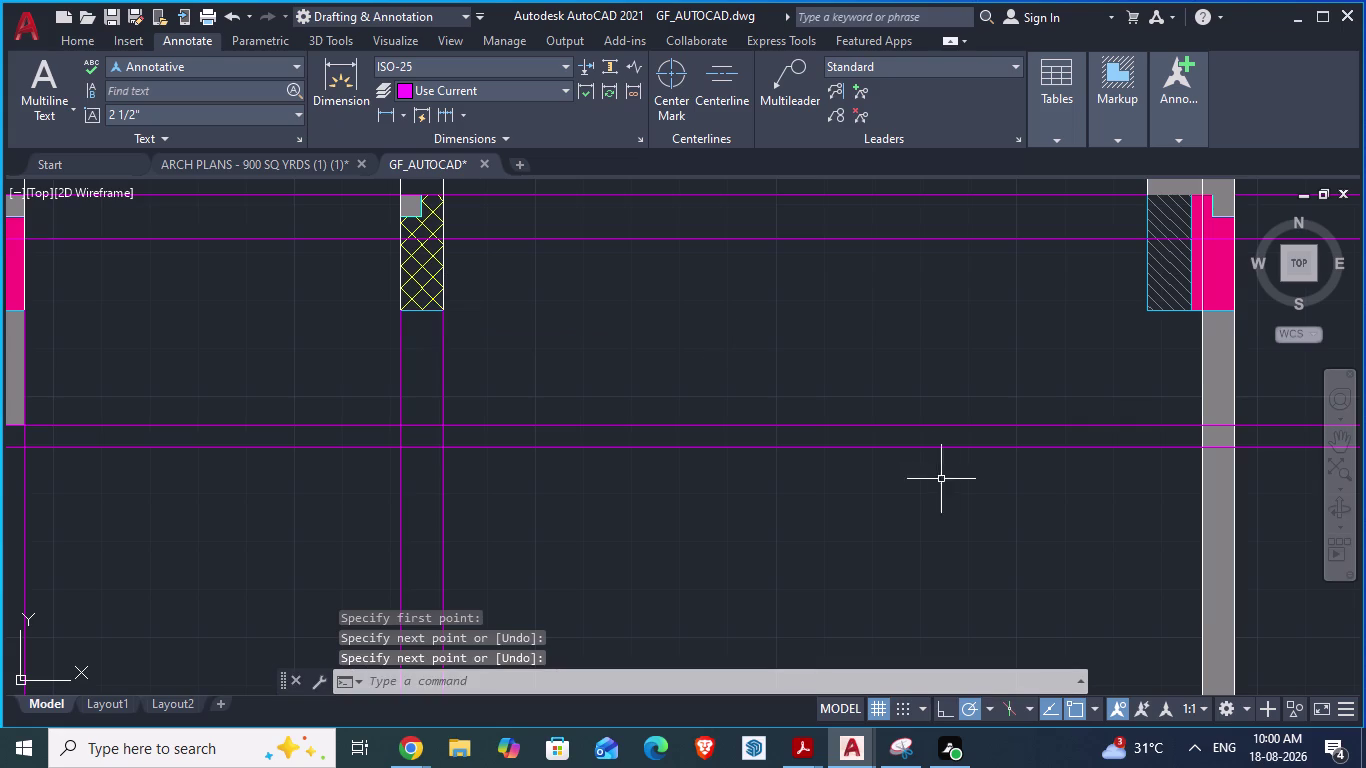
Draw a wall line from the pink column's corner along its edge.
scroll(down, 3)
scroll(down, 3)
scroll(up, 3)
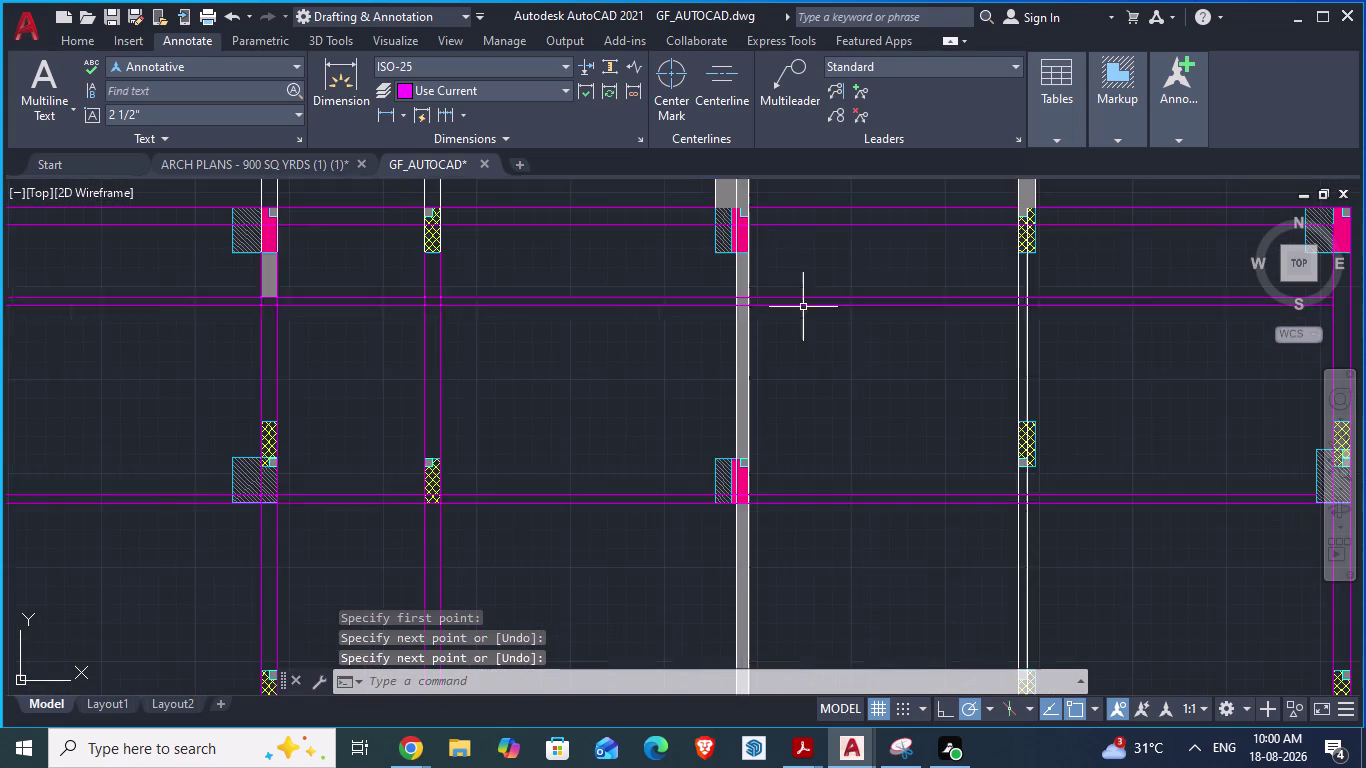
scroll(up, 3)
key(space)
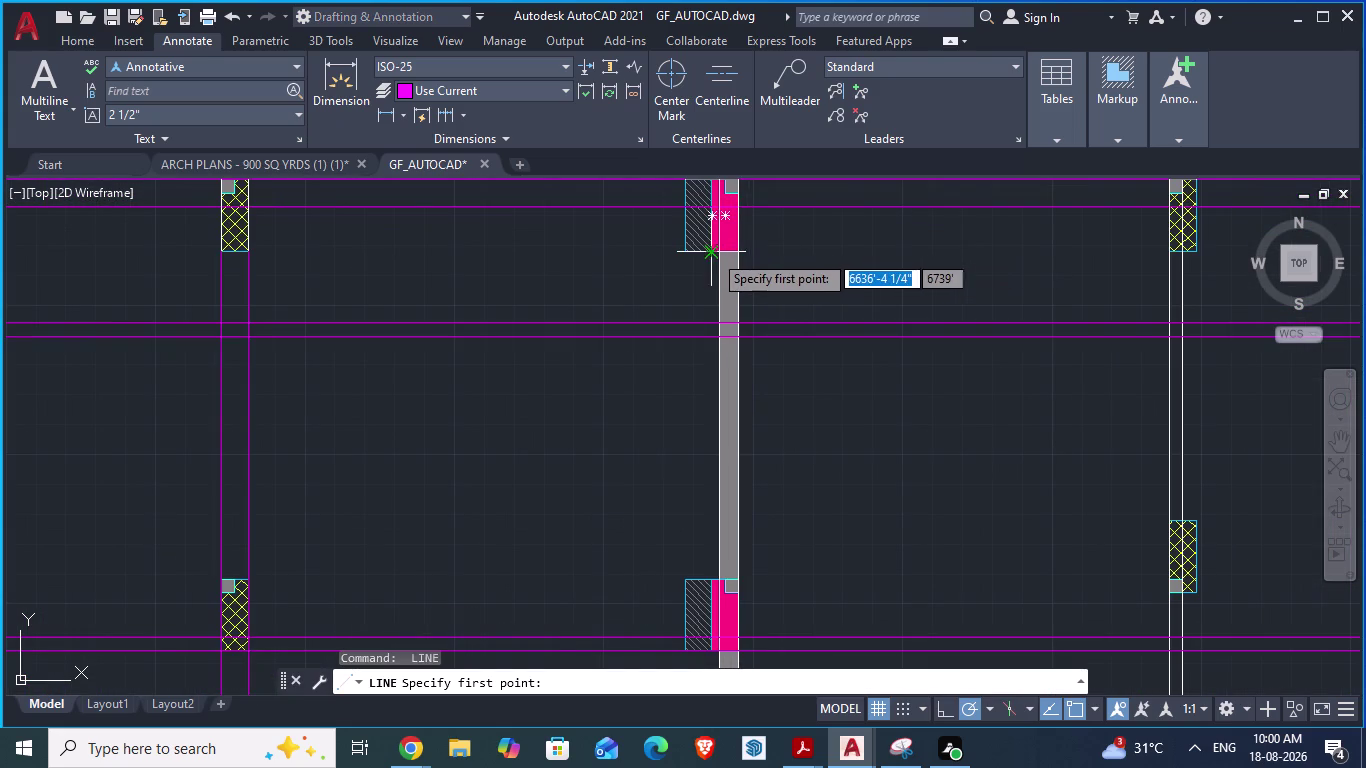
click(715, 256)
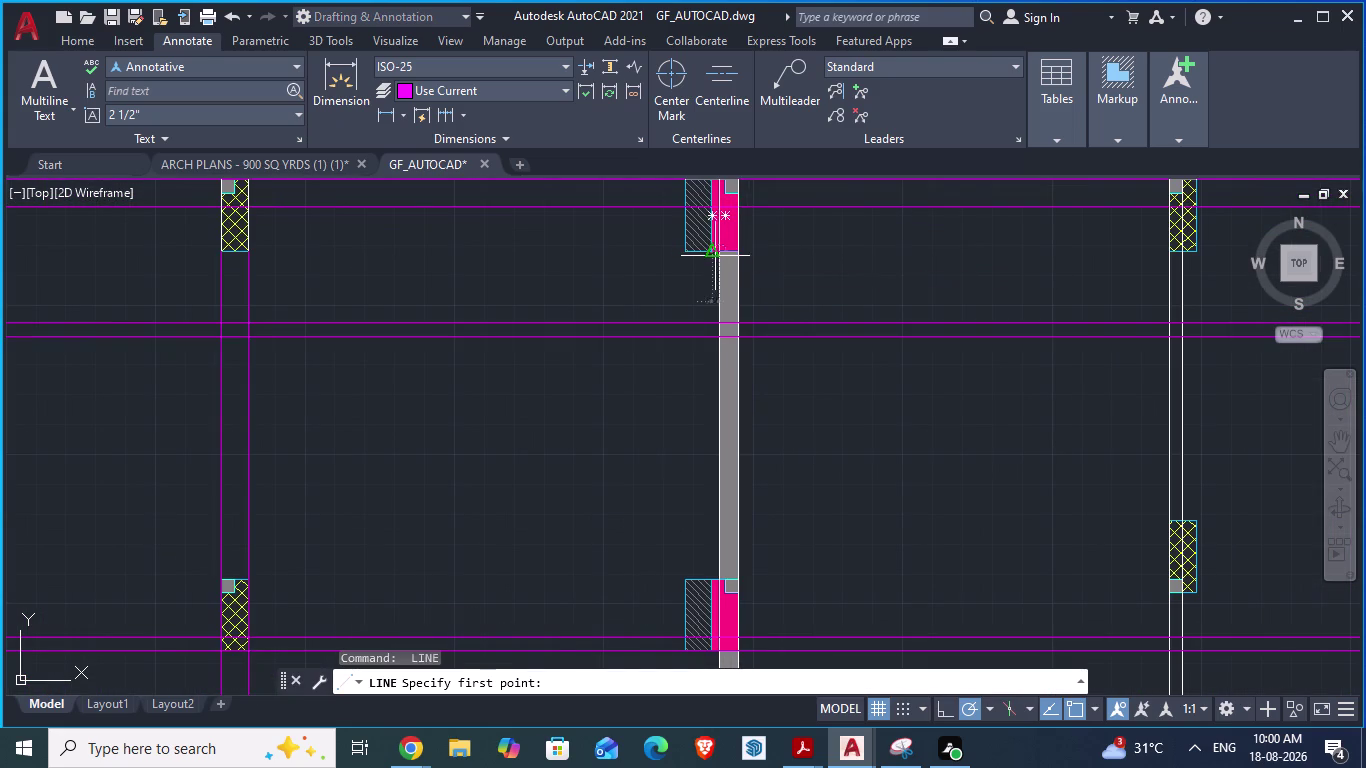
scroll(down, 3)
scroll(up, 3)
scroll(down, 3)
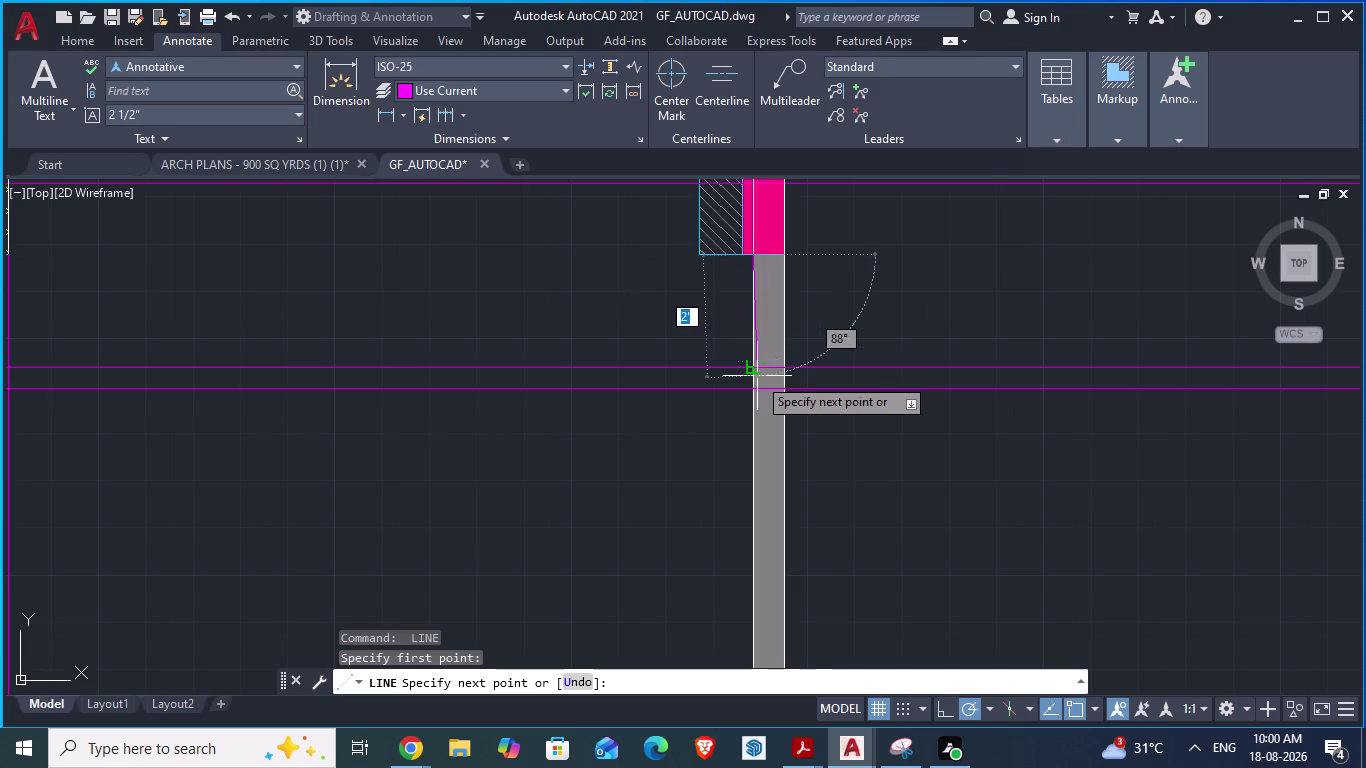
scroll(down, 3)
scroll(down, 3)
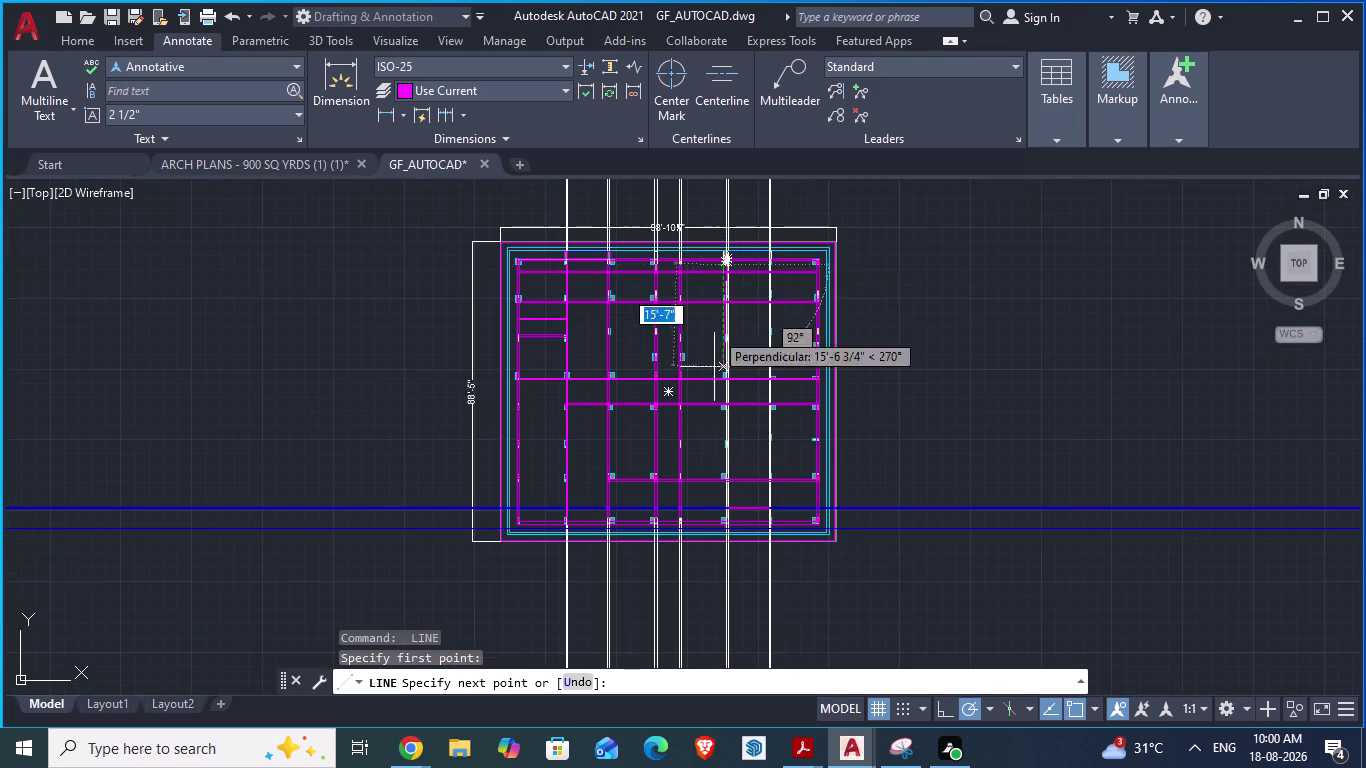
scroll(up, 3)
scroll(down, 3)
scroll(up, 3)
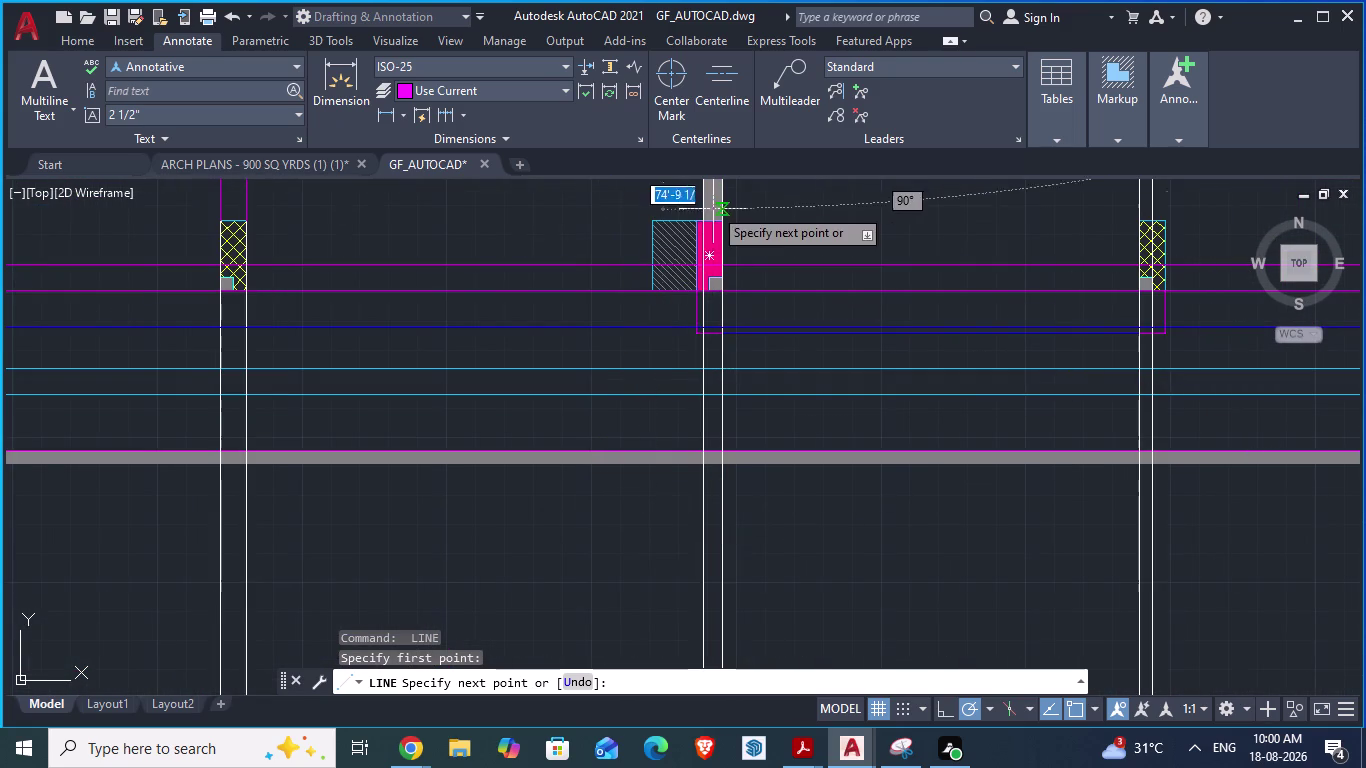
scroll(up, 3)
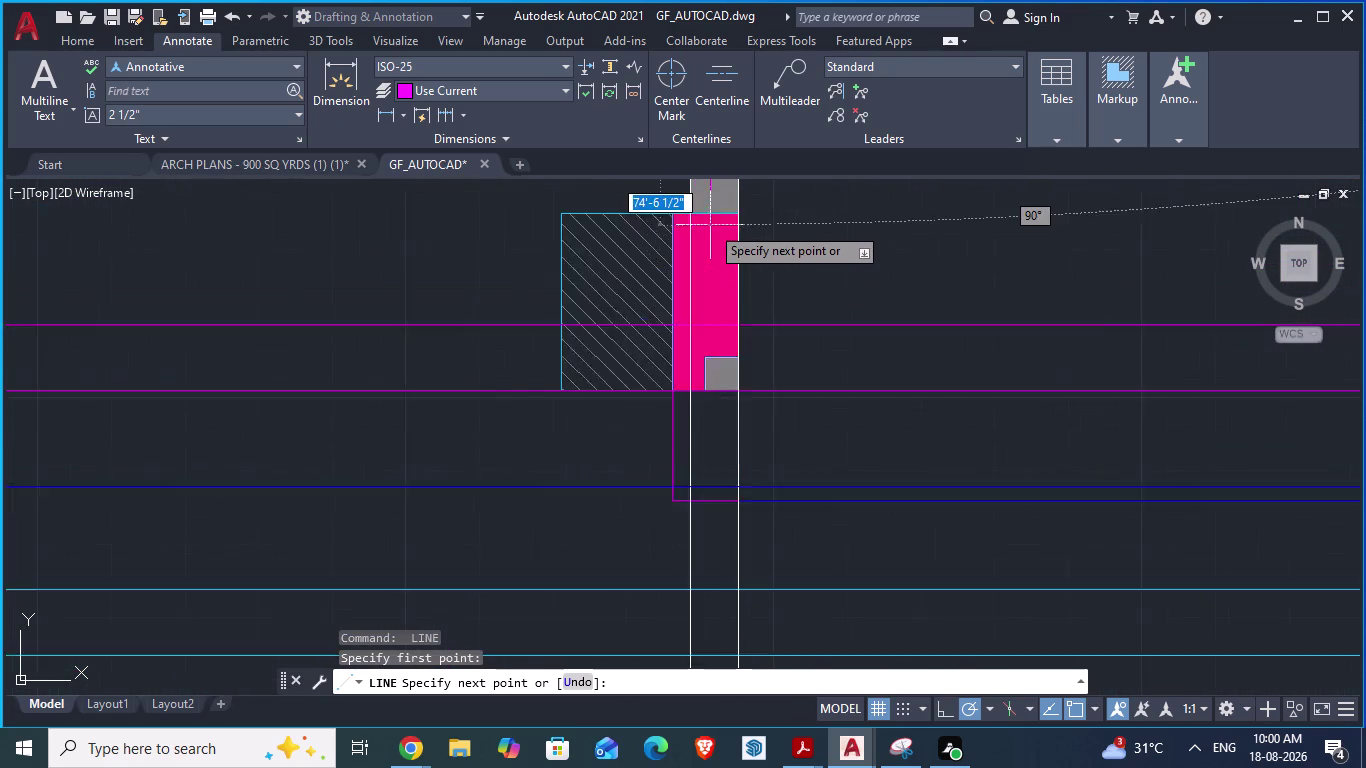
click(682, 205)
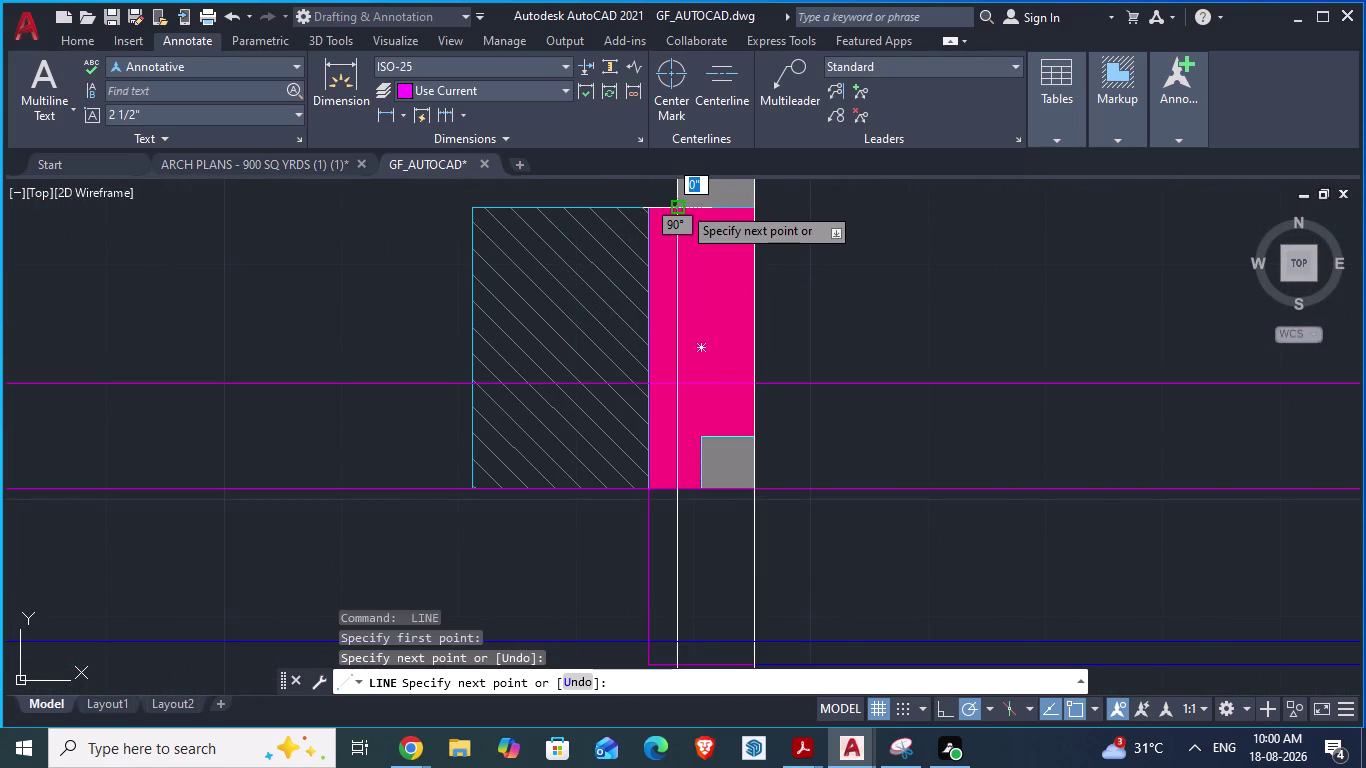
key(Return)
Trace another wall line along a column edge, then begin one at the hatched column's corner.
scroll(down, 3)
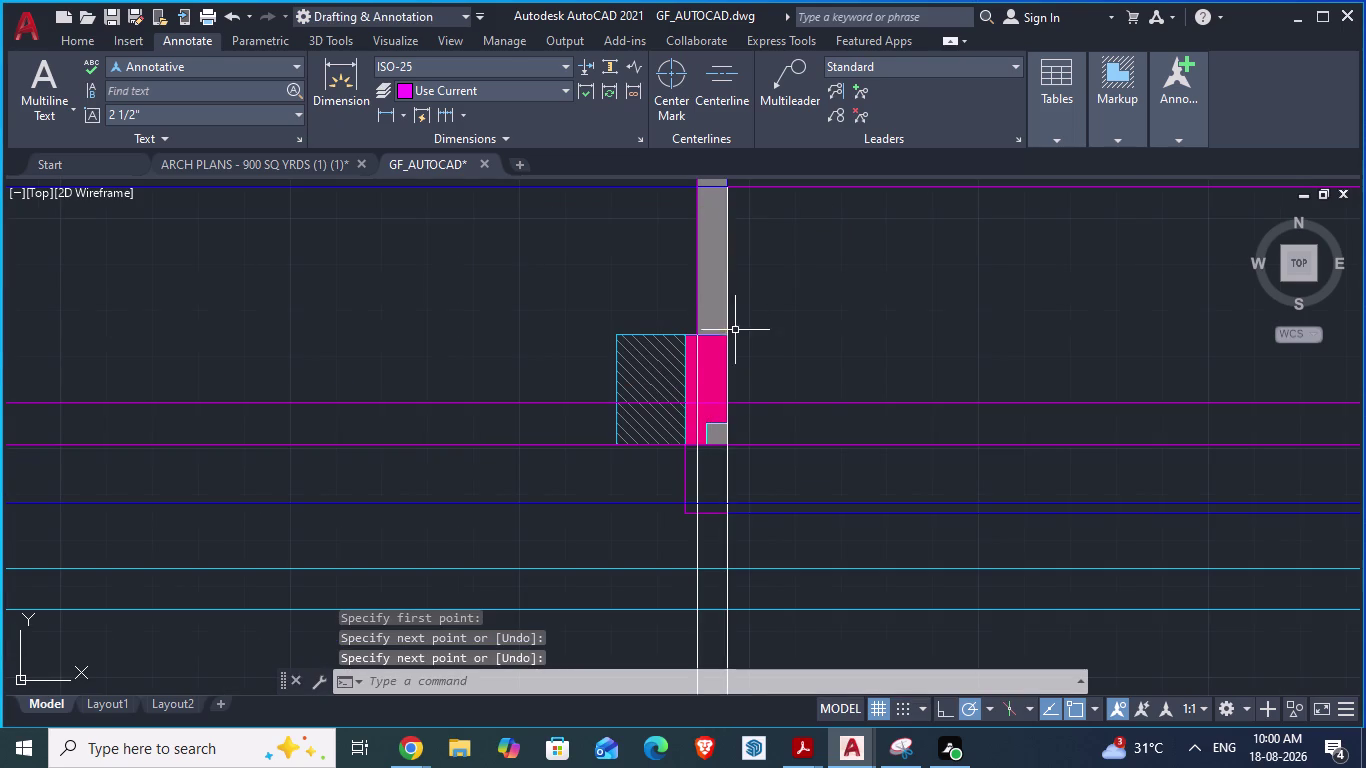
key(space)
click(724, 334)
scroll(down, 3)
scroll(down, 3)
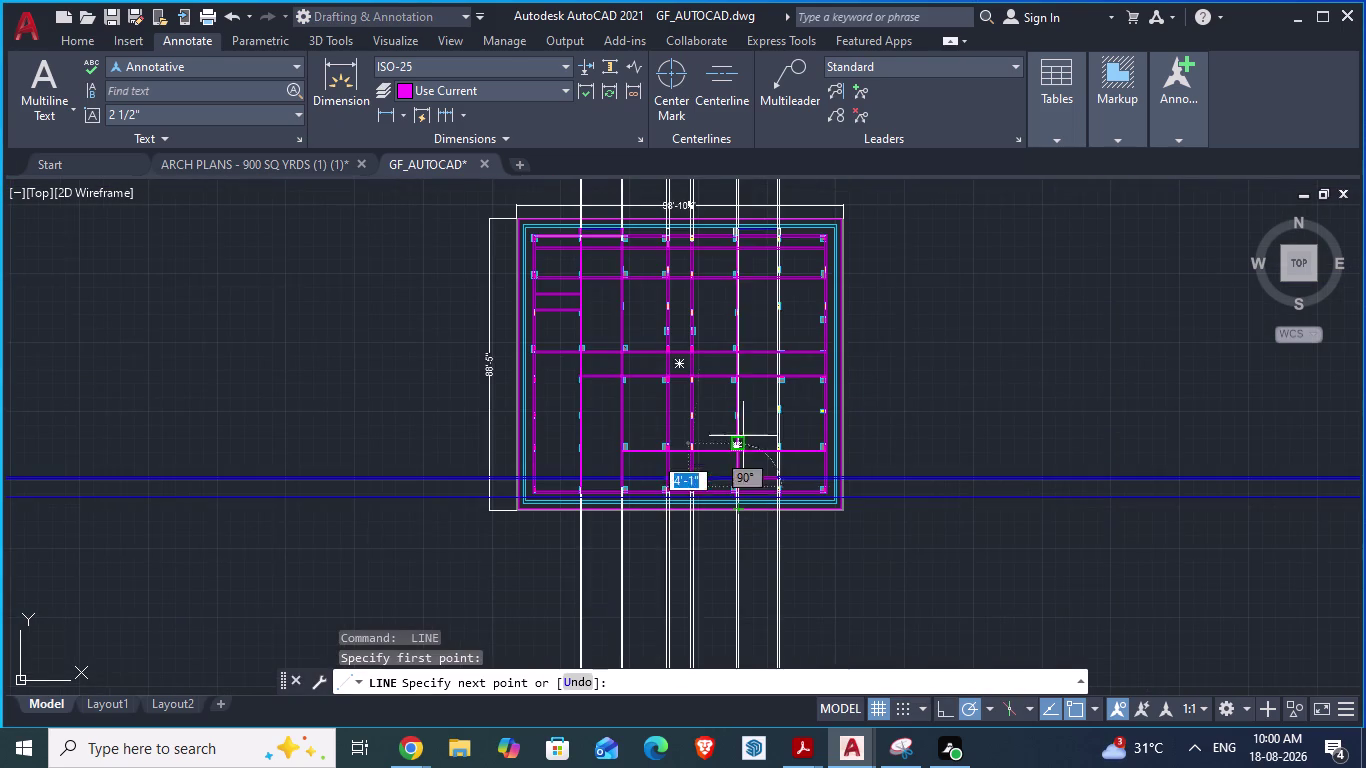
scroll(up, 3)
scroll(up, 3)
scroll(down, 3)
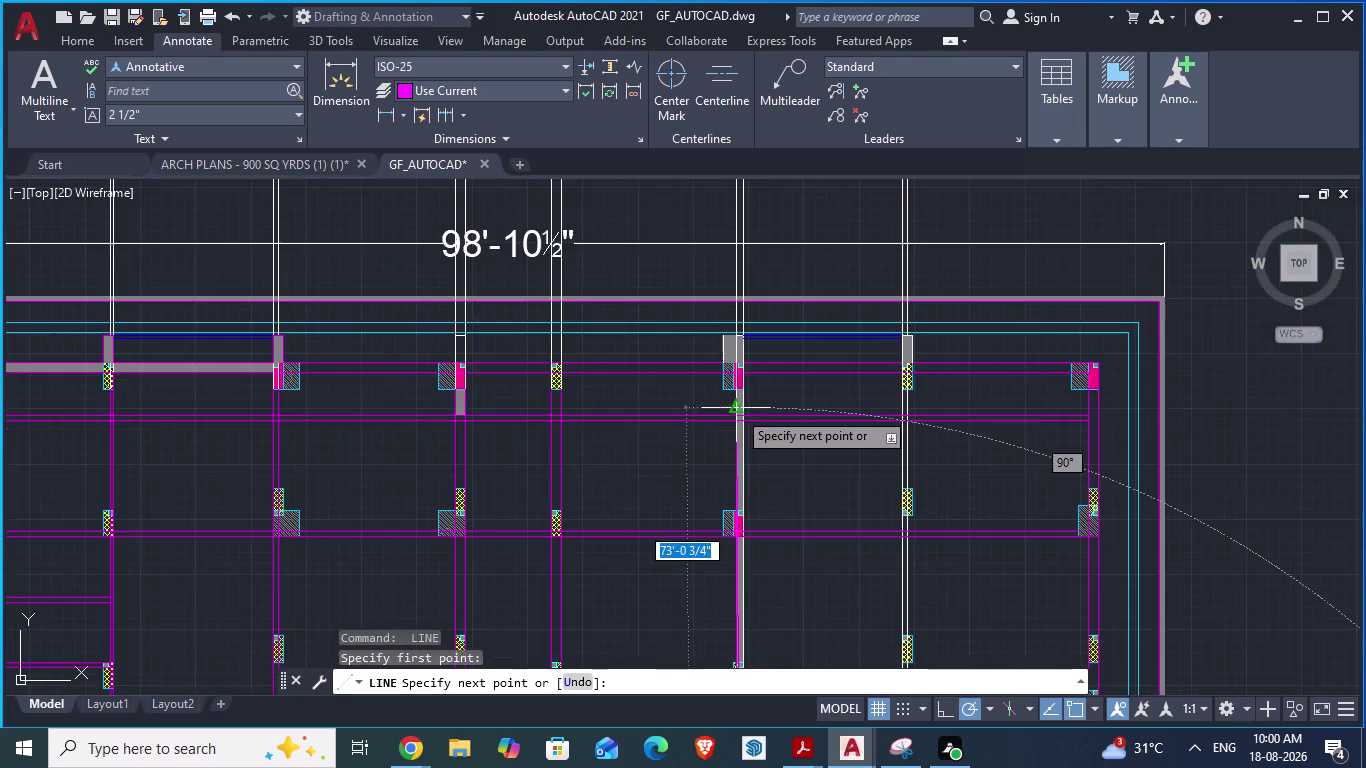
scroll(up, 3)
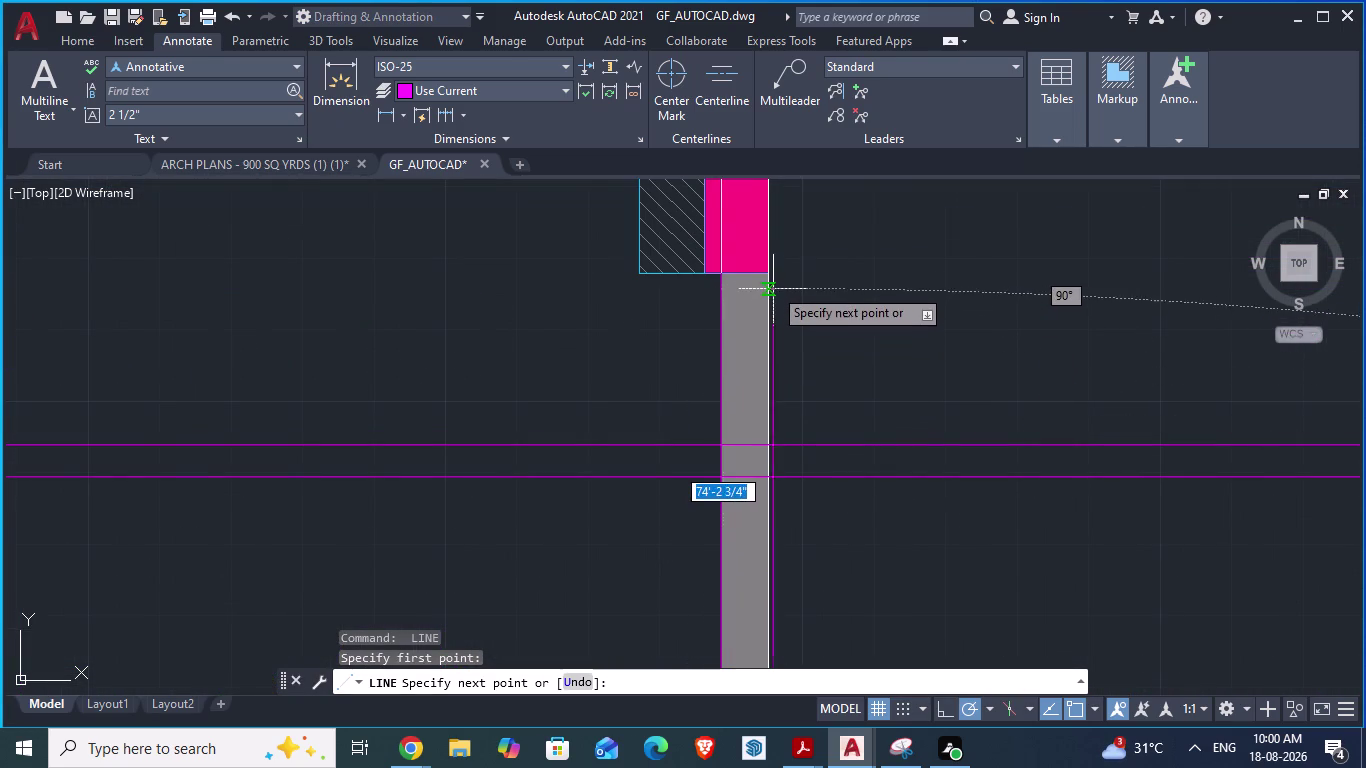
click(767, 276)
key(Return)
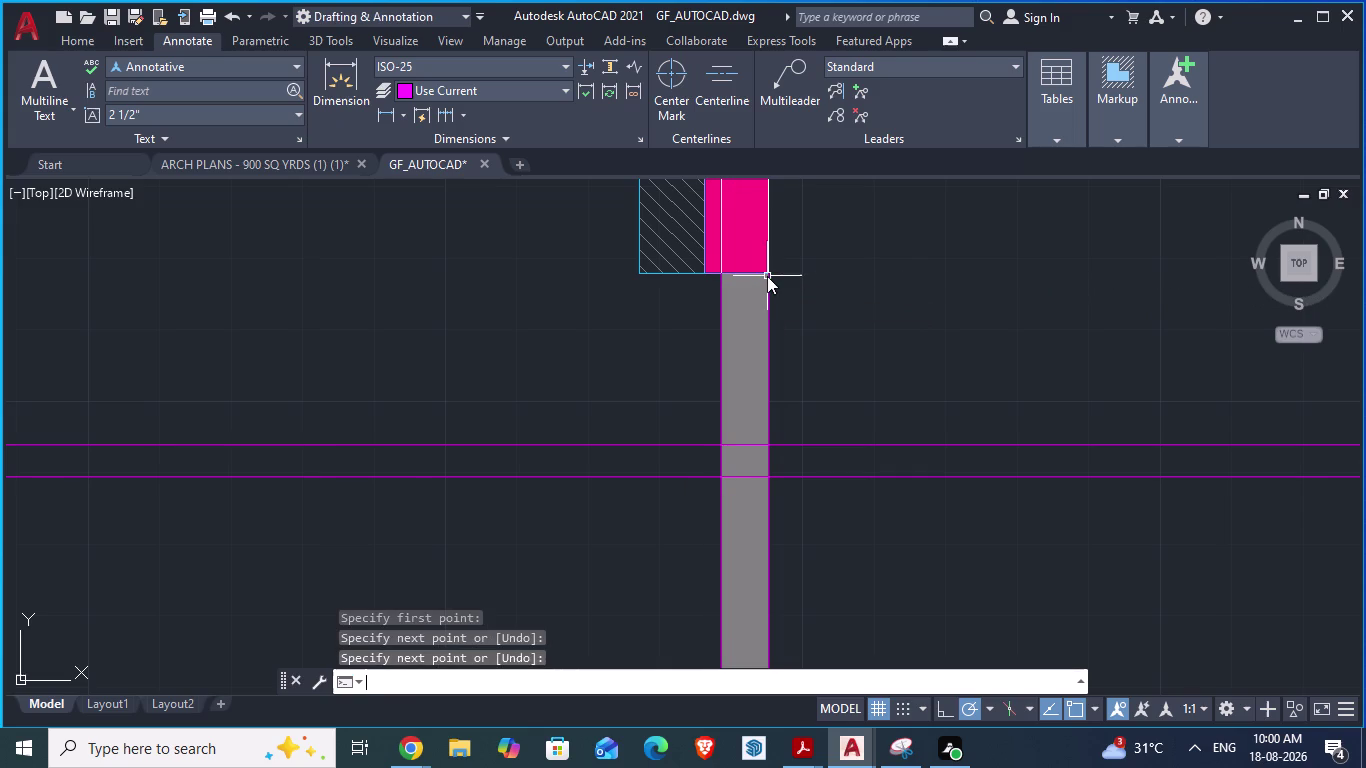
scroll(down, 3)
scroll(up, 3)
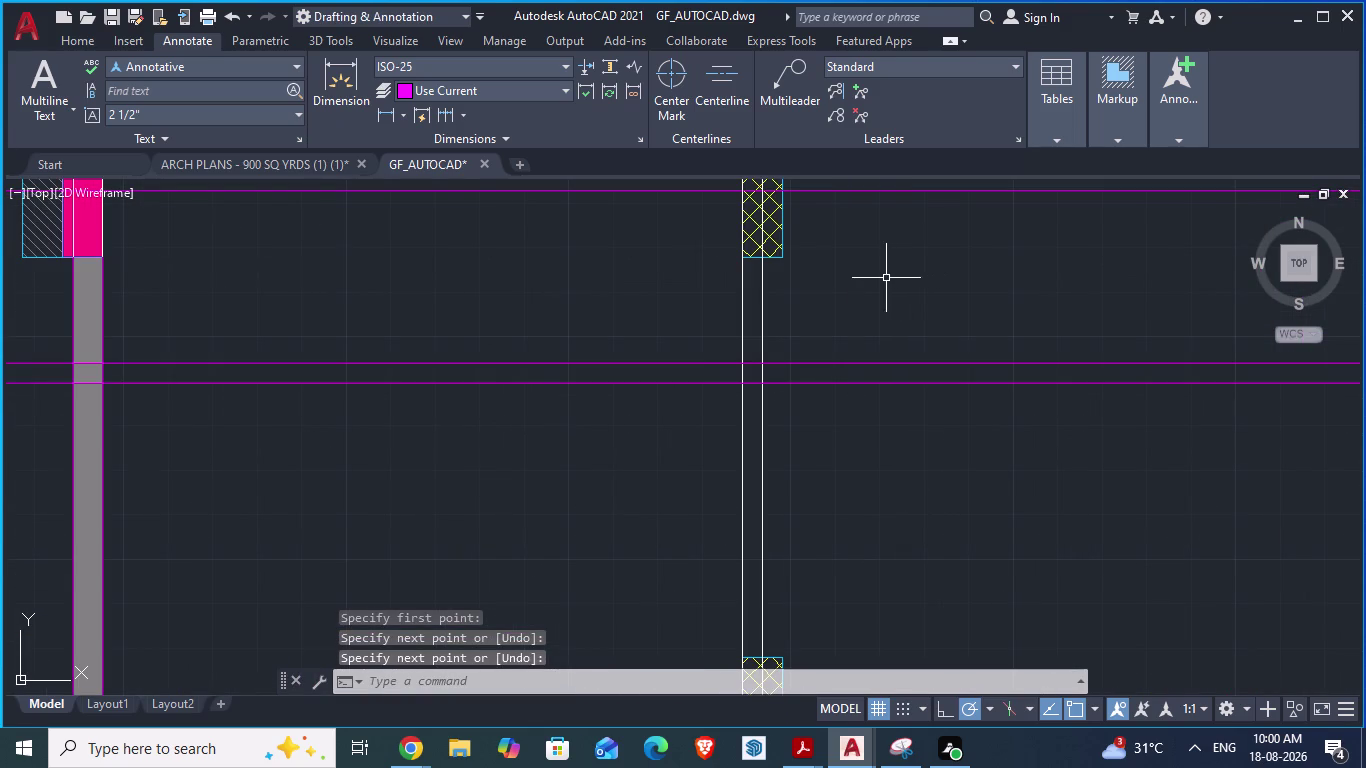
key(space)
click(741, 260)
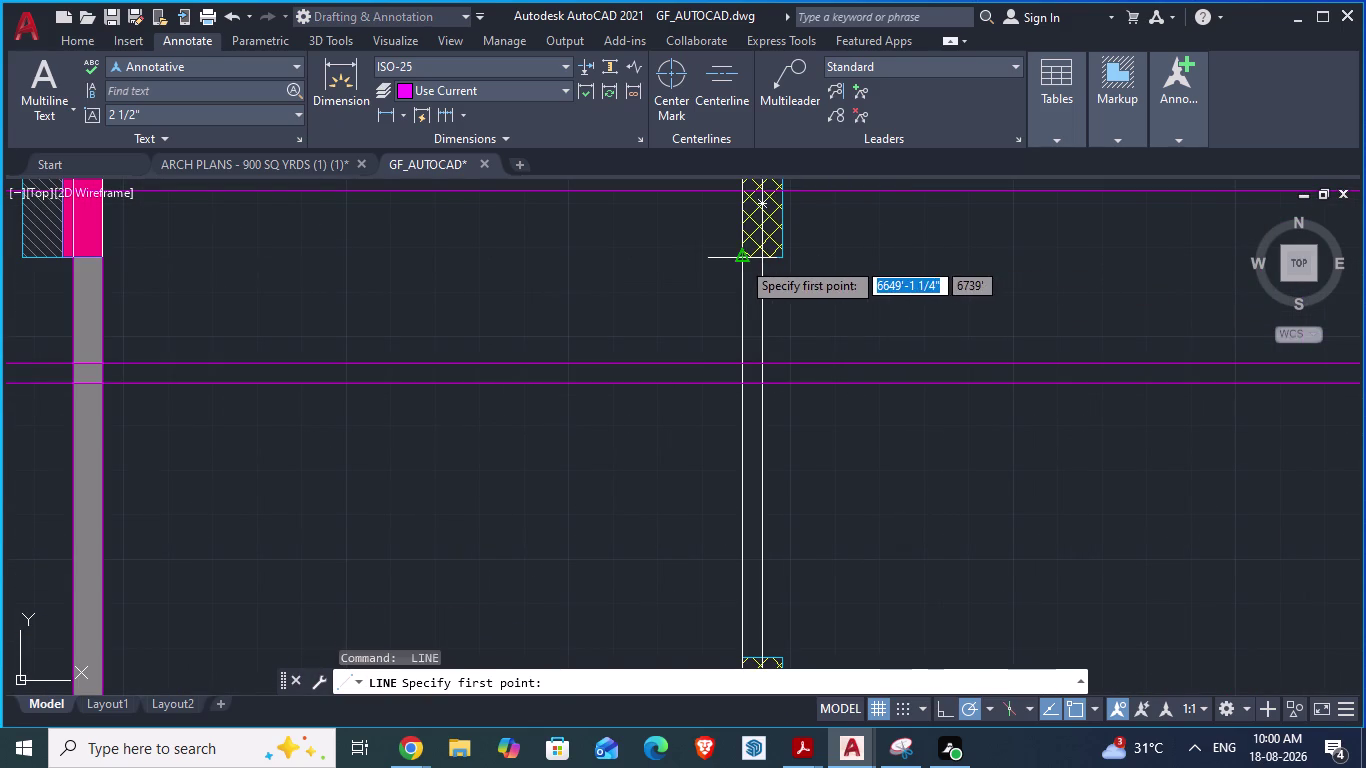
End the vertical wall line at the hatched column and select the new line.
scroll(down, 3)
scroll(up, 3)
scroll(down, 3)
scroll(up, 3)
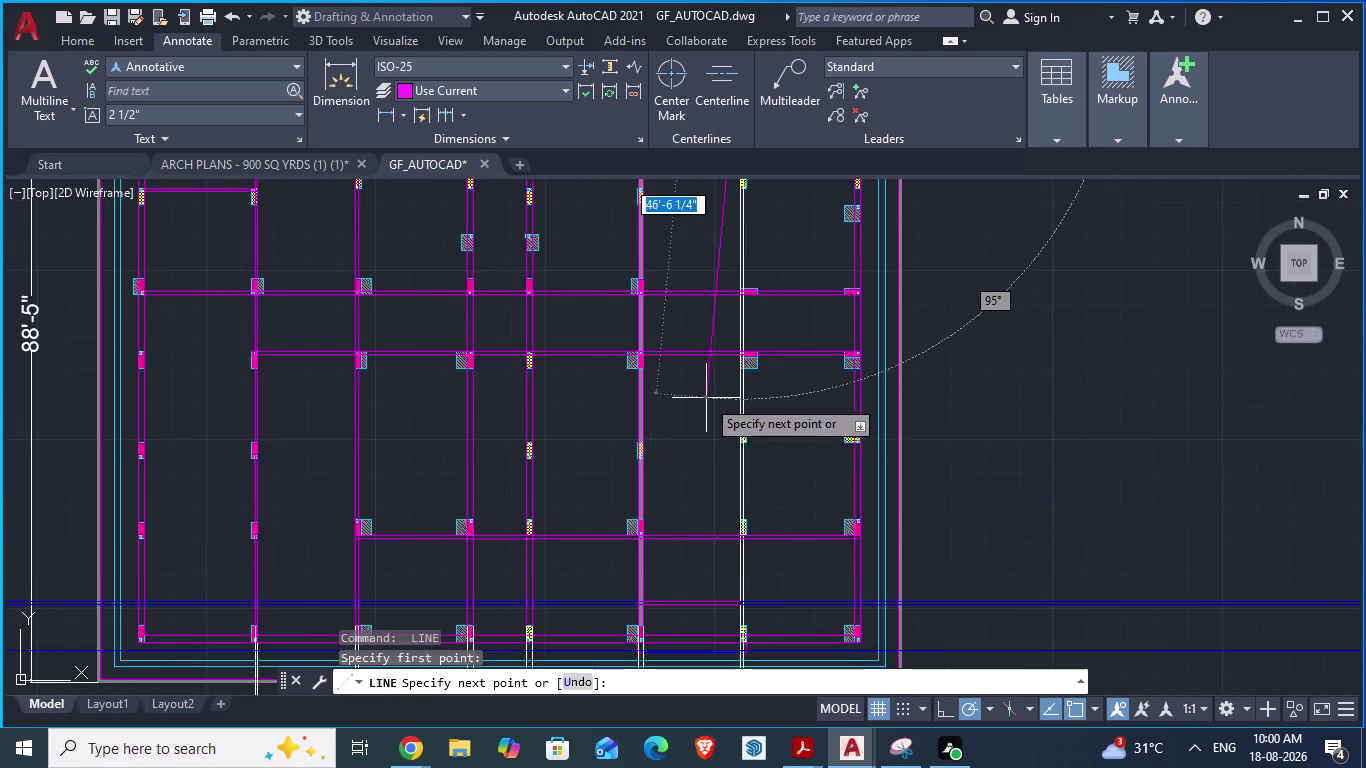
scroll(down, 3)
scroll(up, 3)
scroll(up, 3)
scroll(up, 3)
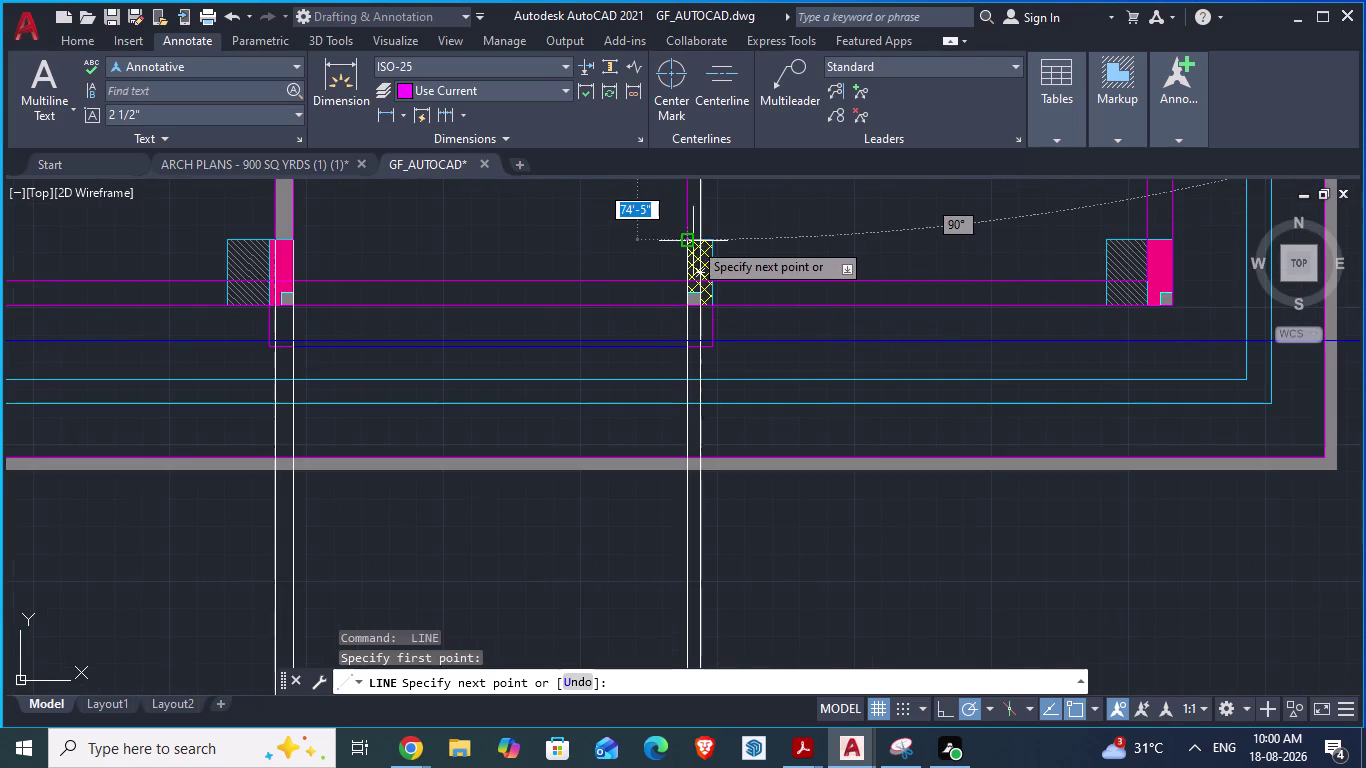
click(692, 240)
key(space)
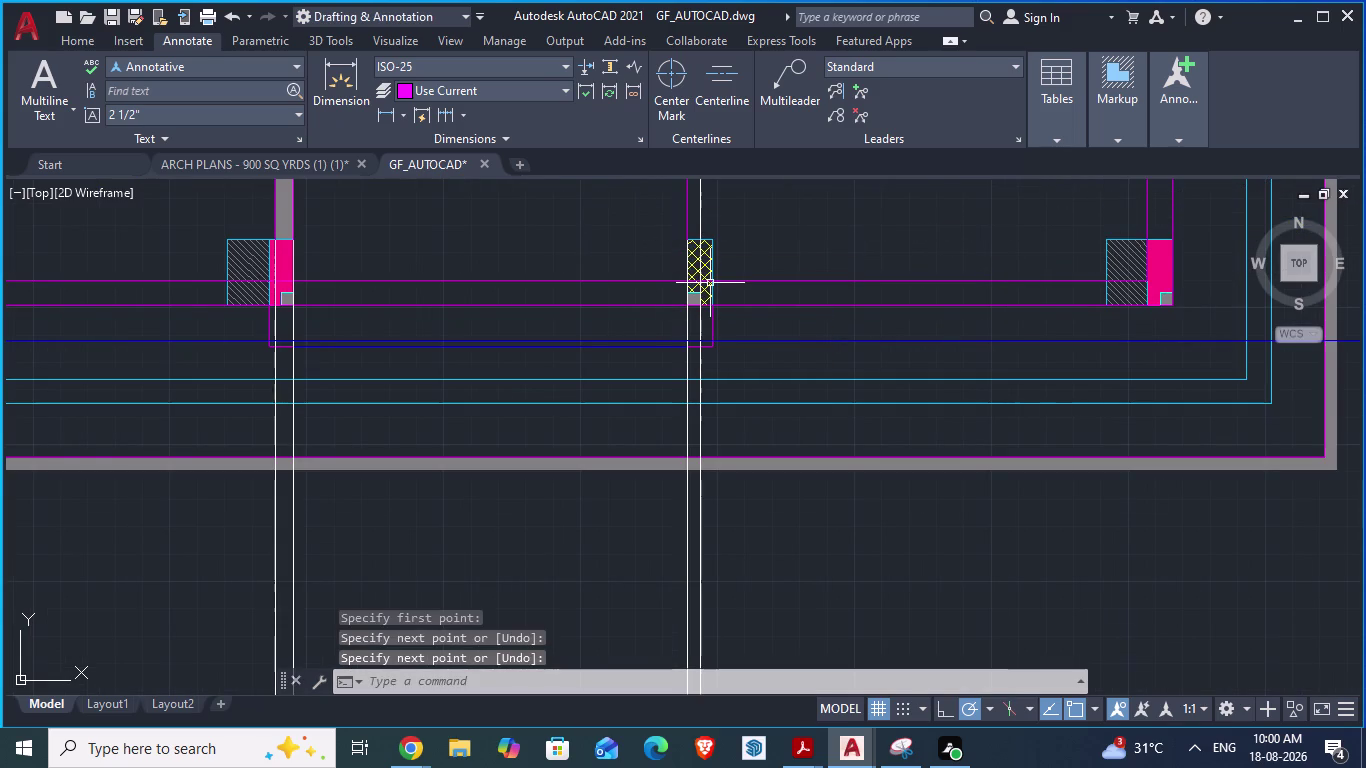
click(700, 240)
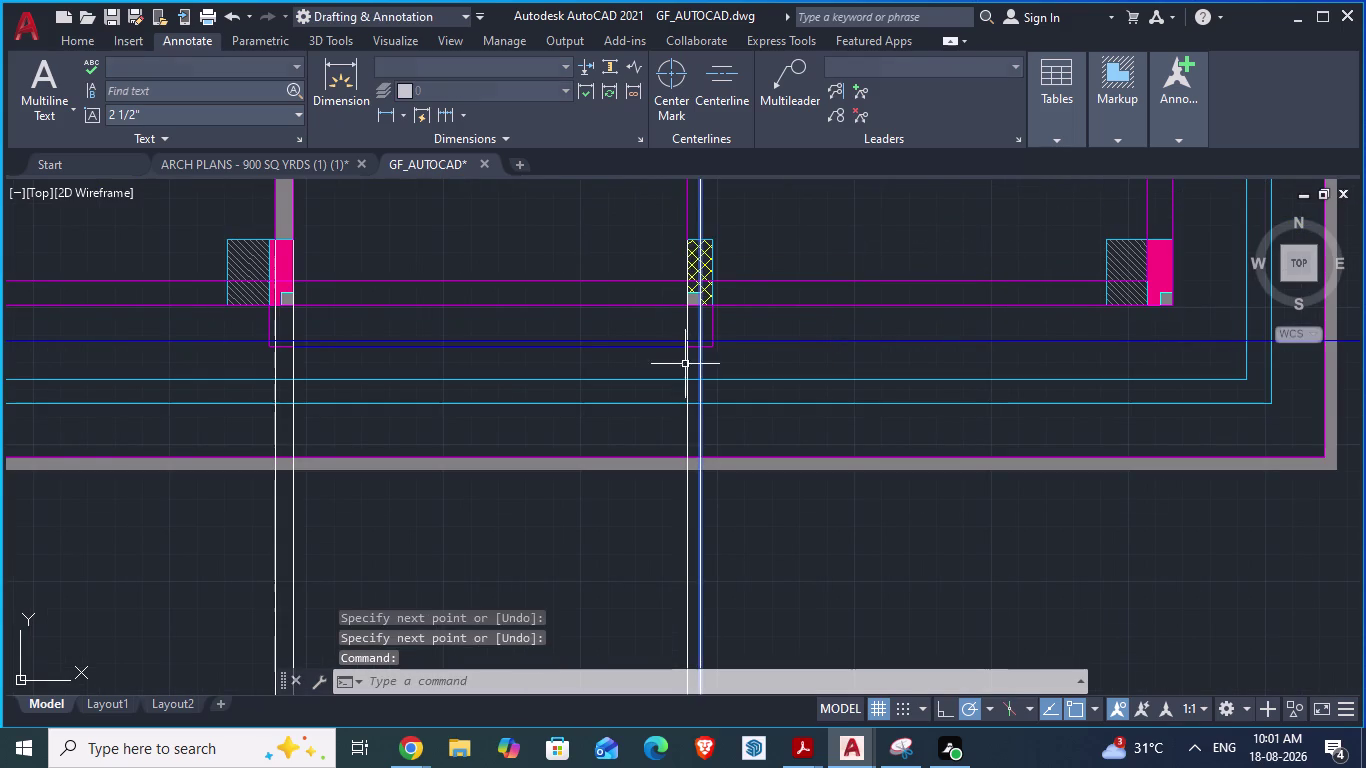
Draw another wall line from the hatched column's corner to the next column.
scroll(down, 3)
scroll(up, 3)
scroll(up, 3)
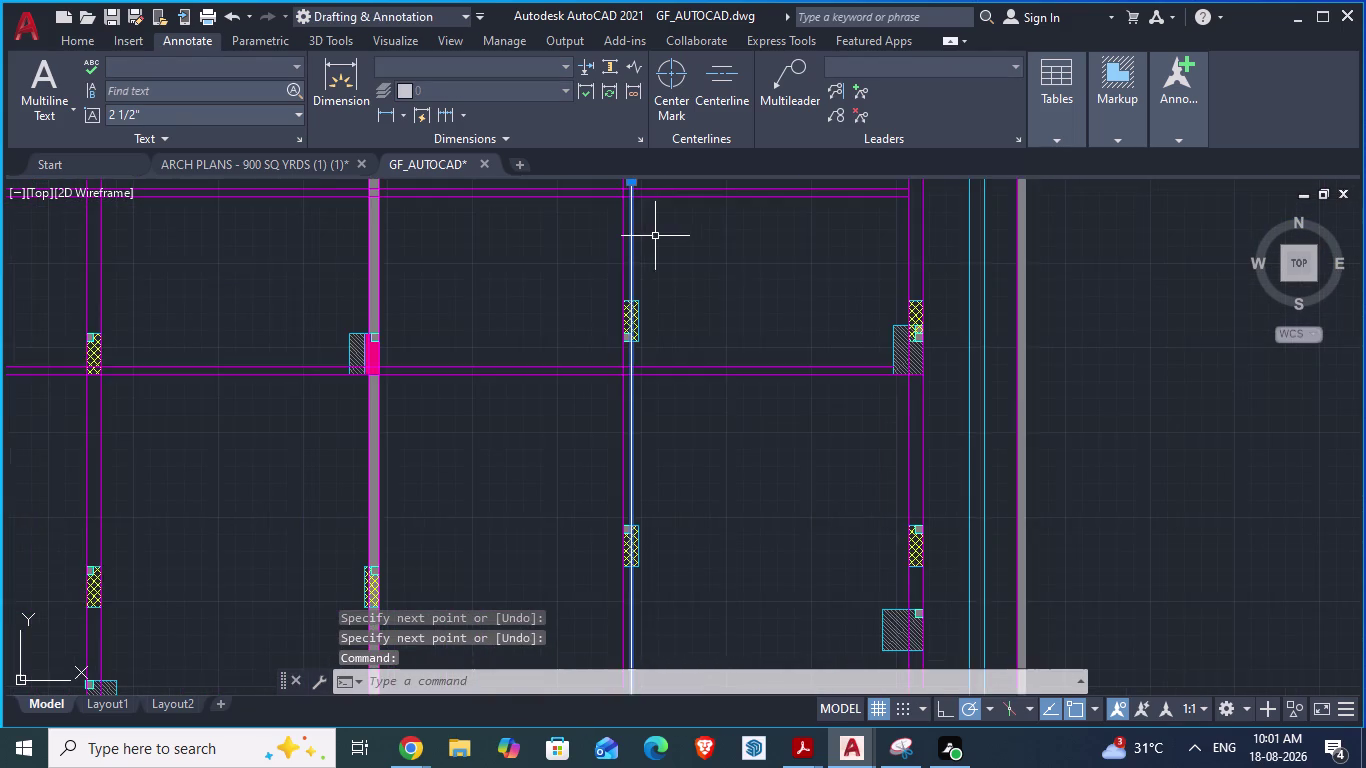
scroll(down, 3)
scroll(up, 3)
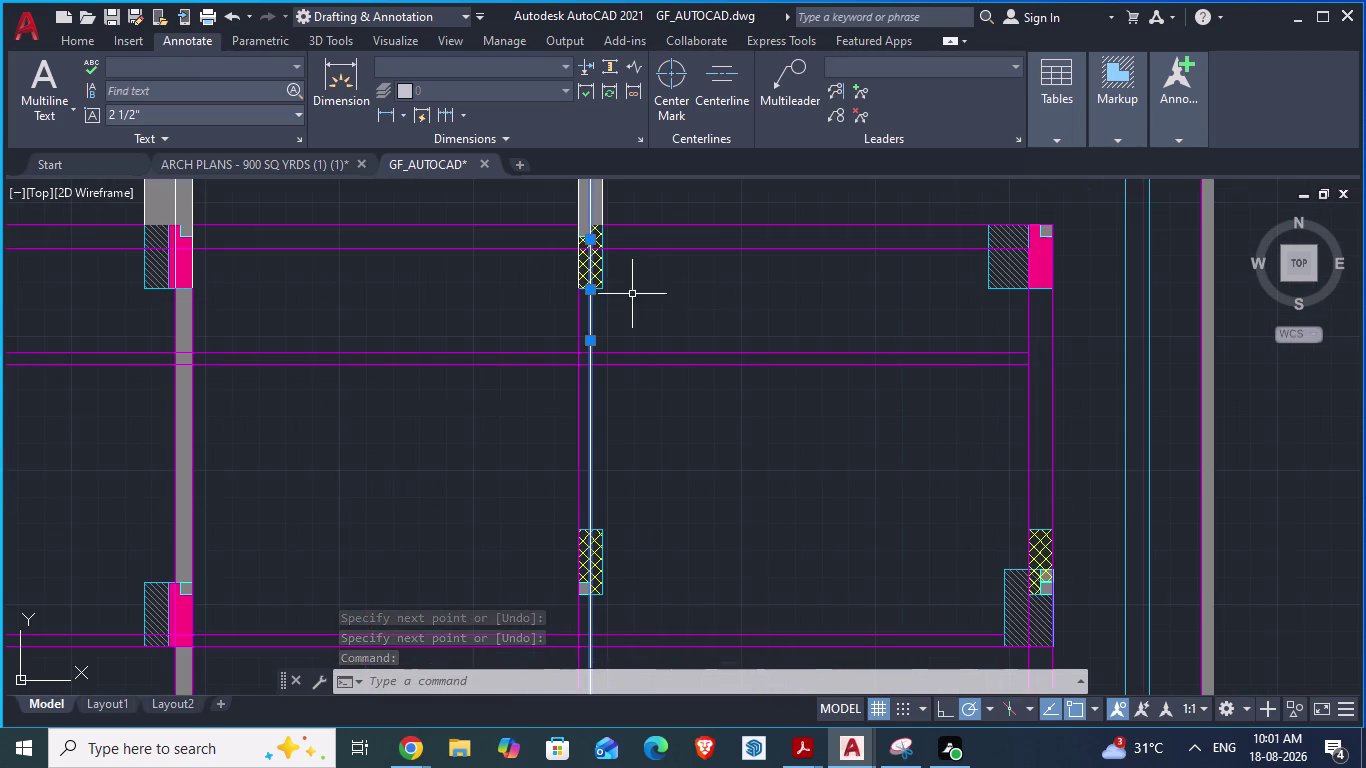
key(space)
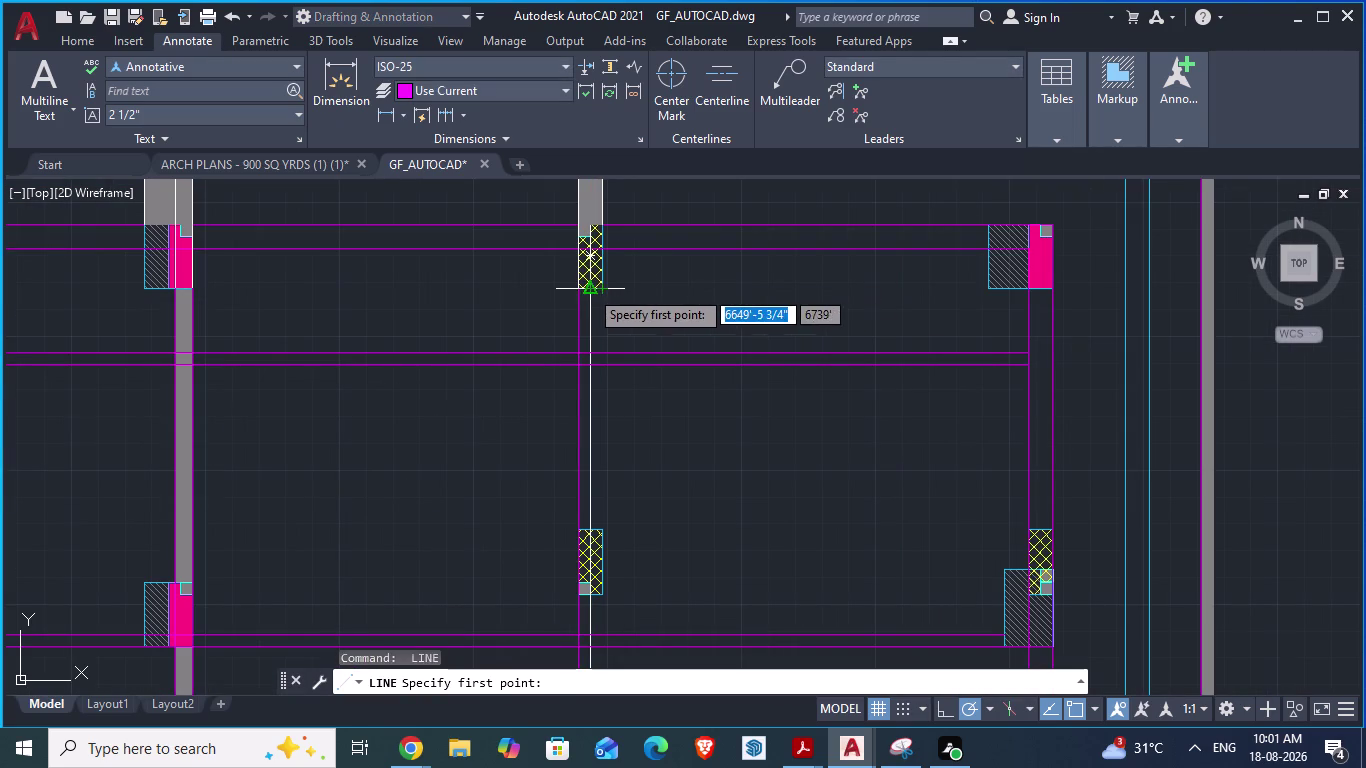
click(589, 289)
scroll(down, 3)
scroll(down, 3)
scroll(up, 3)
scroll(up, 3)
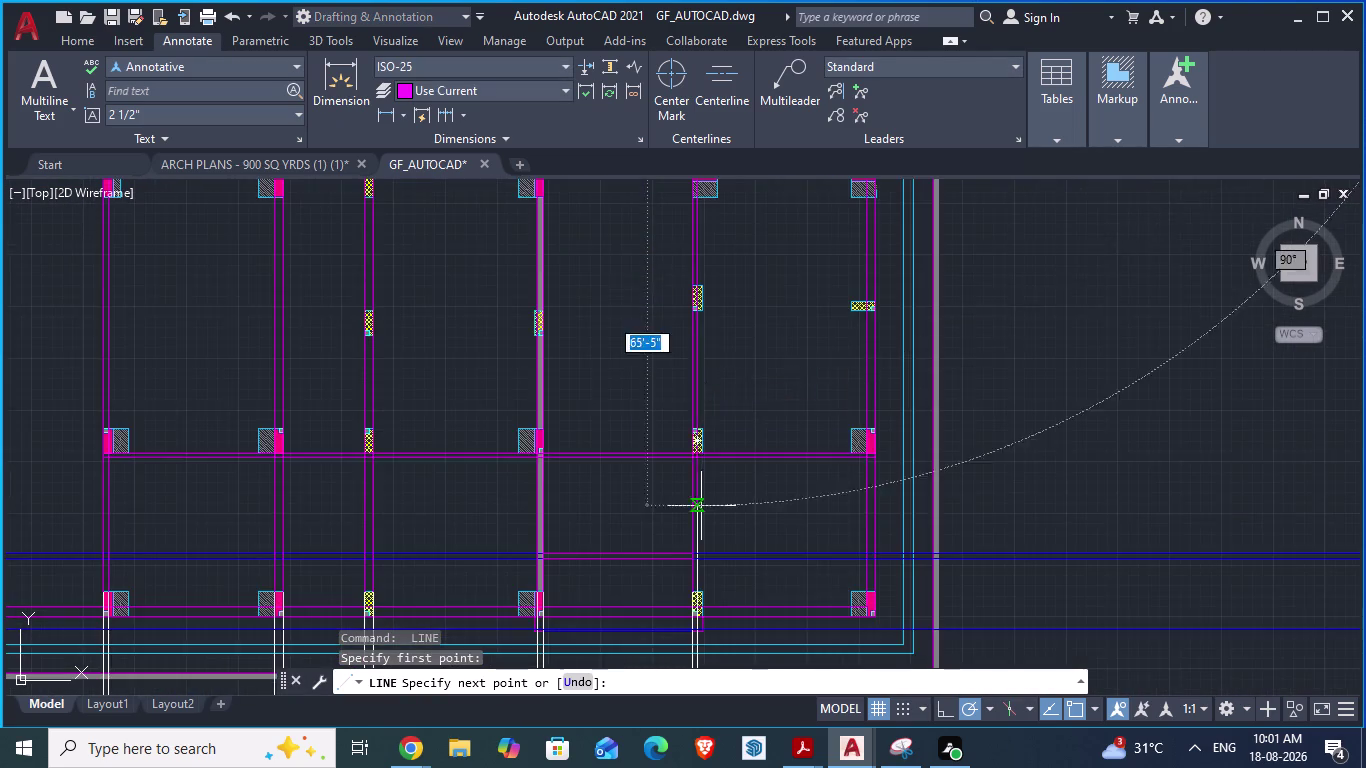
scroll(up, 3)
scroll(down, 3)
scroll(up, 3)
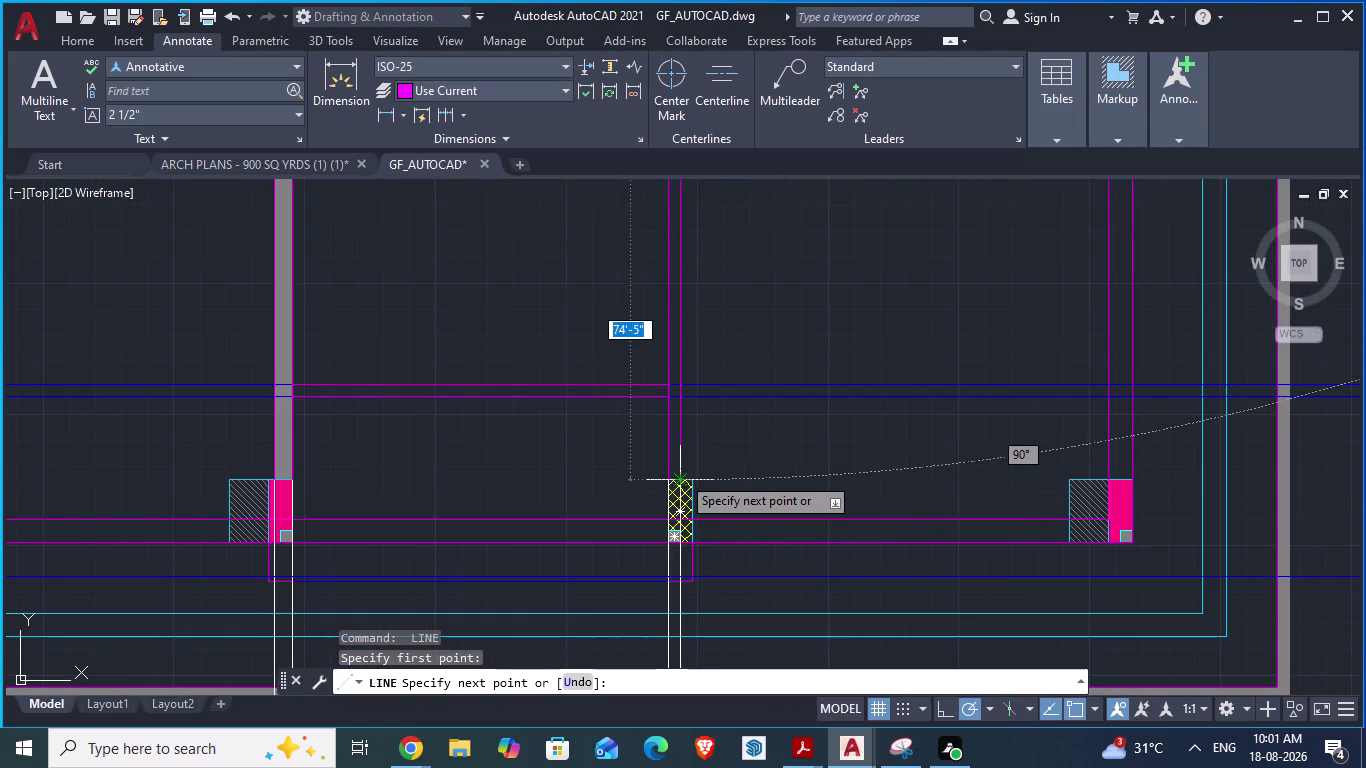
click(681, 476)
key(Return)
Start a further line, then cancel the unfinished LINE command with Escape.
scroll(down, 3)
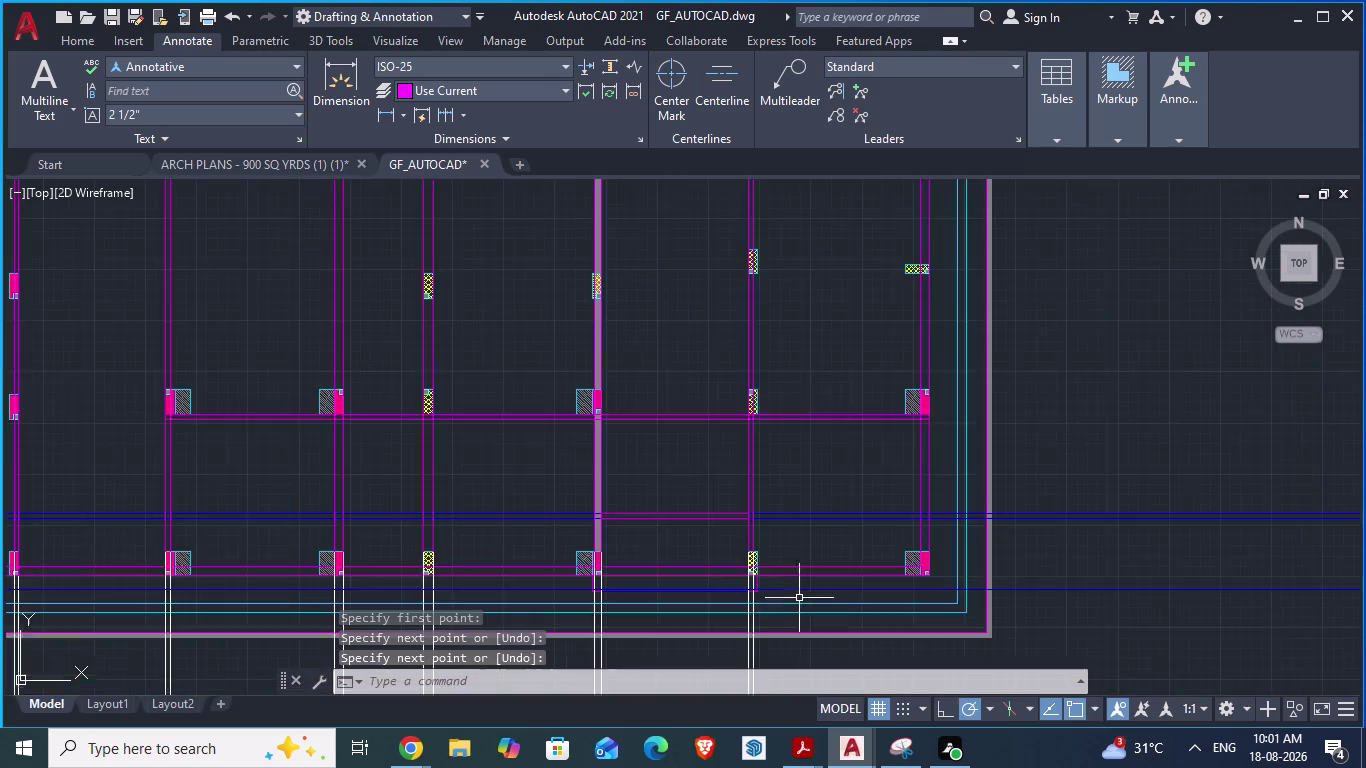
scroll(down, 3)
scroll(down, 3)
scroll(up, 3)
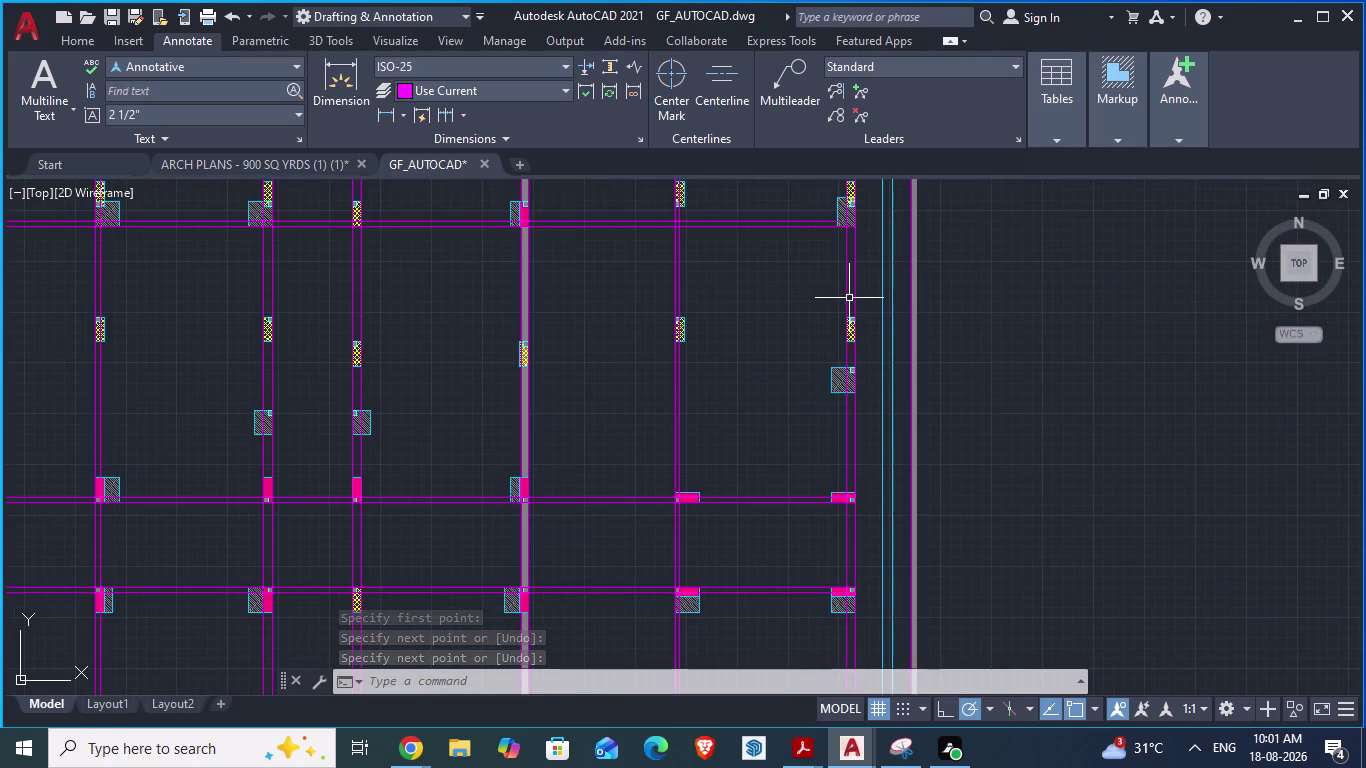
click(847, 298)
scroll(down, 3)
key(space)
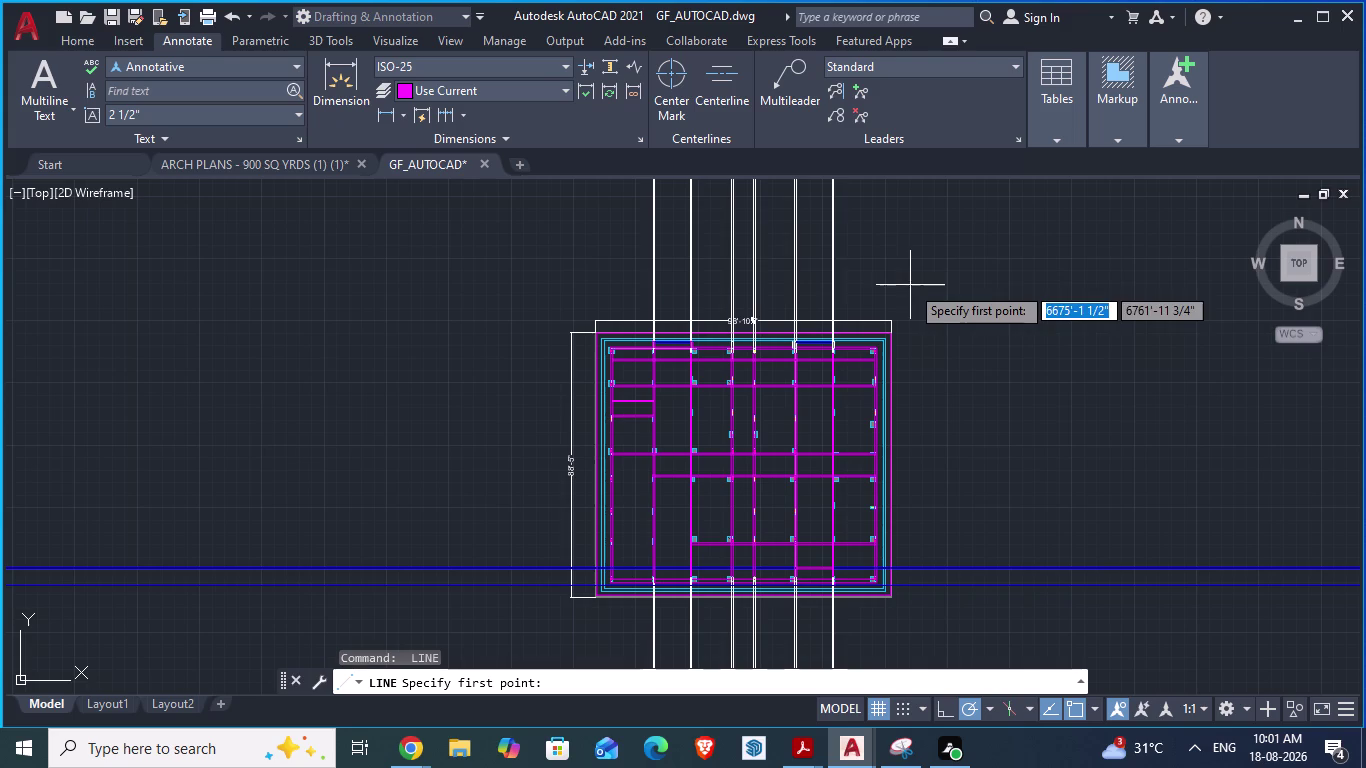
click(866, 222)
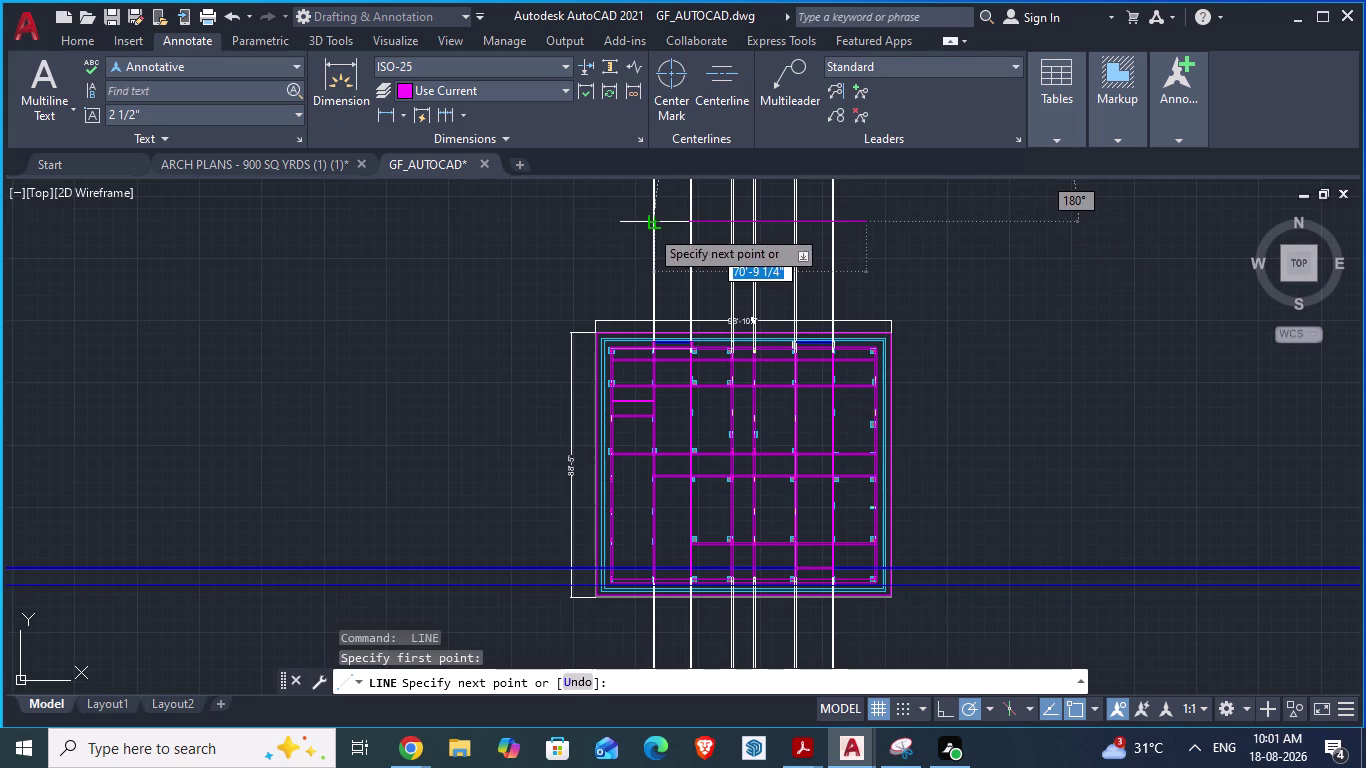
key(Escape)
key(Escape)
key(Escape)
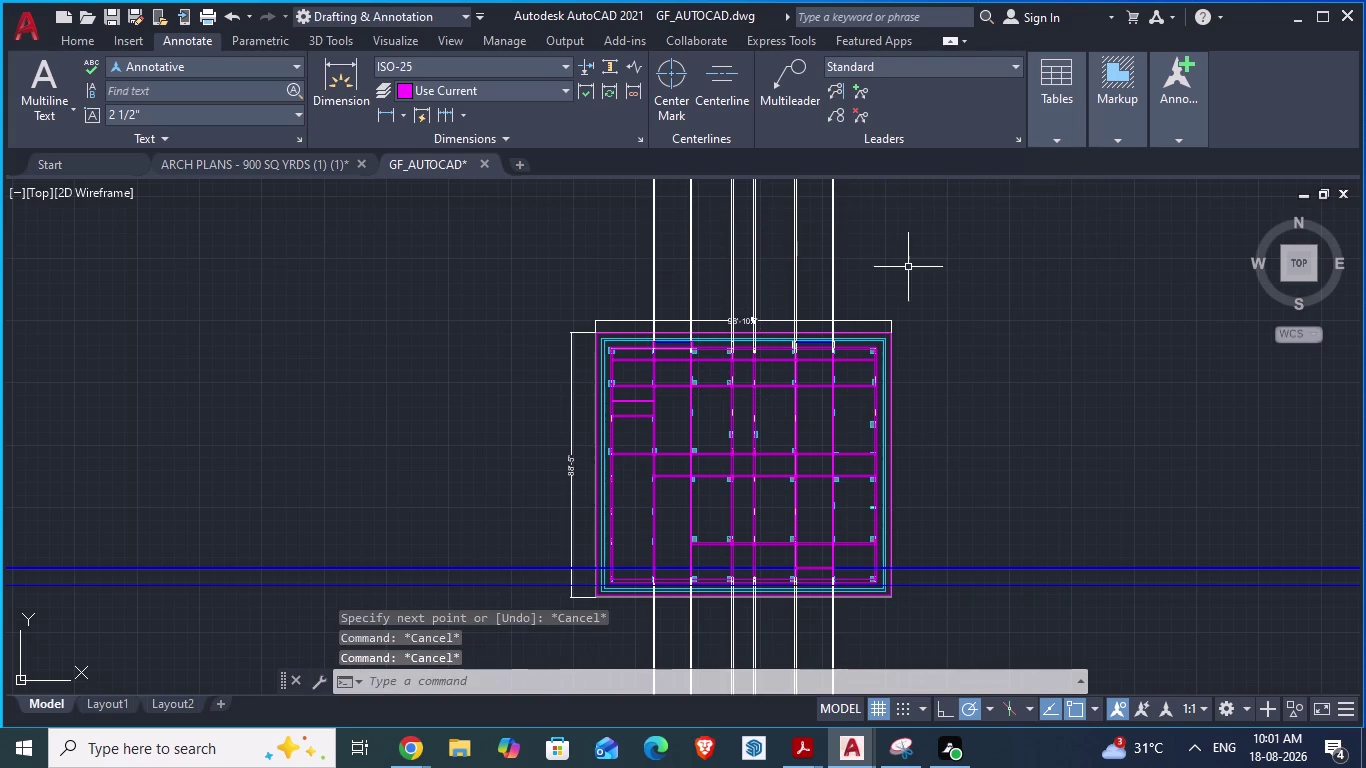
Window-select and delete the long vertical guide lines, then save the drawing.
click(939, 262)
click(577, 231)
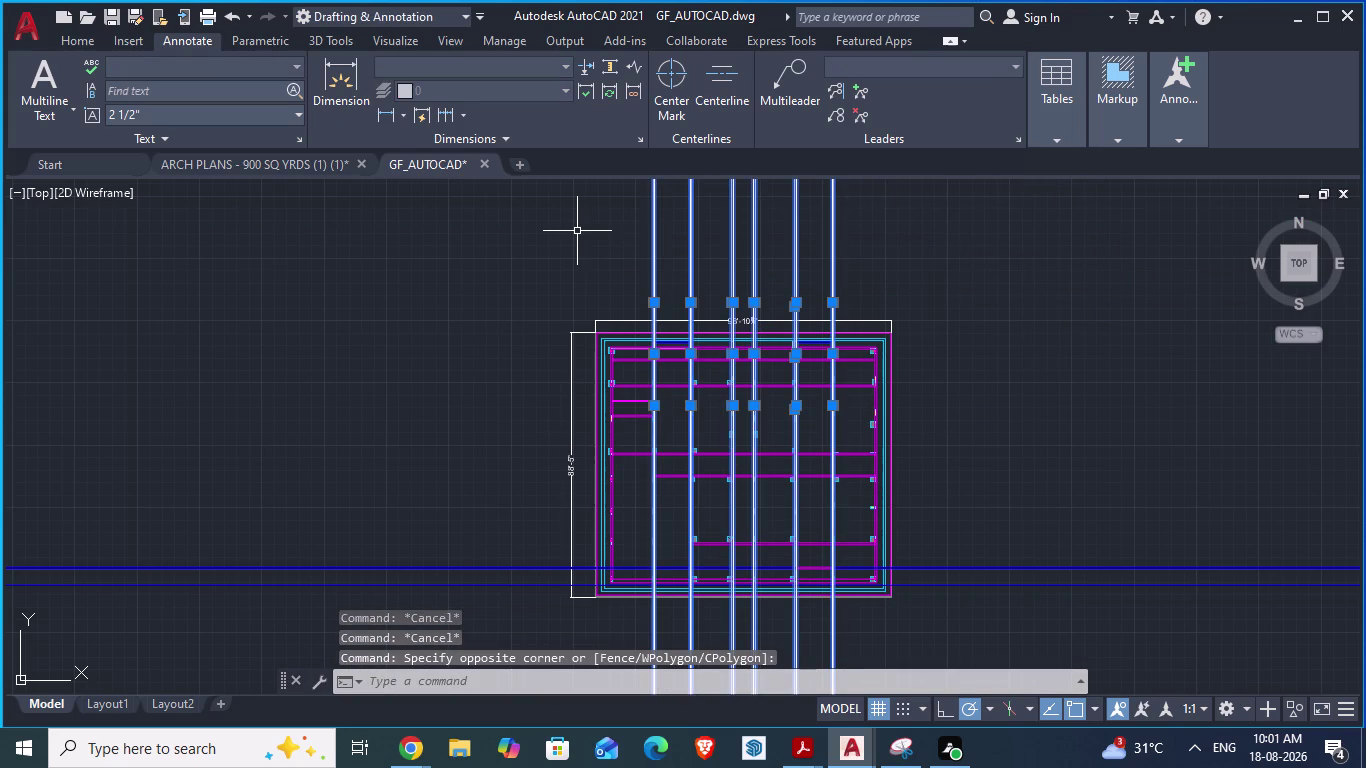
key(Delete)
key(ctrl+s)
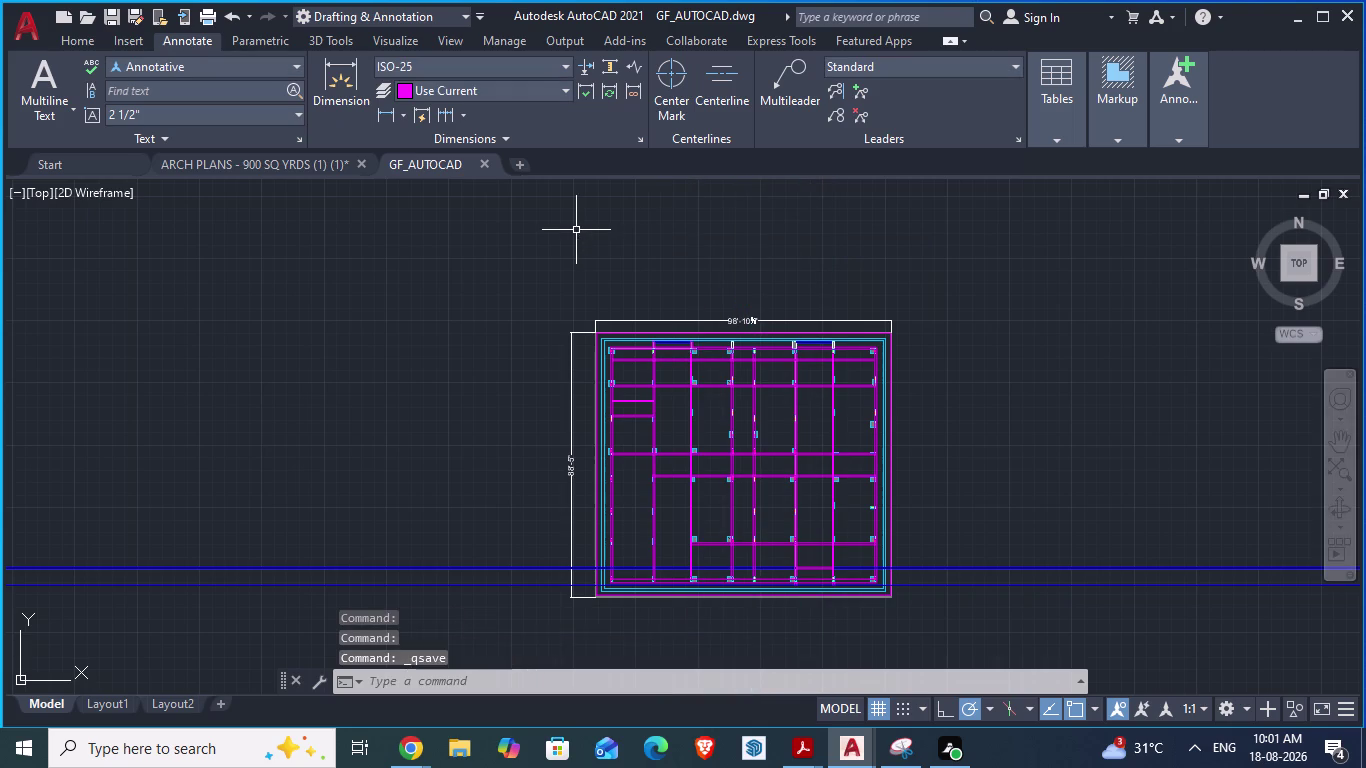
Zoom in on the column and select the three outline lines above it.
scroll(up, 3)
scroll(up, 3)
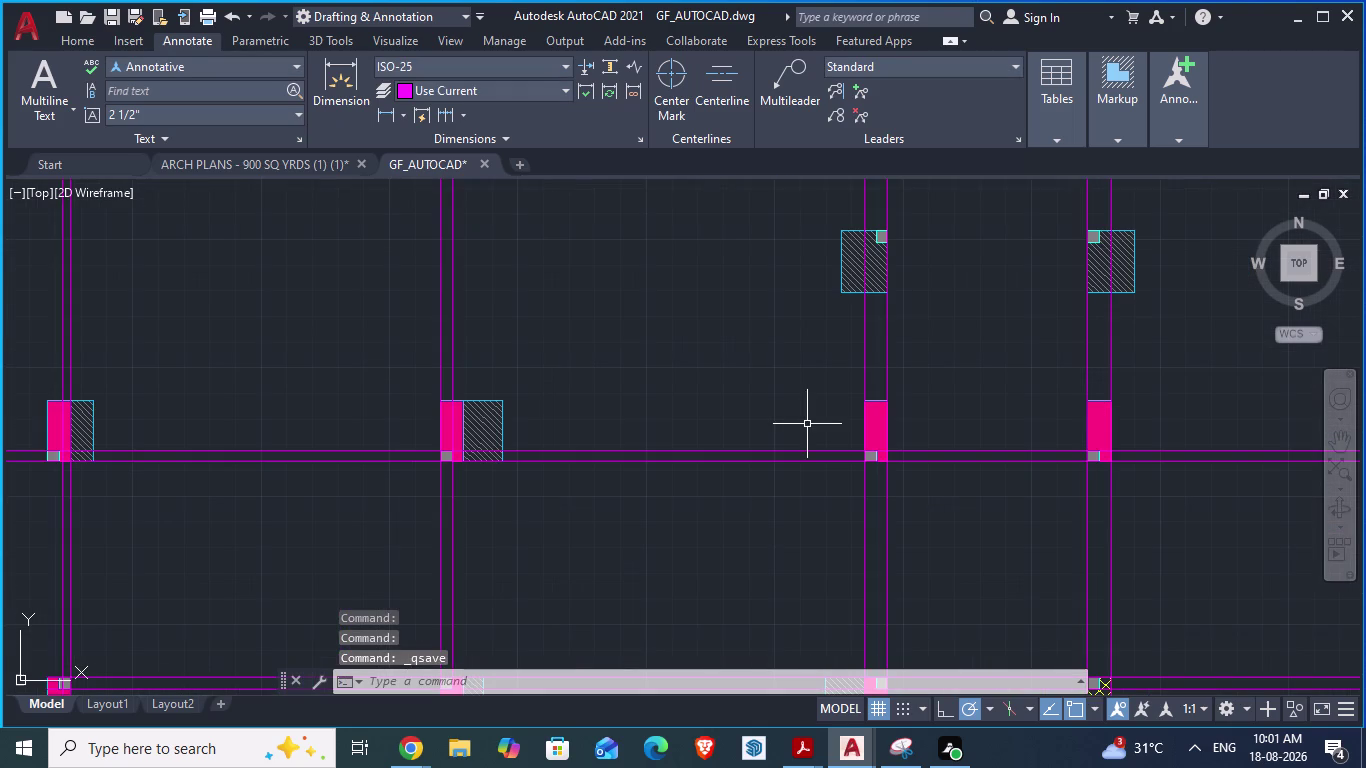
scroll(down, 3)
scroll(down, 3)
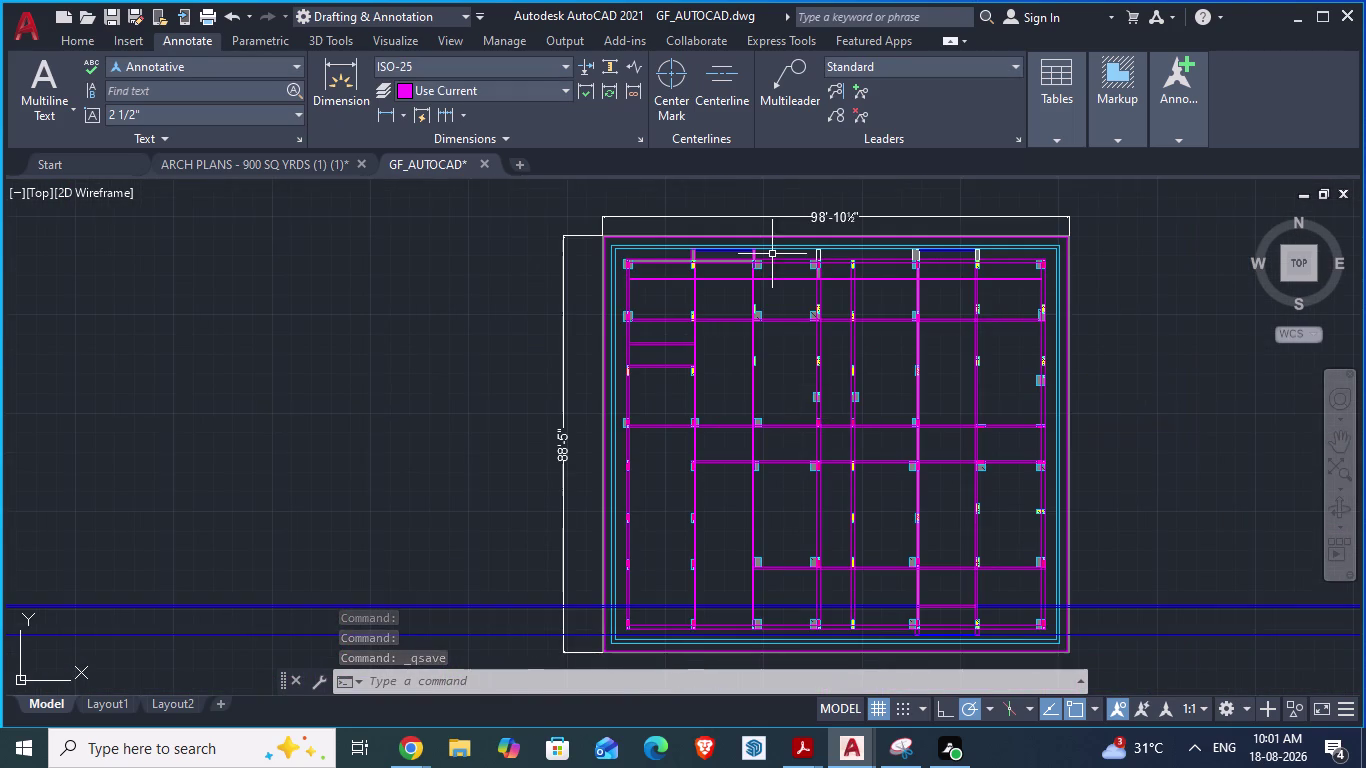
scroll(up, 3)
scroll(up, 3)
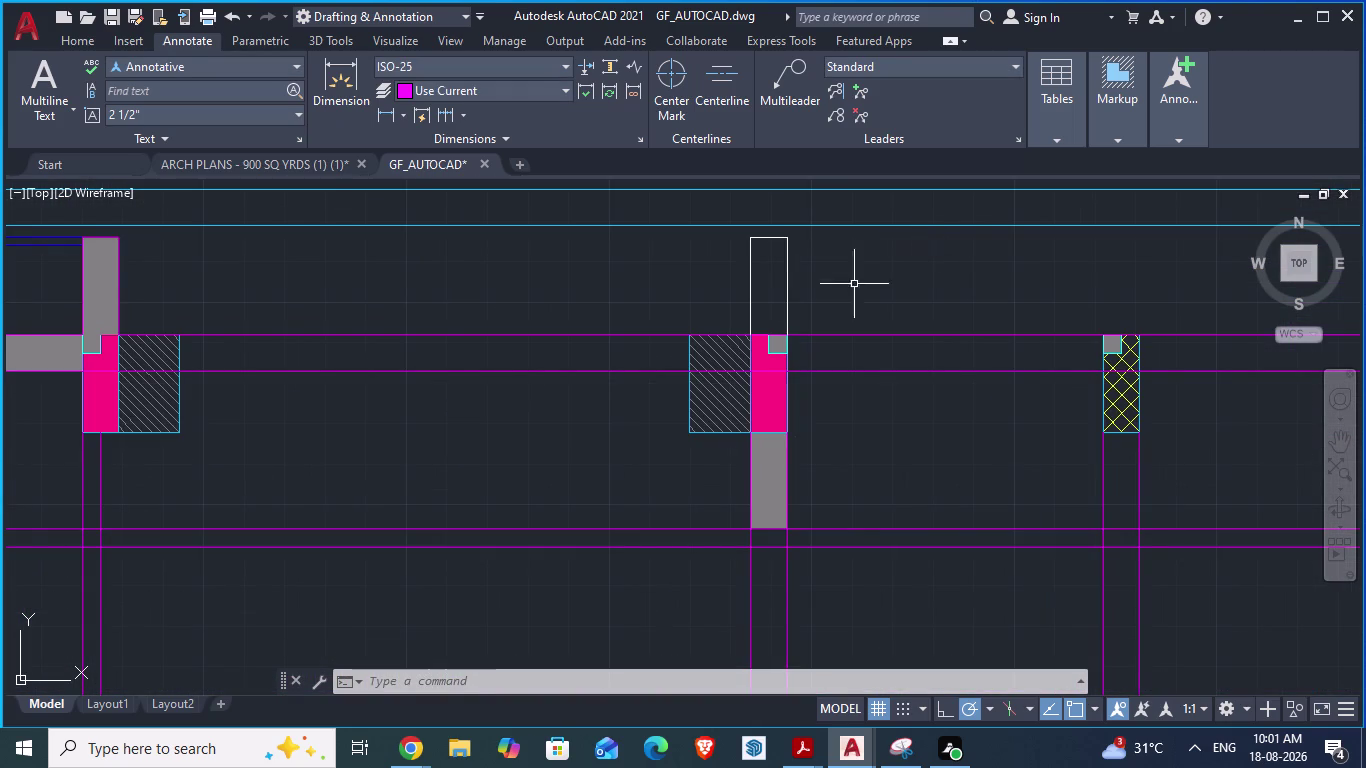
click(748, 259)
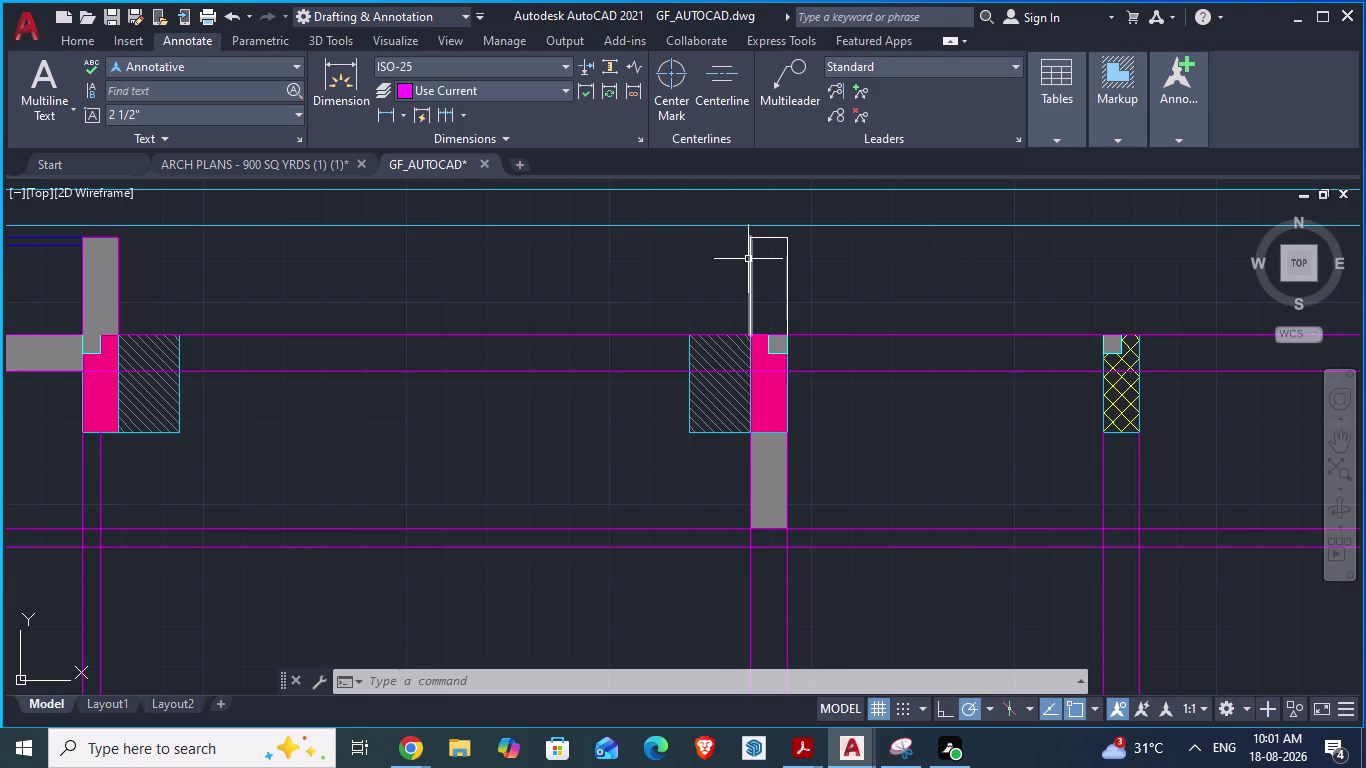
click(762, 239)
click(787, 260)
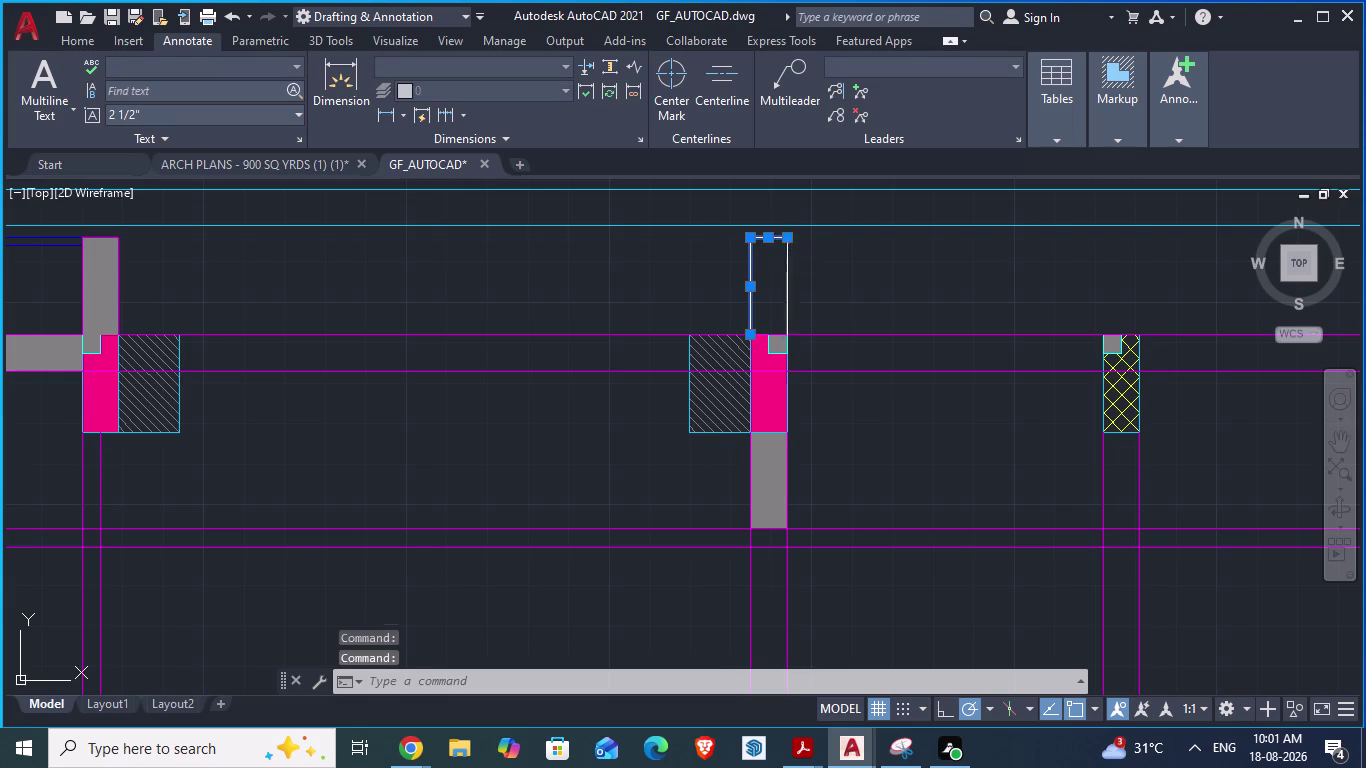
Set the three selected outline lines above the column to Magenta in Properties.
right_click(787, 260)
click(855, 673)
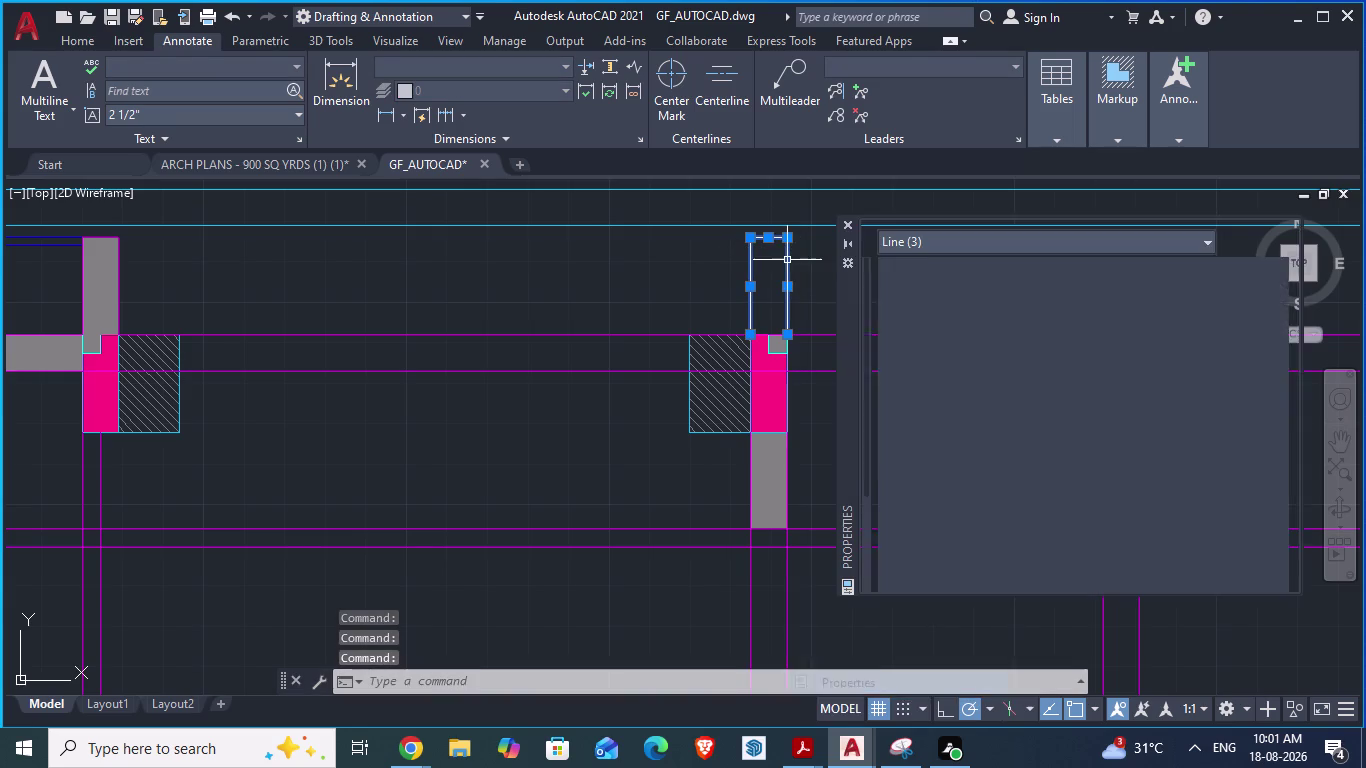
click(1081, 286)
click(1088, 288)
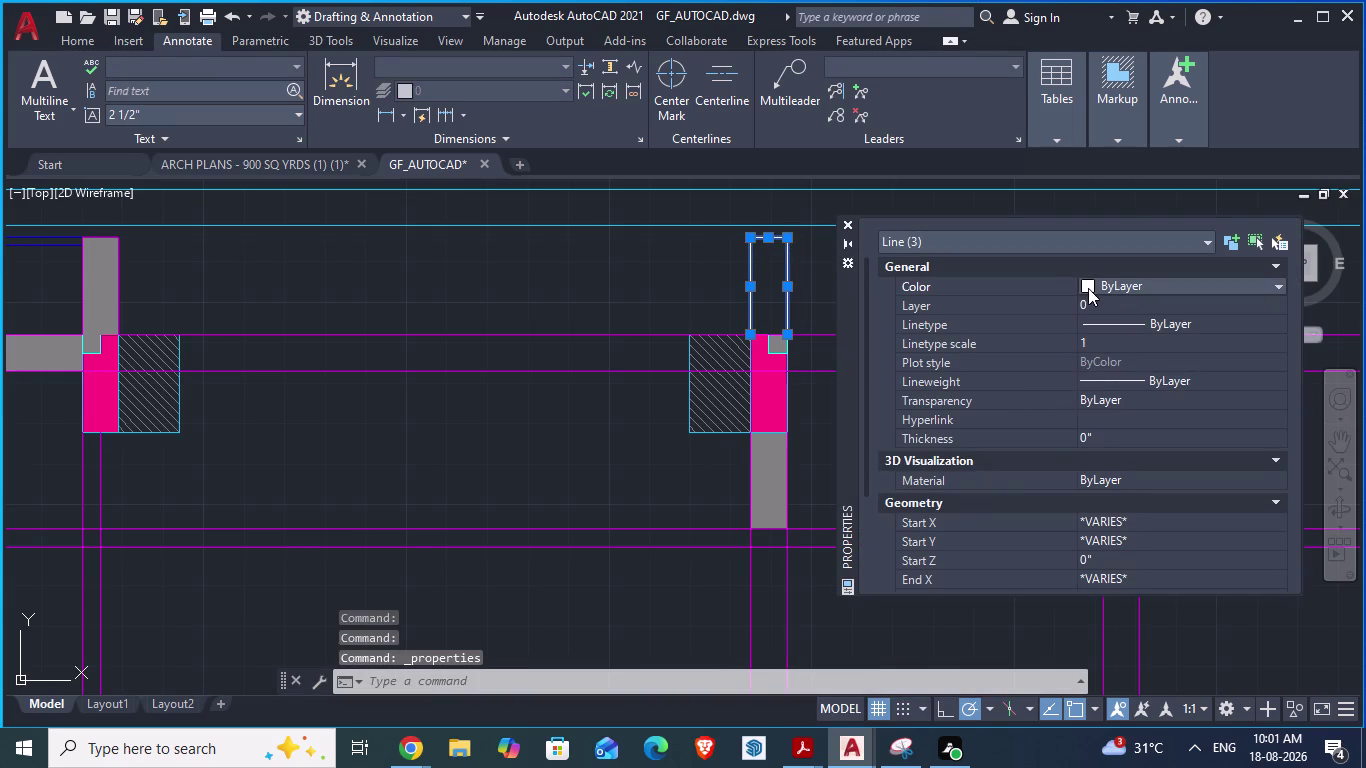
click(1114, 425)
key(Return)
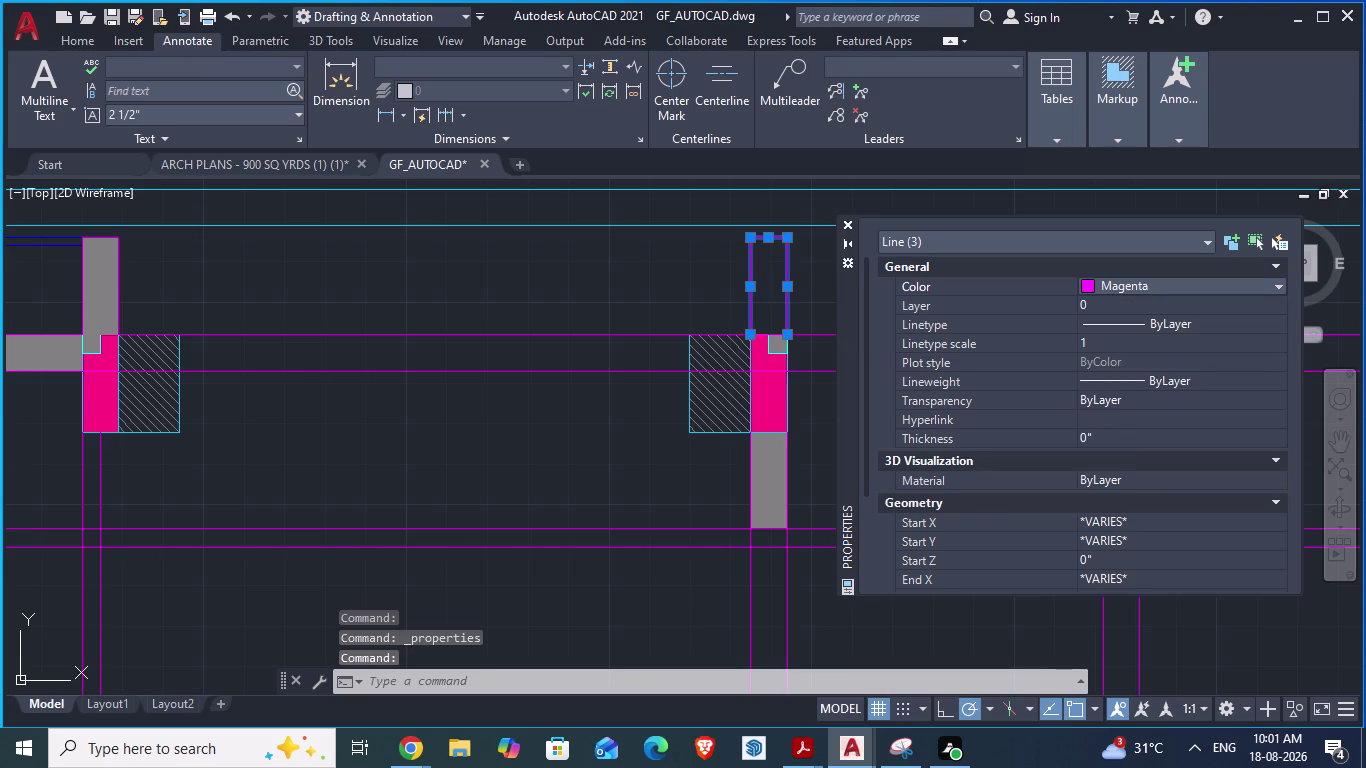
click(853, 224)
Clear the selection and bring up the ARCH PLANS reference drawing.
key(Escape)
scroll(down, 3)
scroll(up, 3)
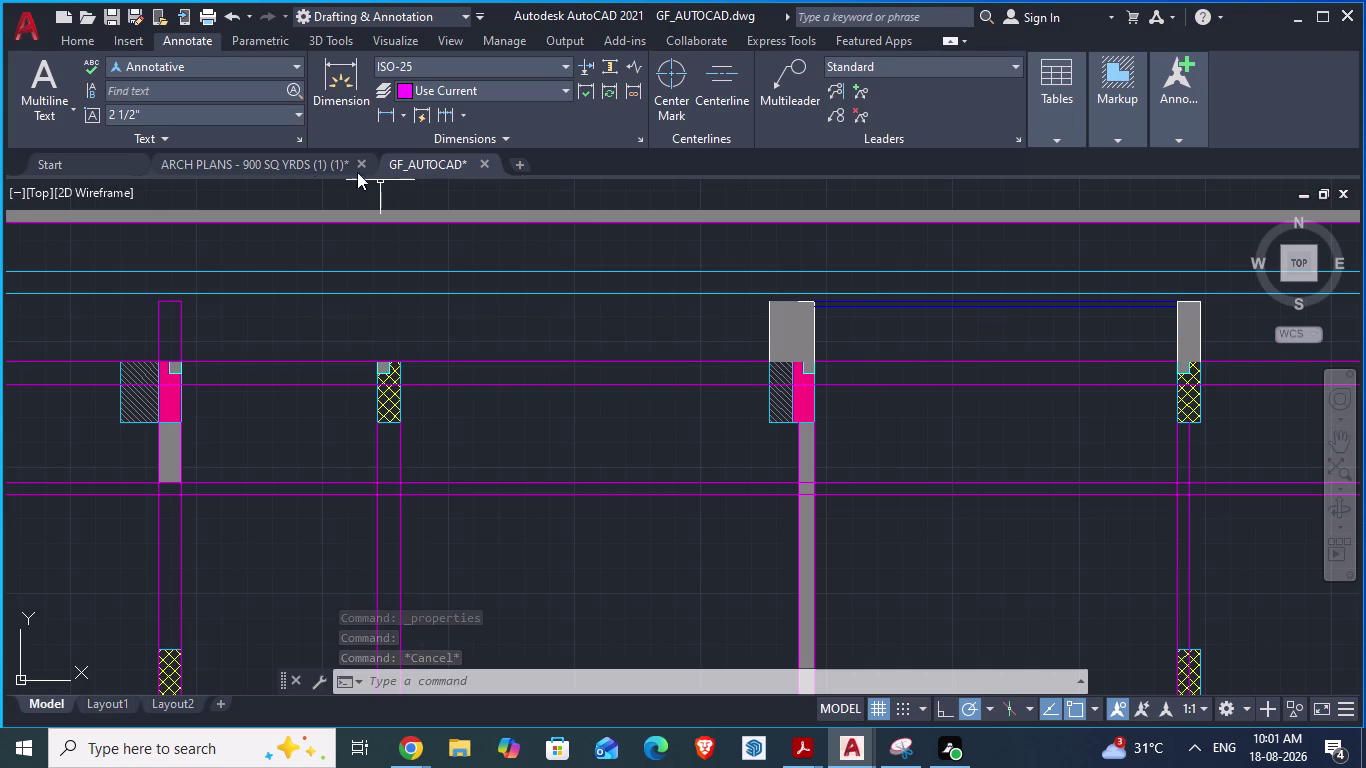
click(312, 160)
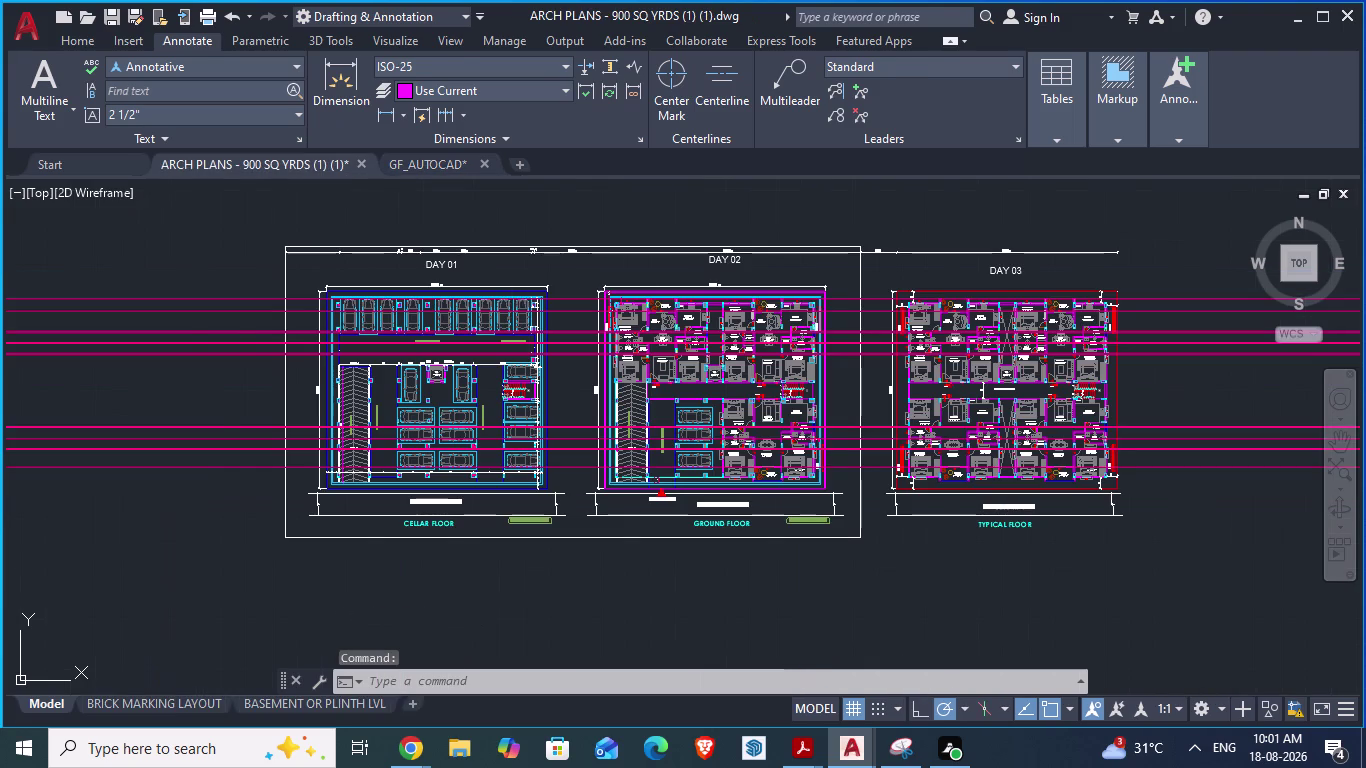
Zoom into the ARCH PLANS balcony and pooja walls, then return to GF_AUTOCAD.
scroll(up, 3)
scroll(up, 3)
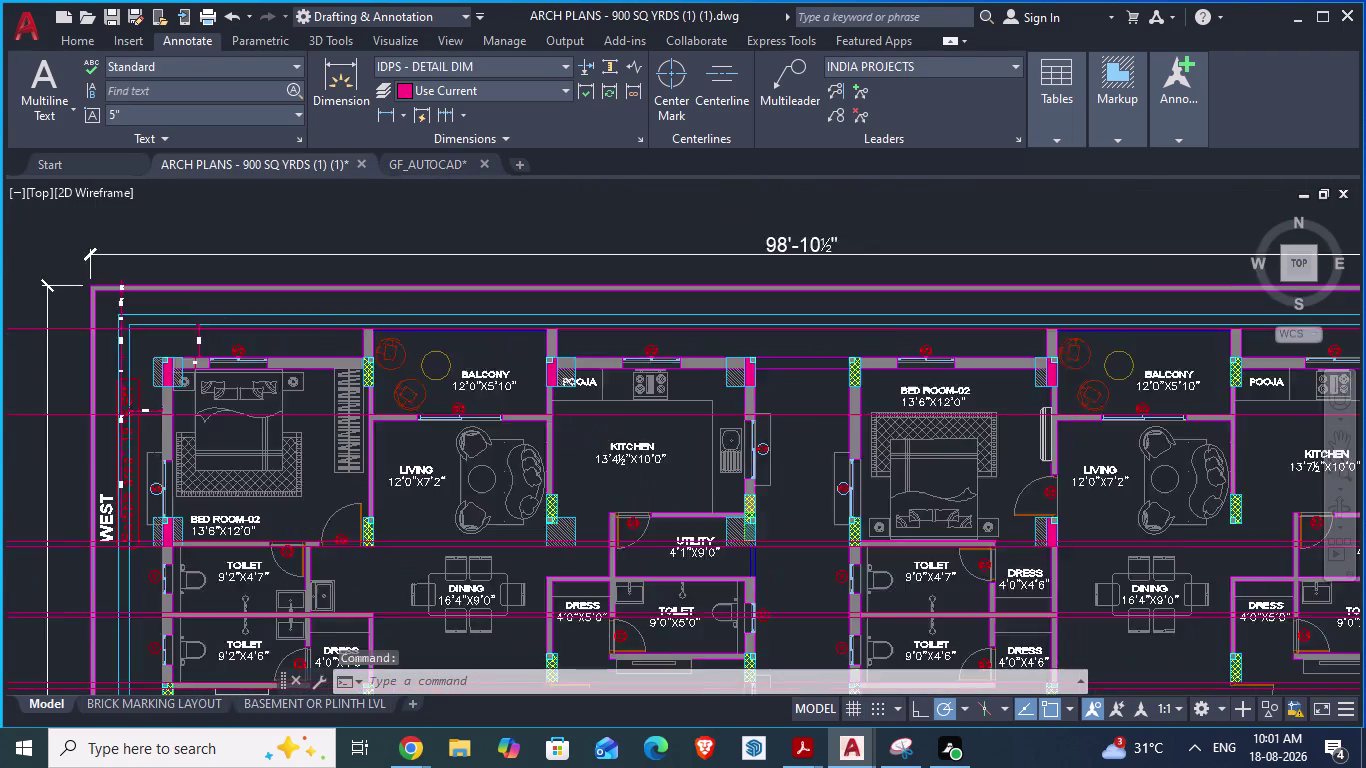
scroll(up, 3)
scroll(down, 3)
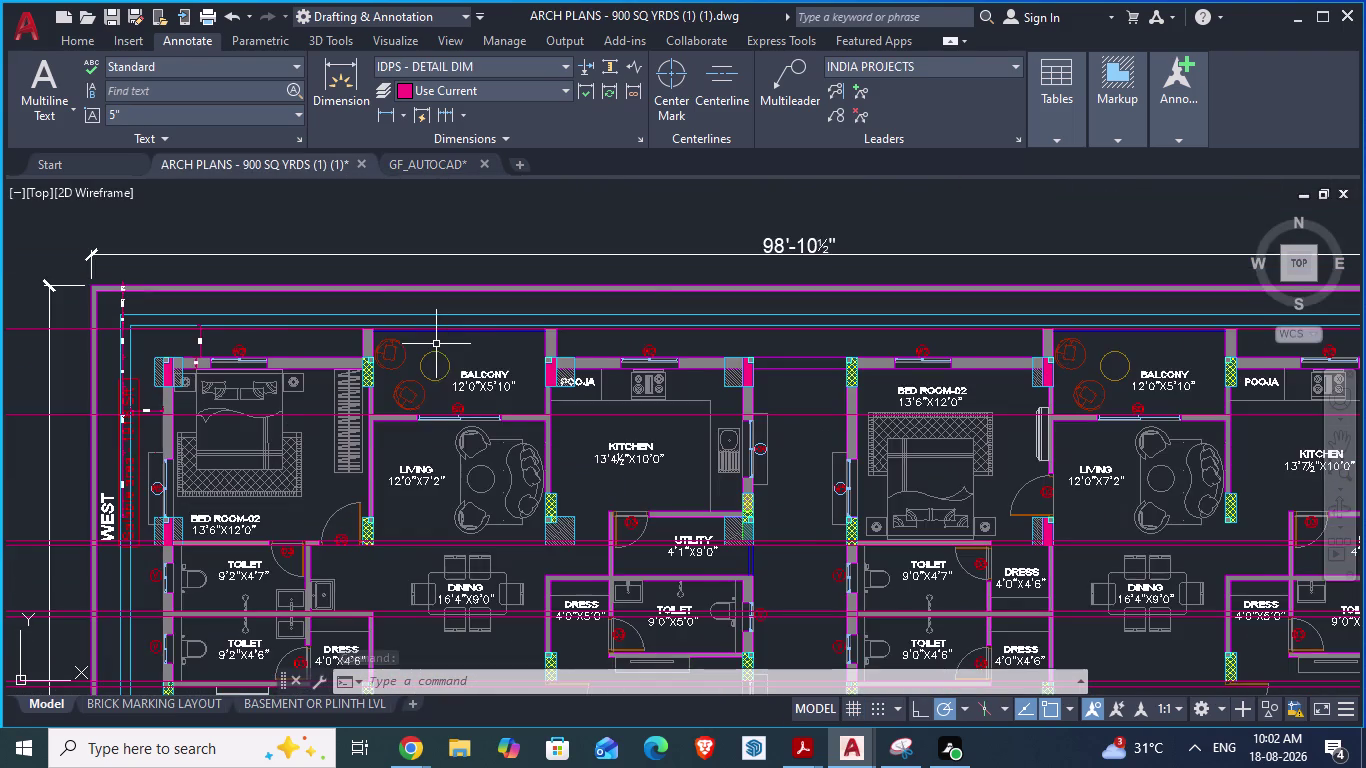
scroll(down, 3)
scroll(up, 3)
scroll(up, 3)
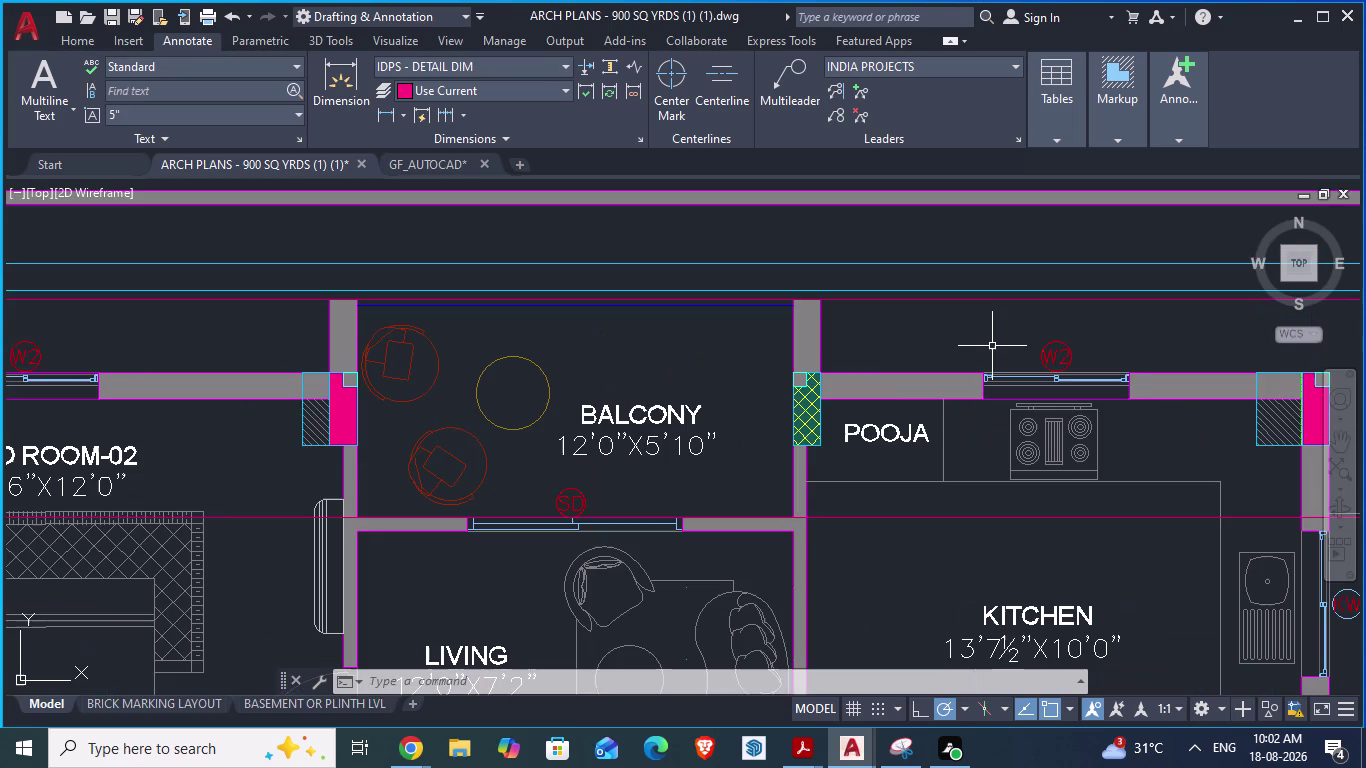
click(457, 176)
click(457, 167)
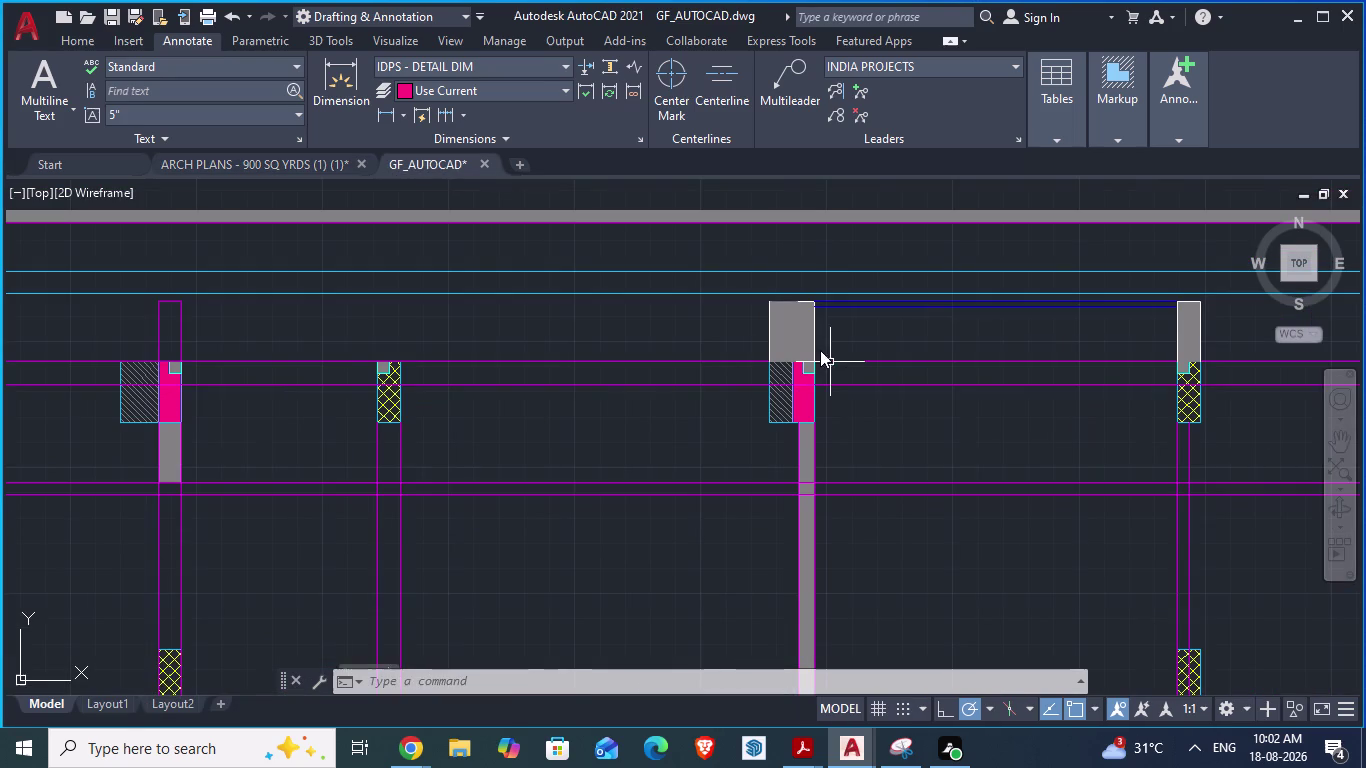
Erase six leftover white outline pieces around the top of the column.
click(768, 326)
key(Delete)
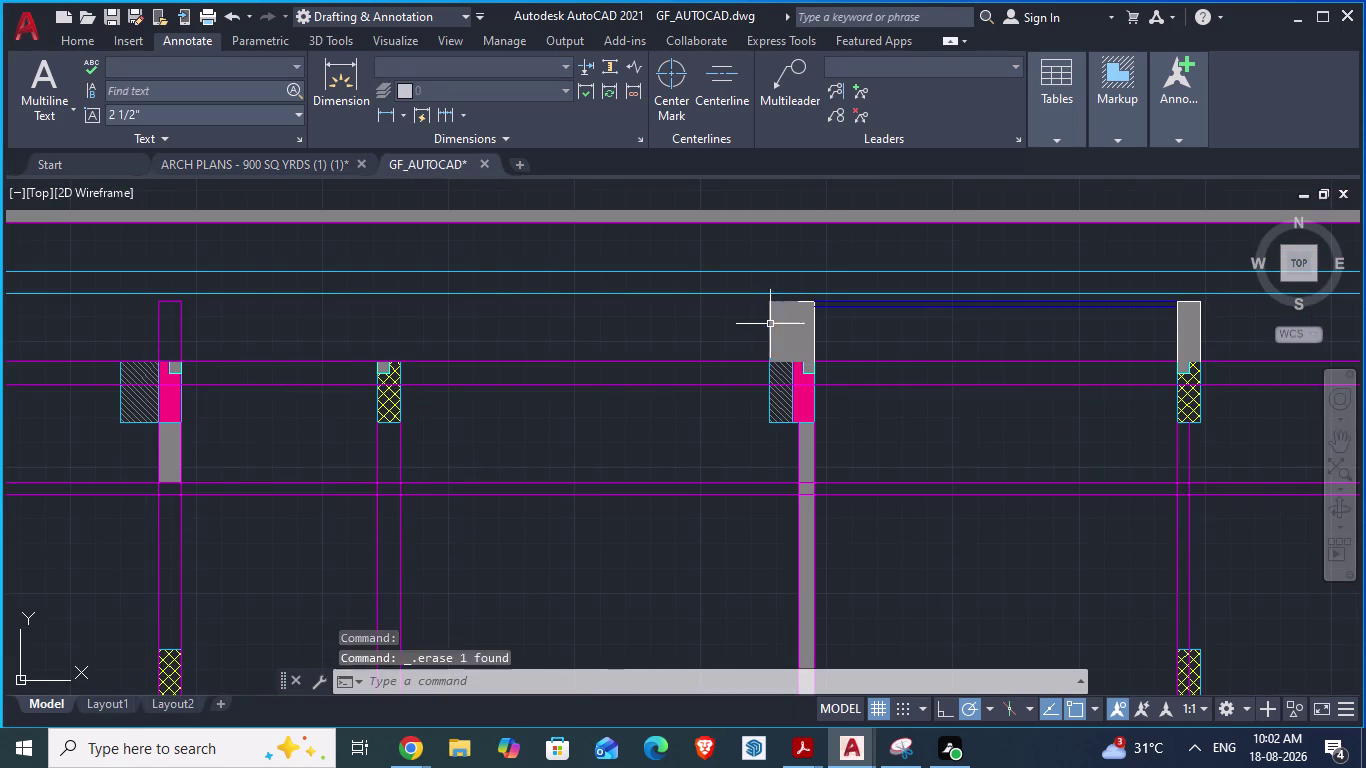
click(794, 326)
key(Delete)
scroll(up, 3)
scroll(up, 3)
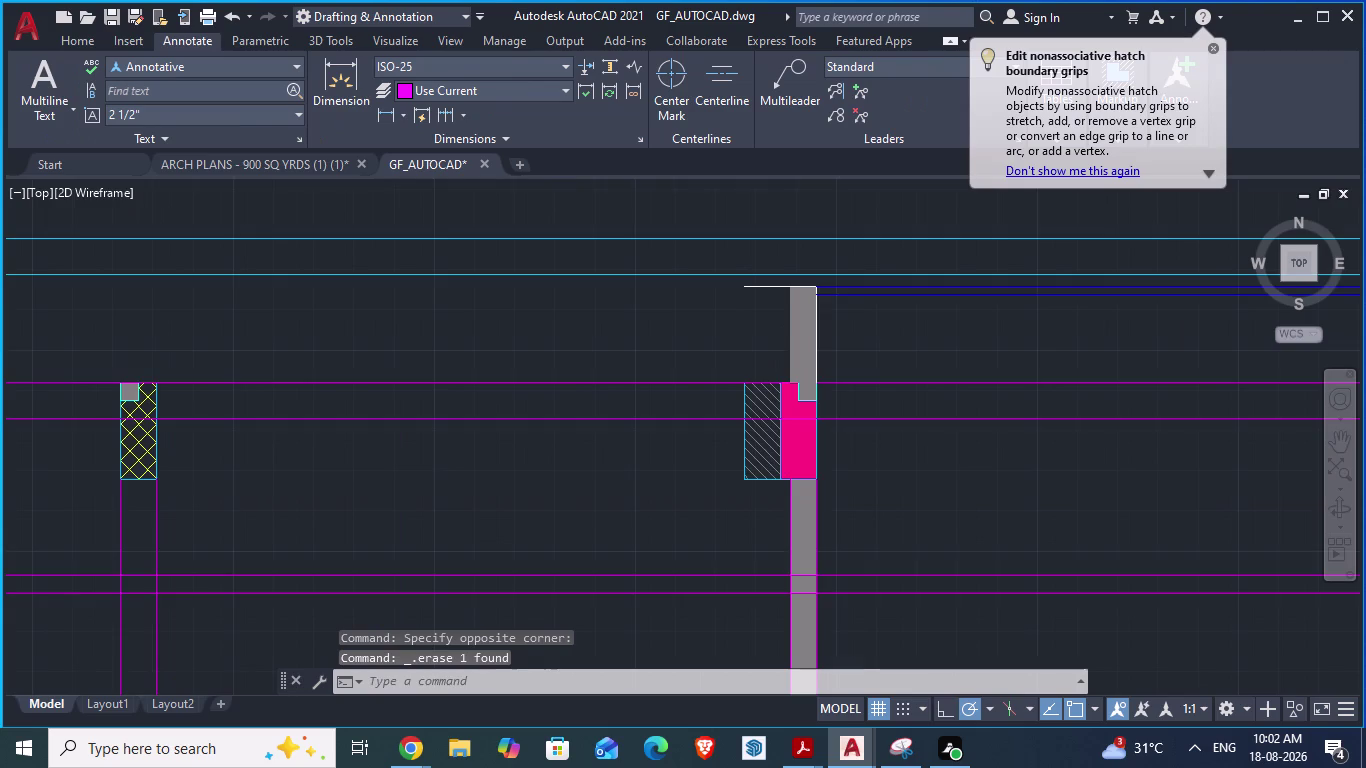
click(803, 327)
key(Delete)
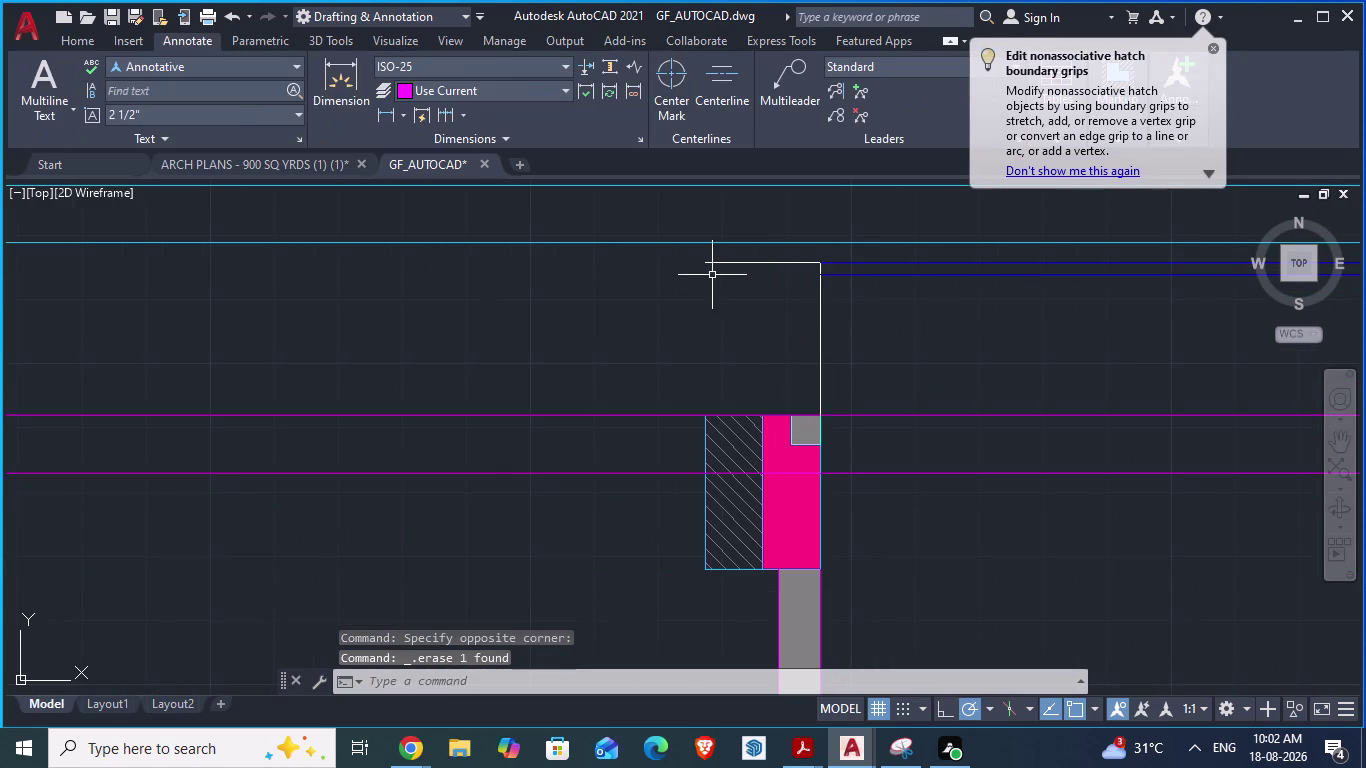
click(717, 262)
key(Delete)
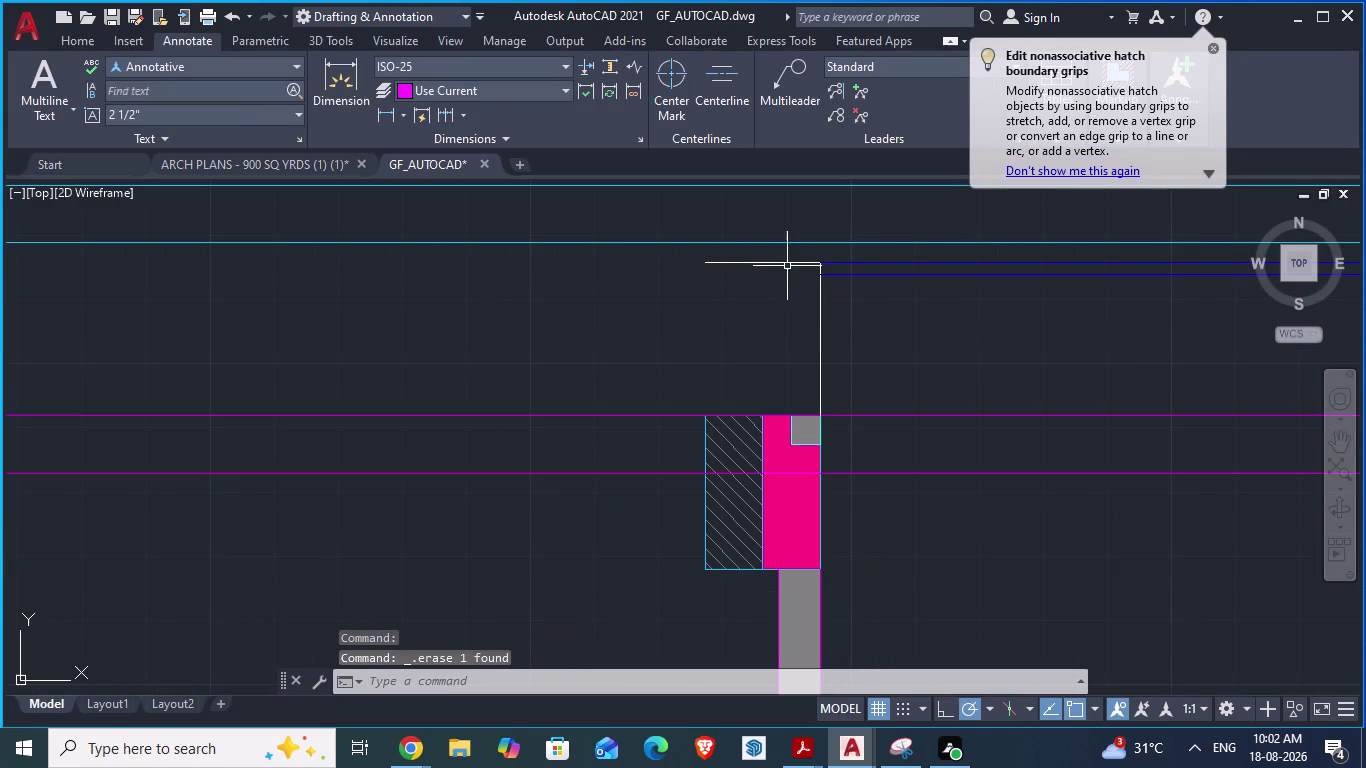
click(788, 259)
click(788, 265)
key(Delete)
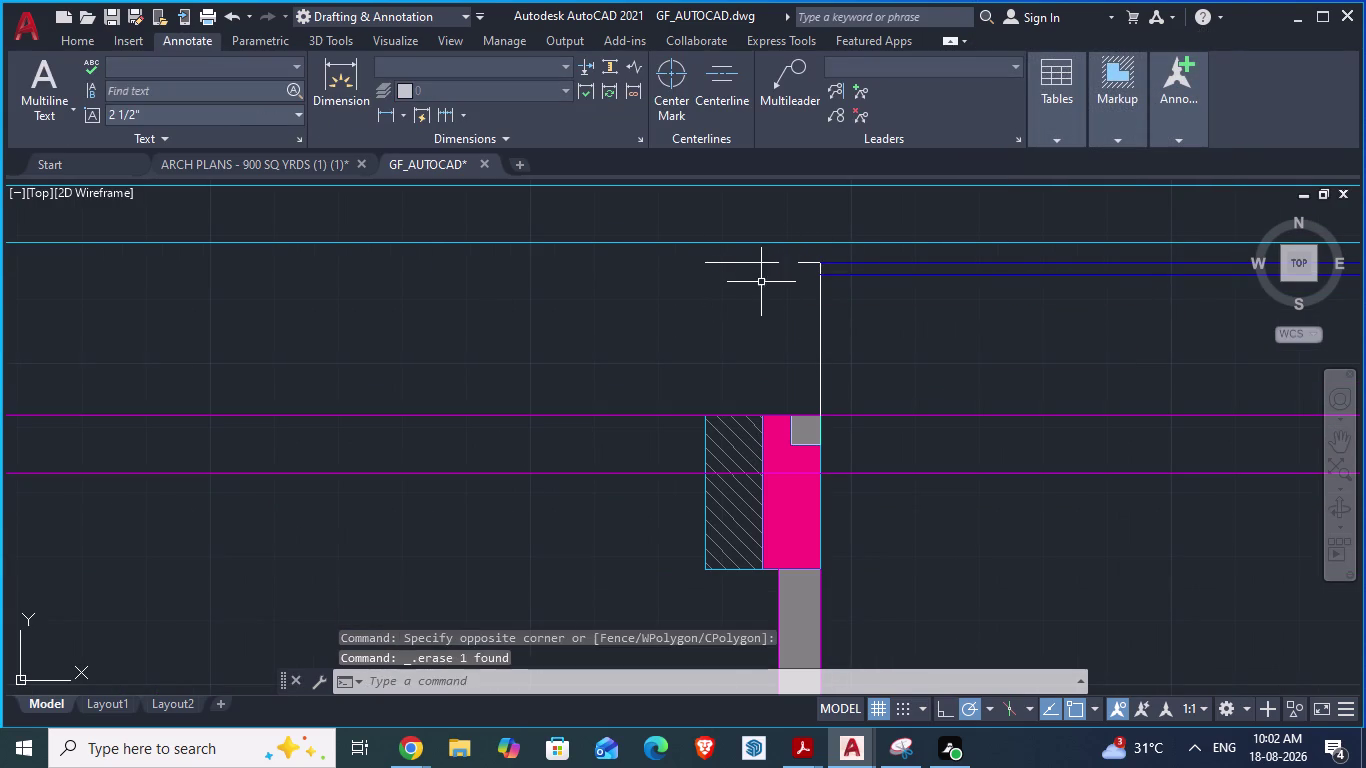
click(753, 261)
key(Delete)
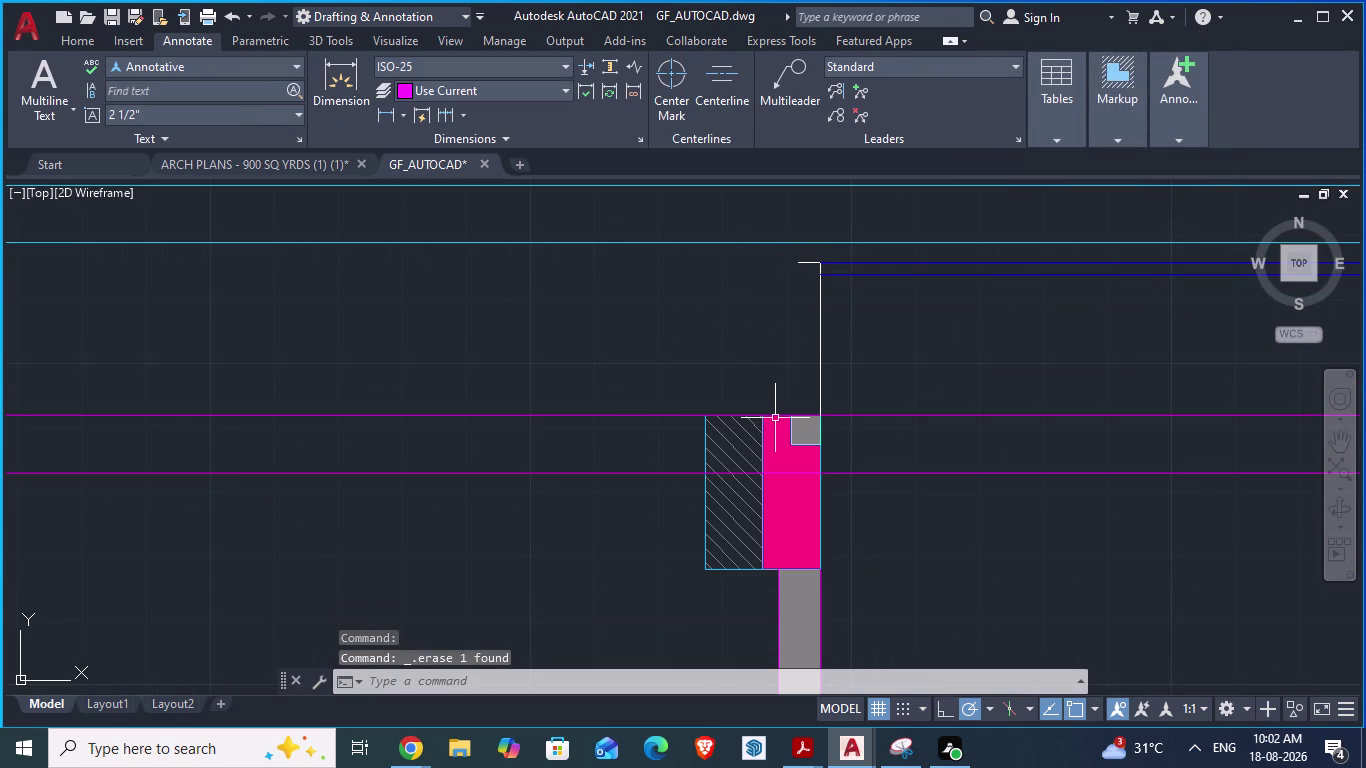
Draw the left wall edge from the column's left side up to the top outline.
key(l)
key(Return)
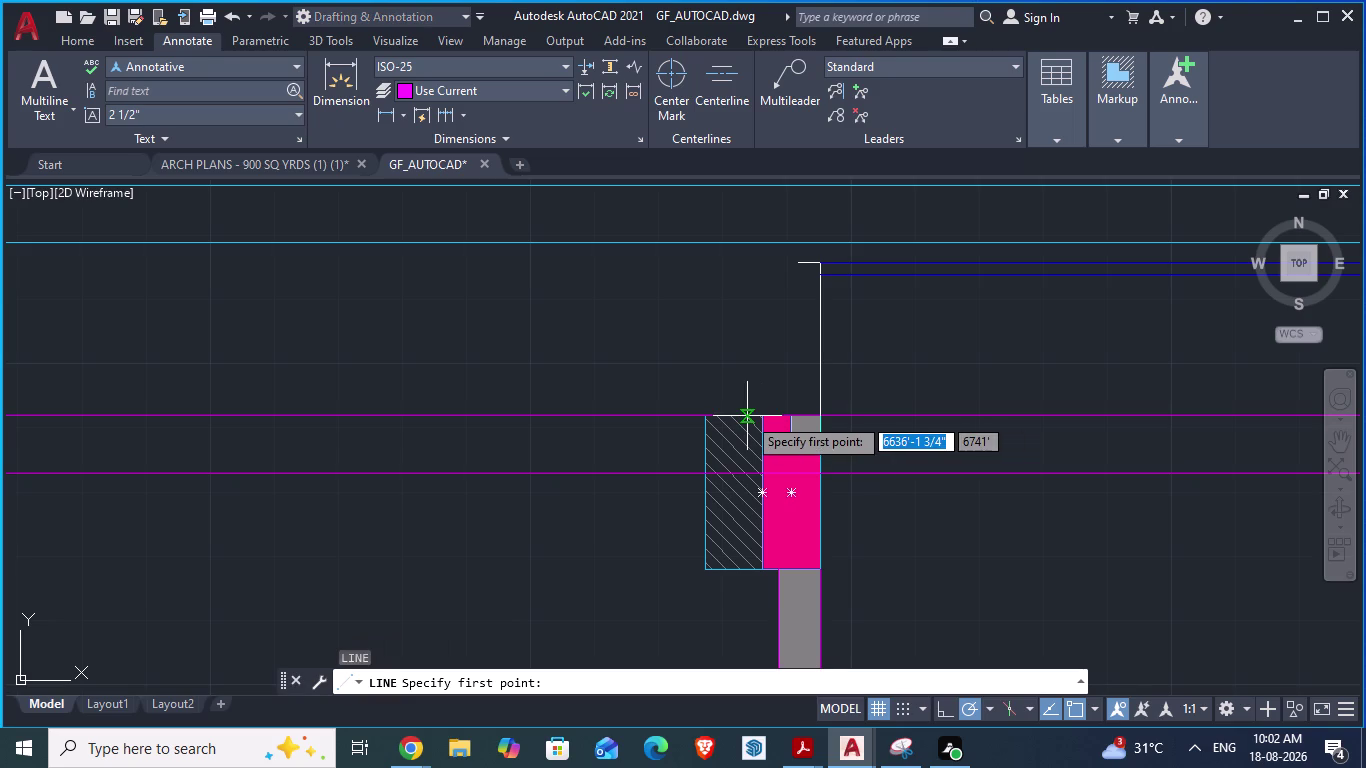
click(760, 416)
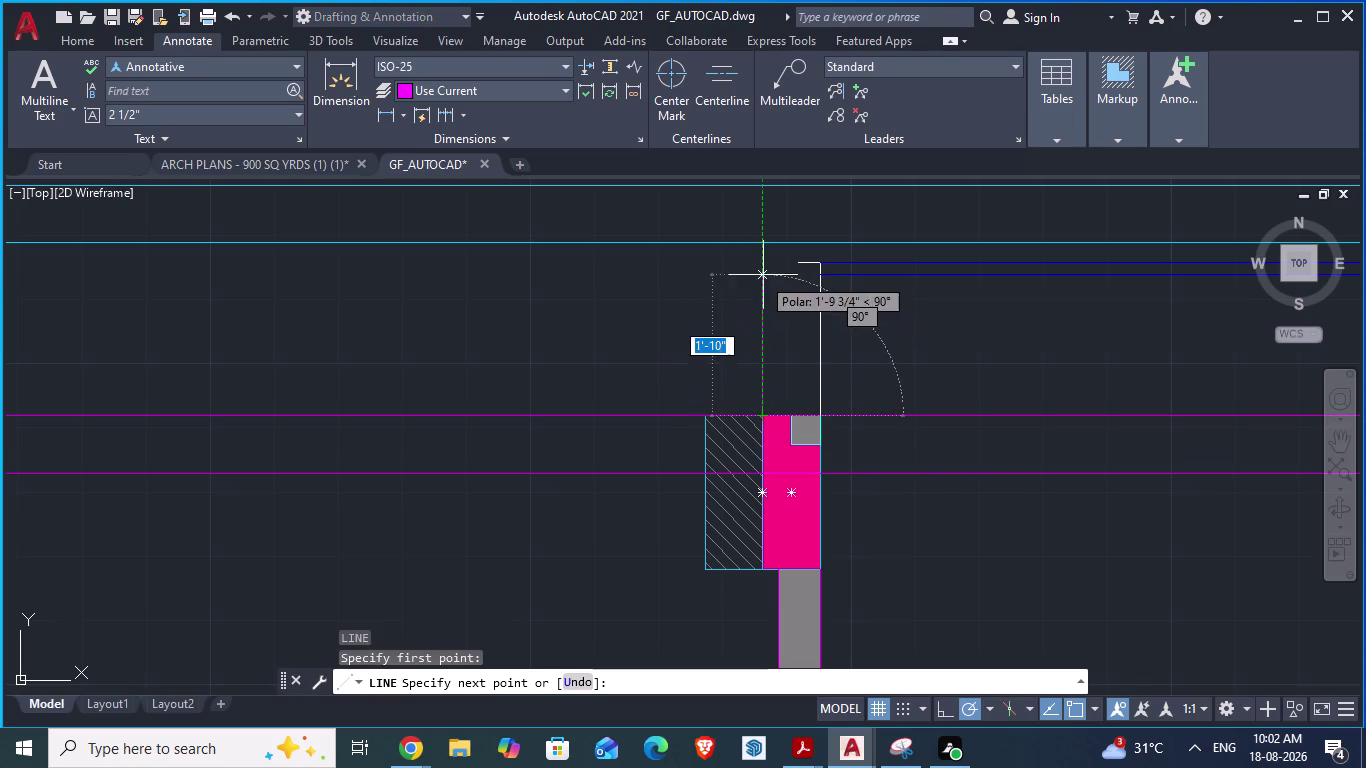
click(762, 264)
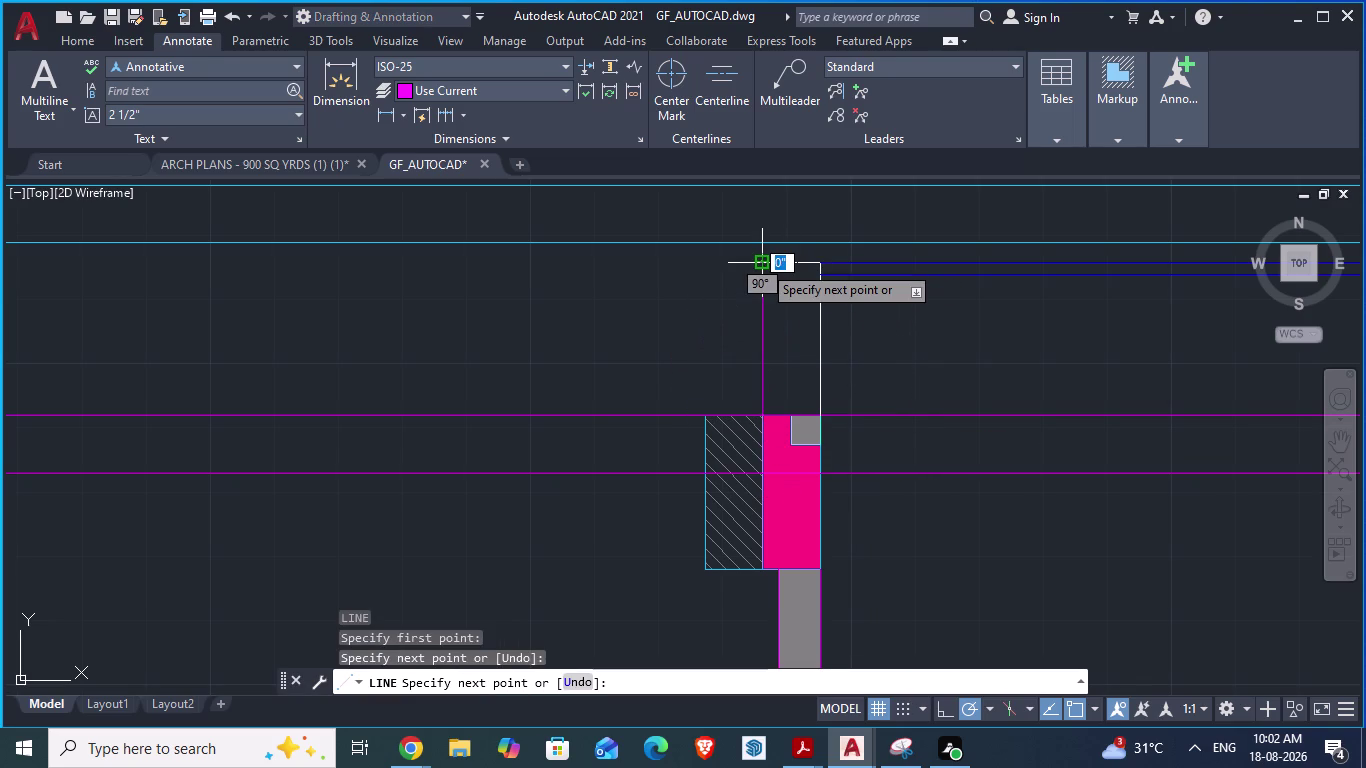
key(Return)
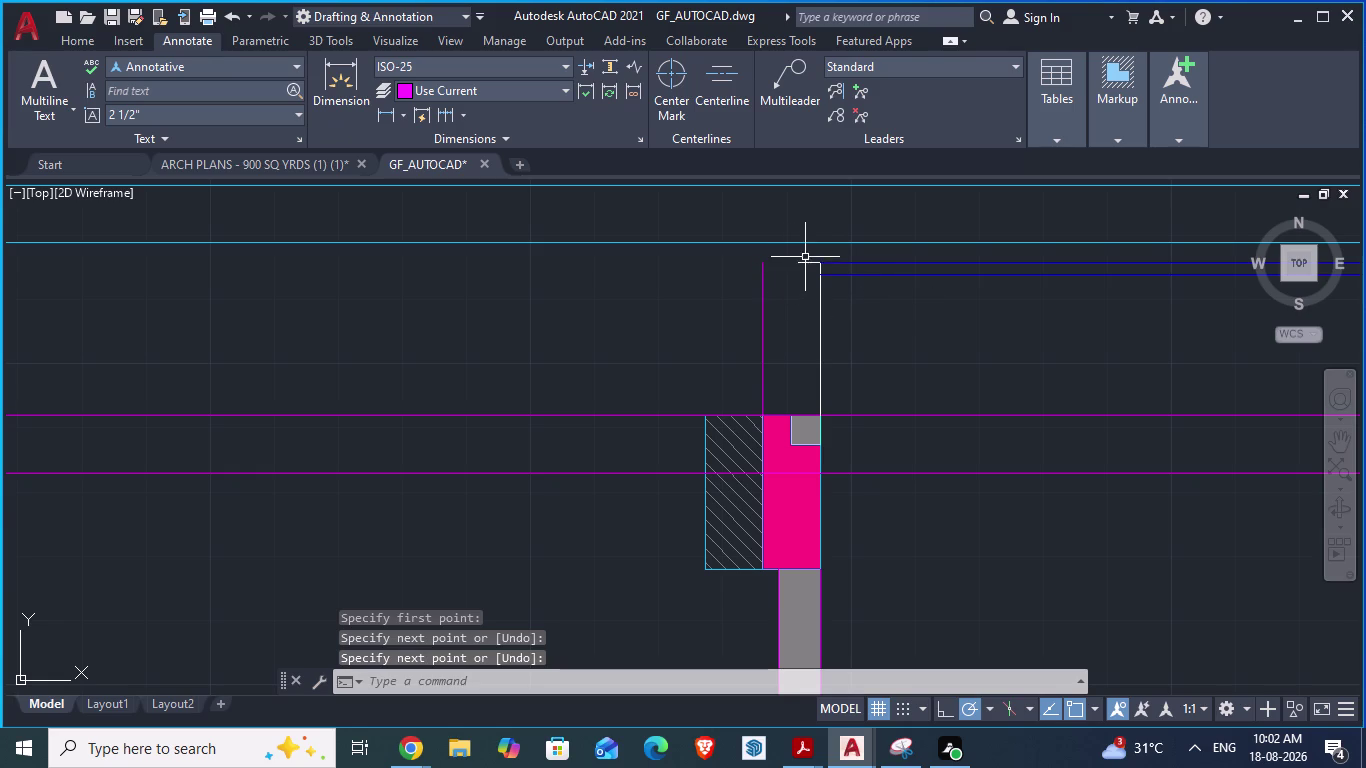
Delete the short white stub and the old white vertical outline.
click(808, 262)
key(Delete)
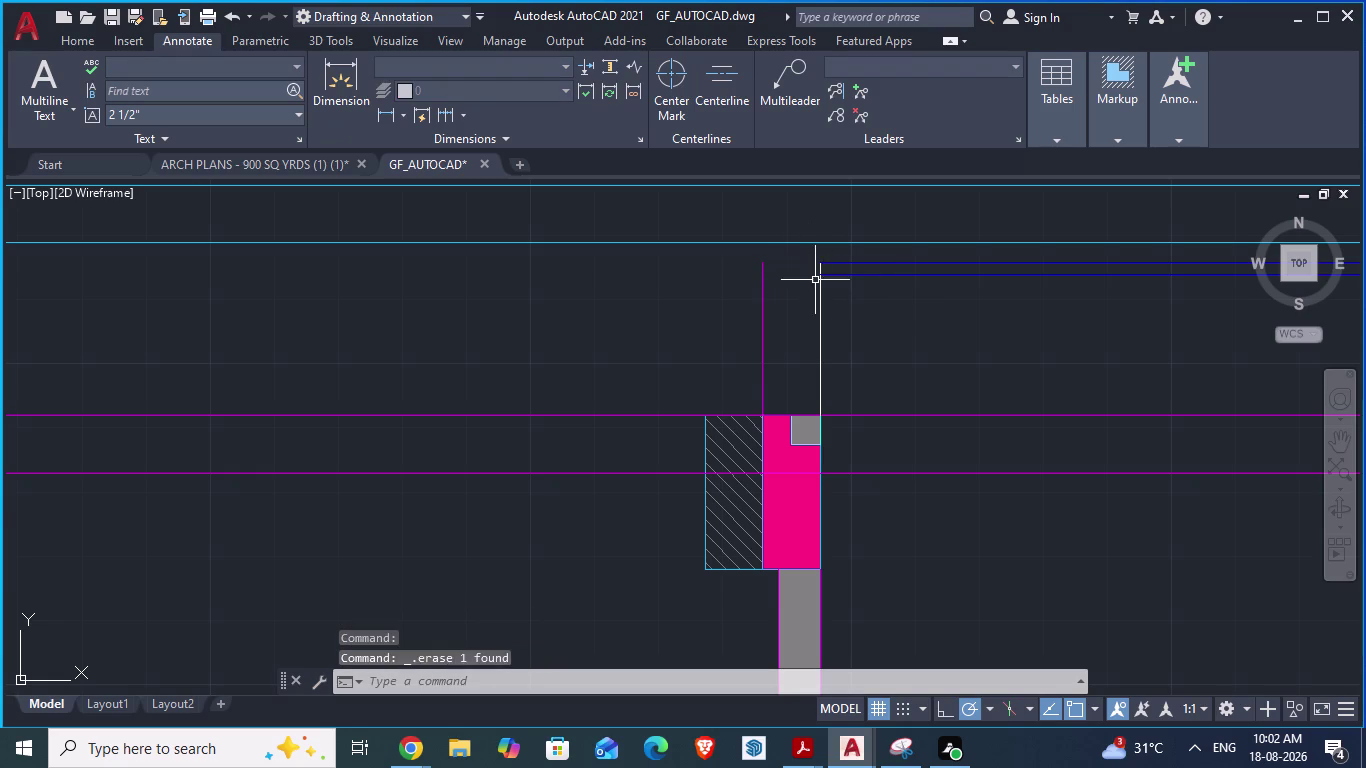
click(822, 308)
key(Delete)
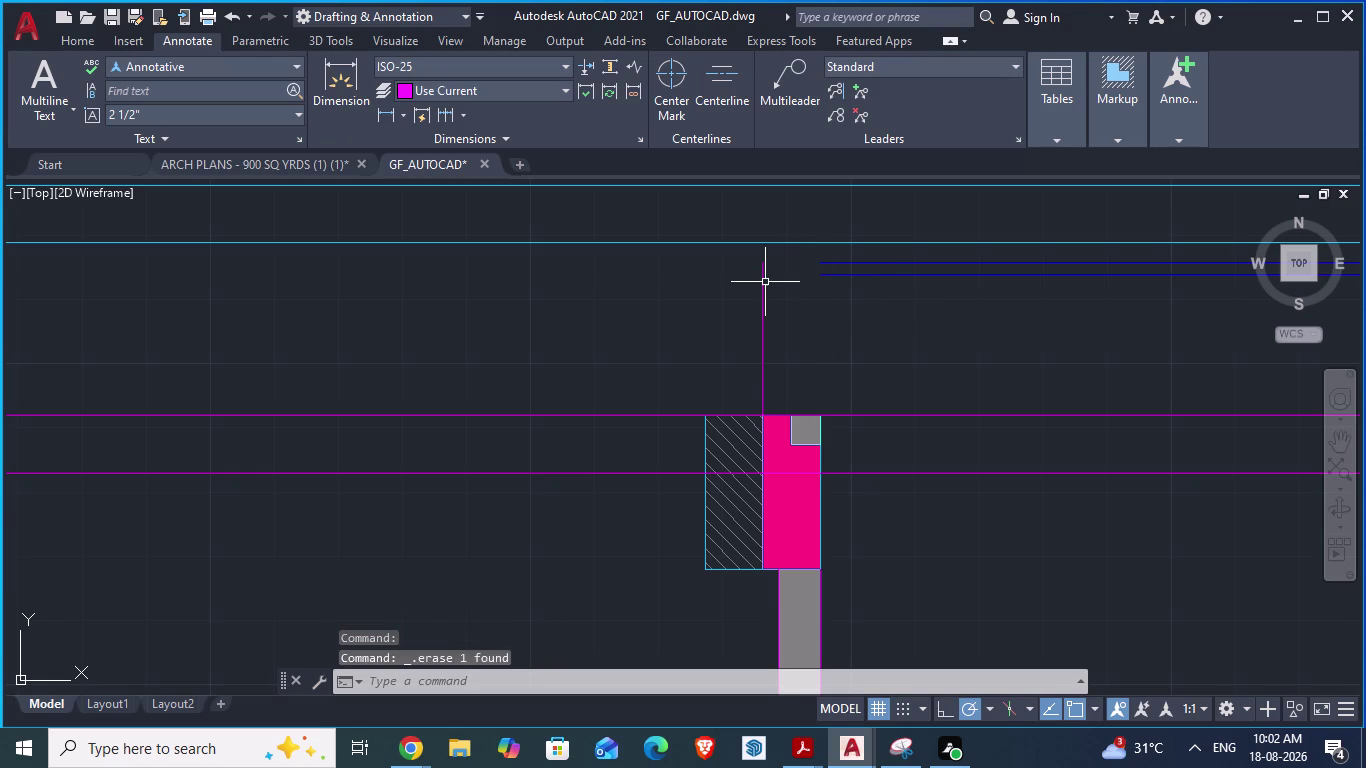
Draw the top and right wall edges from the corner down to the column edge.
key(l)
key(Return)
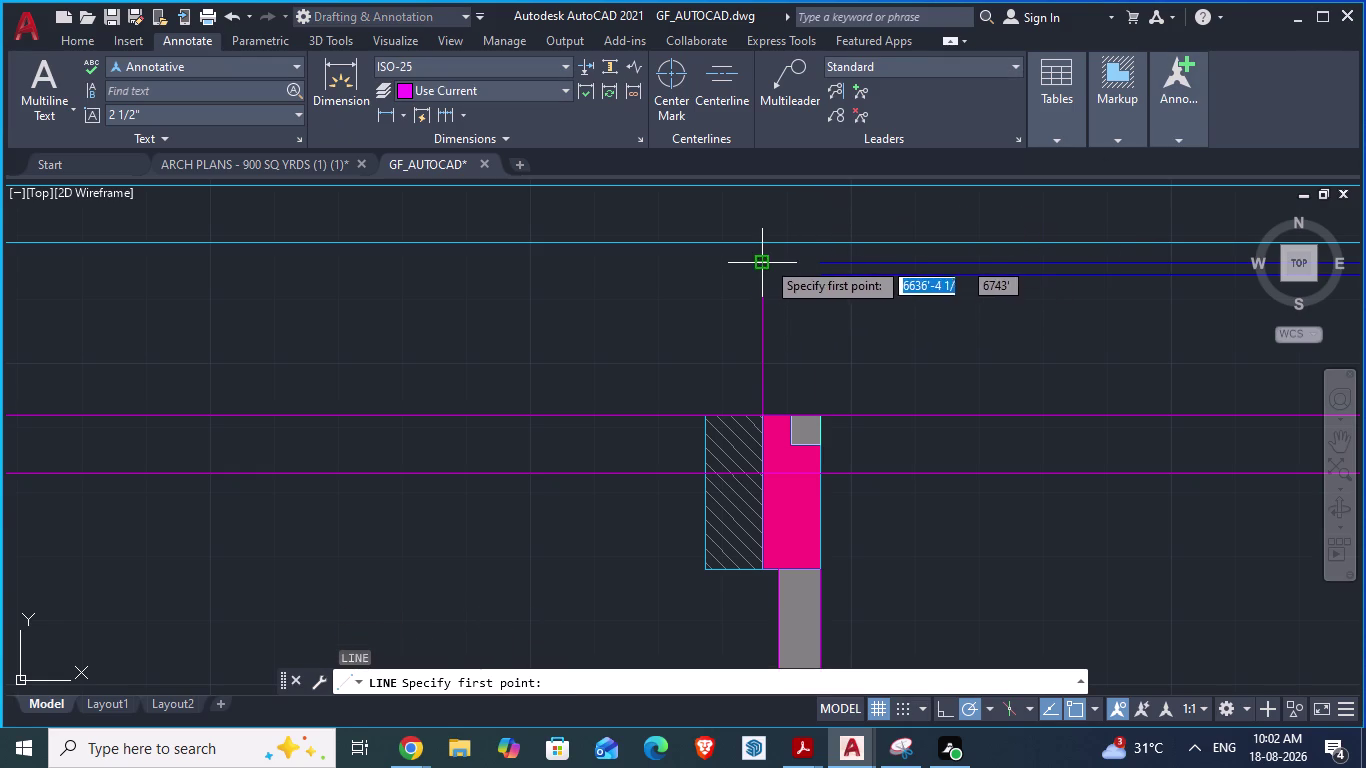
click(765, 261)
click(825, 260)
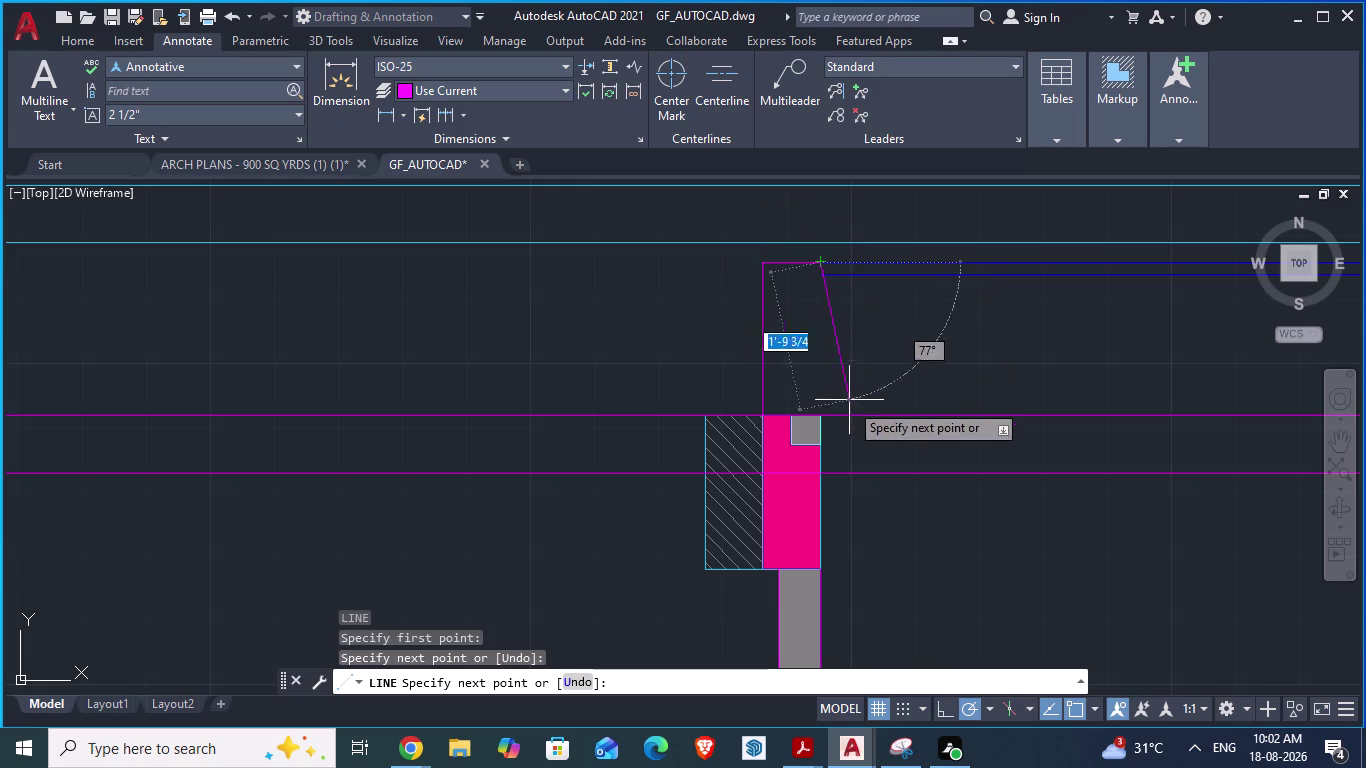
click(823, 416)
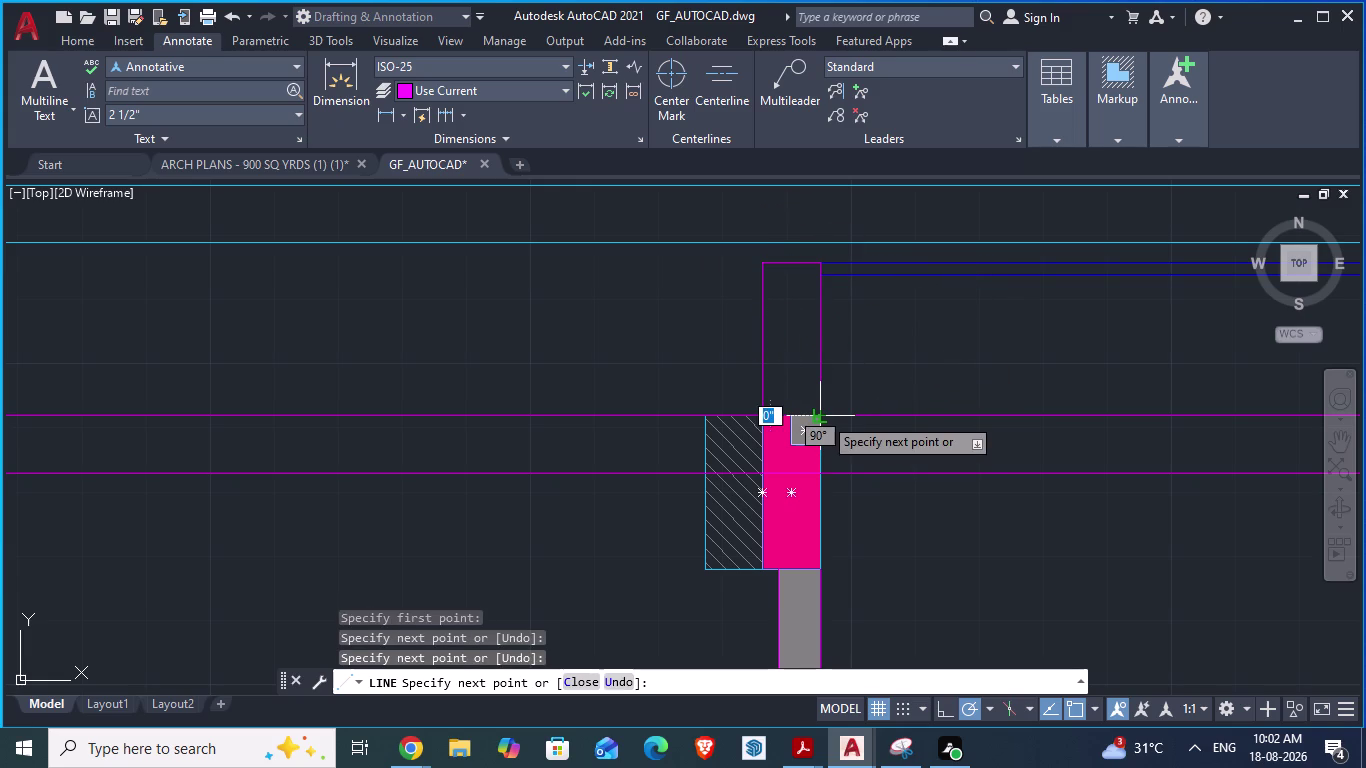
key(Return)
Select the newly drawn outline lines.
scroll(down, 3)
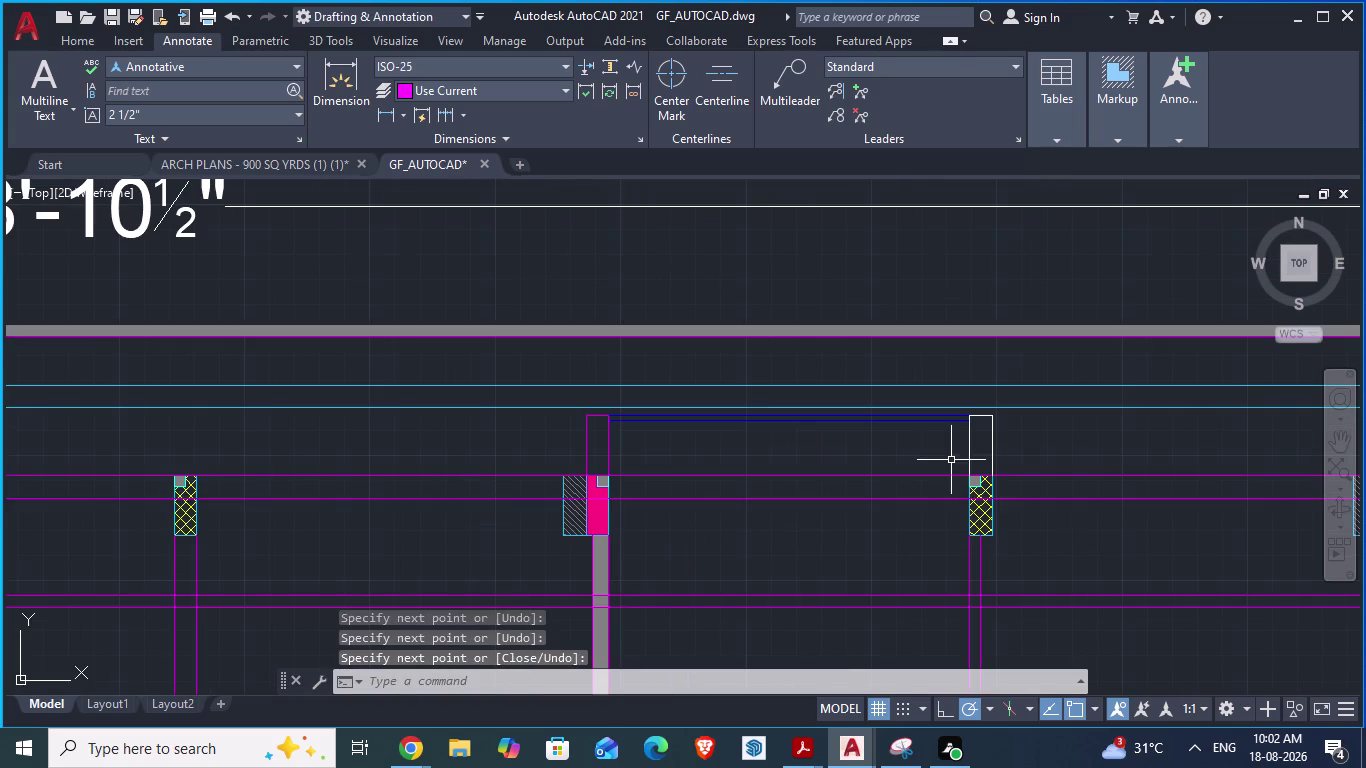
scroll(up, 3)
scroll(up, 3)
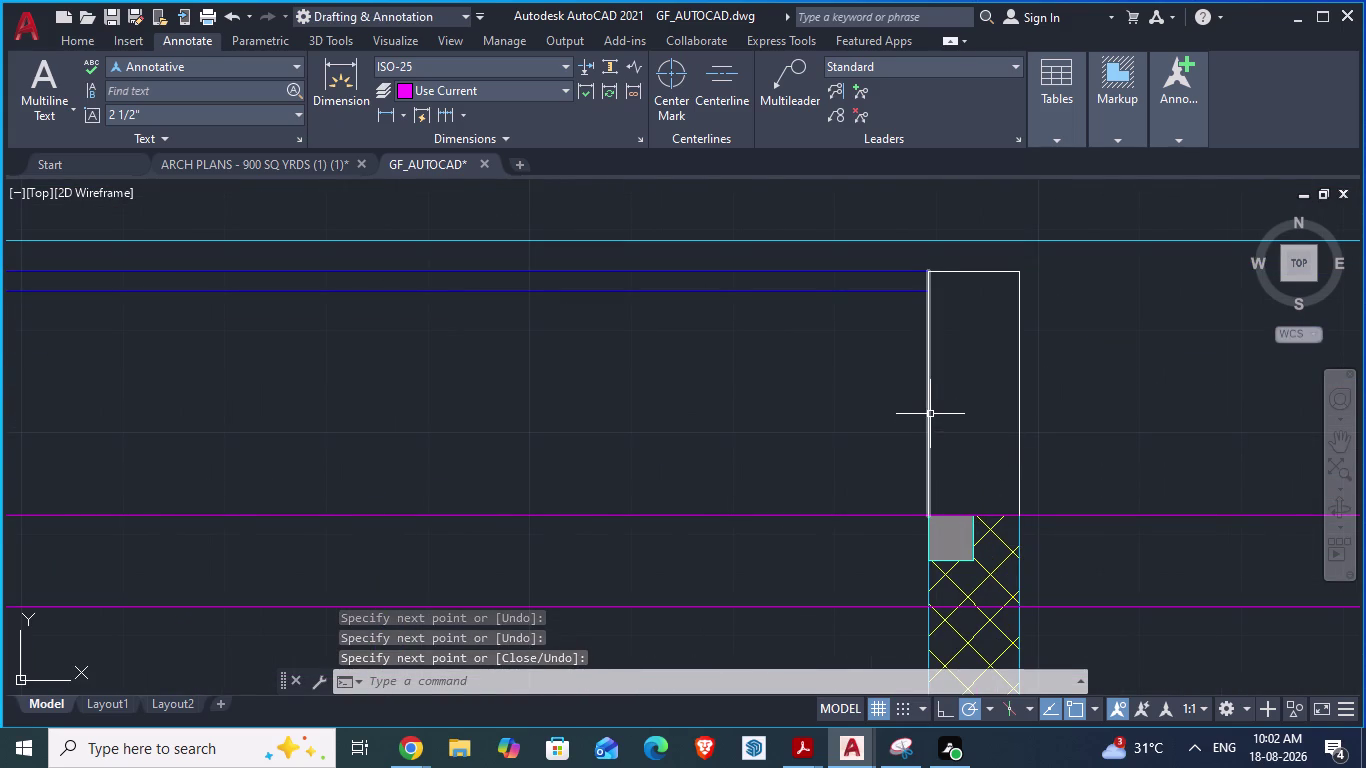
click(930, 414)
click(959, 271)
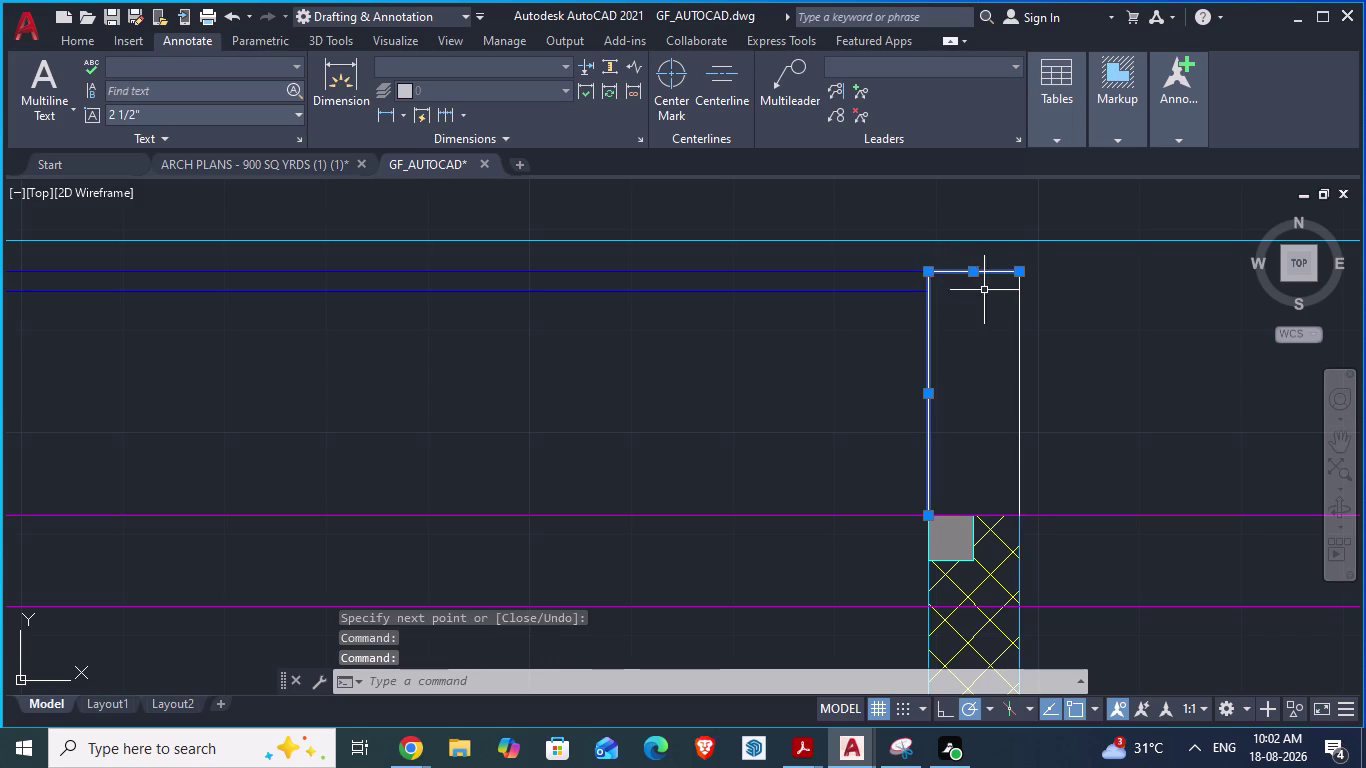
Set the three new outline lines' colour to Magenta through Properties.
click(1019, 321)
right_click(1019, 321)
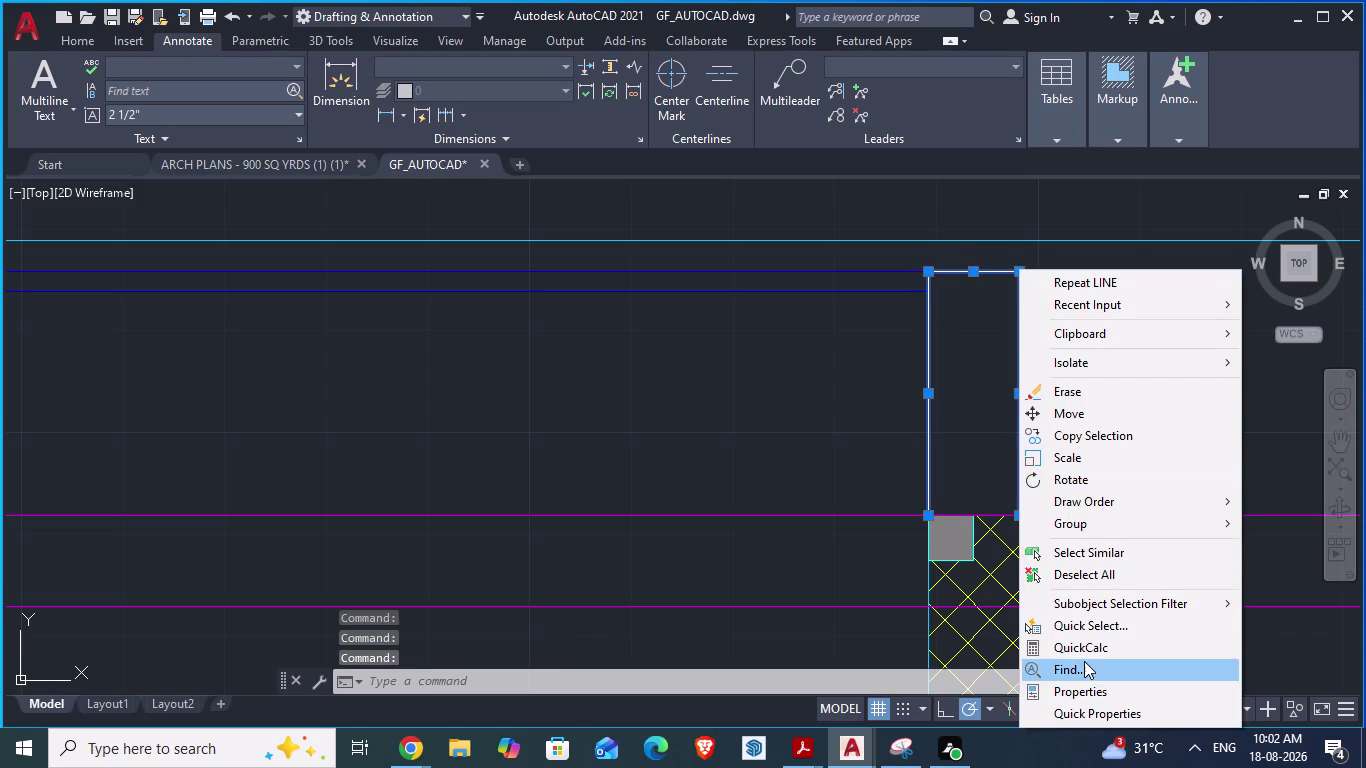
click(1084, 685)
click(1095, 286)
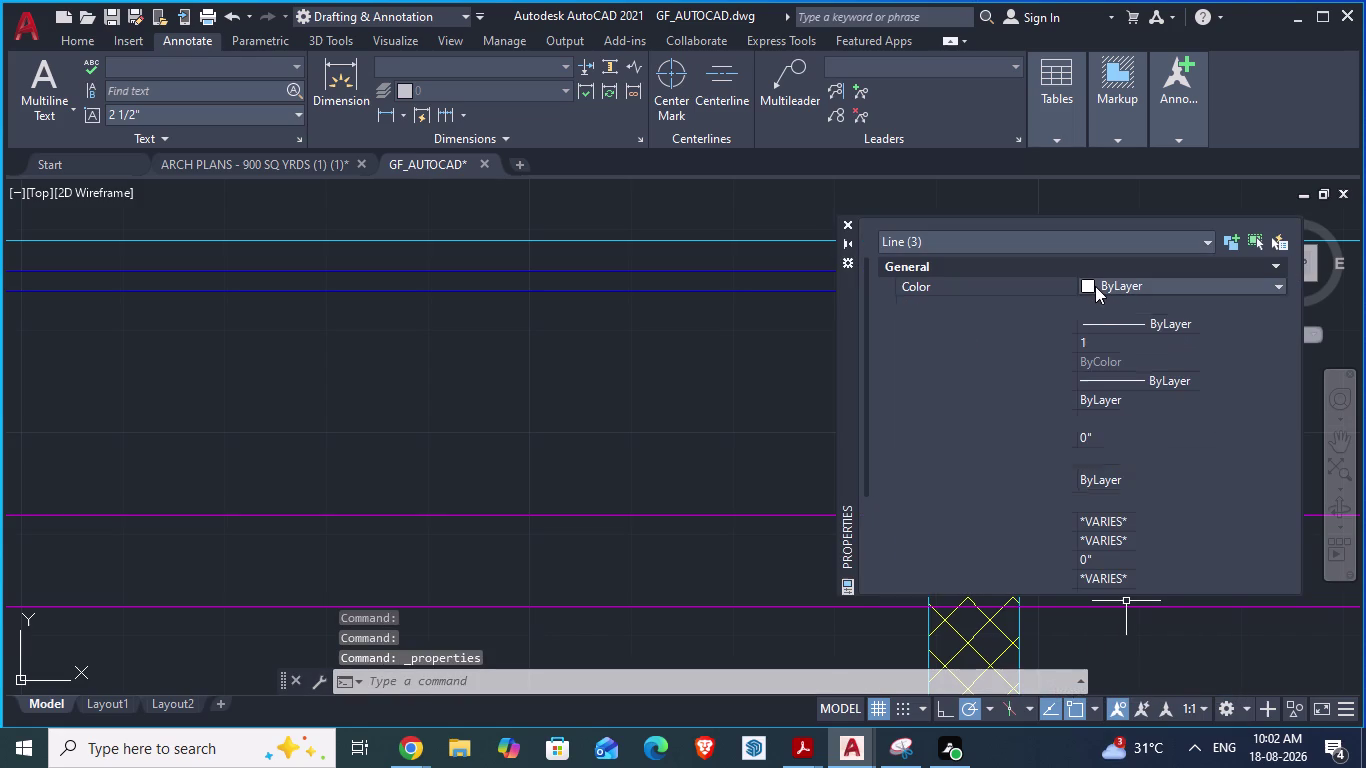
click(1091, 284)
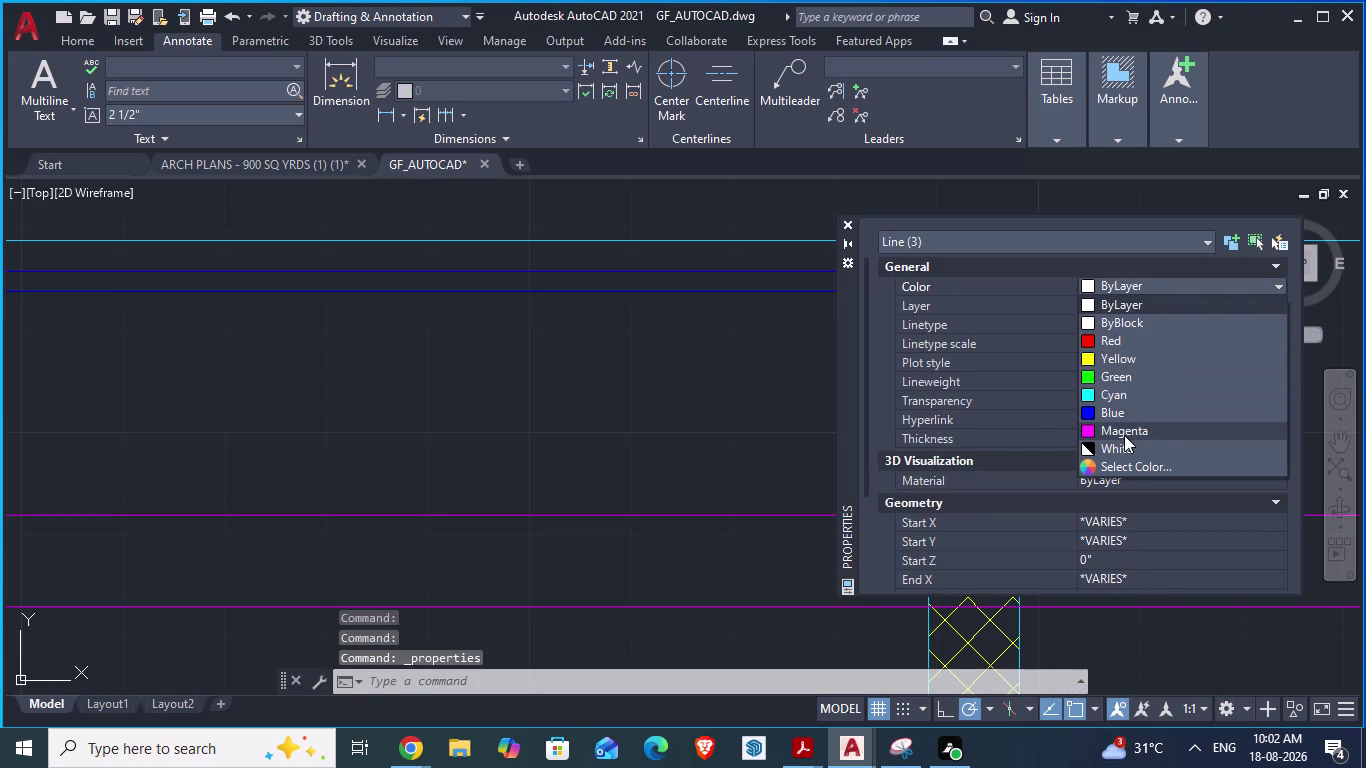
click(1124, 435)
click(730, 420)
key(Return)
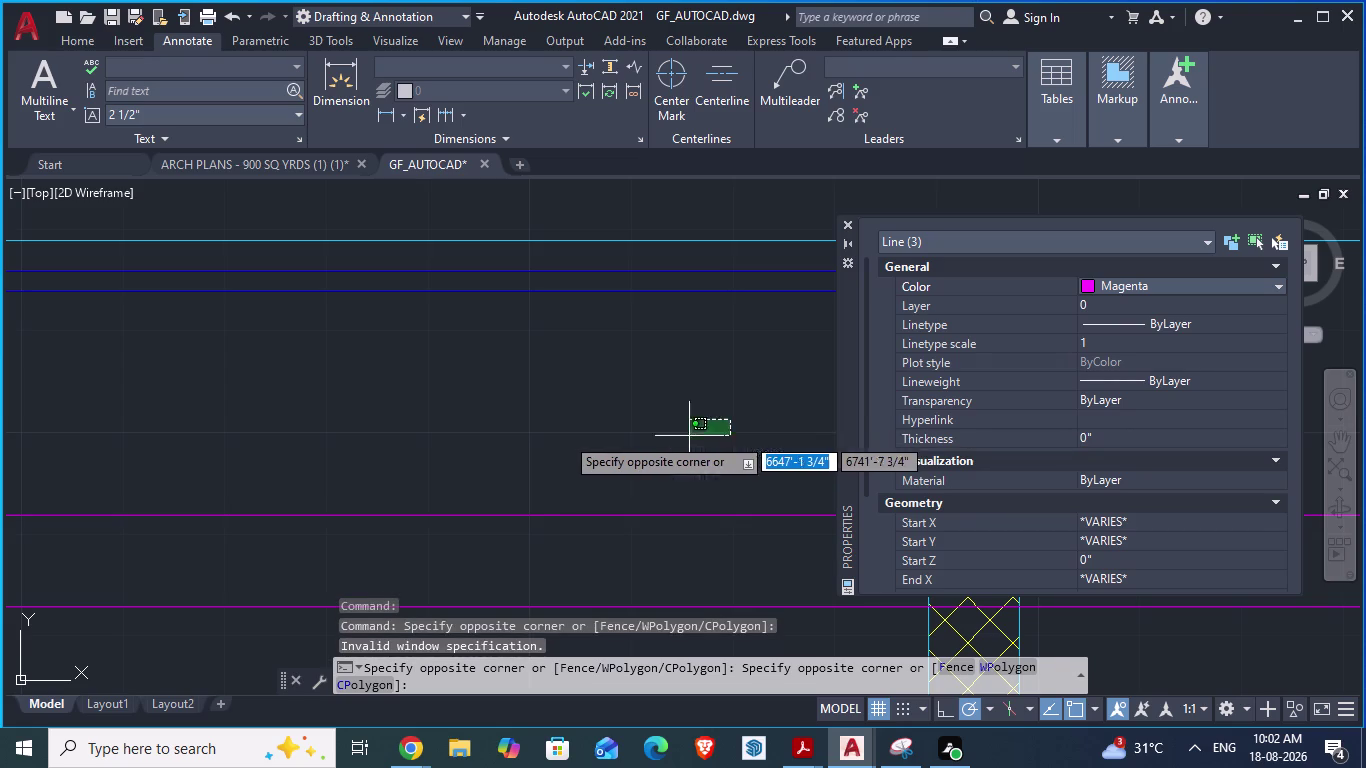
click(846, 223)
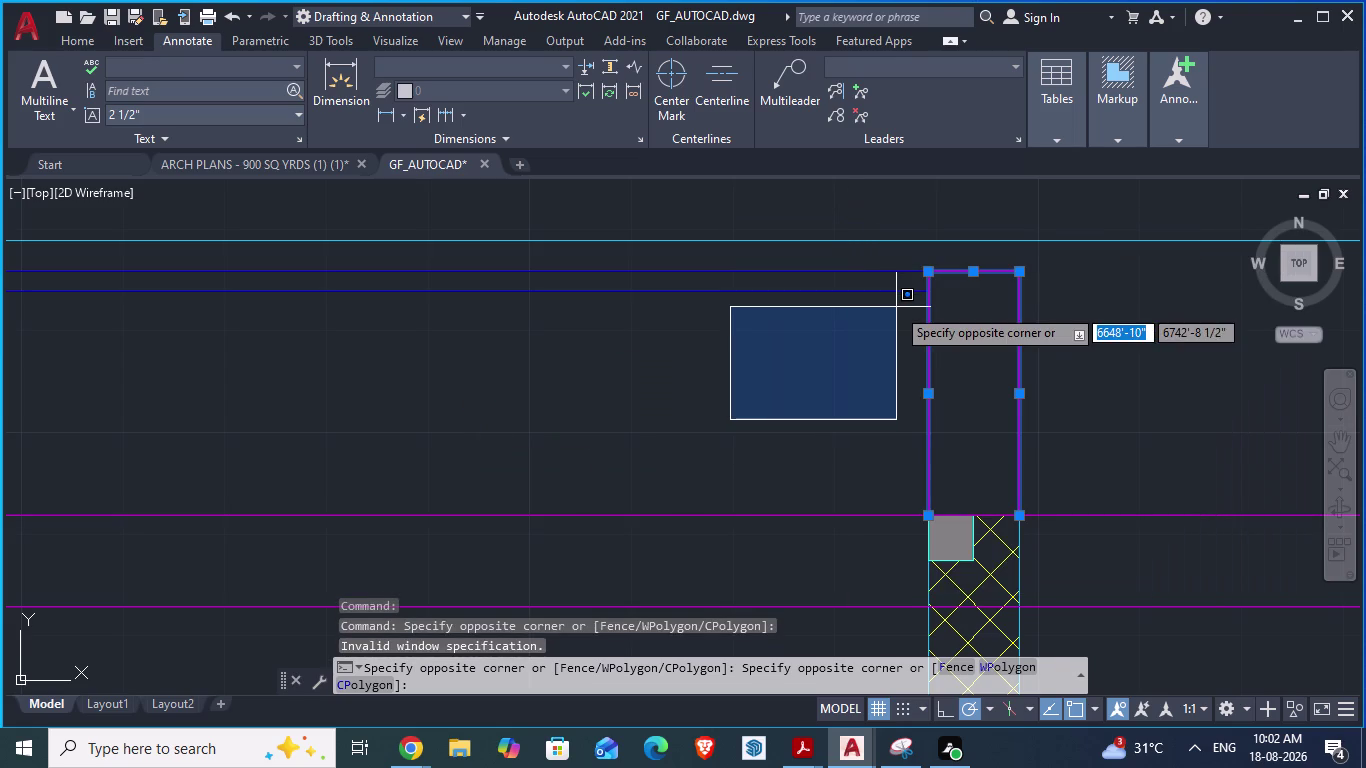
key(Escape)
Clear the selection, save GF_AUTOCAD, and bring up the ARCH PLANS drawing.
scroll(down, 3)
scroll(down, 3)
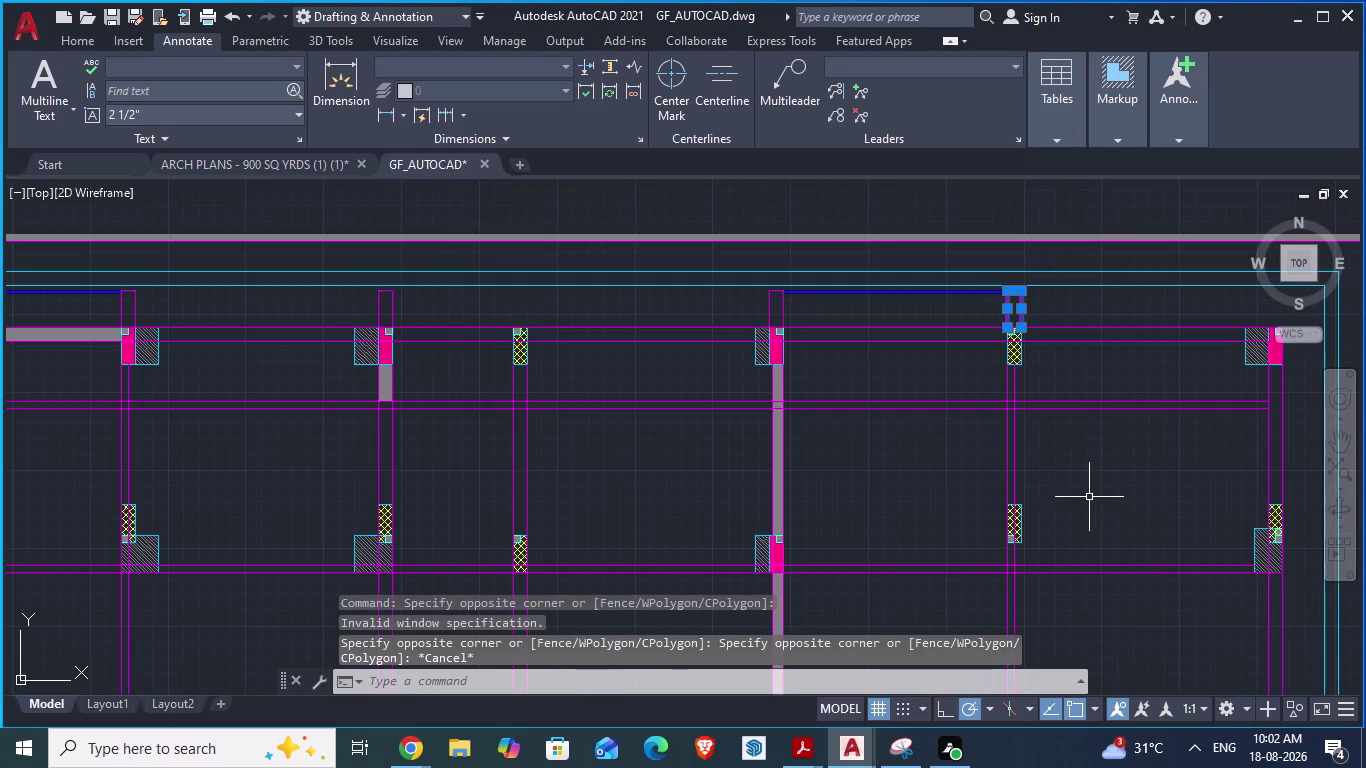
key(Escape)
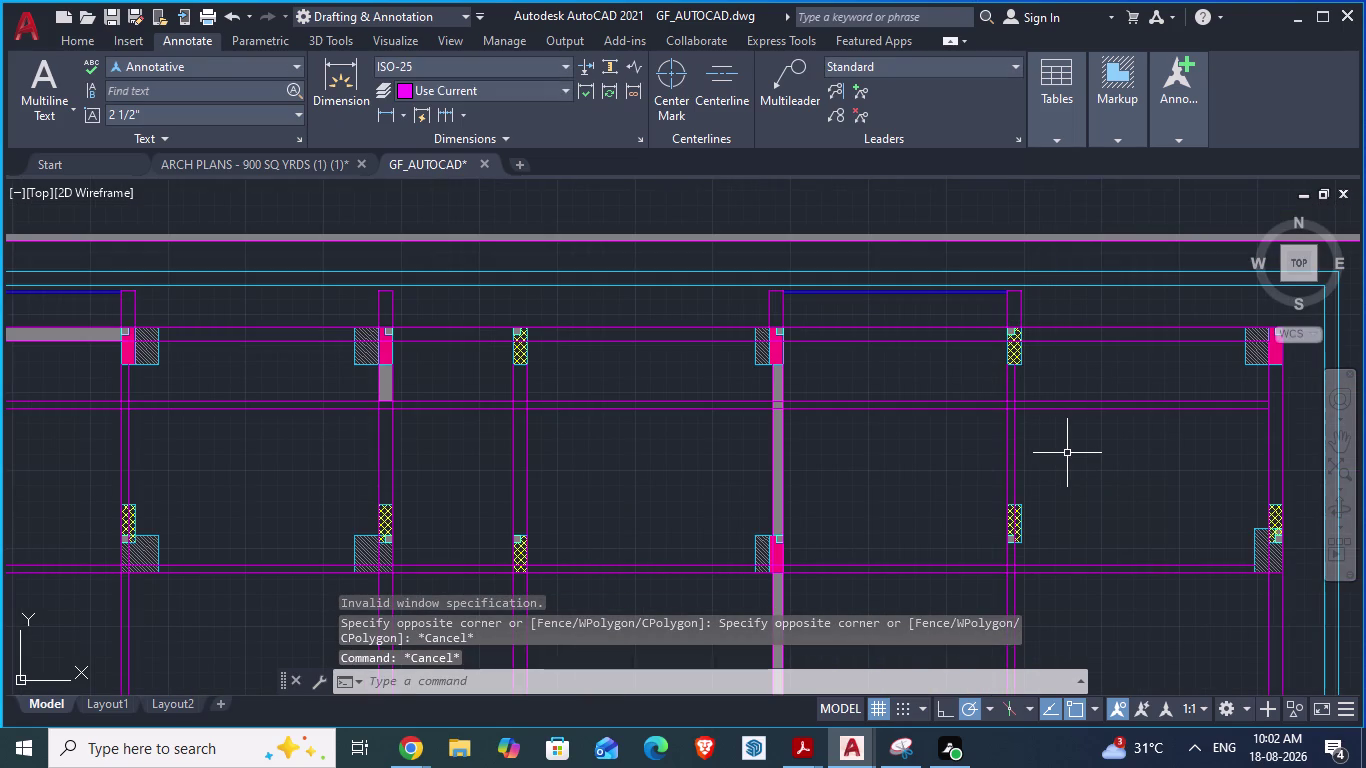
key(ctrl+s)
scroll(down, 3)
scroll(up, 3)
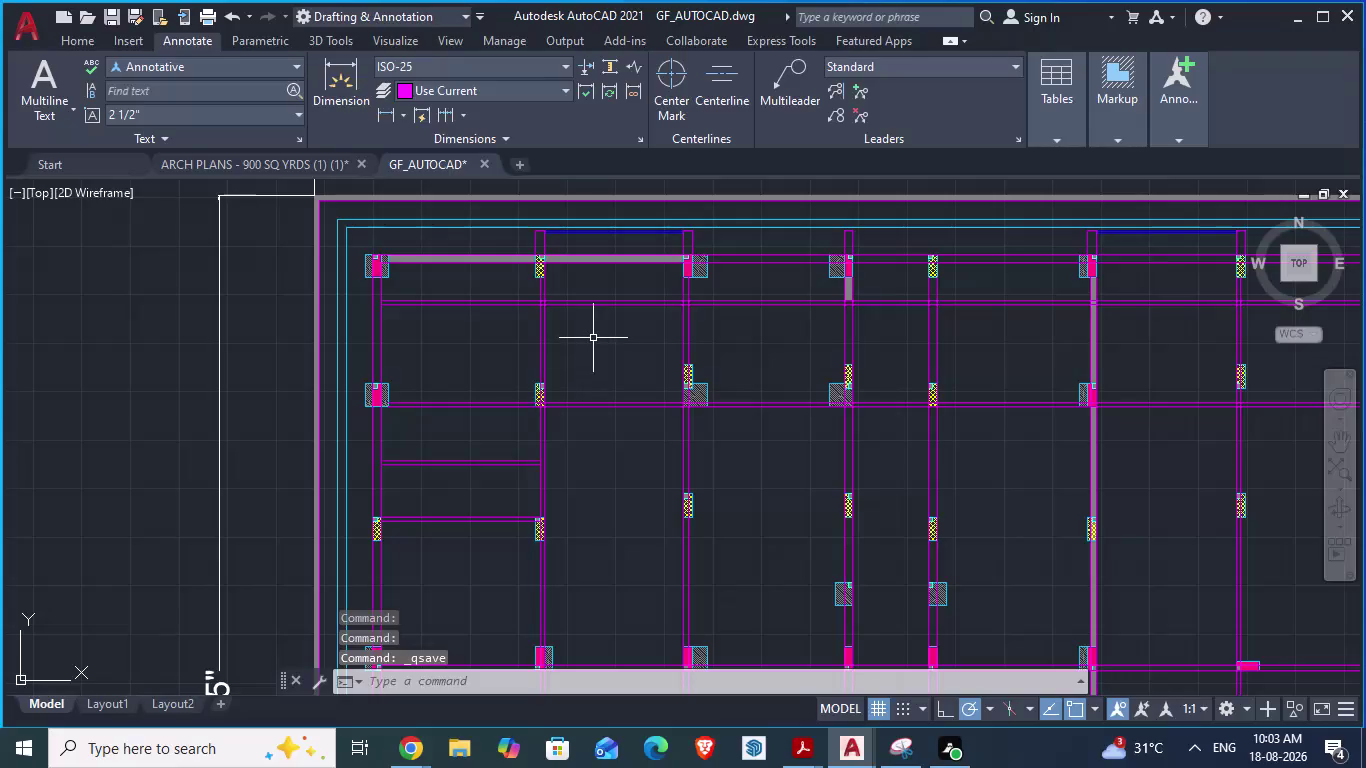
scroll(down, 3)
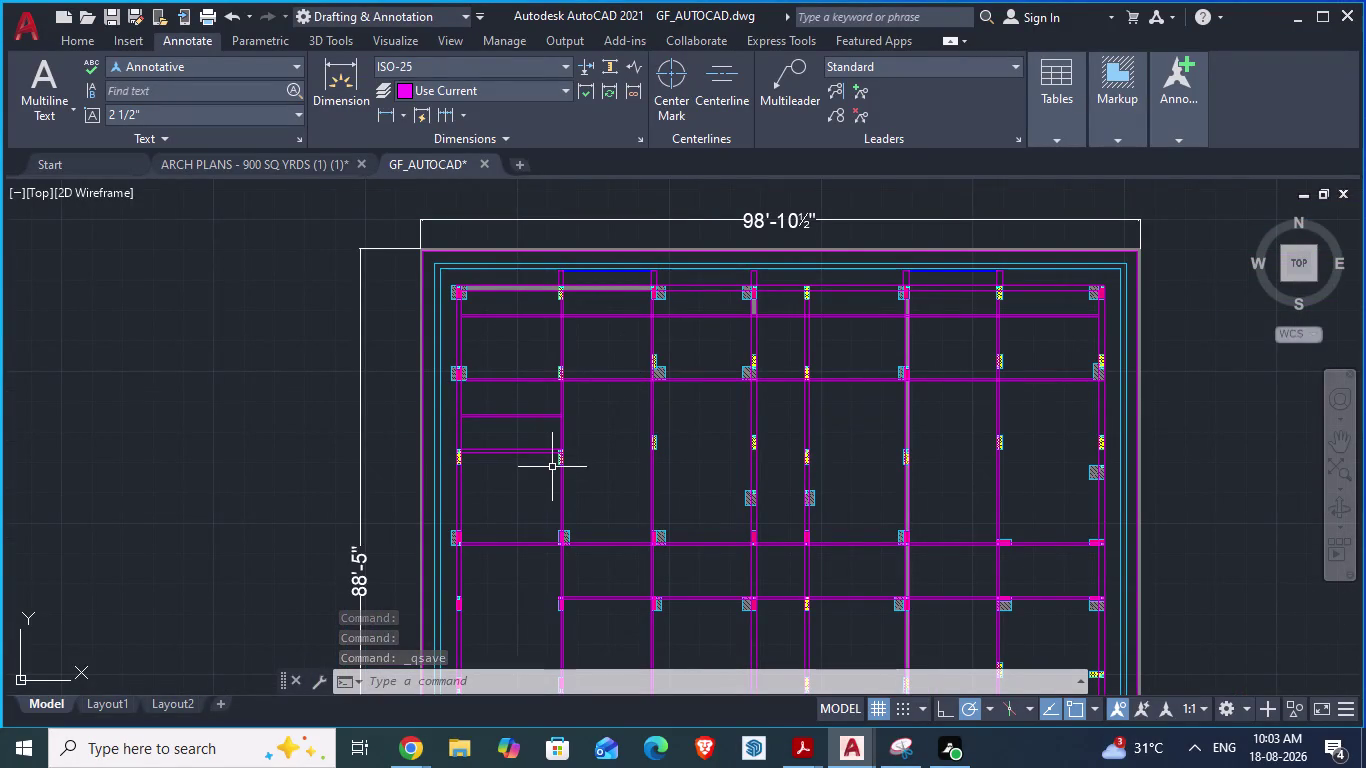
click(279, 159)
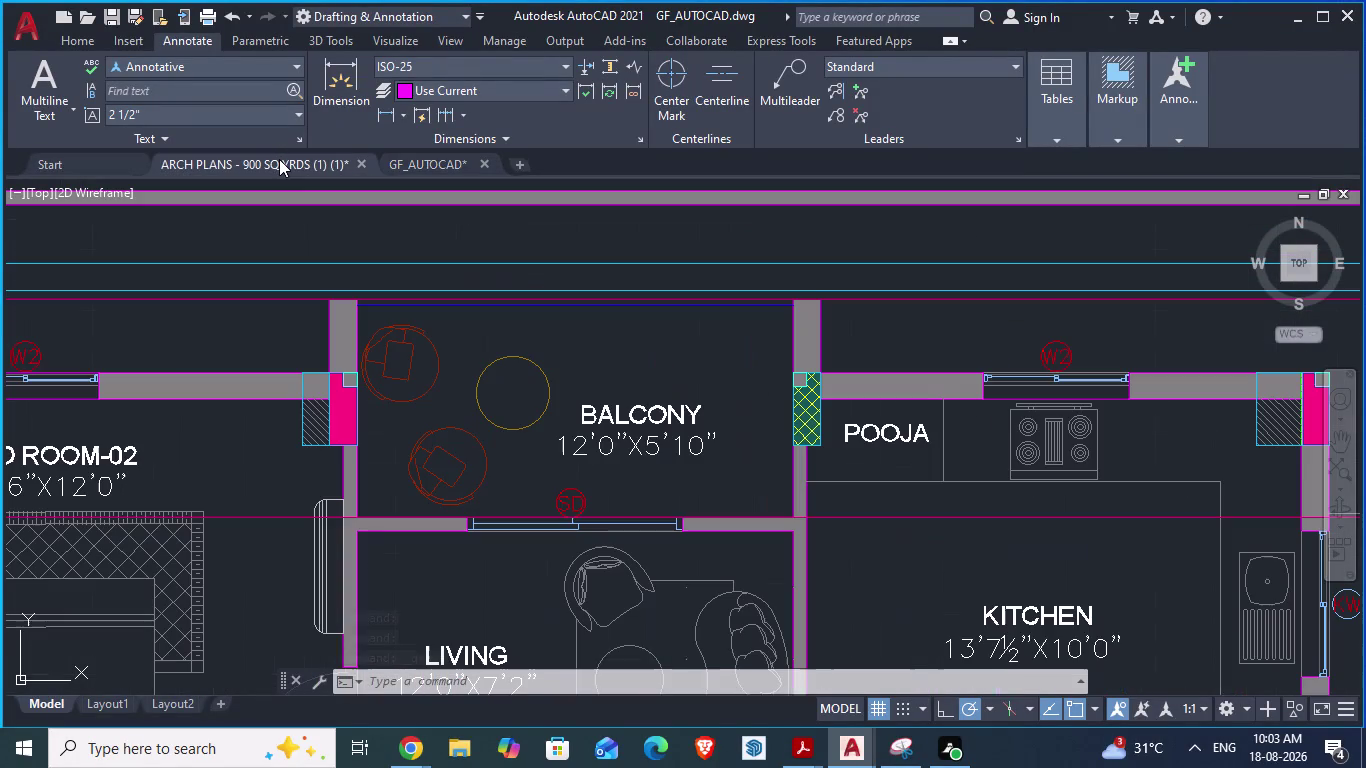
Window-select the eight stray lines in ARCH PLANS and delete them.
scroll(down, 3)
scroll(down, 3)
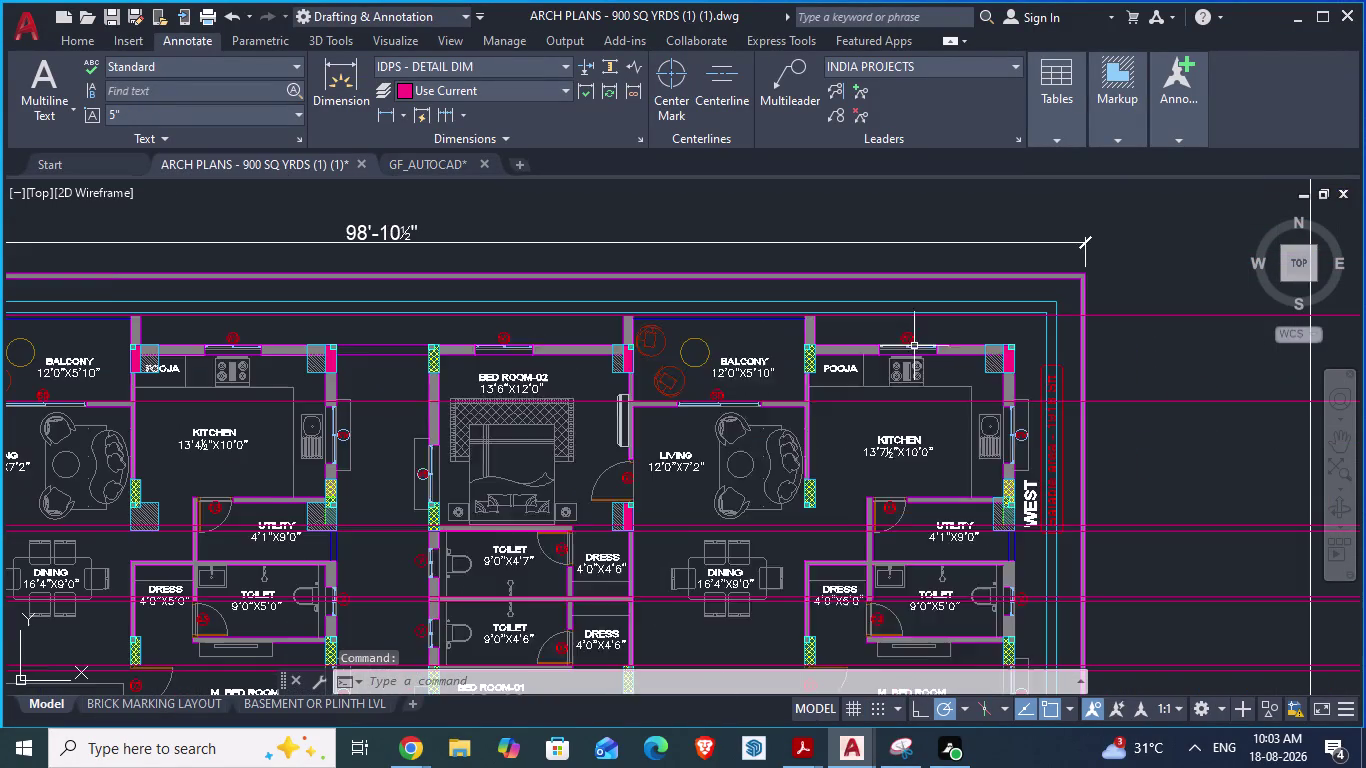
scroll(down, 3)
scroll(up, 3)
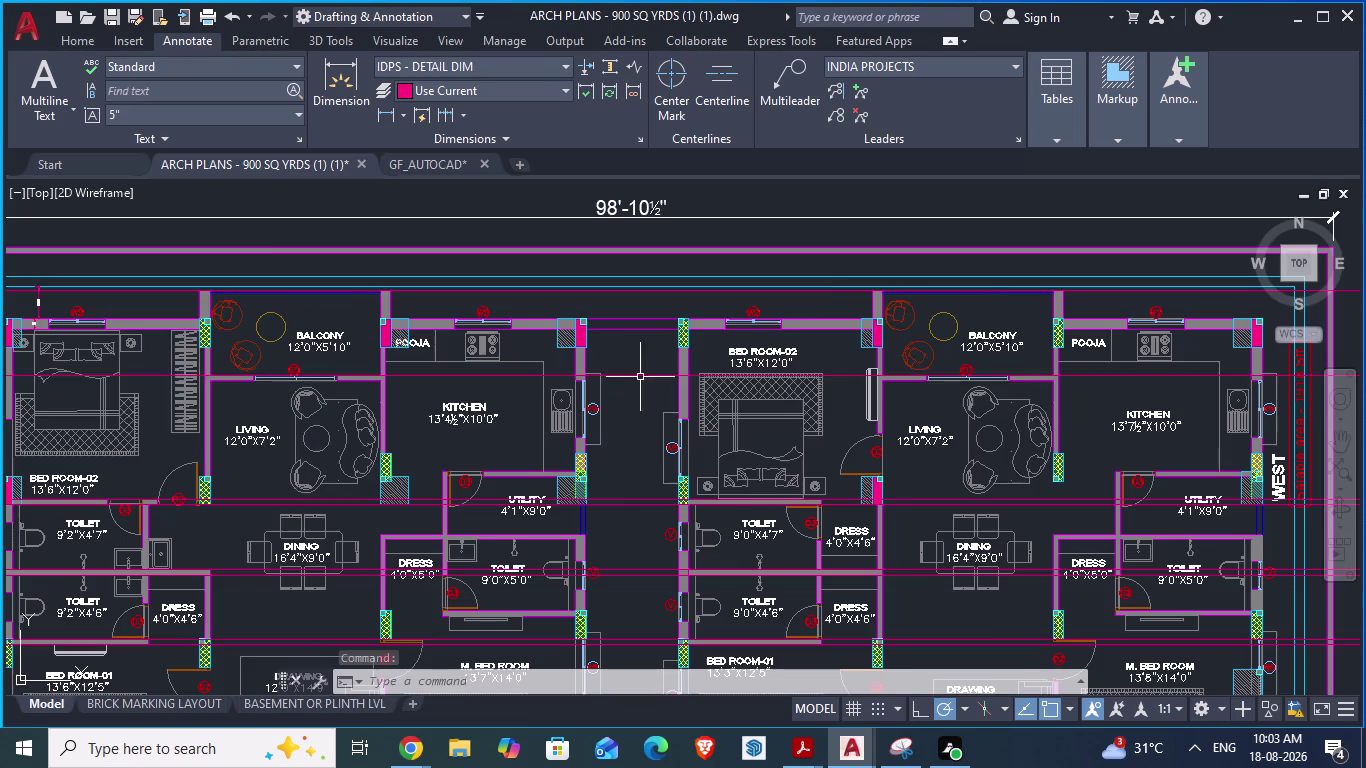
scroll(down, 3)
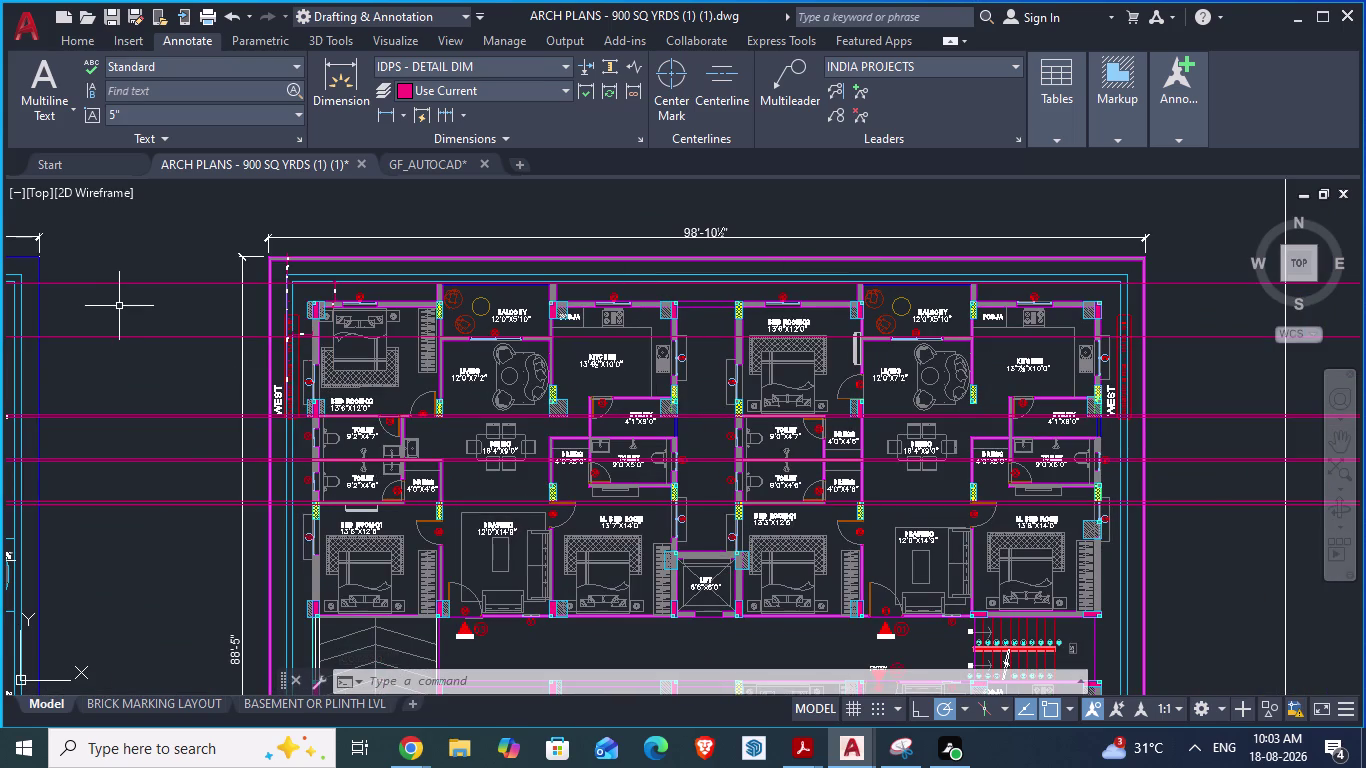
click(167, 250)
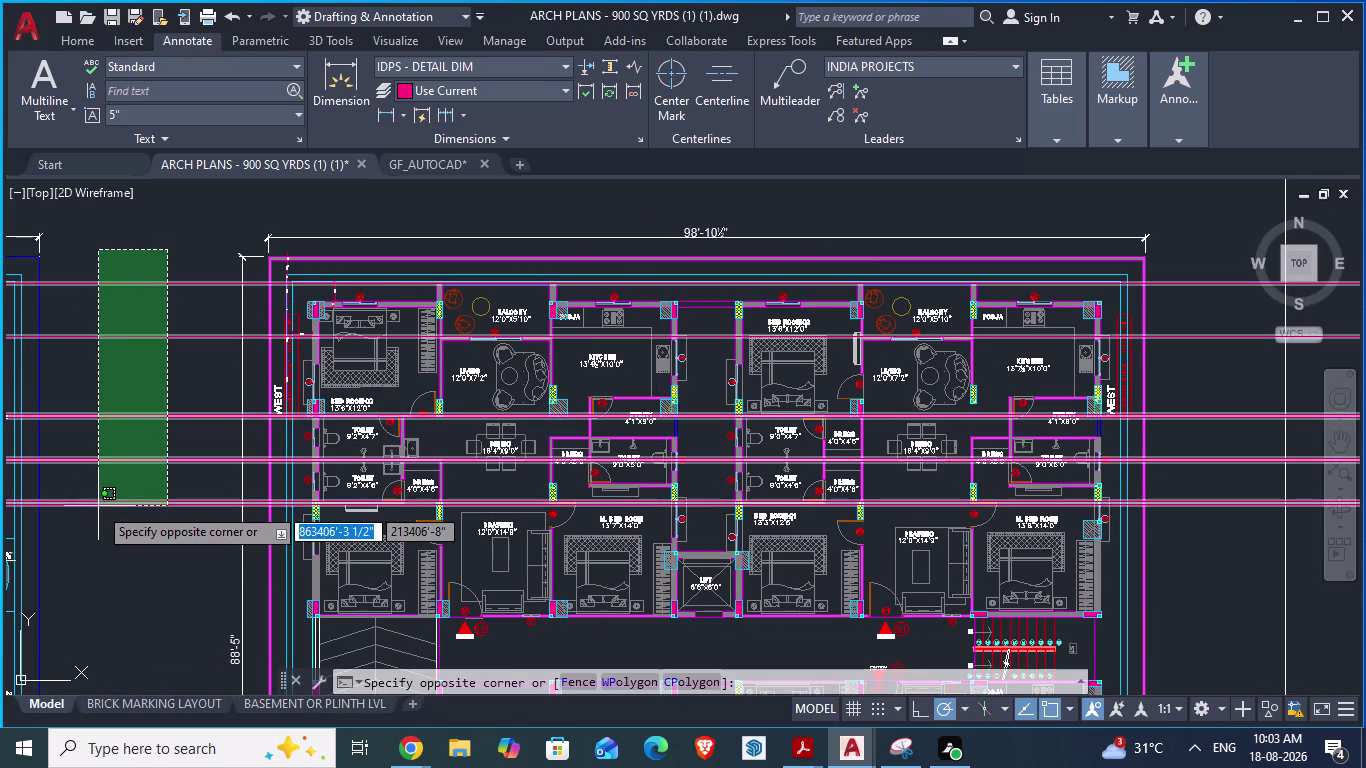
click(97, 507)
key(Delete)
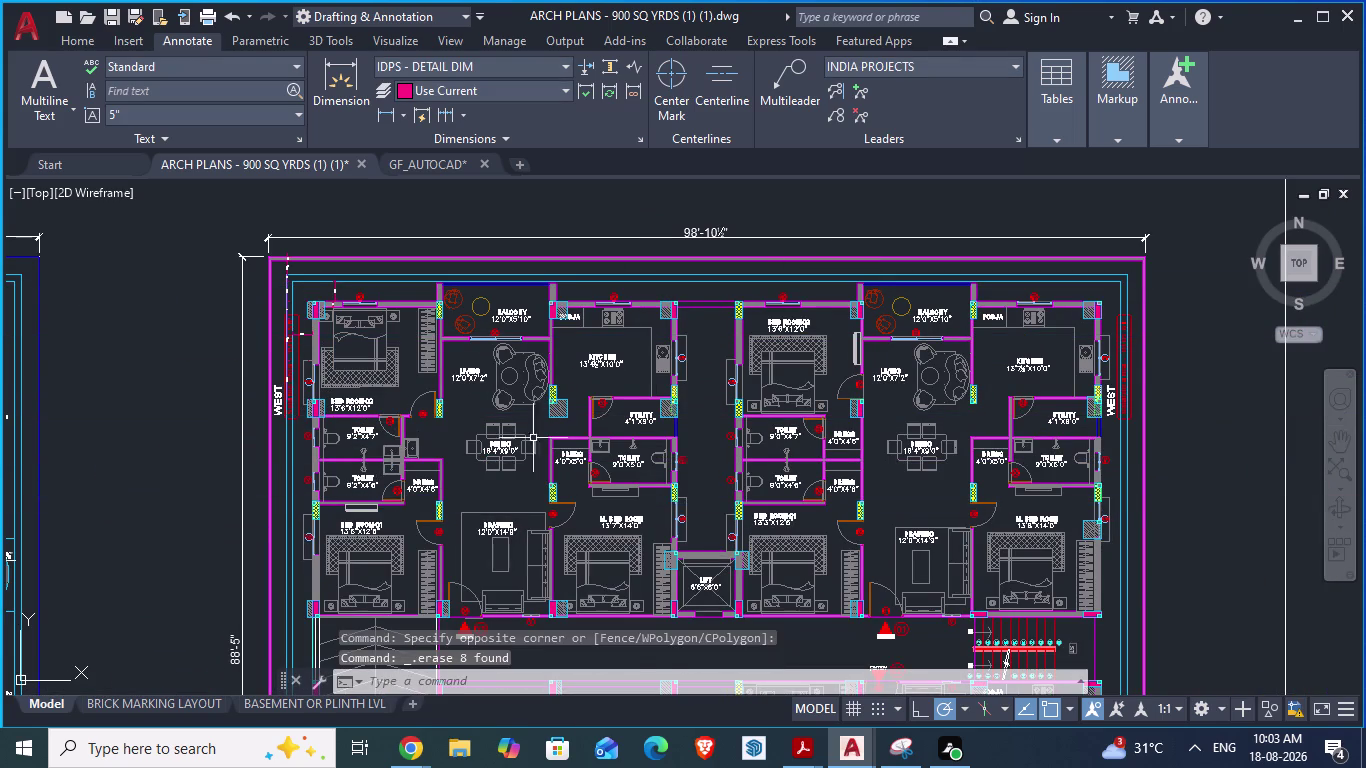
Select and erase the floor plan block, then undo to restore it.
scroll(down, 3)
scroll(up, 3)
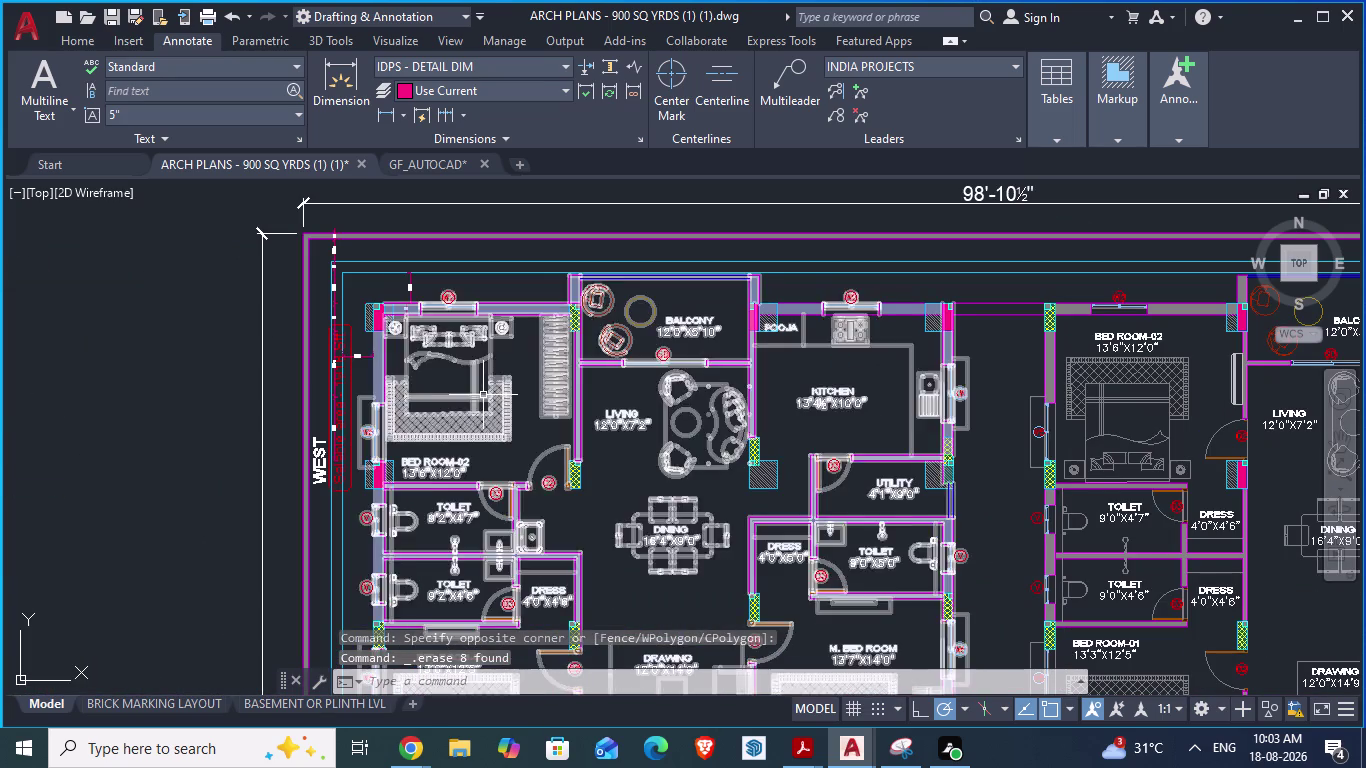
click(483, 395)
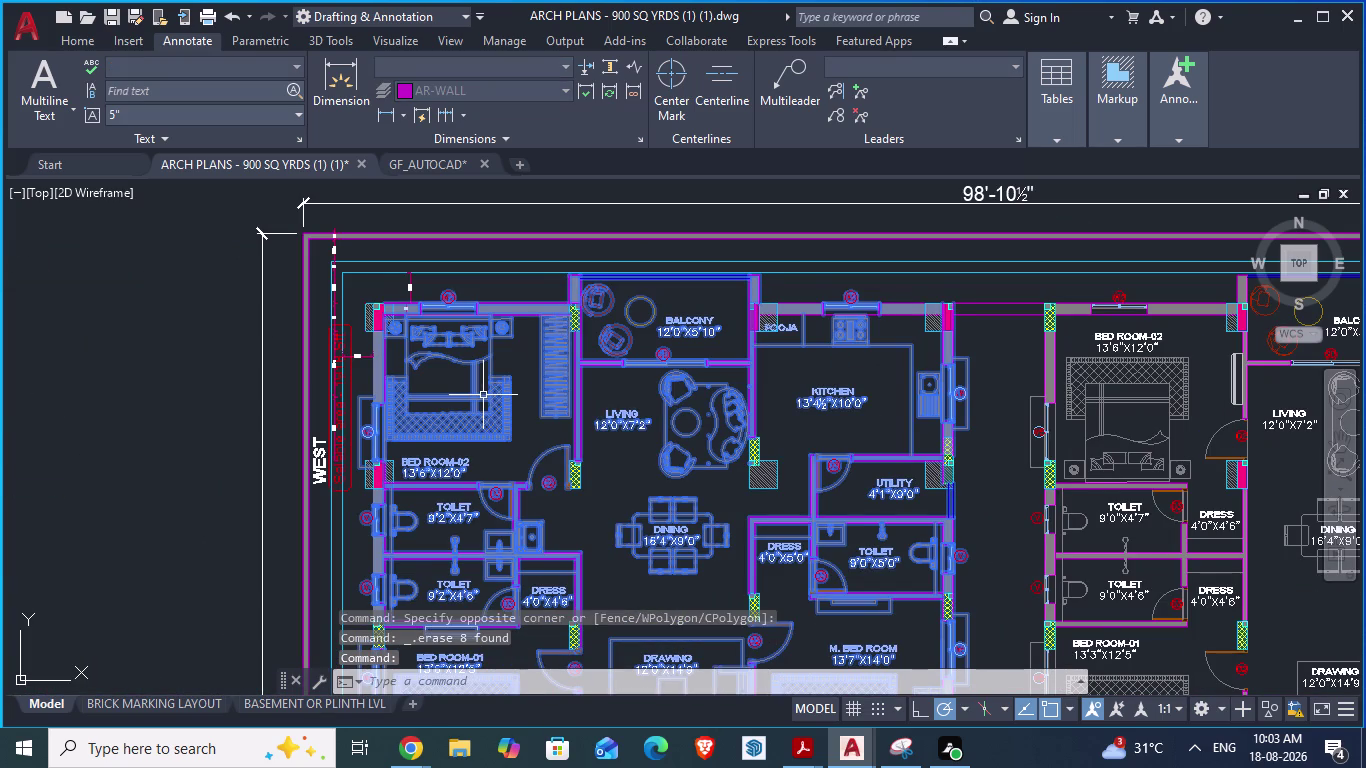
right_click(483, 395)
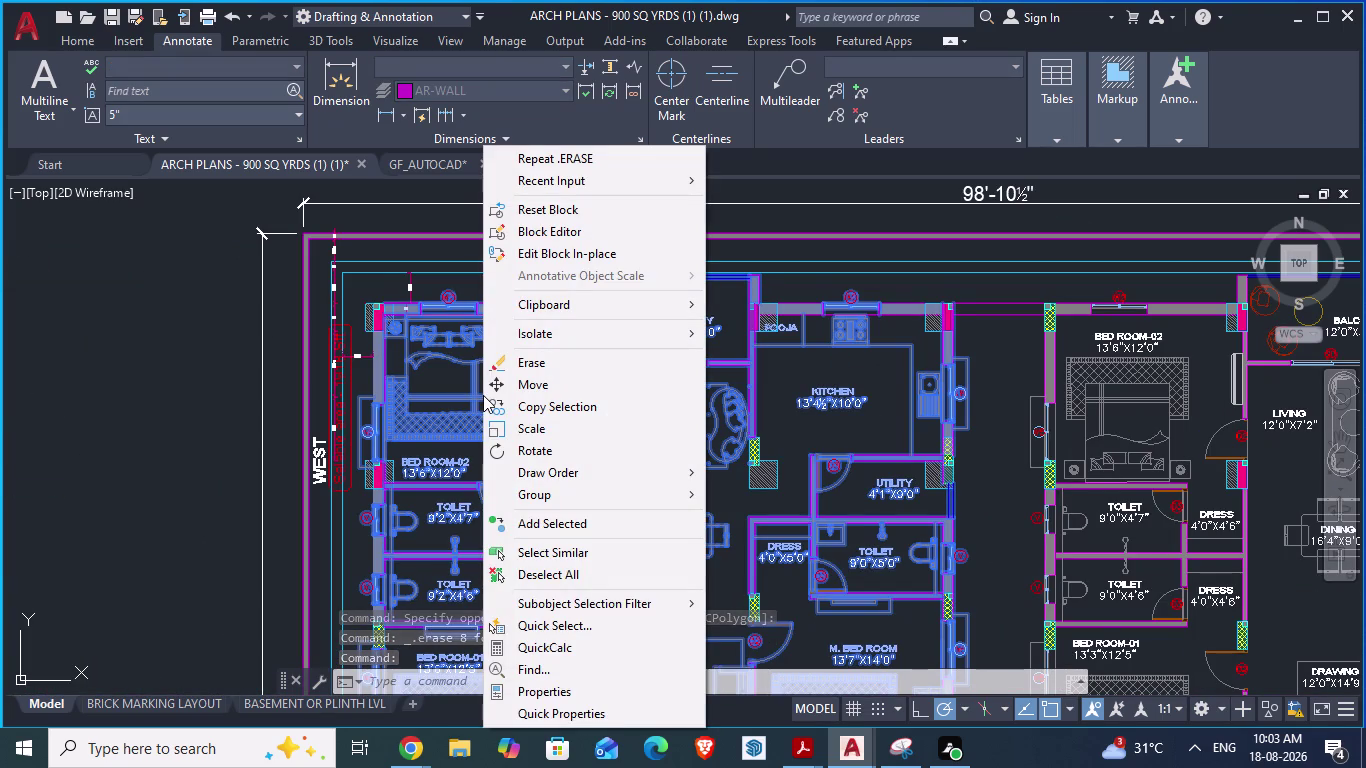
click(483, 395)
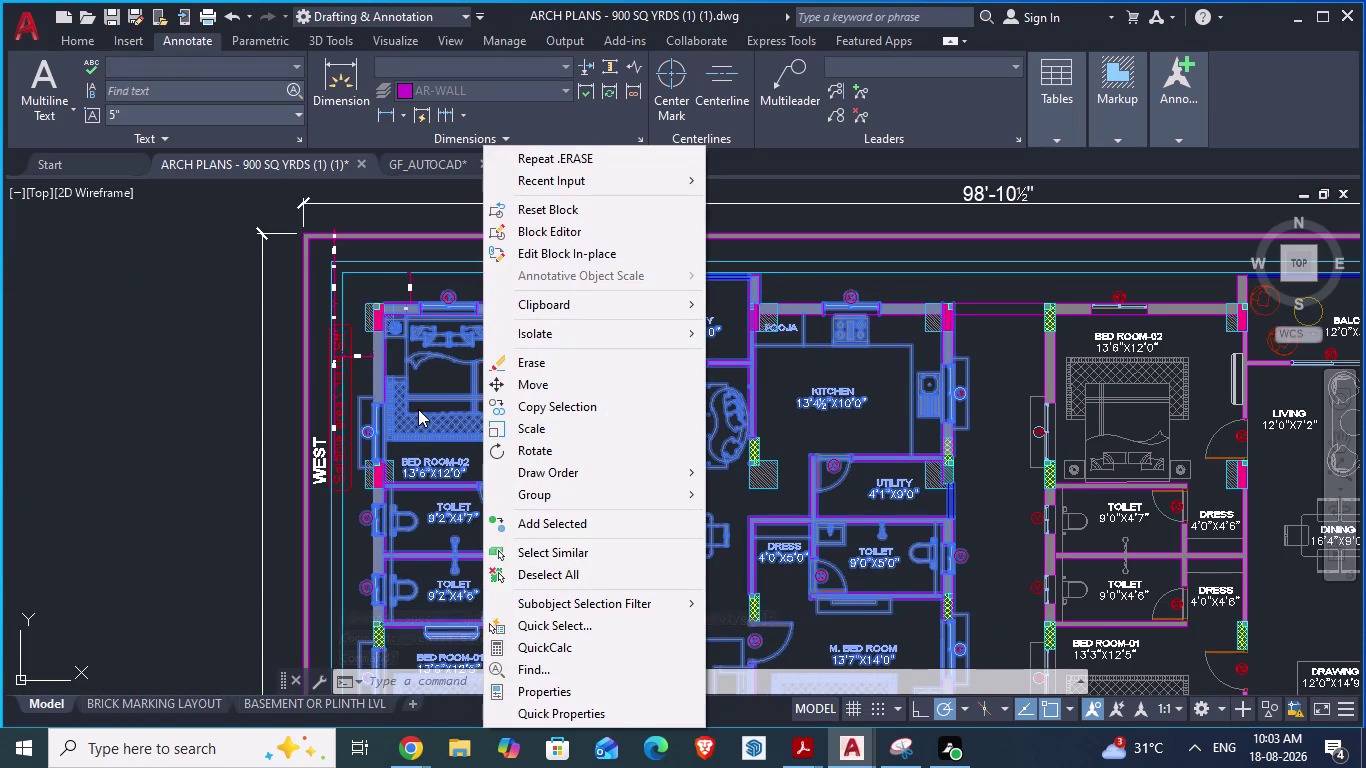
key(Escape)
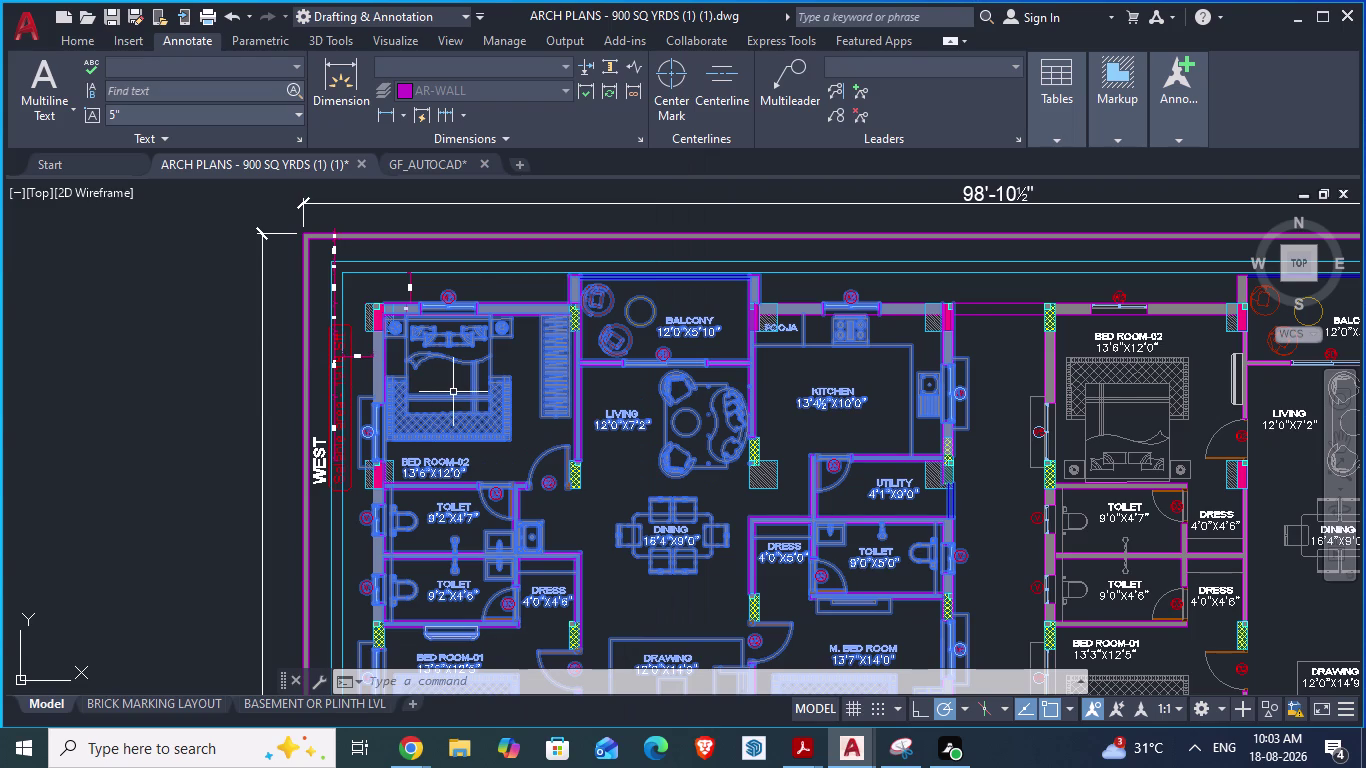
scroll(down, 3)
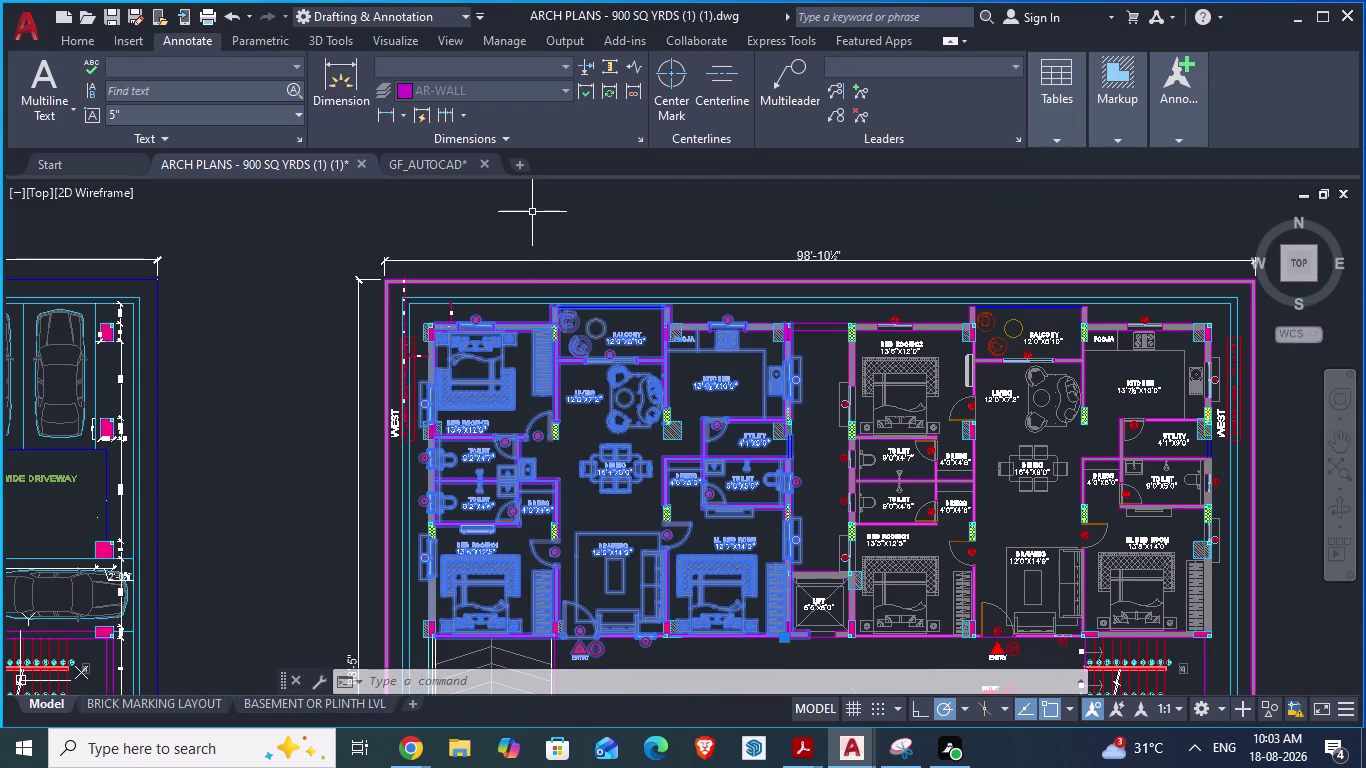
key(space)
key(ctrl+z)
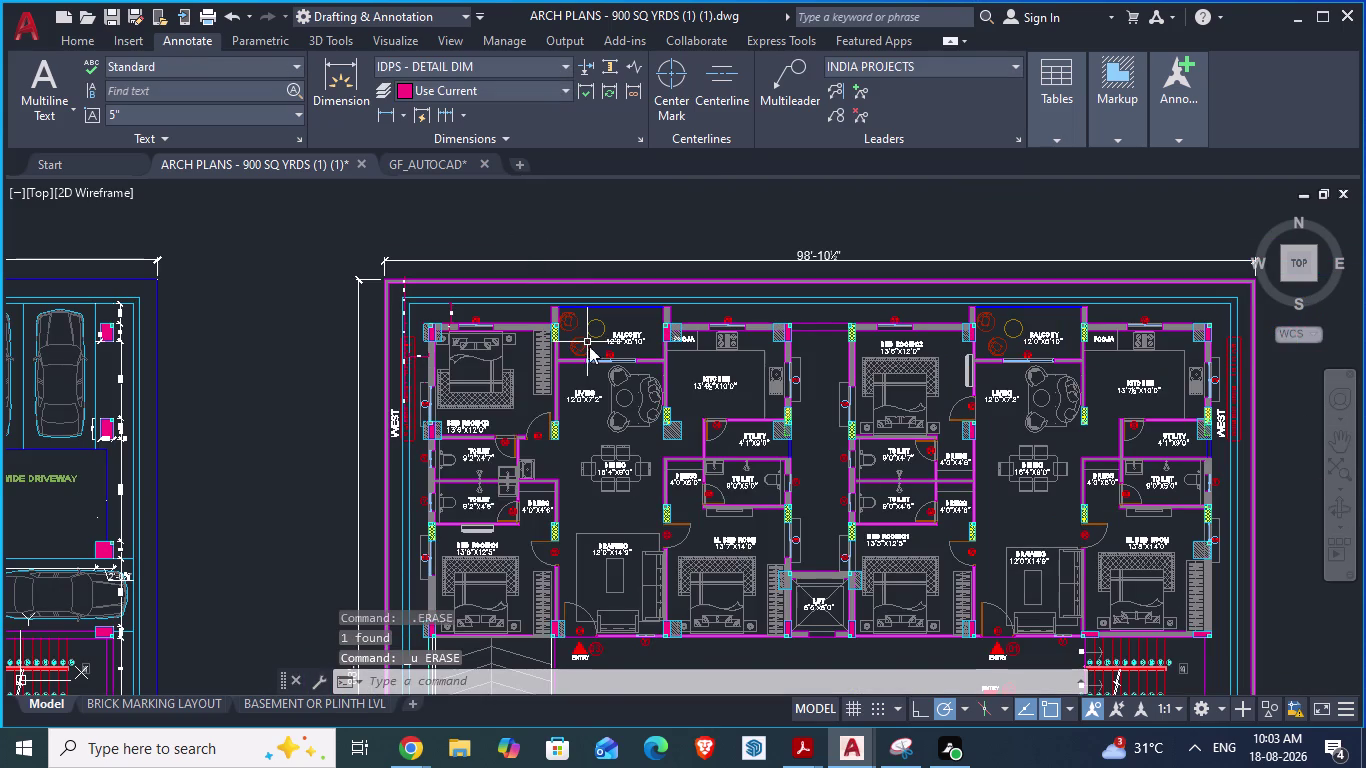
scroll(down, 3)
scroll(up, 3)
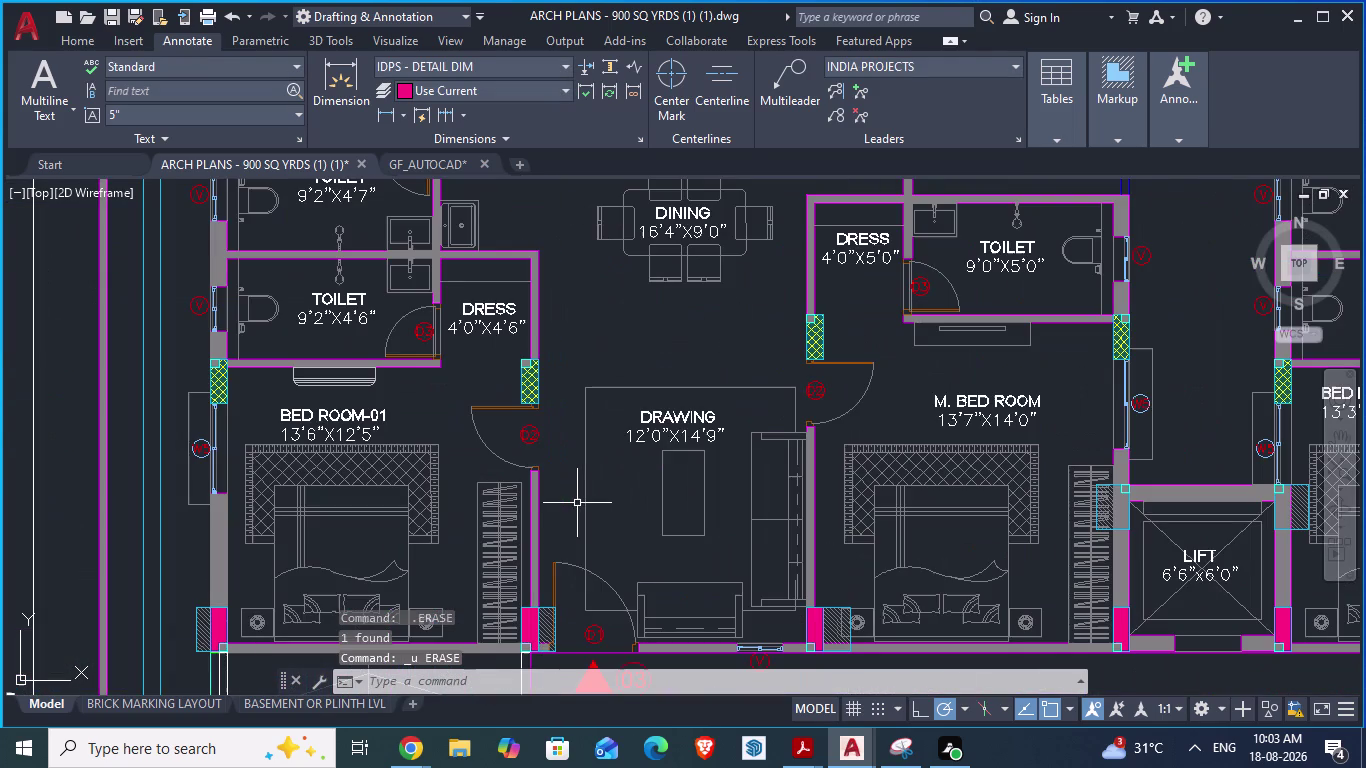
scroll(down, 3)
scroll(down, 3)
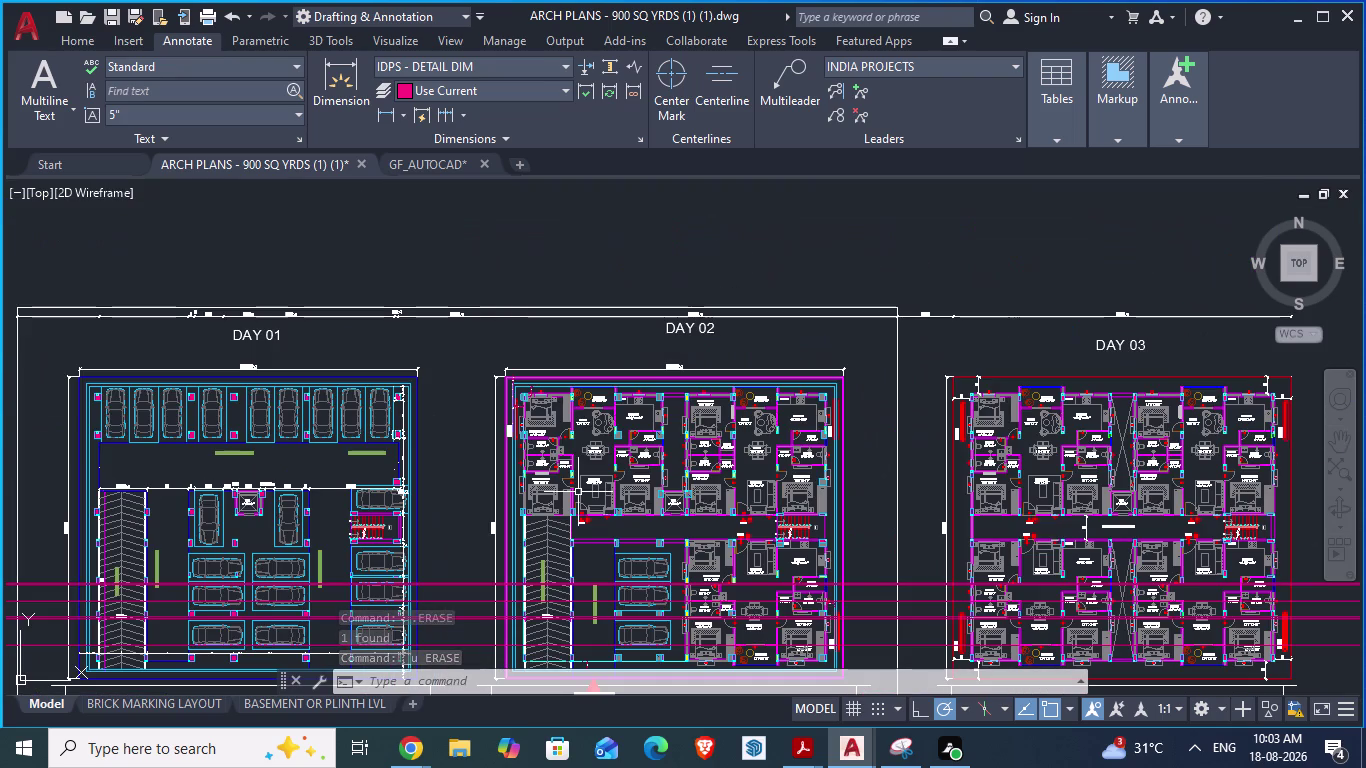